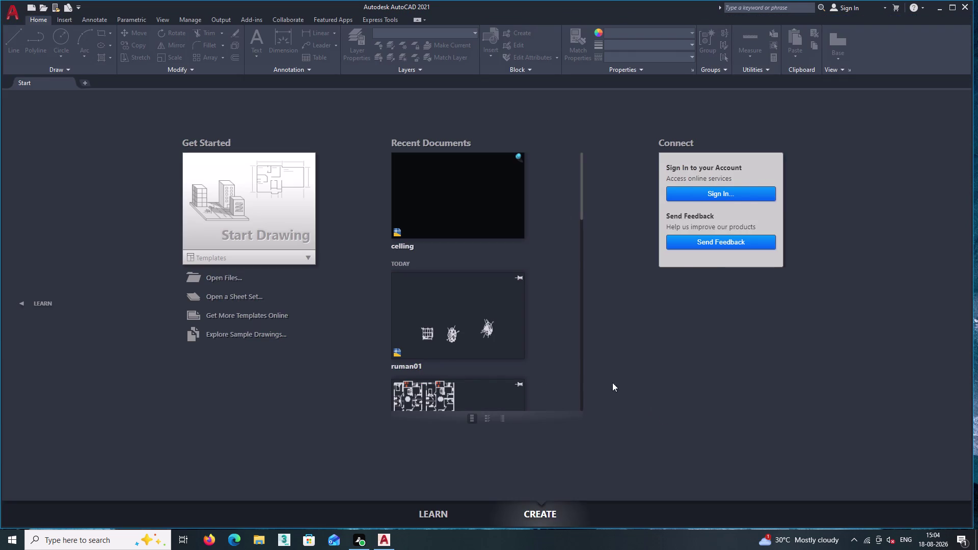
Scroll through the Recent Documents list on the Start tab to find the internship 5 thumbnail.
scroll(down, 3)
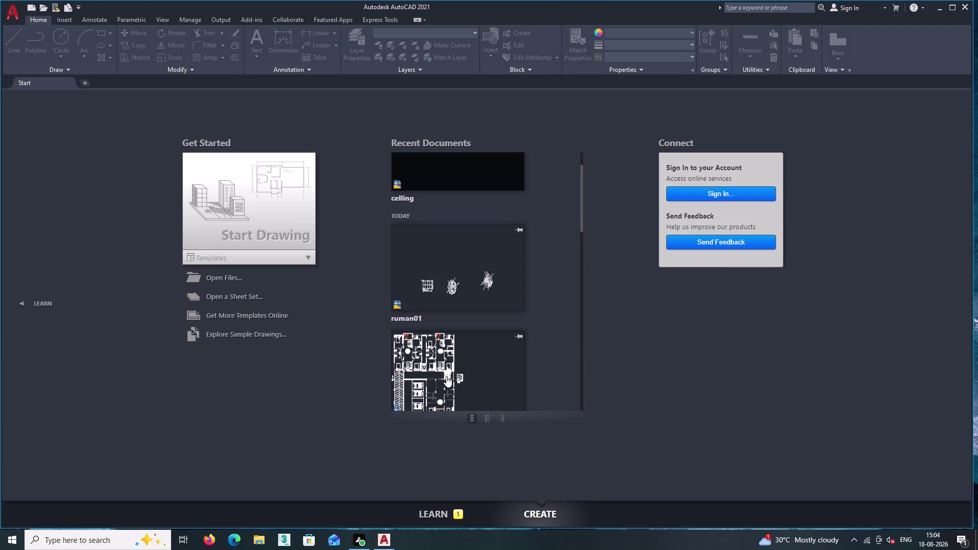
scroll(down, 3)
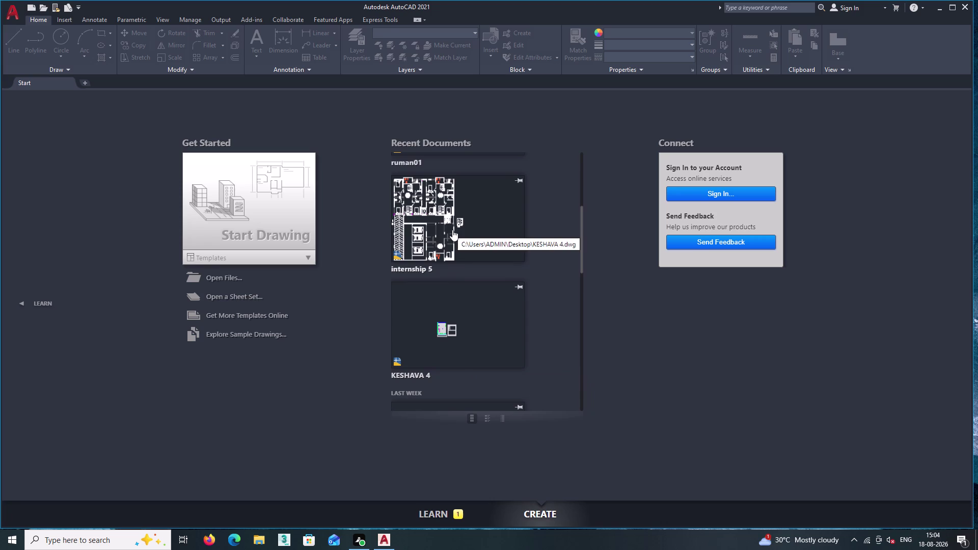
scroll(up, 3)
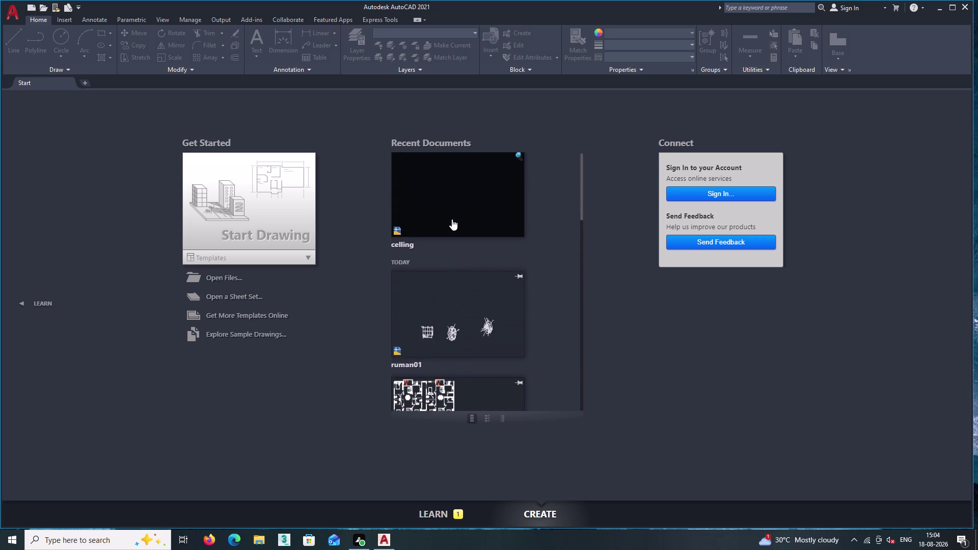
scroll(up, 3)
scroll(down, 3)
scroll(down, 3)
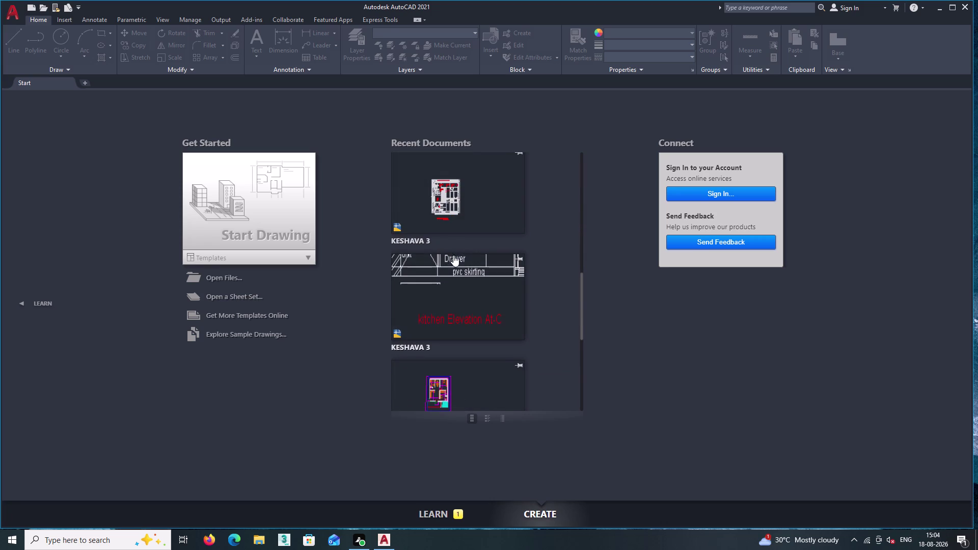
scroll(down, 3)
scroll(down, 3)
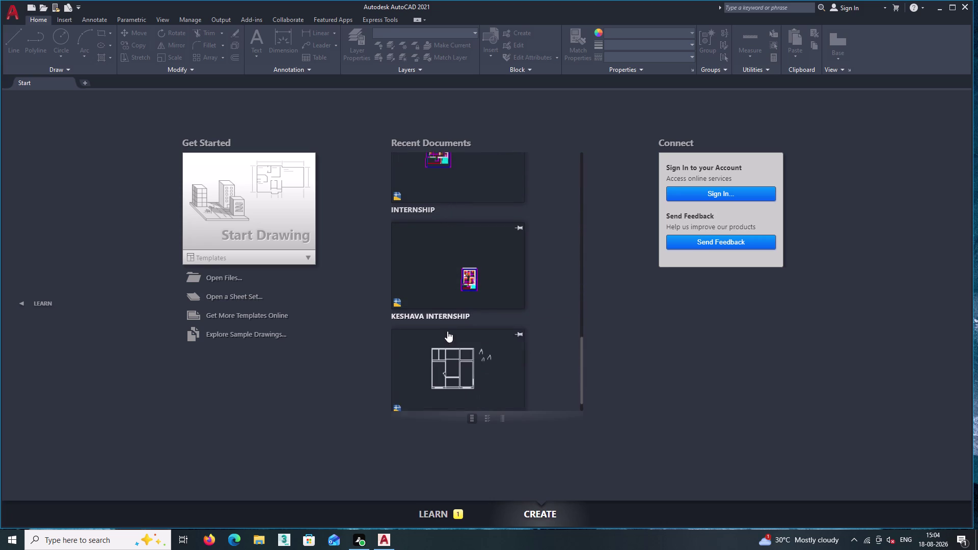
scroll(down, 3)
scroll(down, 3)
scroll(up, 3)
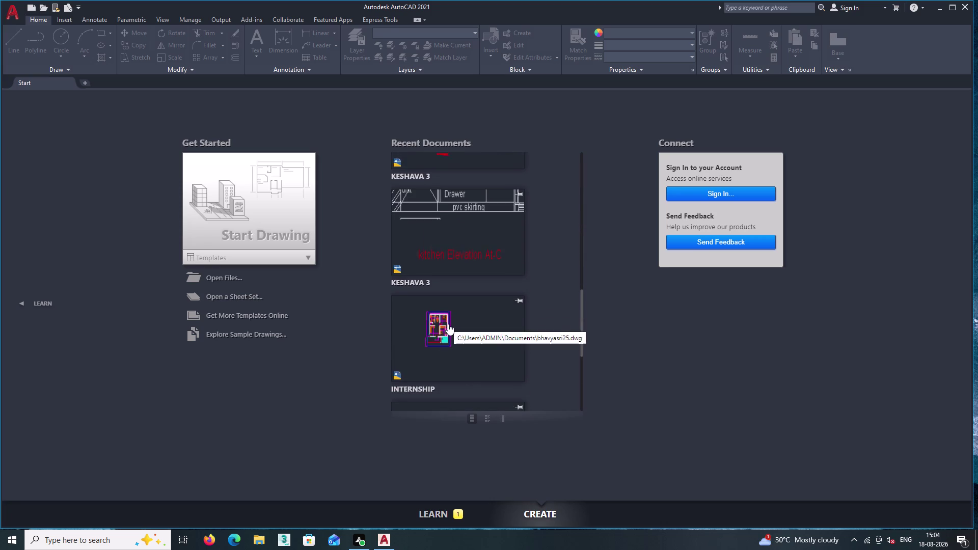
scroll(up, 3)
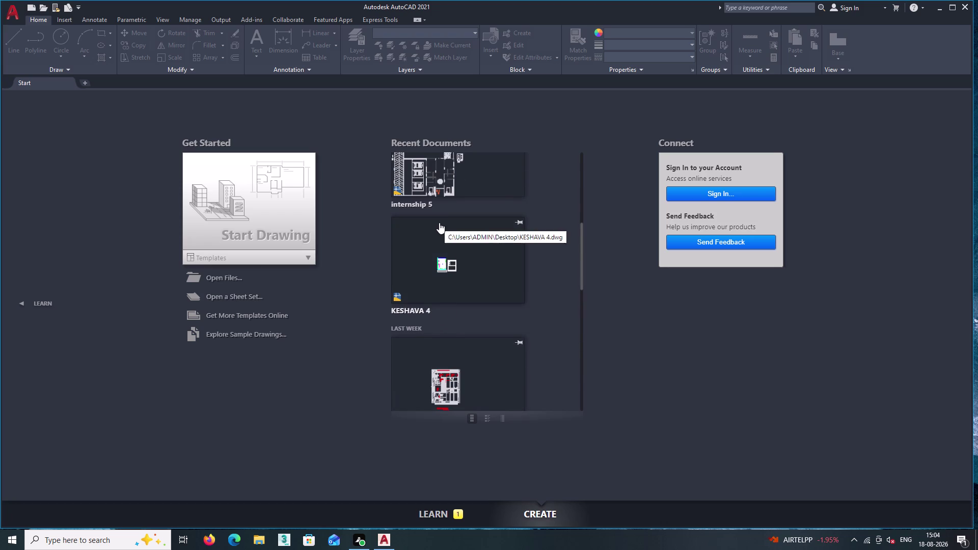
scroll(up, 3)
Open the internship 5 drawing and shift the plan toward the lower units and stair.
triple_click(438, 210)
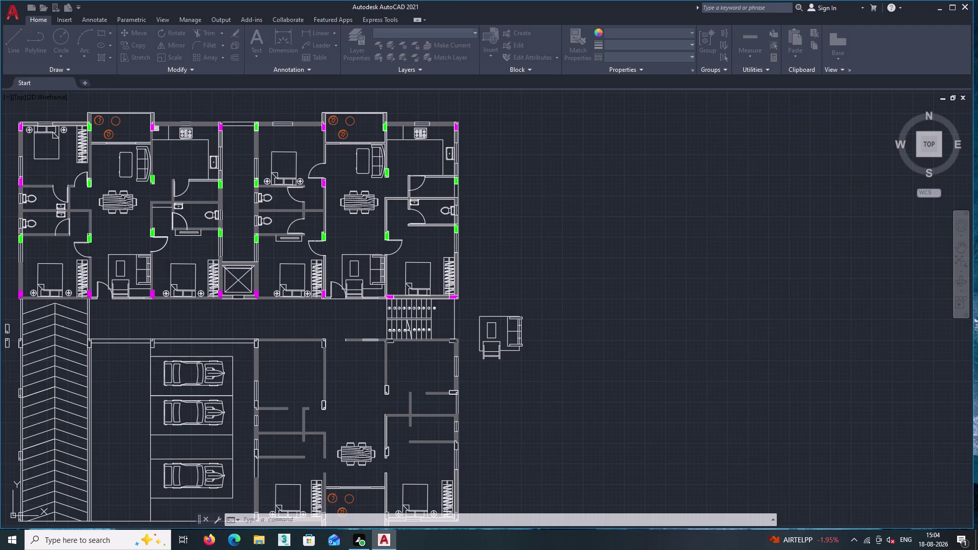
middle_drag(506, 337, 530, 237)
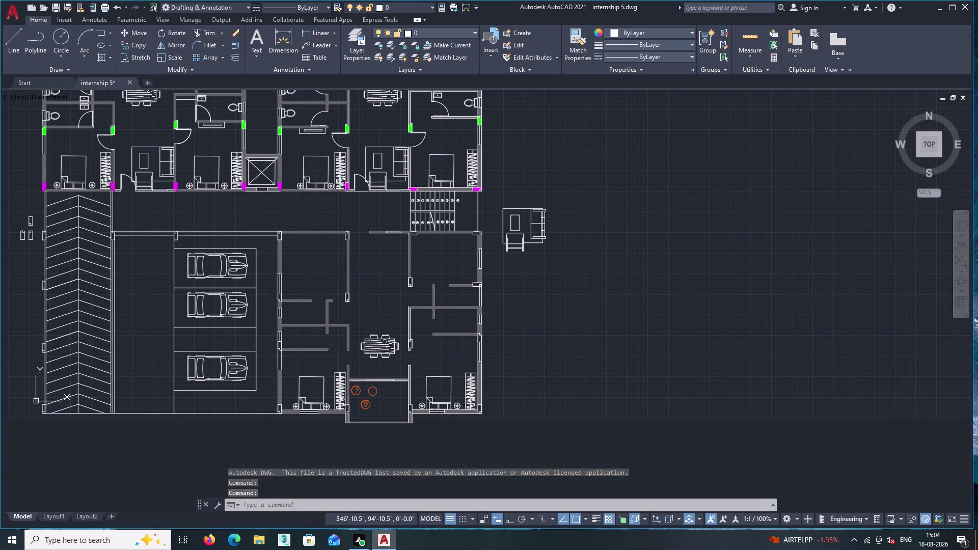
scroll(up, 3)
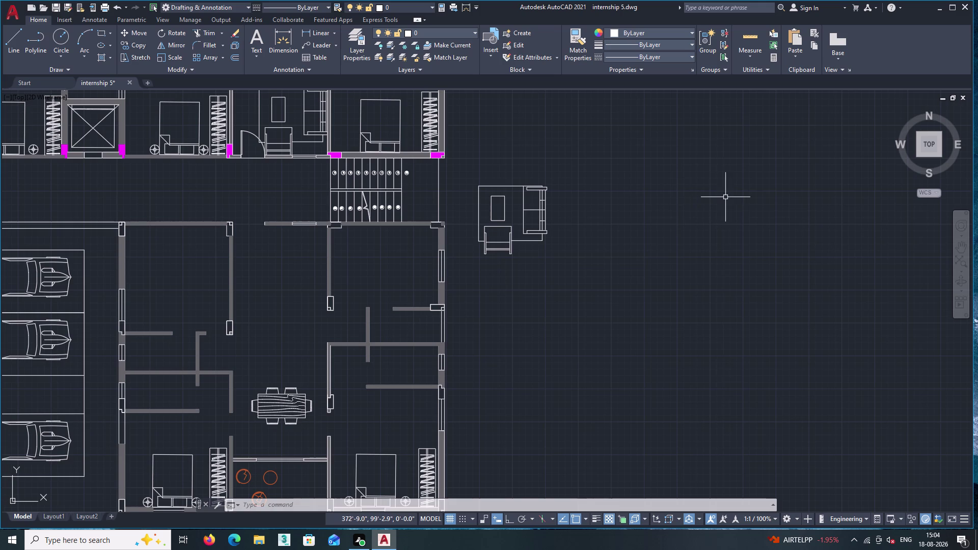
middle_drag(591, 252, 627, 291)
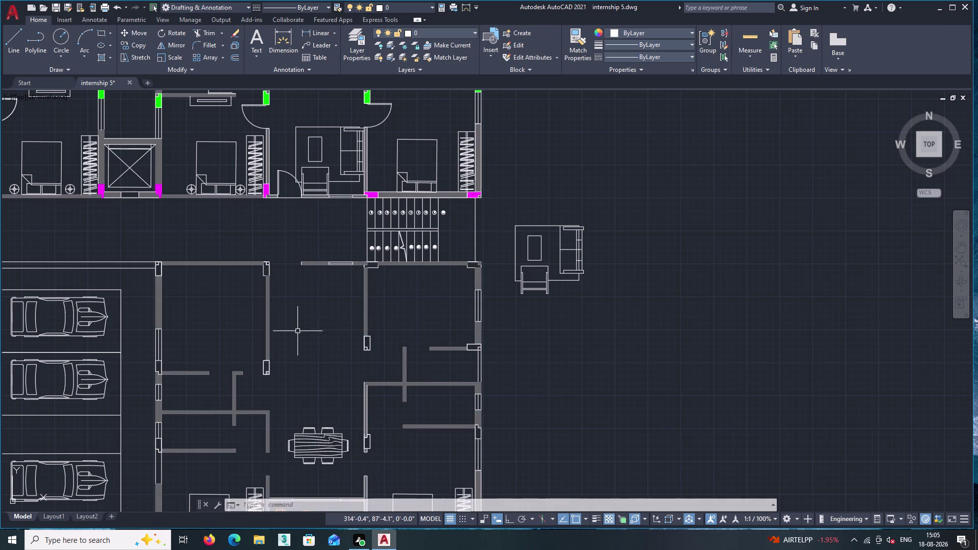
Zoom into the lower bedroom until the bed and wardrobe fill the view.
middle_drag(313, 353, 311, 255)
scroll(up, 3)
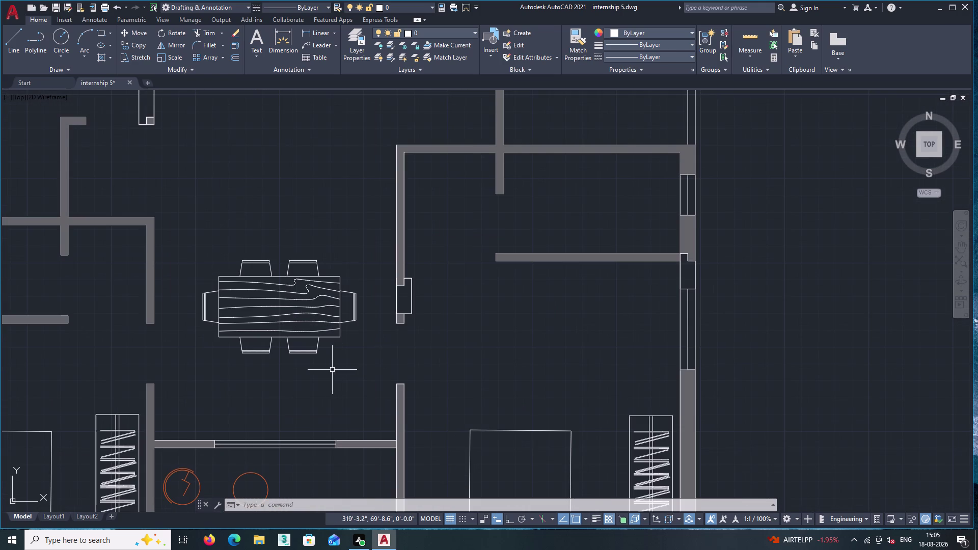
middle_drag(327, 369, 432, 367)
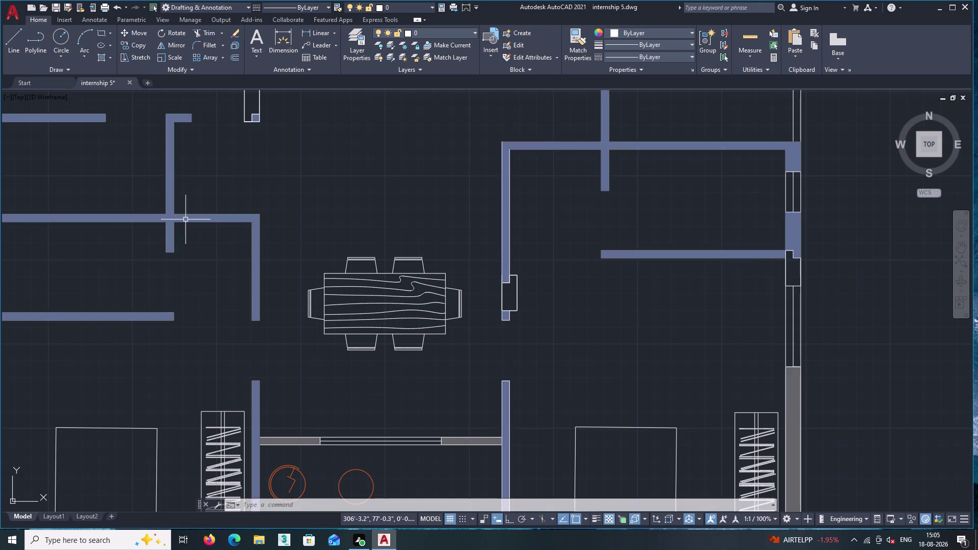
scroll(down, 3)
middle_drag(236, 306, 280, 306)
scroll(up, 3)
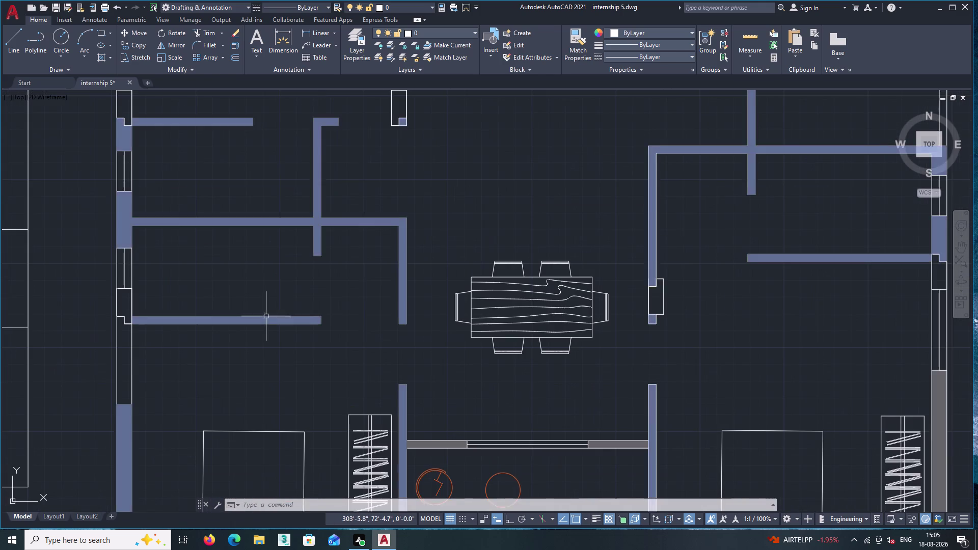
middle_drag(265, 316, 255, 217)
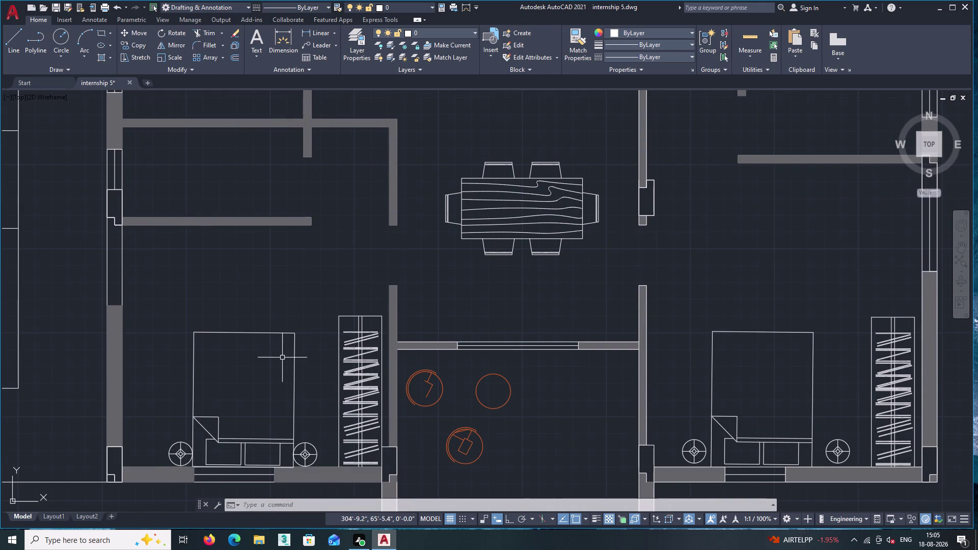
scroll(up, 3)
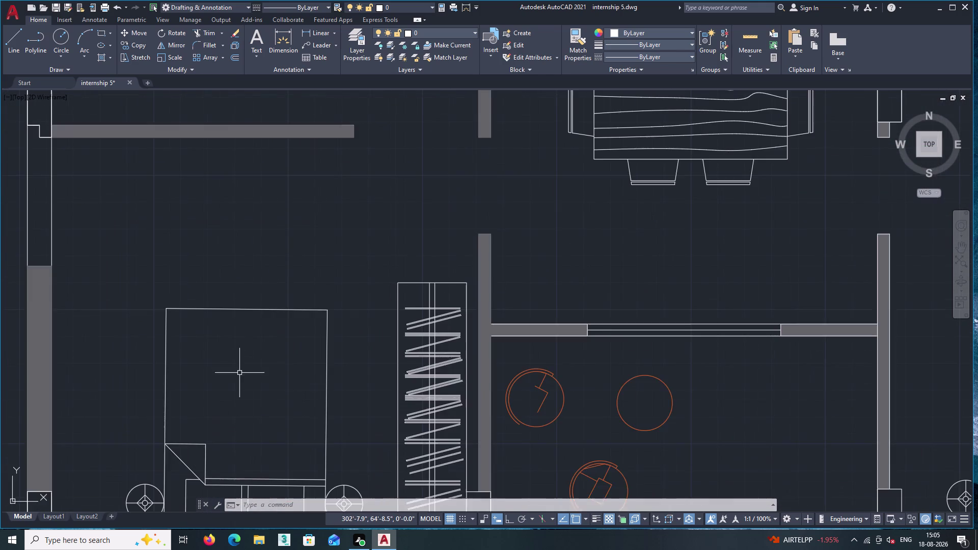
middle_drag(239, 372, 381, 352)
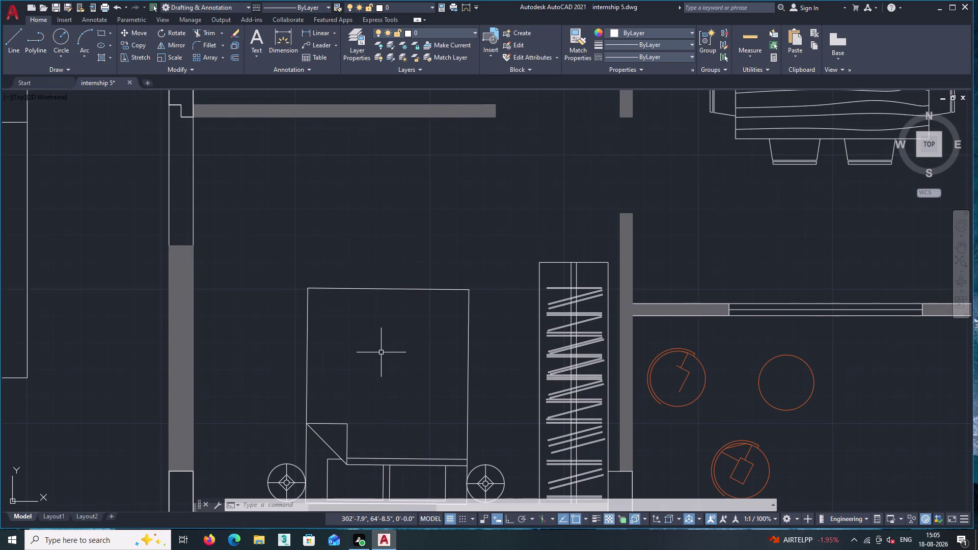
middle_drag(363, 396, 364, 372)
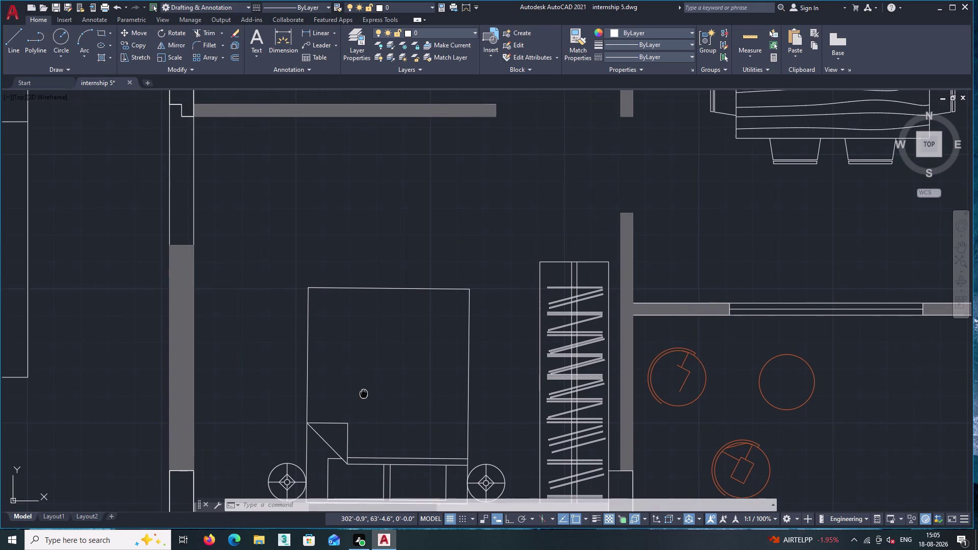
middle_drag(364, 372, 353, 314)
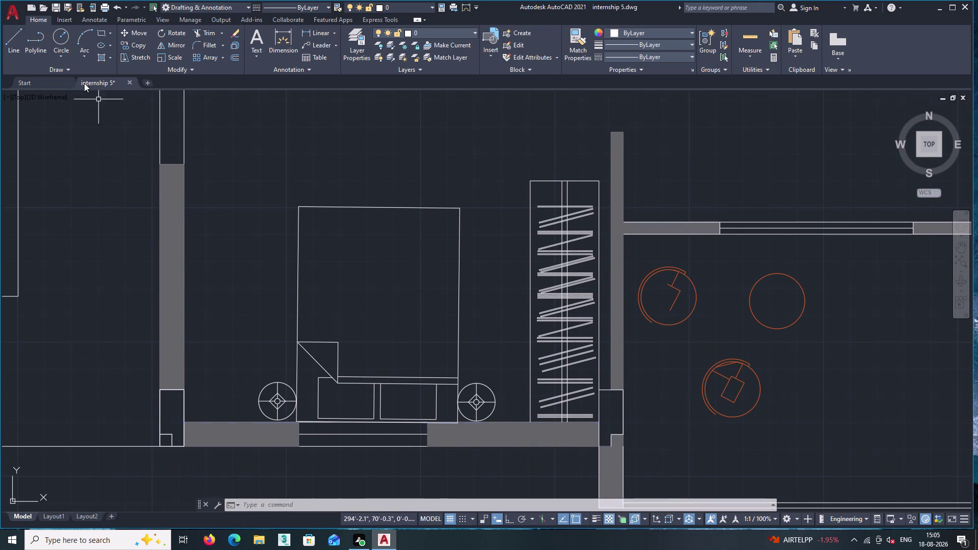
Start SPLINE and draw a wavy curve from the bed's left edge to an upturned tip.
text(s)
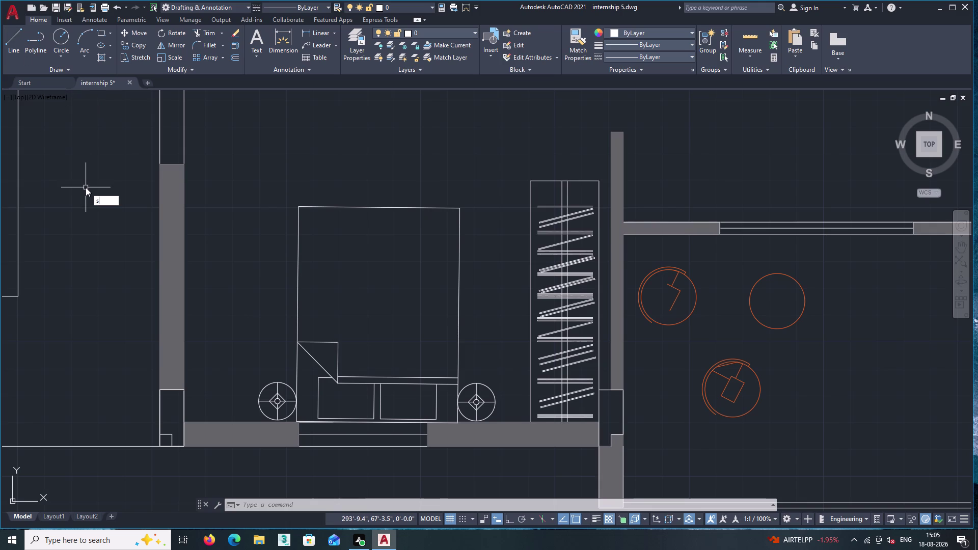
text(pl)
key(Return)
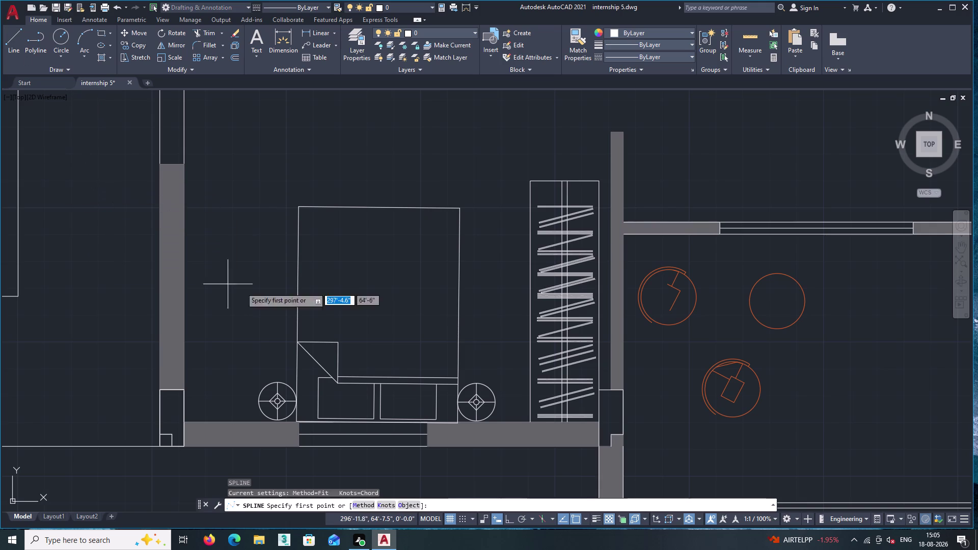
click(297, 321)
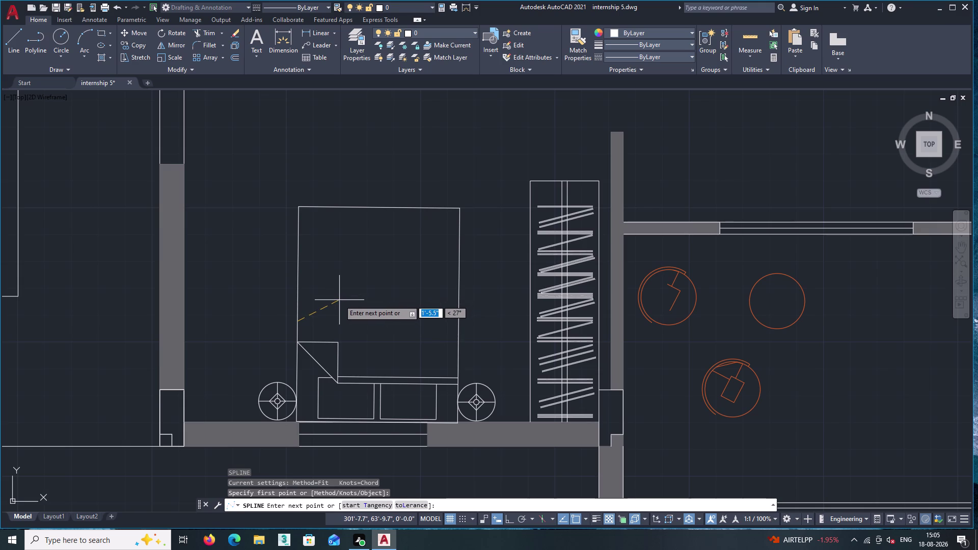
click(339, 300)
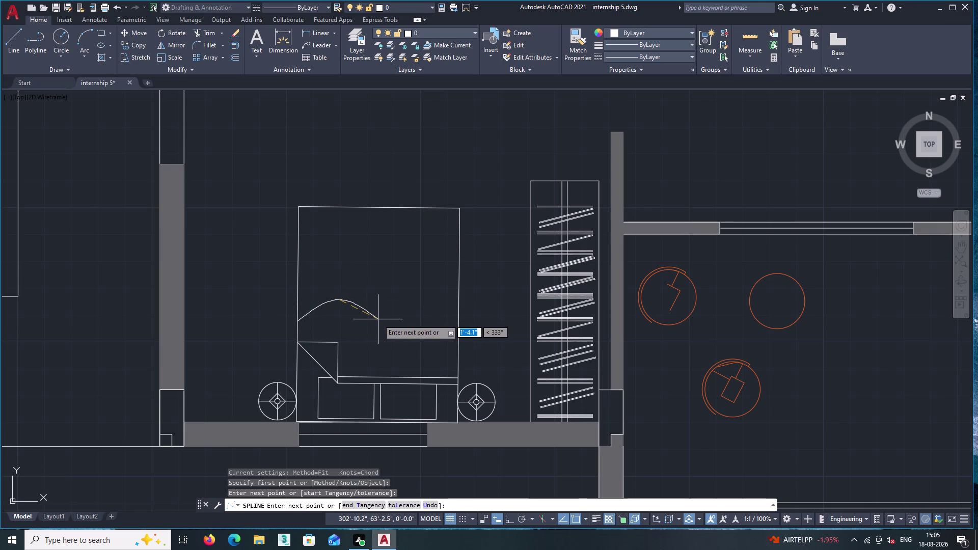
click(378, 319)
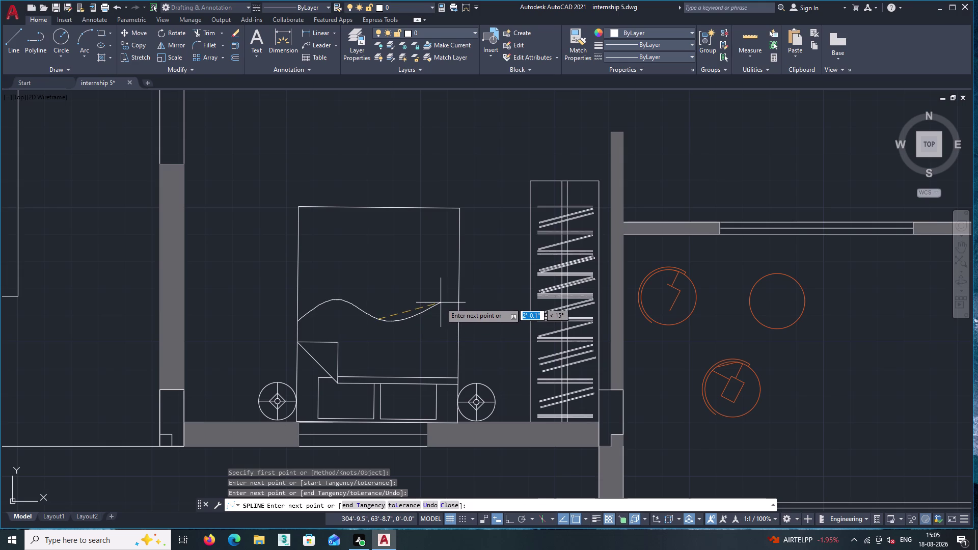
click(440, 302)
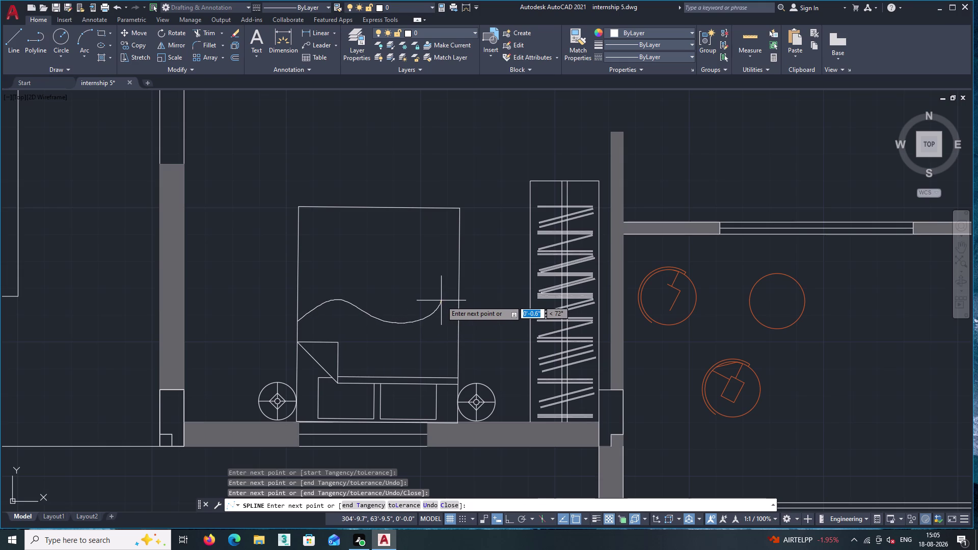
double_click(442, 300)
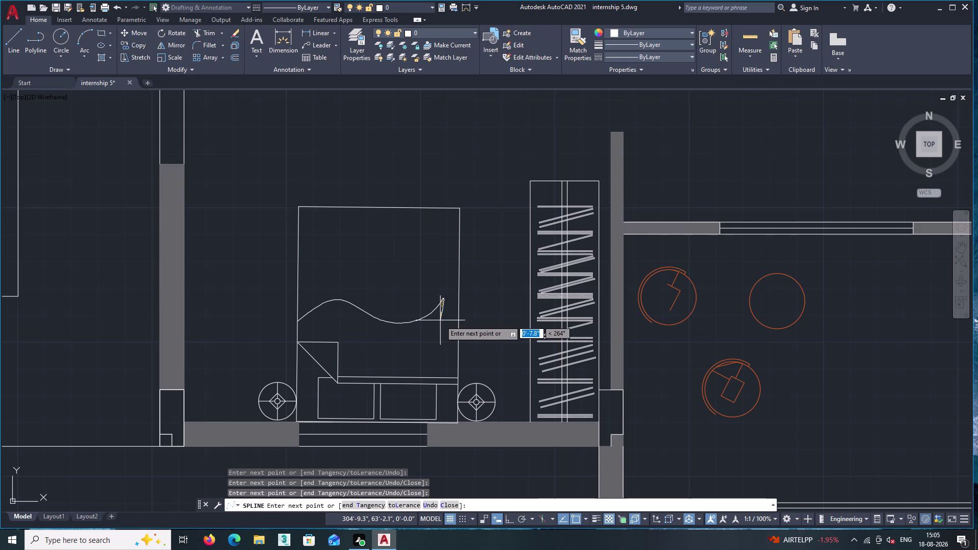
Bring the spline down from the tip, loop it back left, and finish it.
click(440, 320)
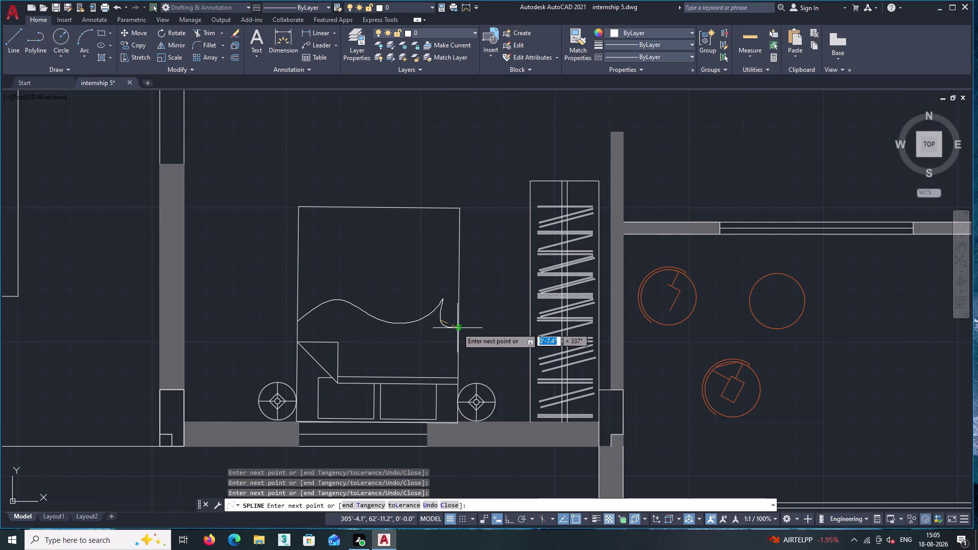
click(457, 328)
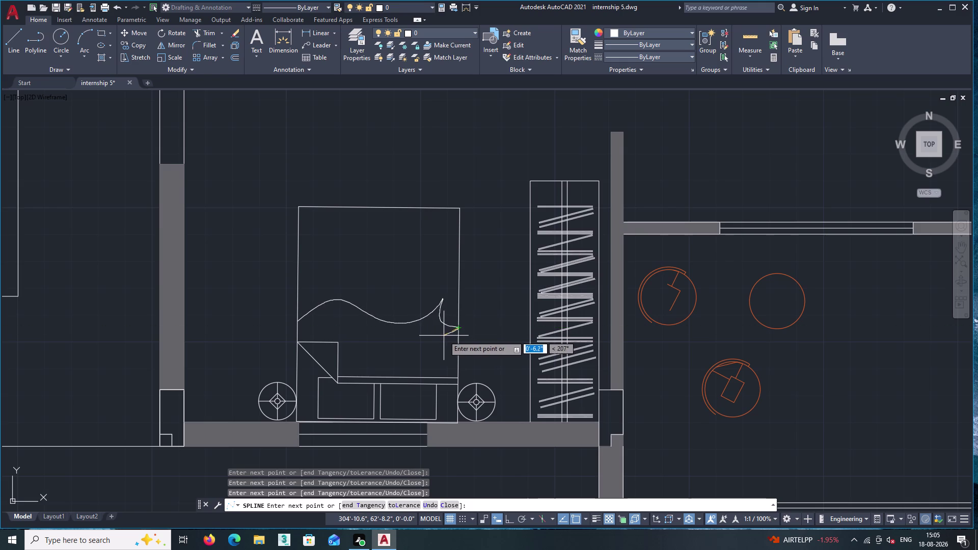
double_click(418, 328)
scroll(up, 3)
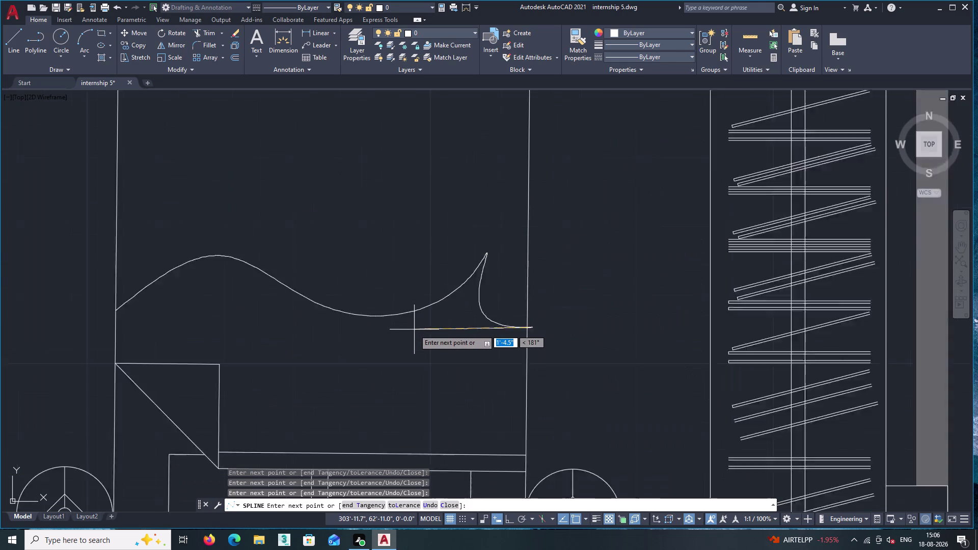
click(410, 323)
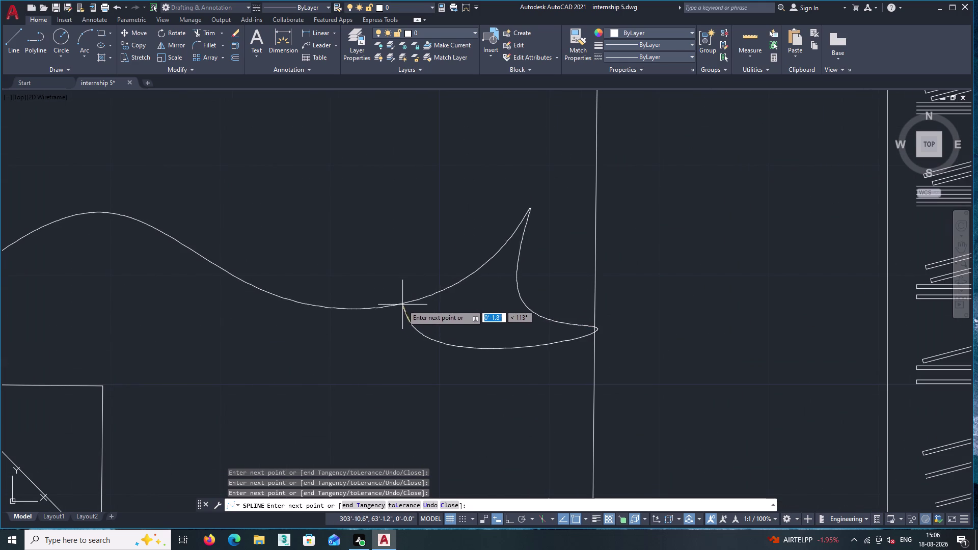
double_click(363, 308)
right_click(357, 287)
double_click(374, 292)
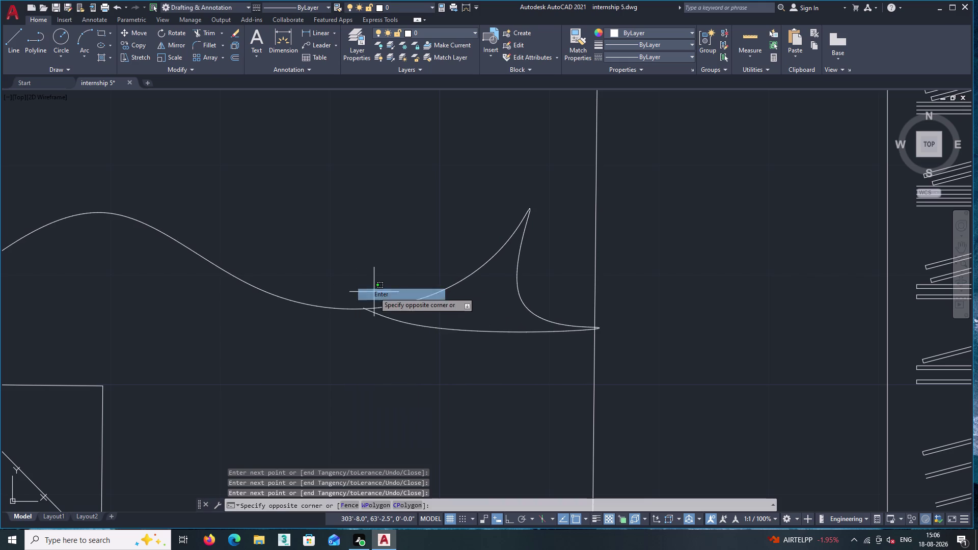
click(373, 258)
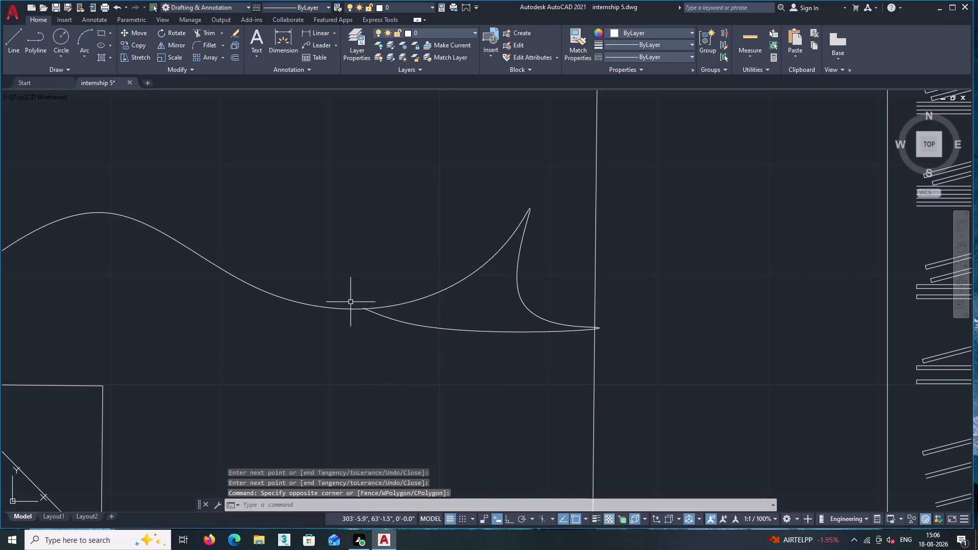
Start TRIM on the wavy spline, then cancel it.
scroll(up, 3)
text(tr)
key(Return)
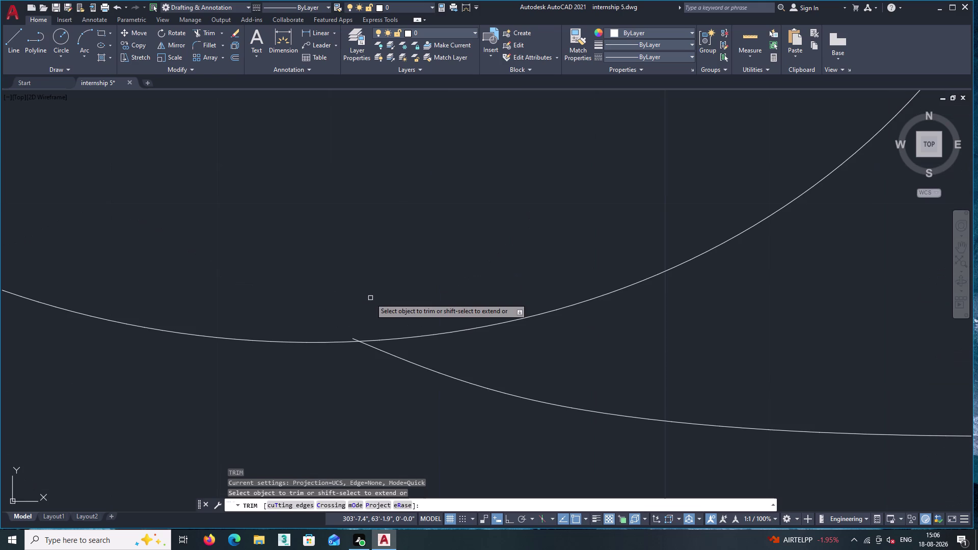
scroll(up, 3)
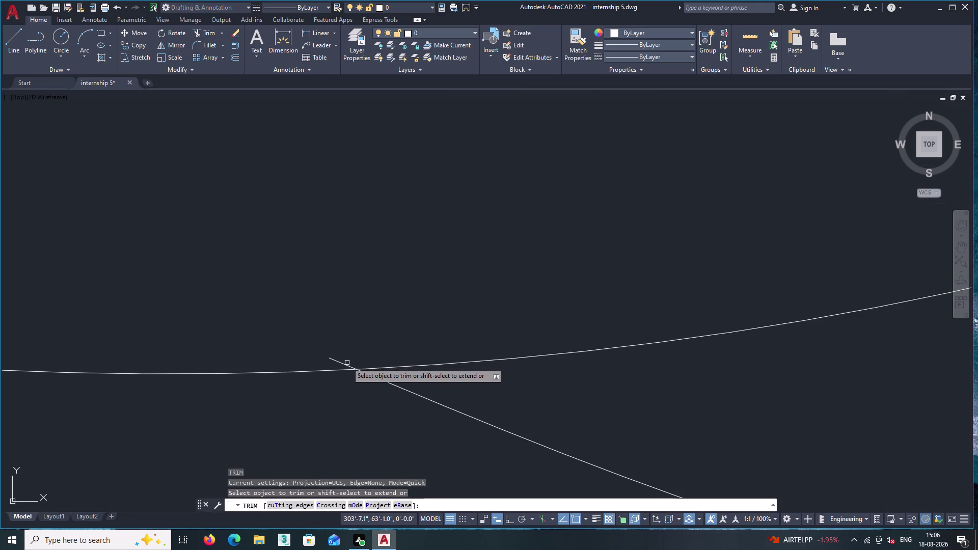
scroll(down, 3)
scroll(down, 3)
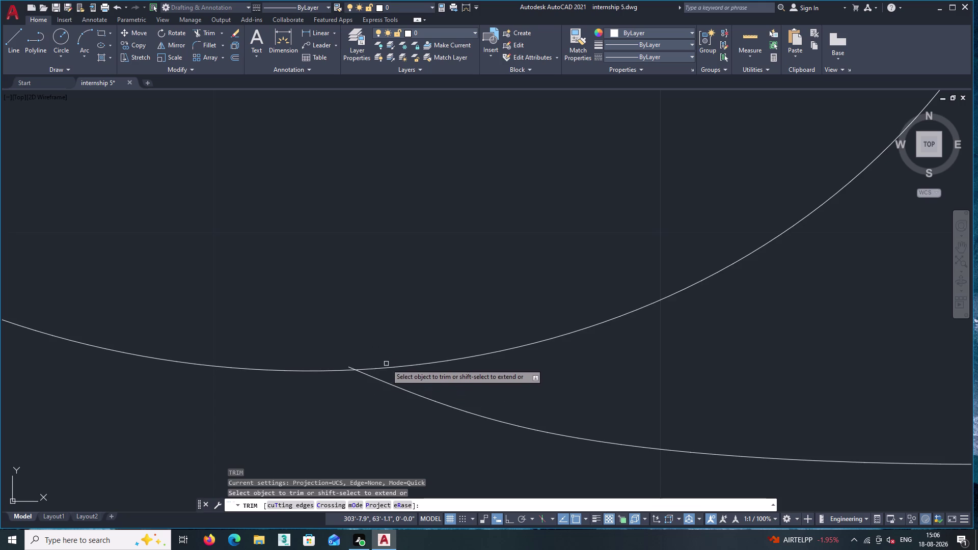
key(Escape)
scroll(down, 3)
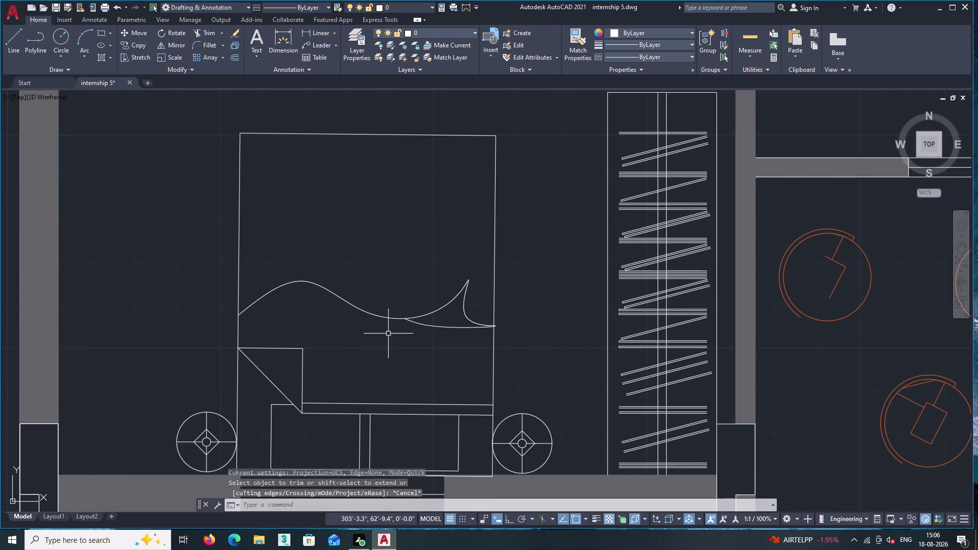
Explode the wavy spline with EXPLODE.
key(e)
key(BackSpace)
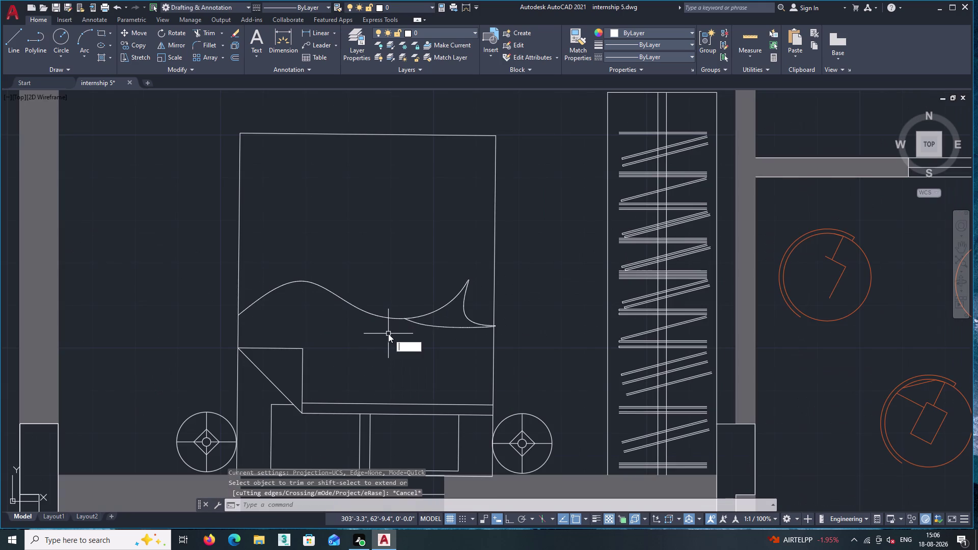
key(x)
key(Return)
double_click(388, 334)
click(367, 275)
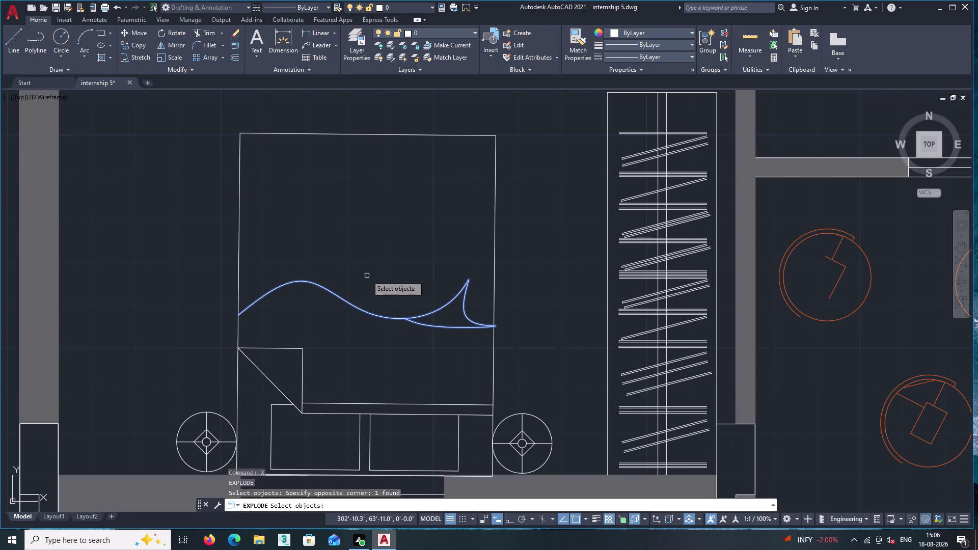
key(Return)
Try TRIM on the exploded curve again, then cancel it.
text(t)
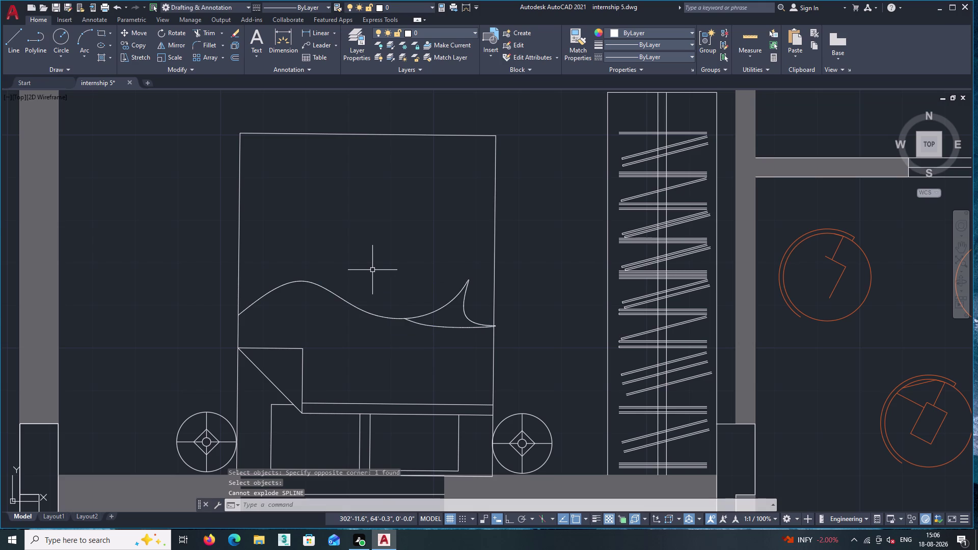
text(r)
key(Return)
scroll(up, 3)
scroll(up, 3)
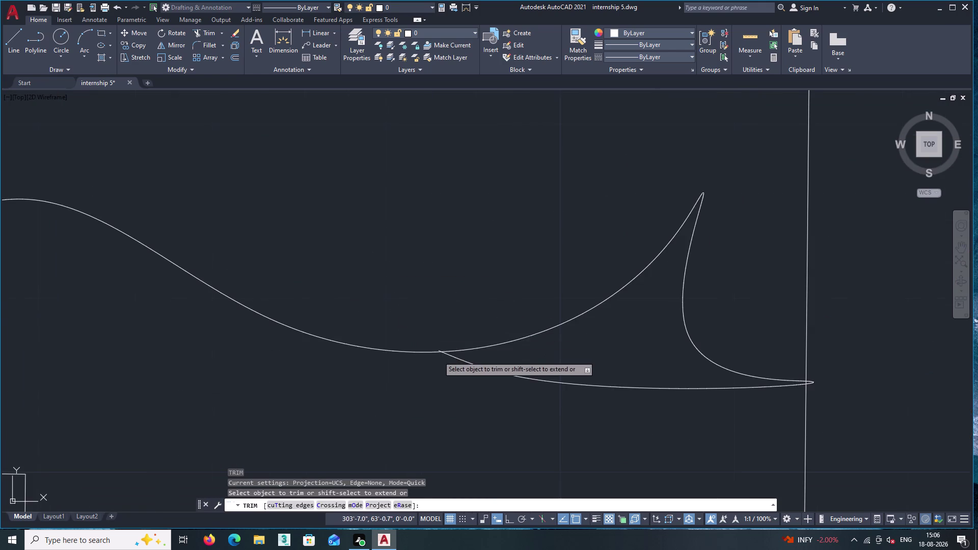
scroll(up, 3)
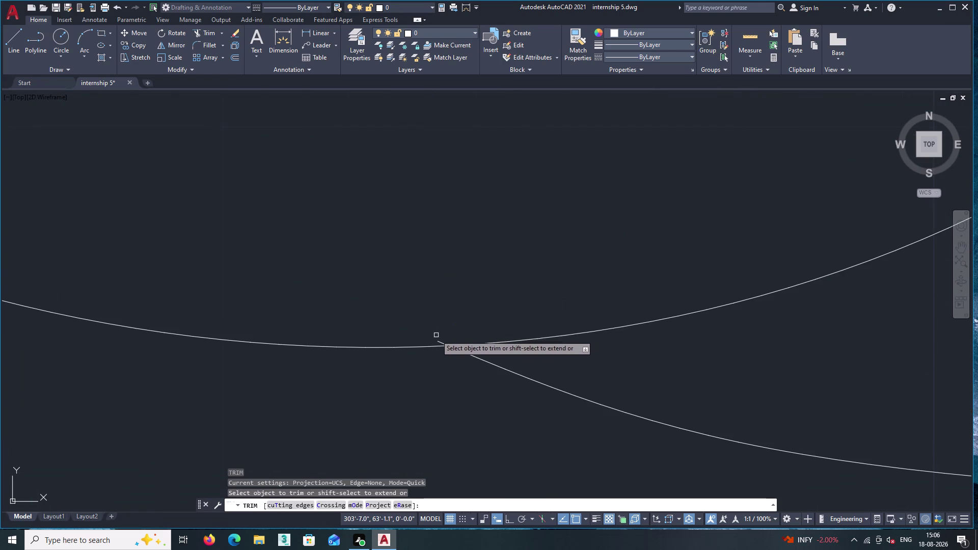
key(Escape)
Try EXTEND with a fence across the short curve's end, then cancel it.
text(ex)
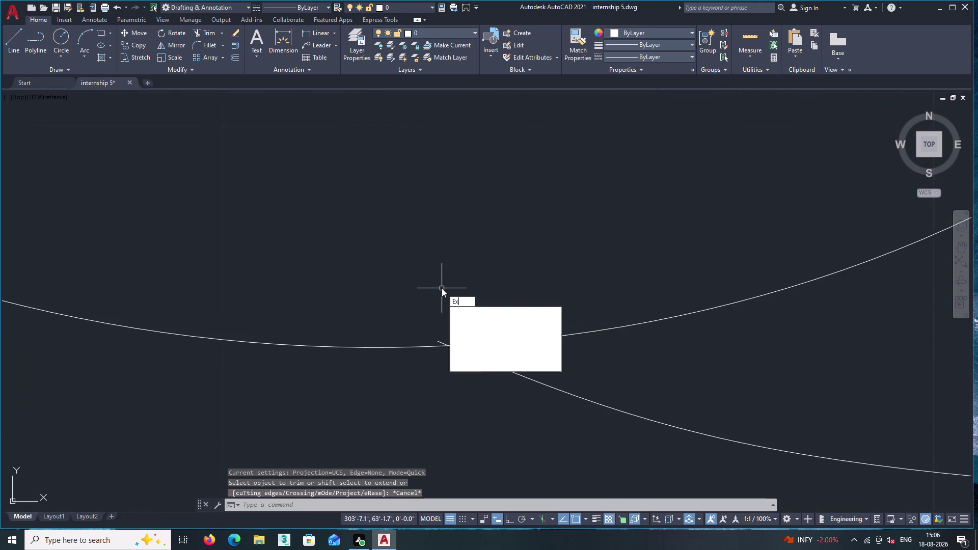
key(Return)
drag(523, 439, 525, 433)
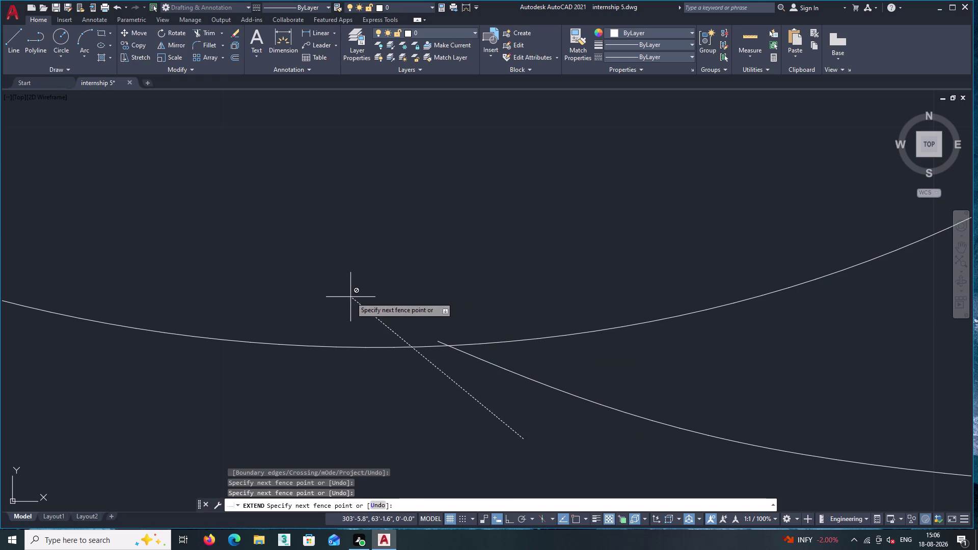
key(Escape)
Select the curve pieces and try exploding them from the ribbon.
drag(490, 406, 491, 400)
click(328, 283)
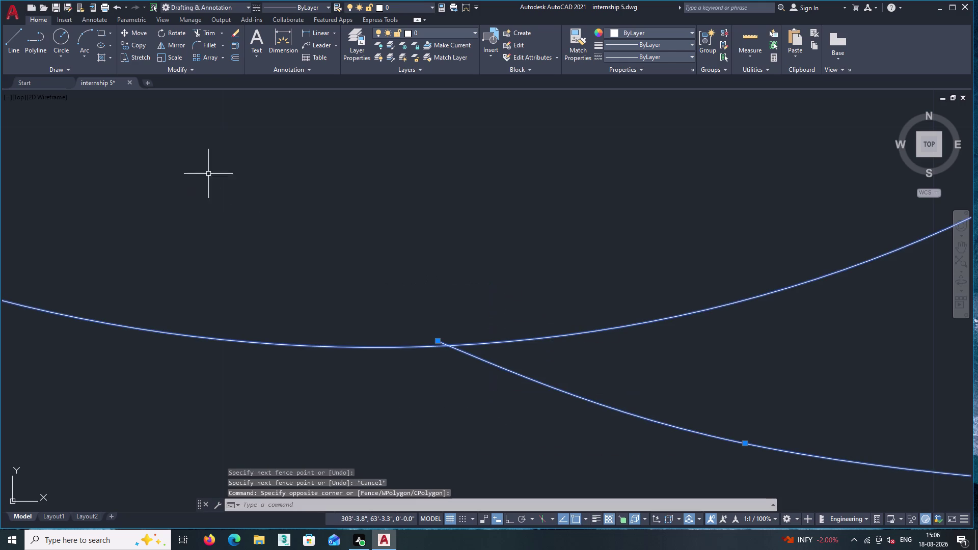
click(236, 46)
scroll(down, 3)
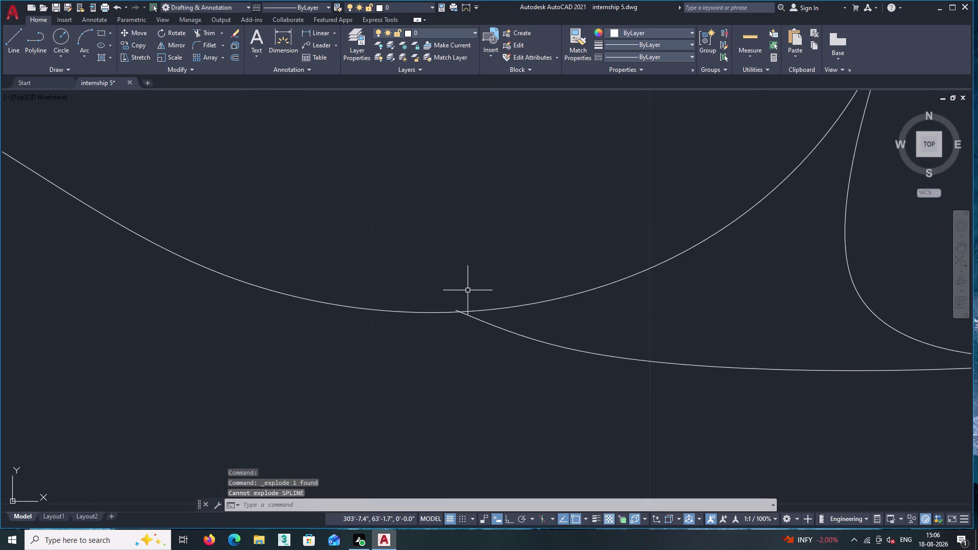
scroll(down, 3)
Start TRIM once more on the curve, then cancel it.
text(tr)
key(Return)
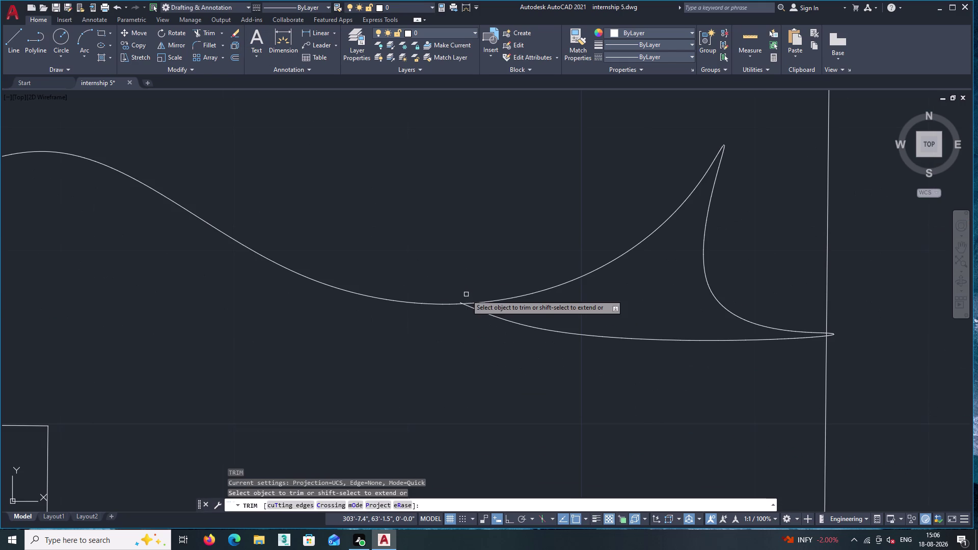
scroll(up, 3)
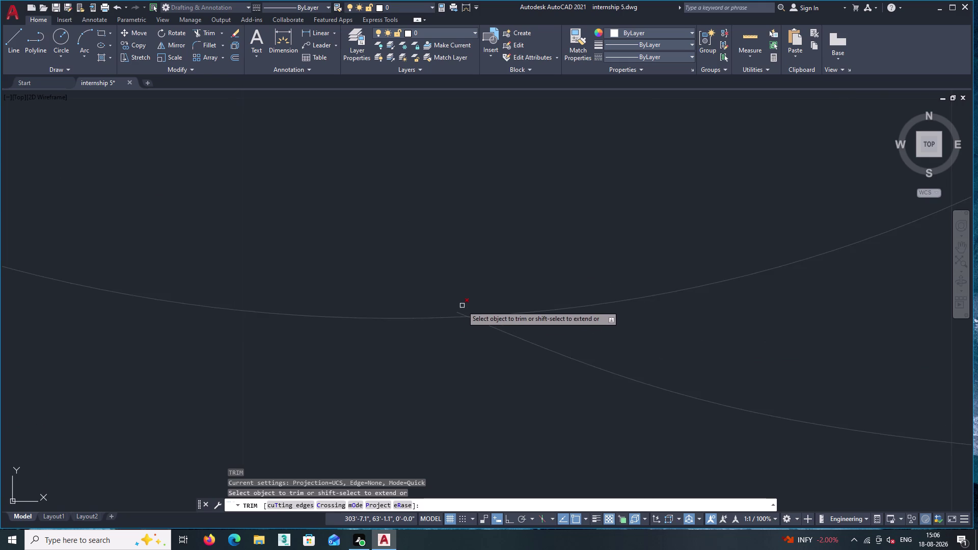
key(Escape)
scroll(down, 3)
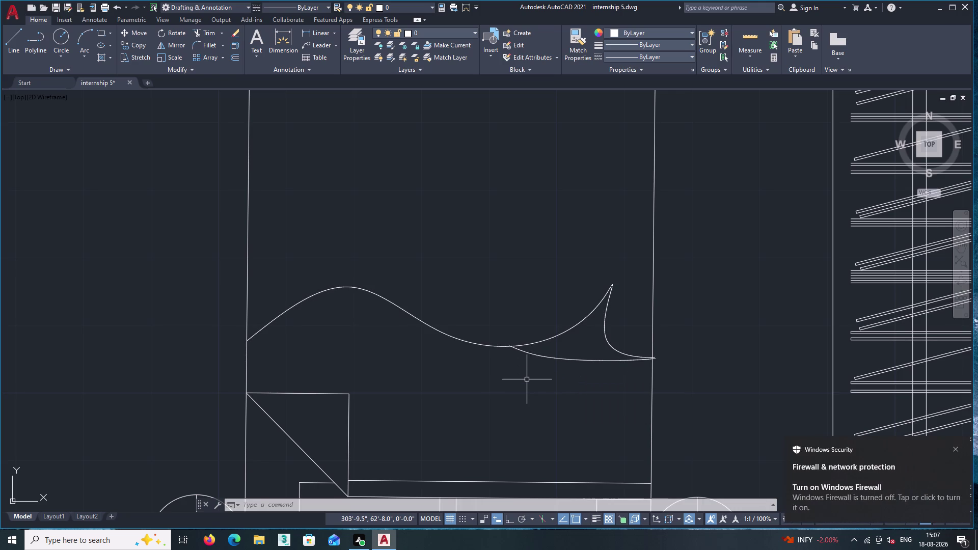
Undo eleven times with Ctrl+Z until the wavy spline is removed.
key(ctrl+z)
key(ctrl+z)
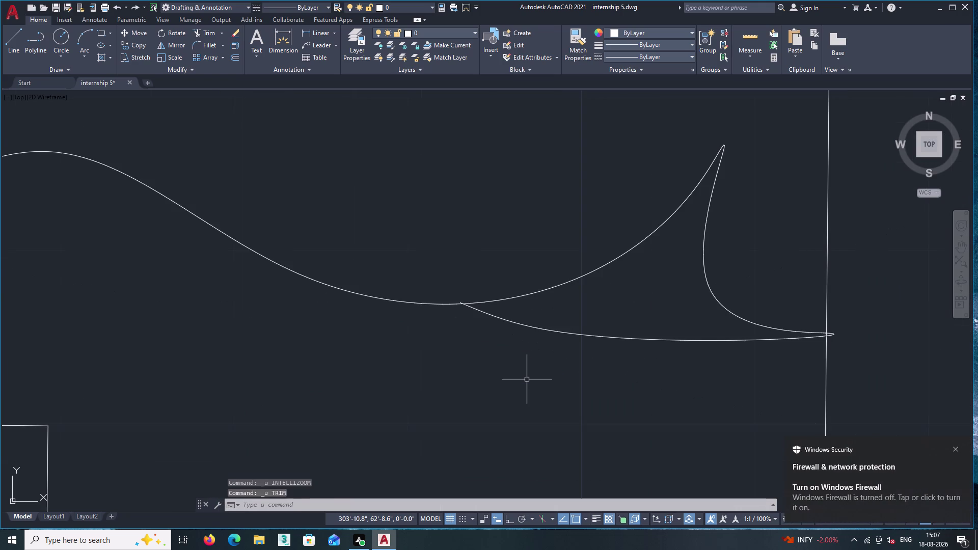
key(ctrl+z)
key(ctrl+z)
key(ctrl+z)
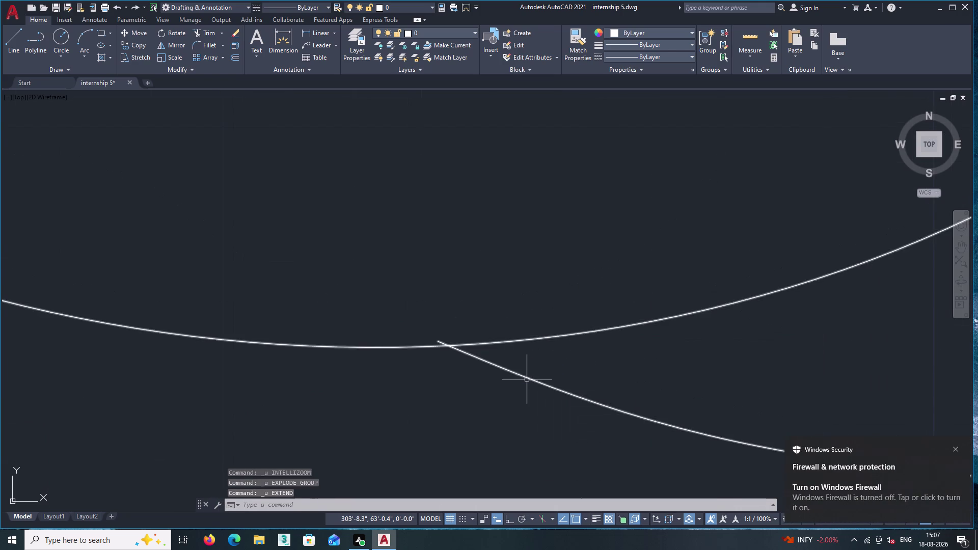
key(ctrl+z)
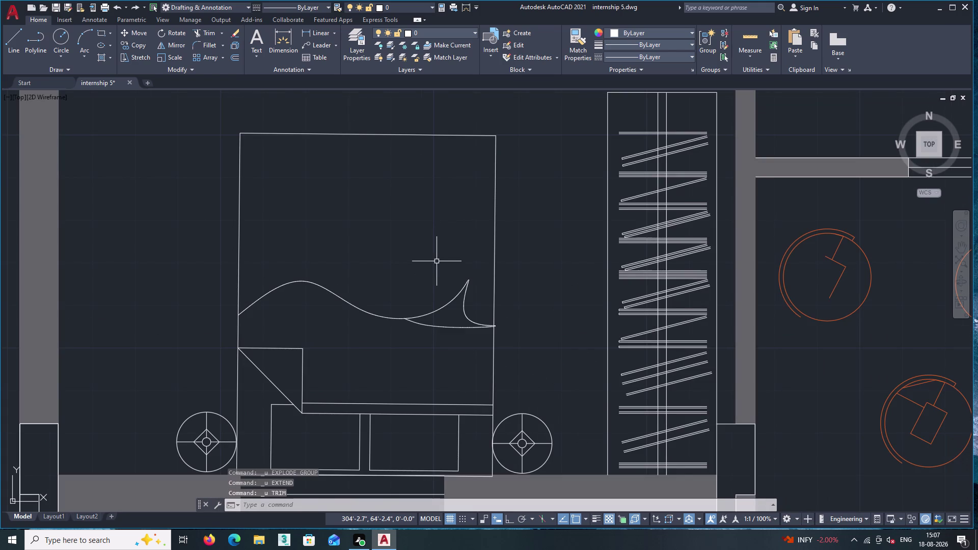
key(ctrl+z)
key(ctrl+z)
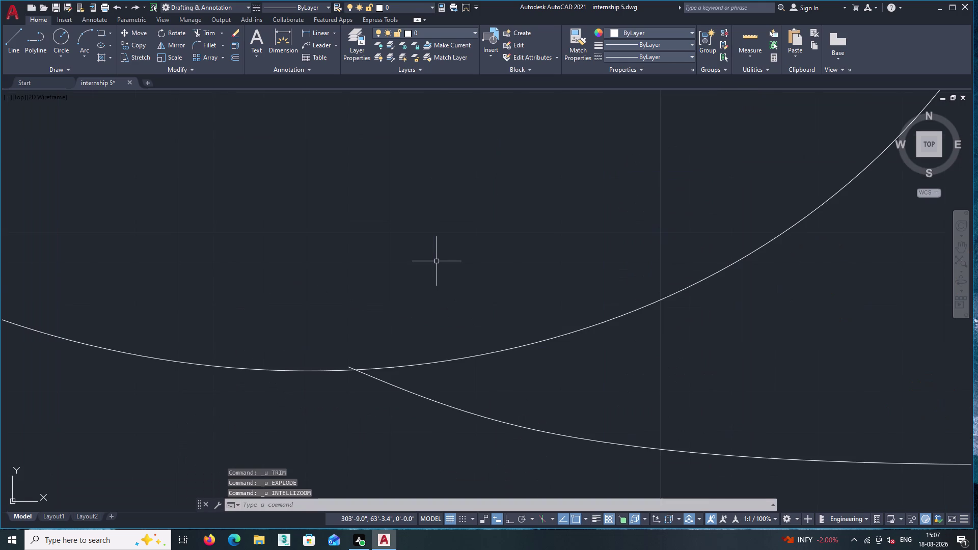
key(ctrl+z)
key(ctrl+z)
key(ctrl+z)
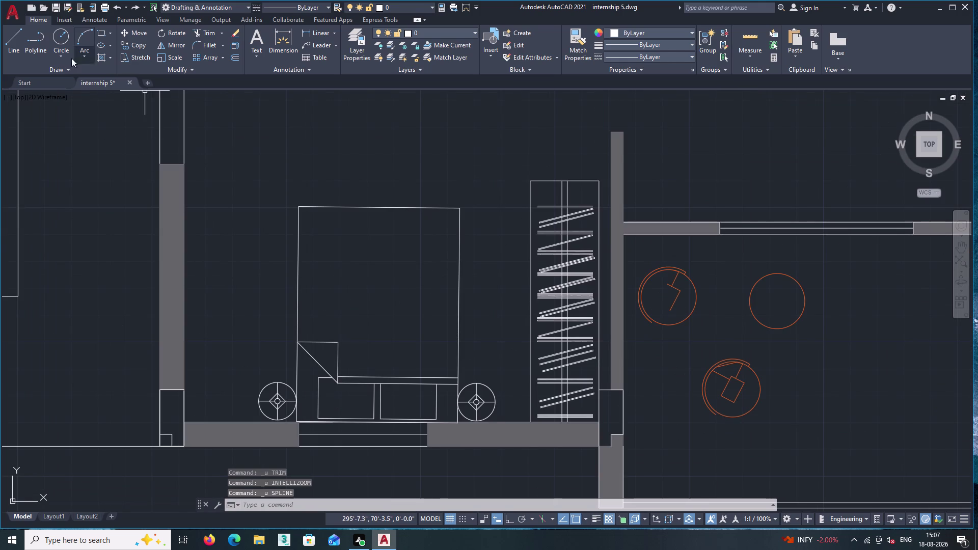
Start SPLINE, correcting a typo, and place its first wave points across the bed.
text(s)
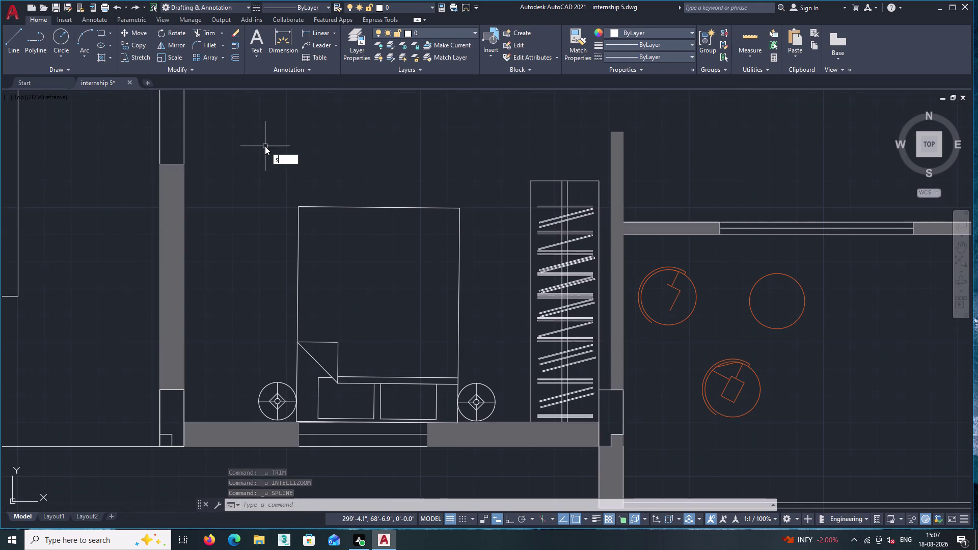
text(pk)
key(BackSpace)
key(l)
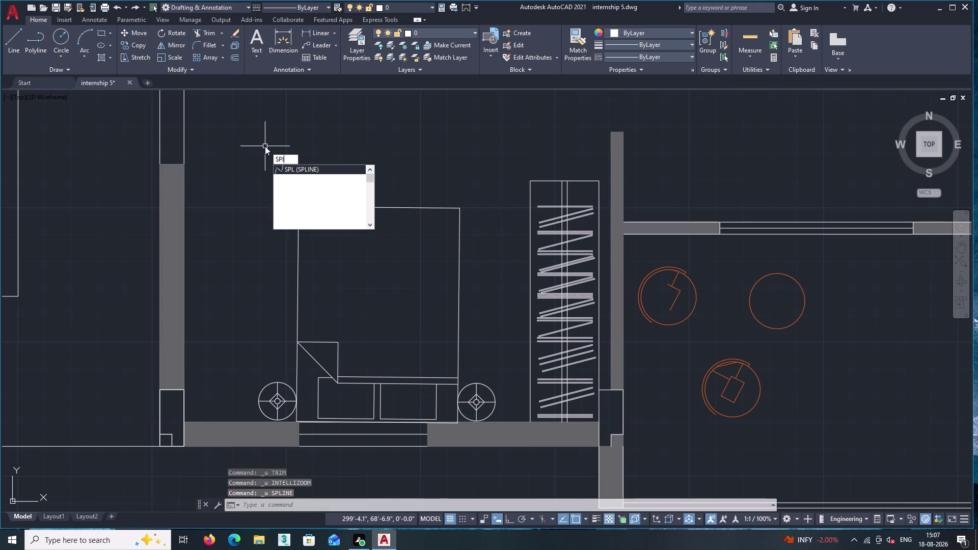
key(Return)
scroll(down, 3)
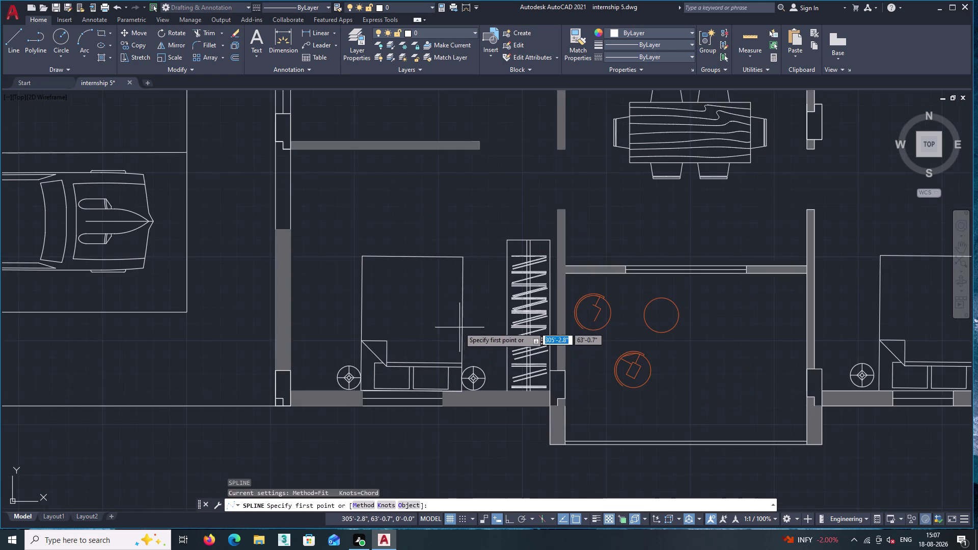
middle_drag(453, 317, 429, 256)
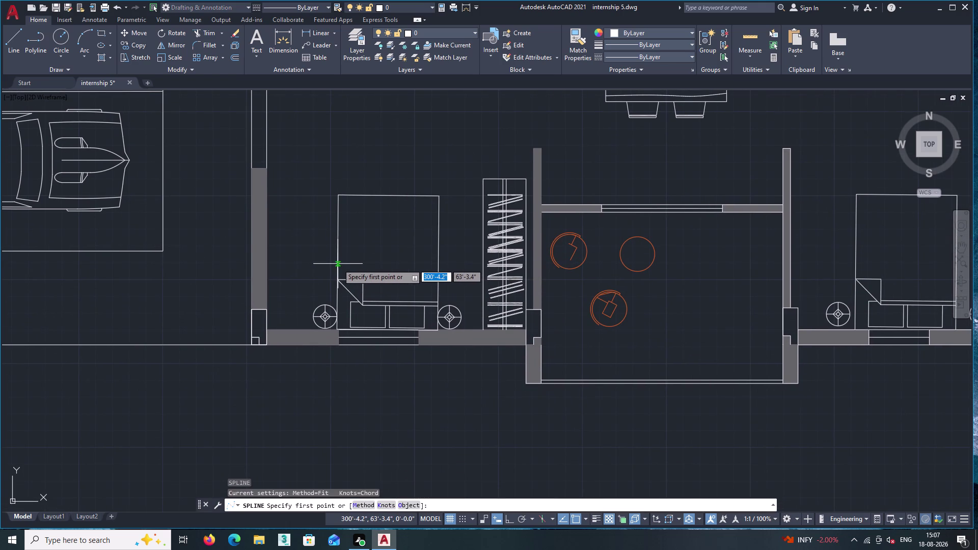
click(338, 263)
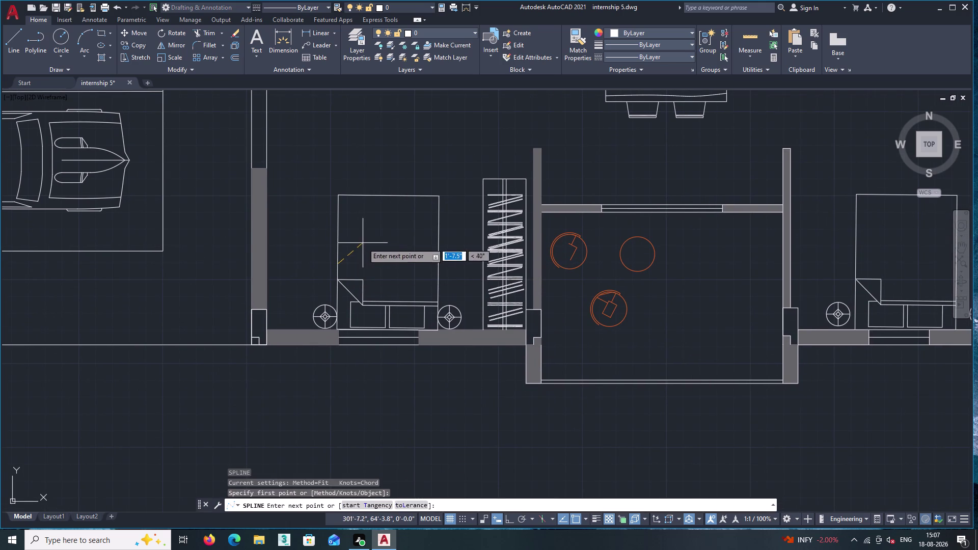
click(364, 249)
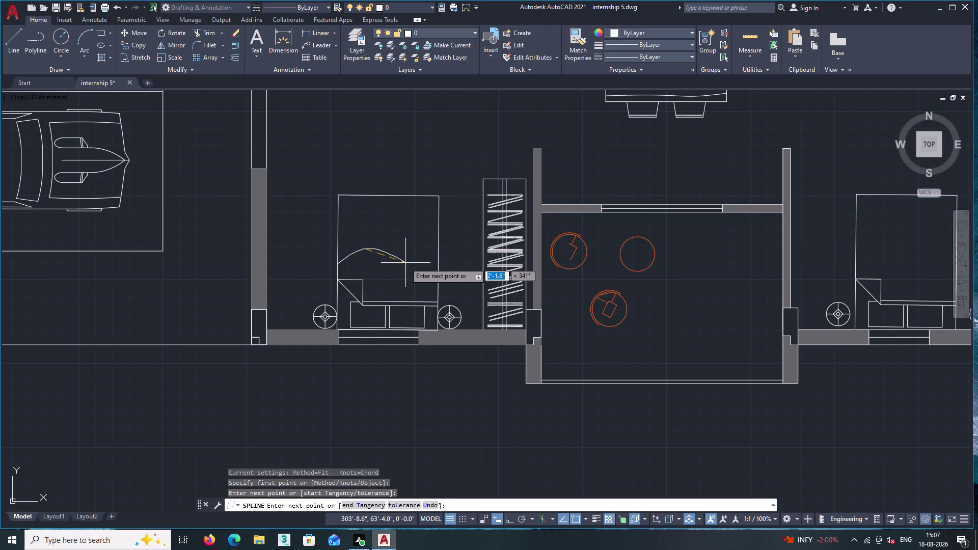
click(410, 264)
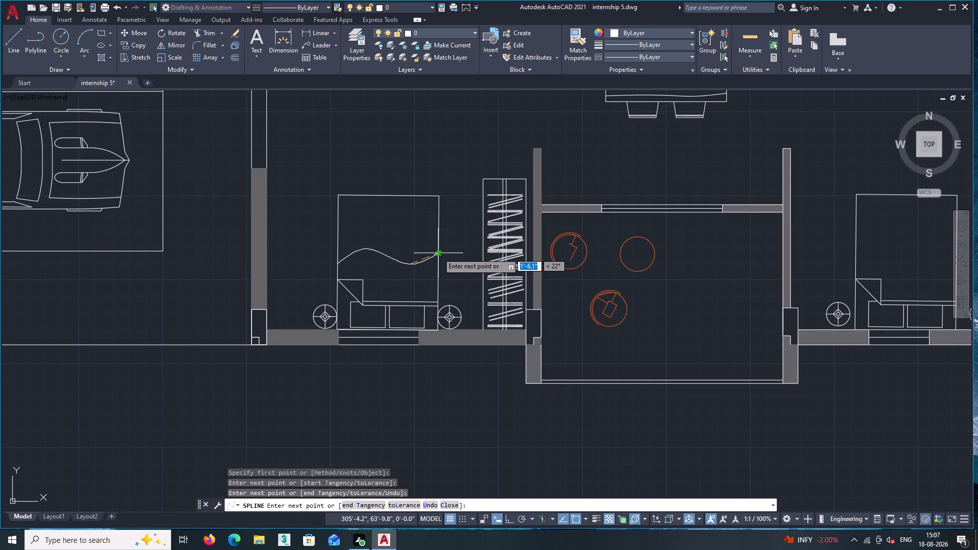
Undo the stray point near the right edge and add replacement wave points.
scroll(up, 3)
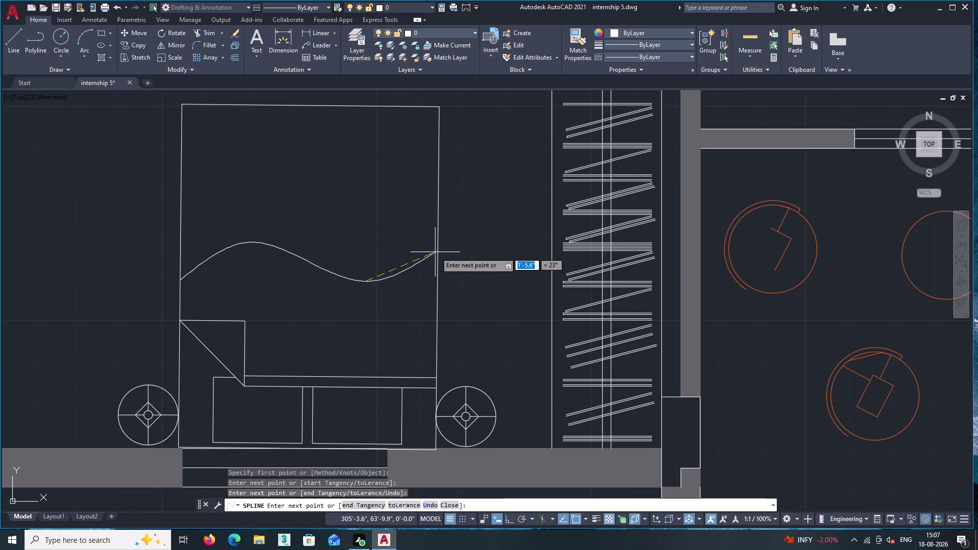
click(438, 252)
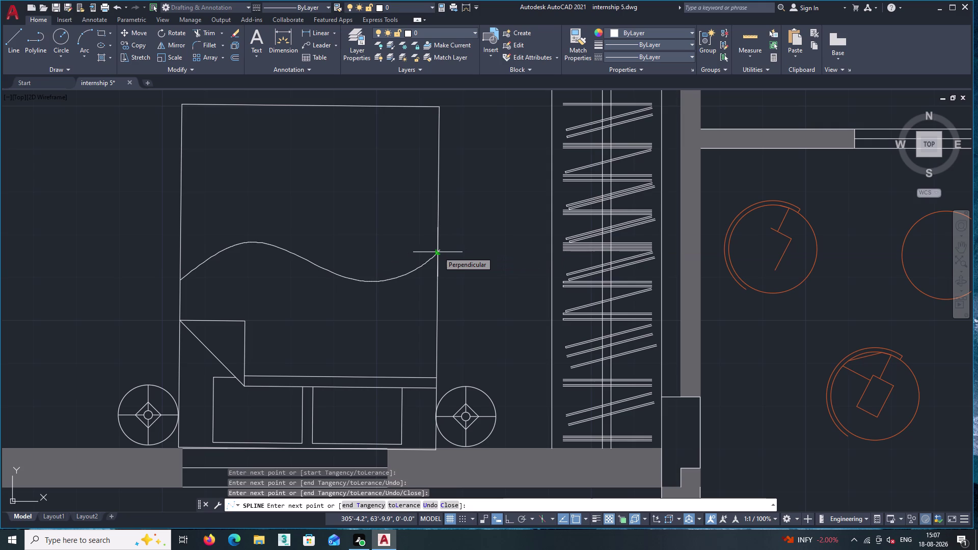
scroll(up, 3)
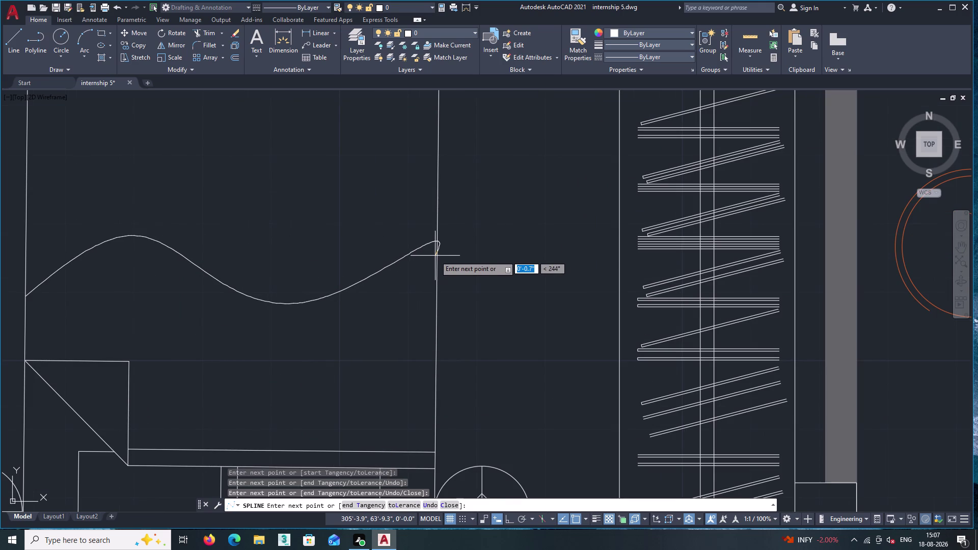
key(ctrl+z)
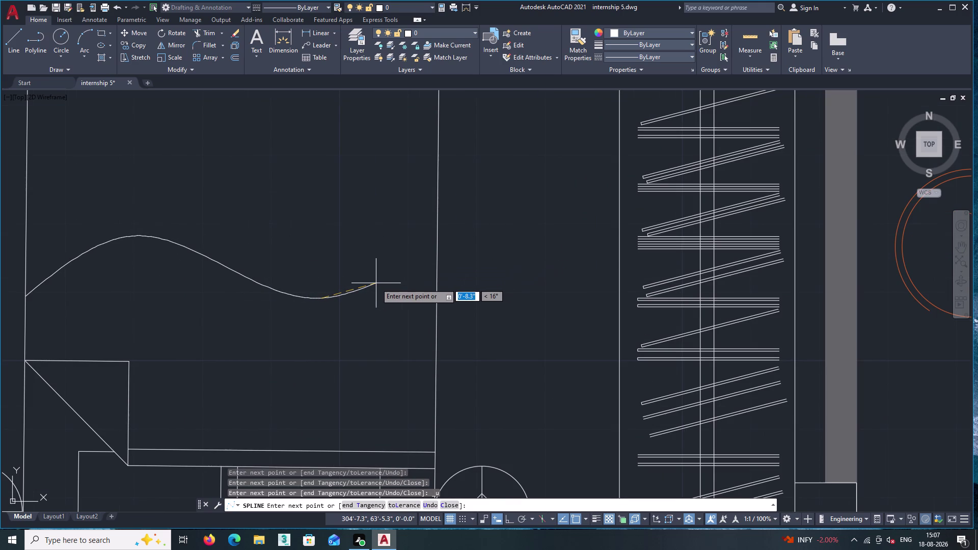
scroll(up, 3)
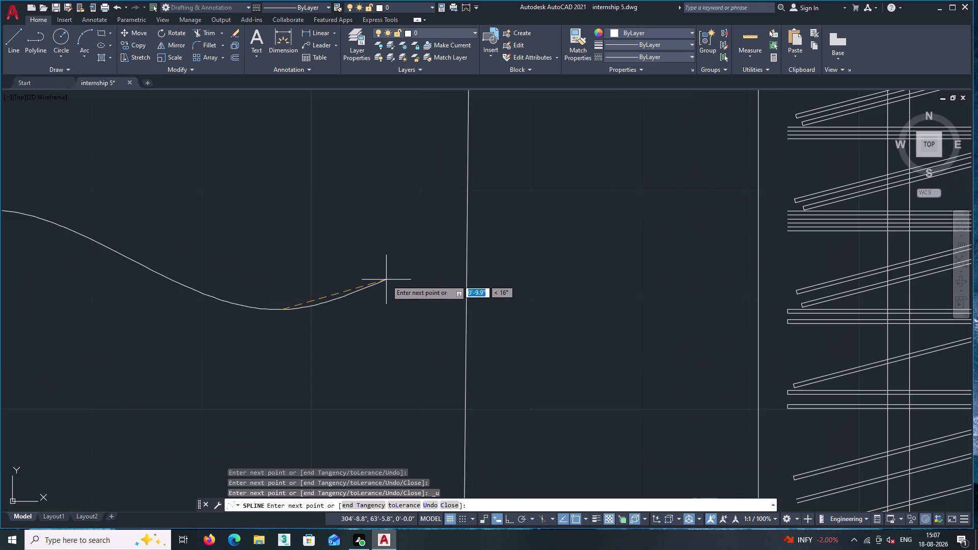
double_click(417, 261)
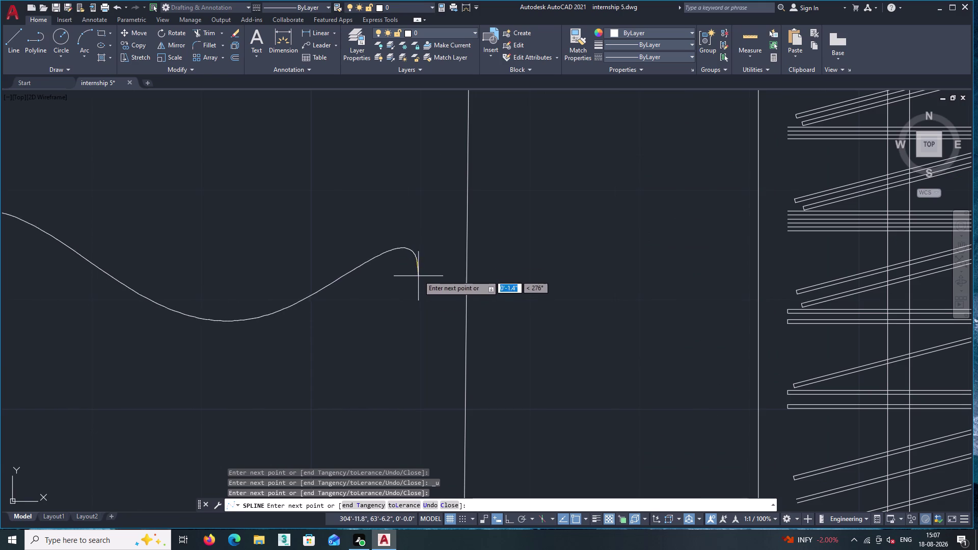
click(422, 255)
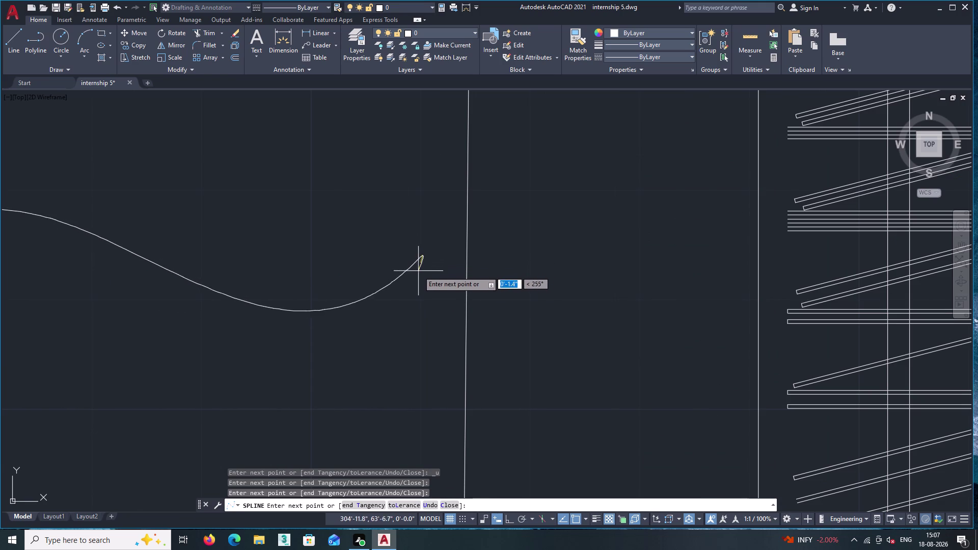
Add the peak, reach the bed's right edge, loop the spline back left, and finish.
click(436, 300)
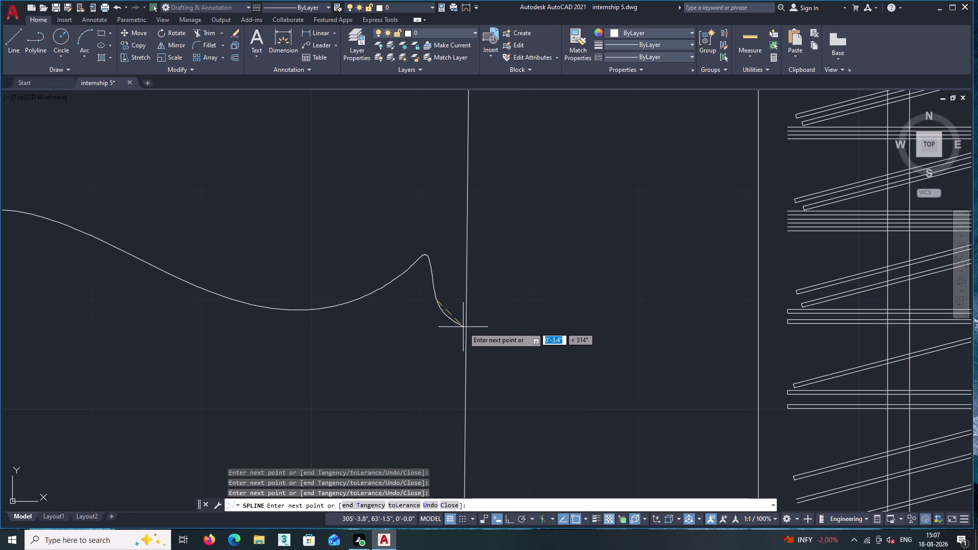
scroll(up, 3)
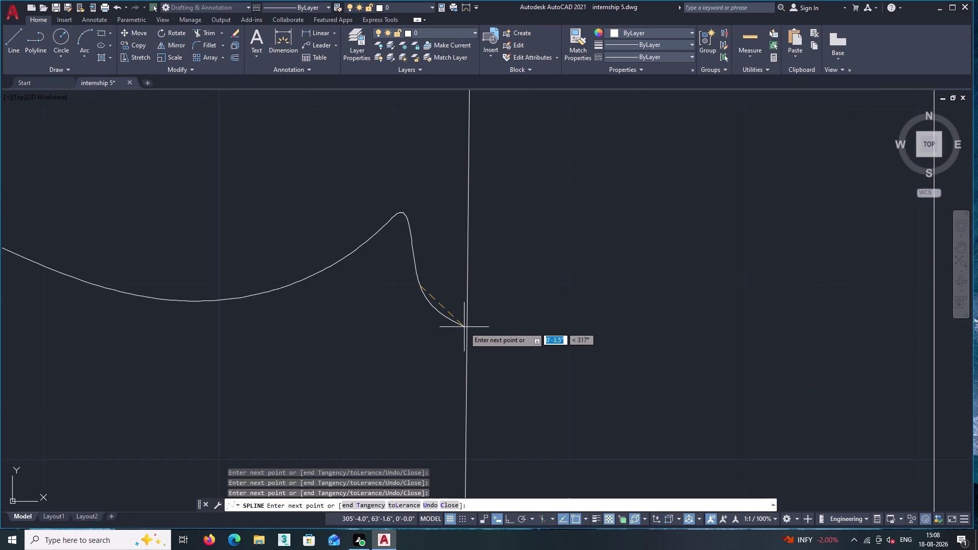
click(466, 325)
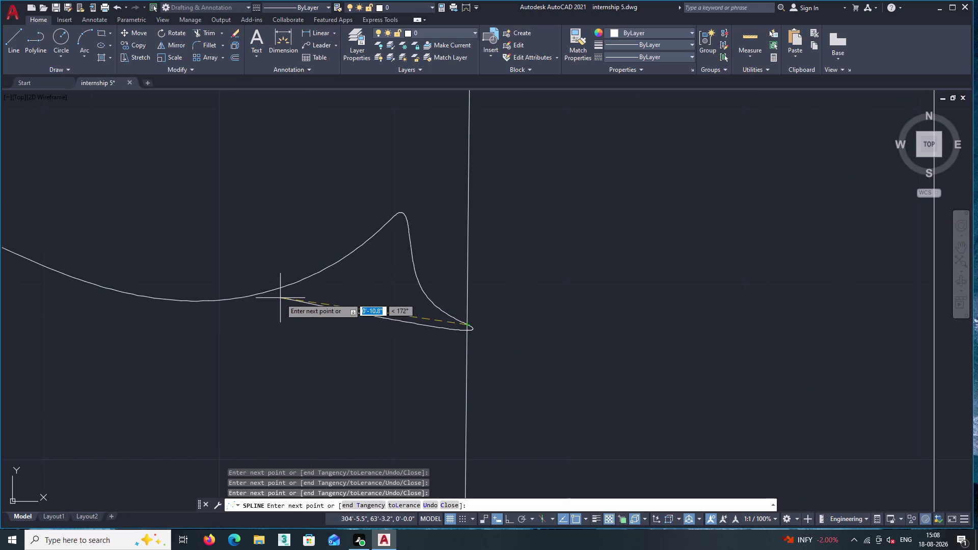
click(308, 319)
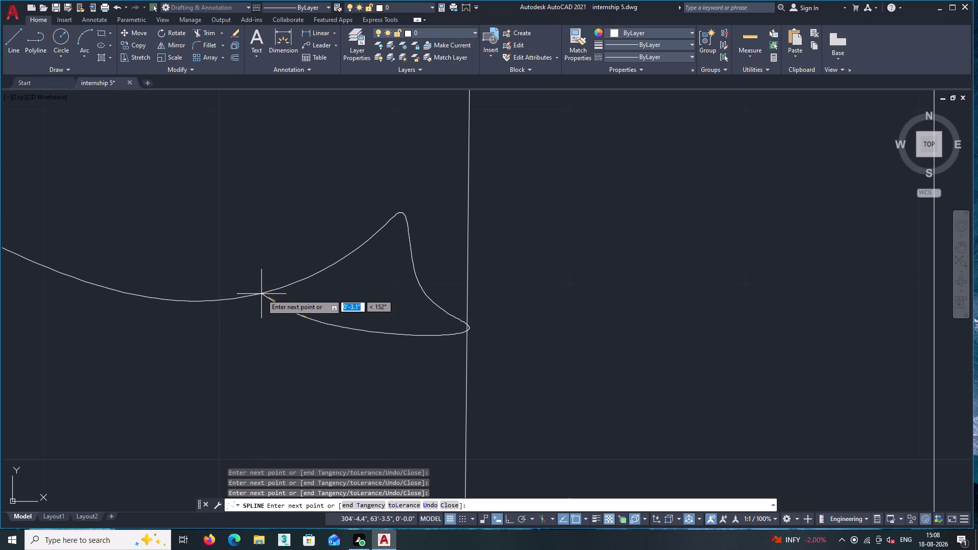
click(261, 294)
right_click(261, 293)
click(283, 295)
click(283, 298)
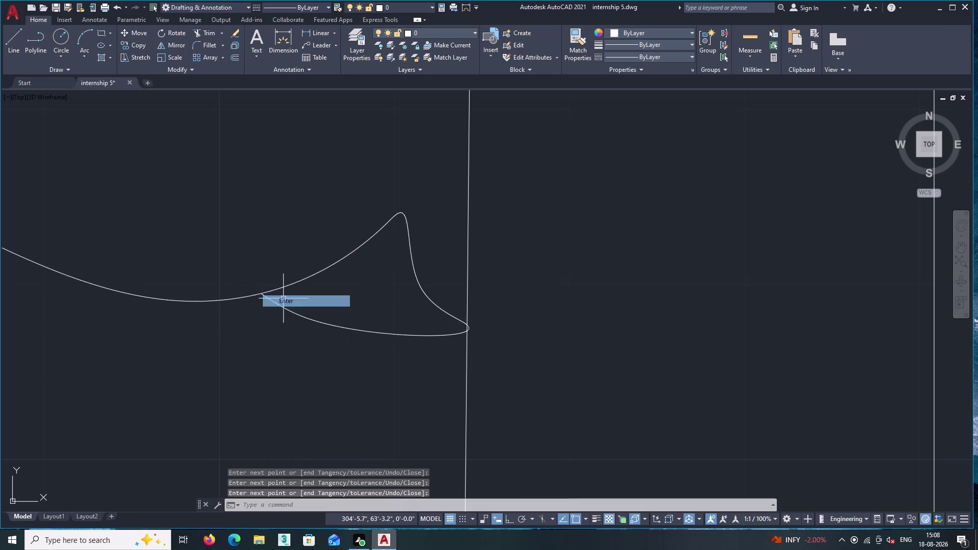
middle_drag(283, 258, 409, 276)
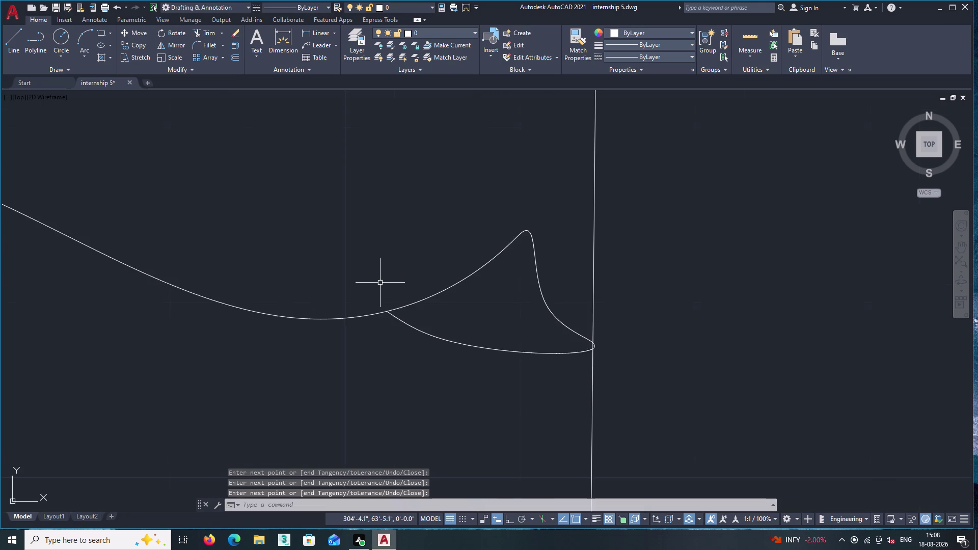
scroll(down, 3)
Centre the whole bed in the view.
middle_drag(359, 323, 450, 319)
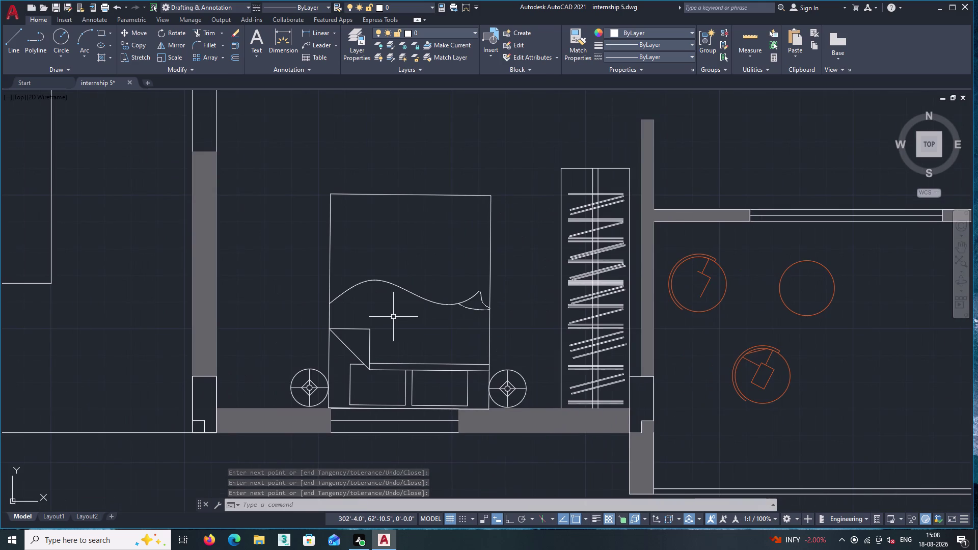
scroll(up, 3)
middle_drag(426, 283, 428, 332)
scroll(down, 3)
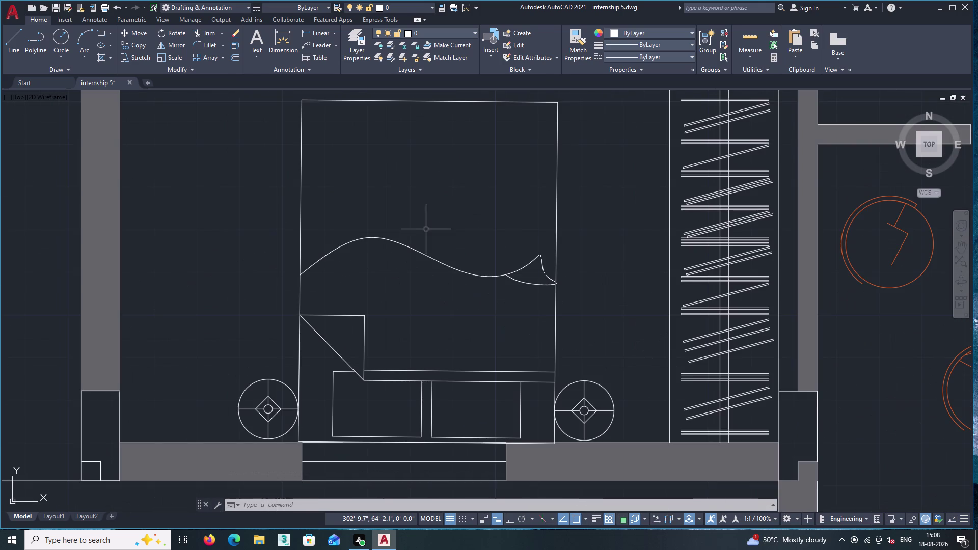
Draw a vertical Ortho line from the bed's top edge to just below the wavy curve.
click(4, 43)
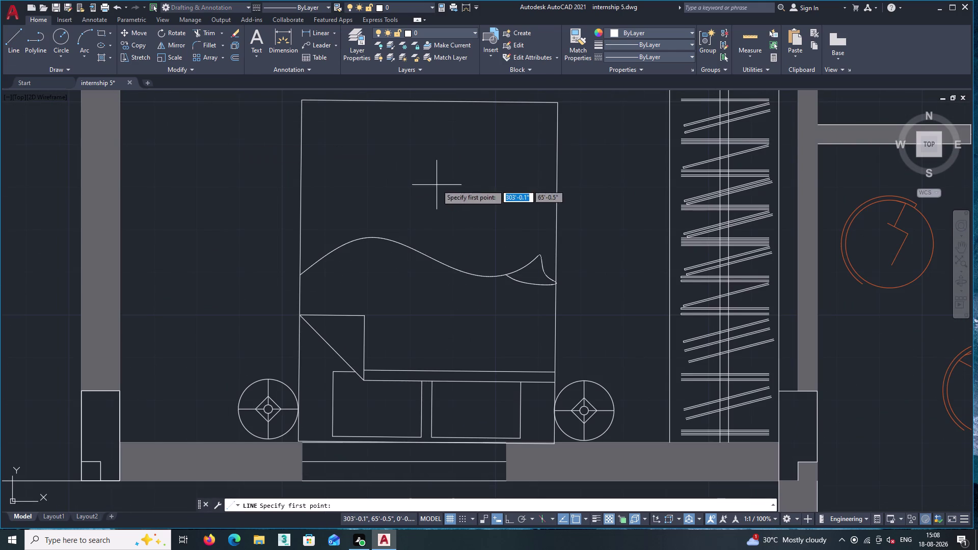
middle_drag(437, 185, 448, 255)
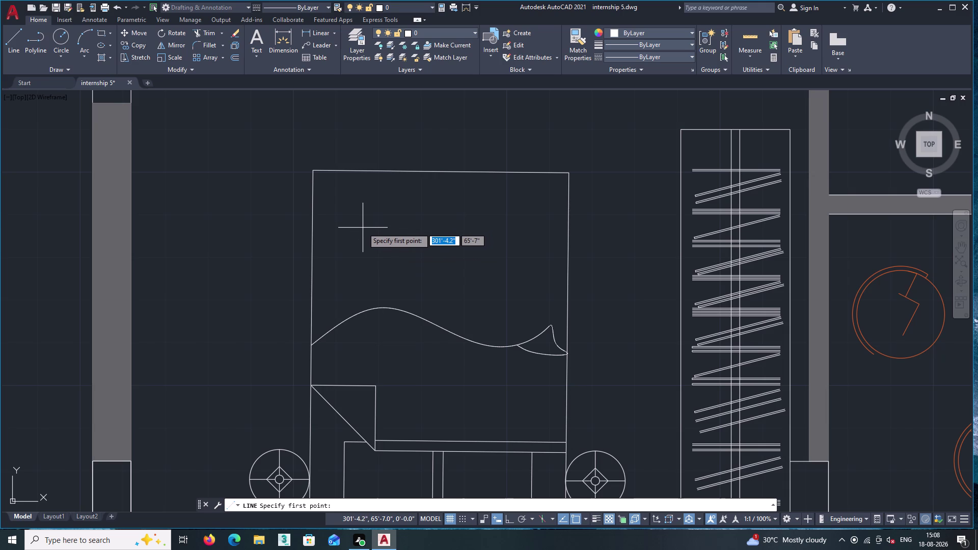
click(350, 171)
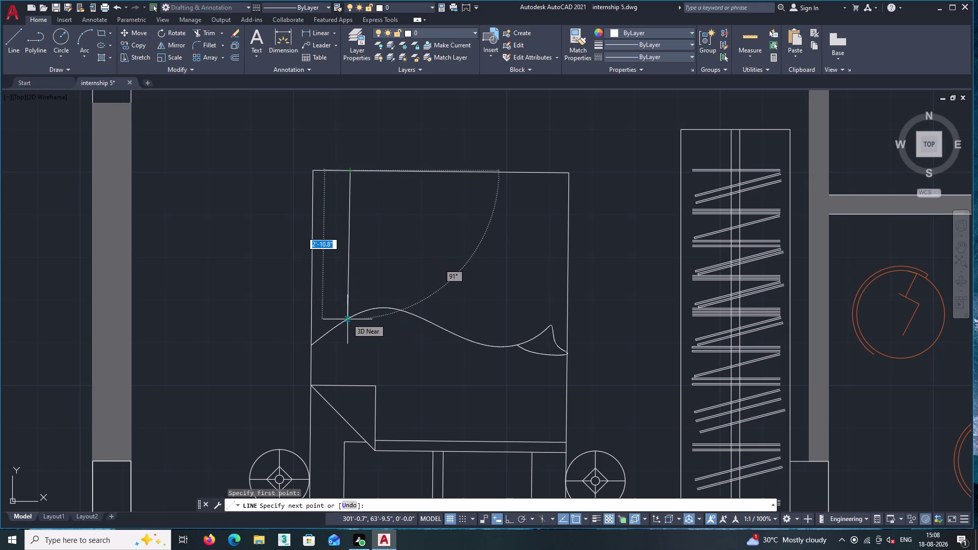
key(F8)
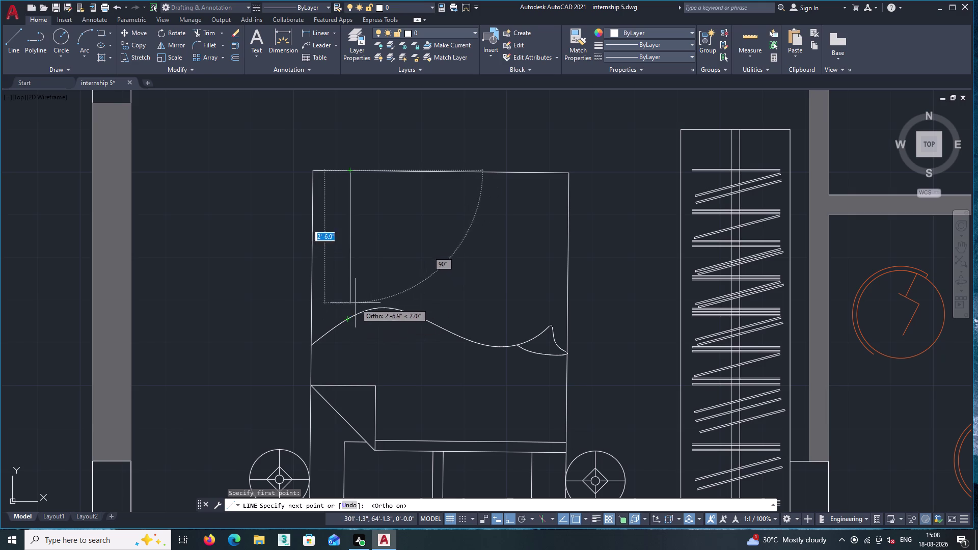
scroll(up, 3)
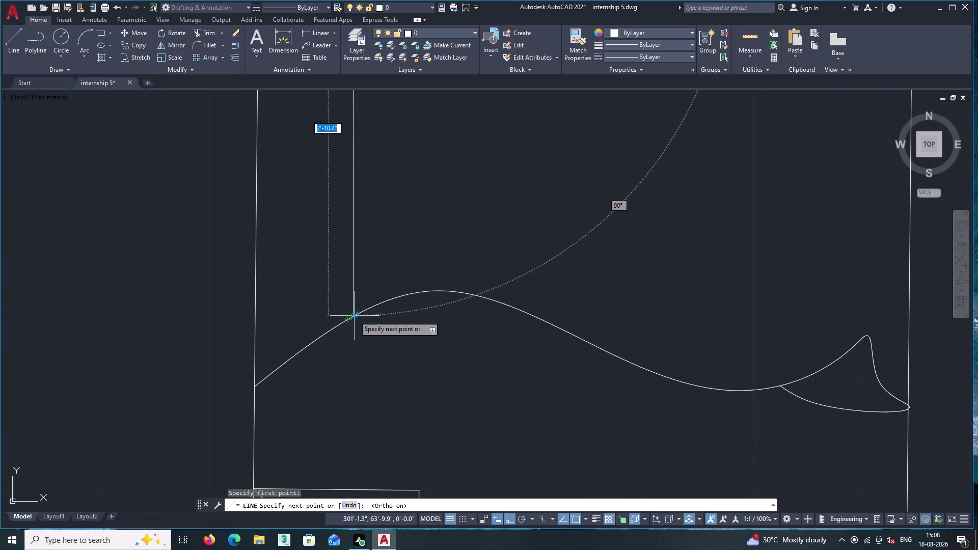
scroll(up, 3)
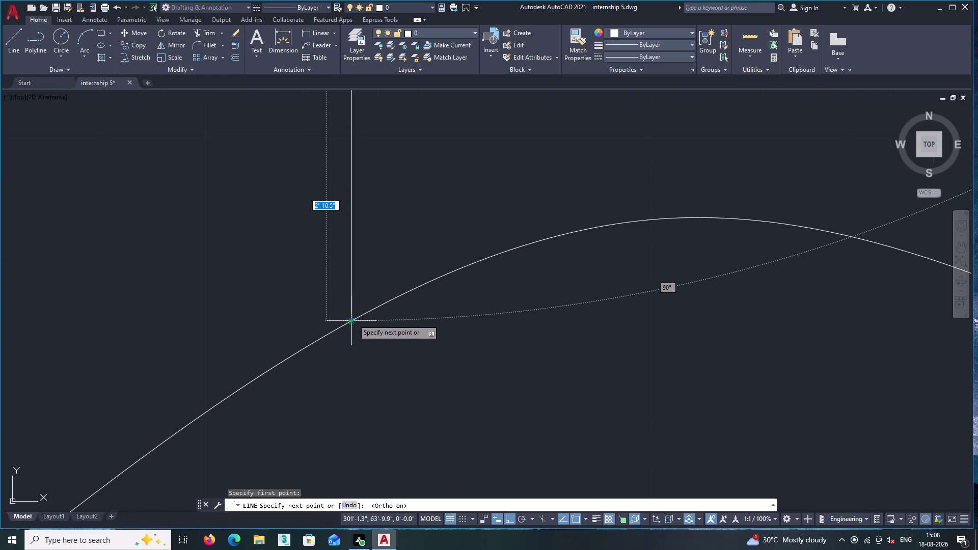
scroll(down, 3)
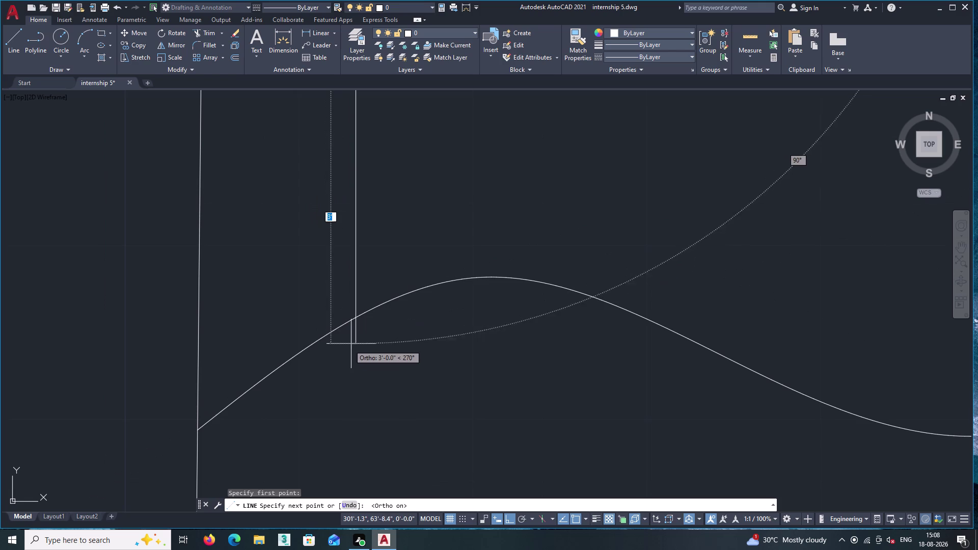
click(362, 371)
key(Escape)
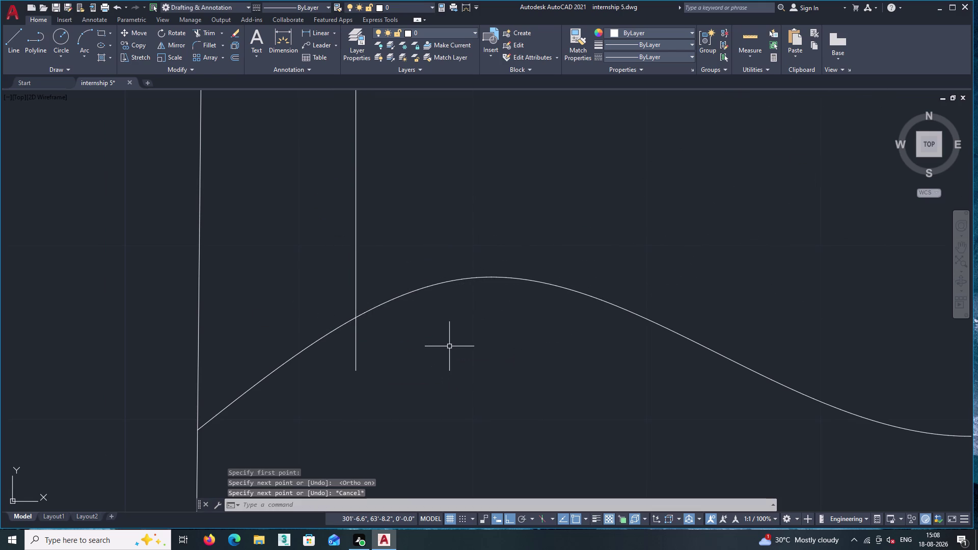
text(tr)
key(Return)
Trim the vertical line's end below the wavy curve.
click(395, 347)
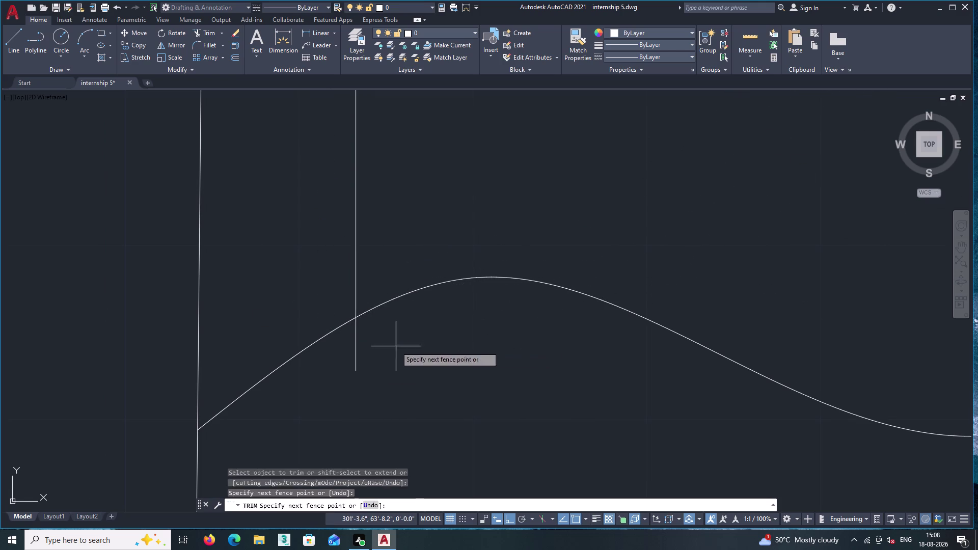
click(315, 354)
scroll(down, 3)
middle_drag(368, 360, 406, 418)
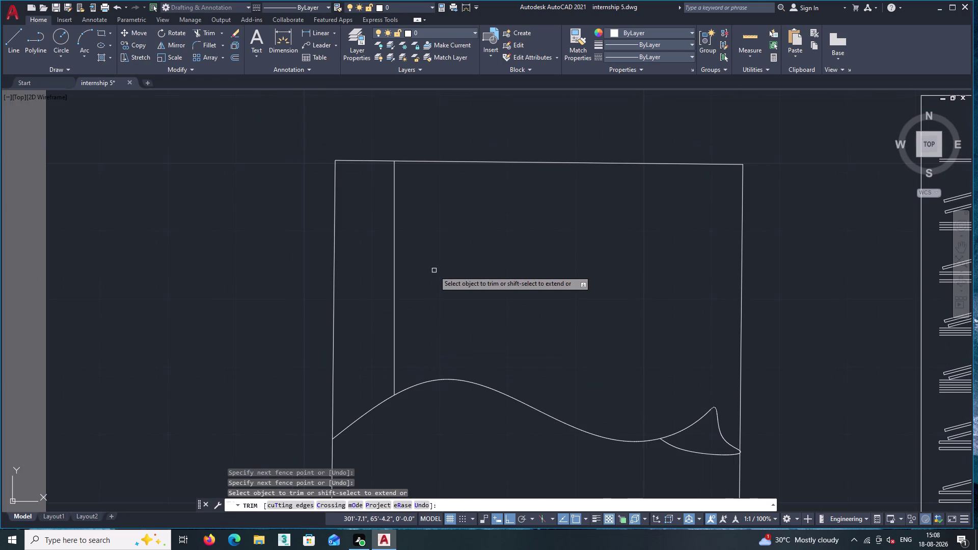
key(Return)
Offset the vertical line to the right twice at a spacing of 1.
click(233, 57)
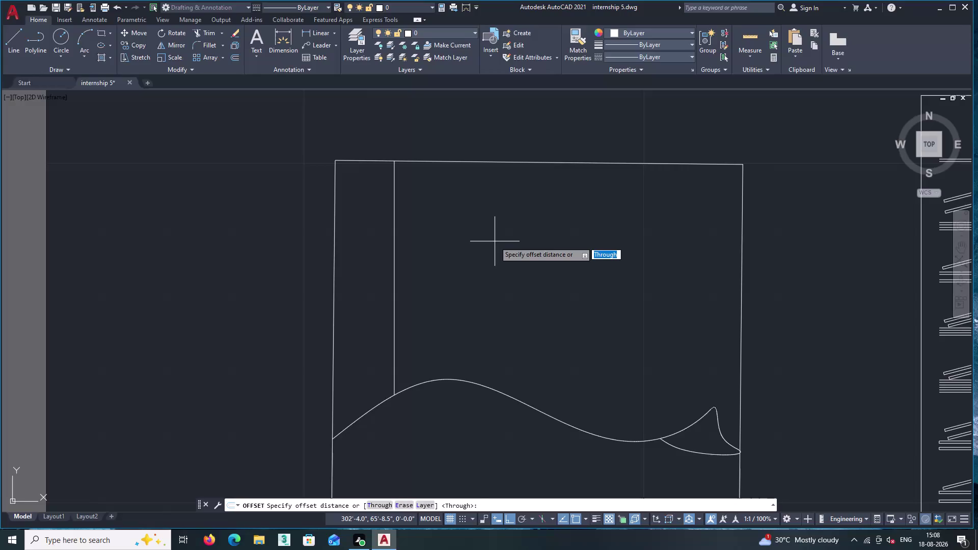
key(1)
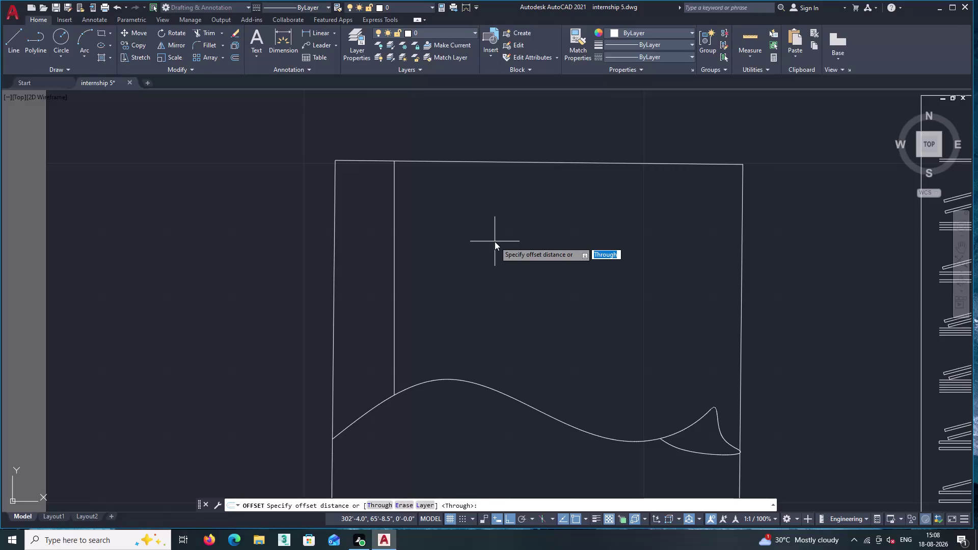
key(Return)
click(393, 301)
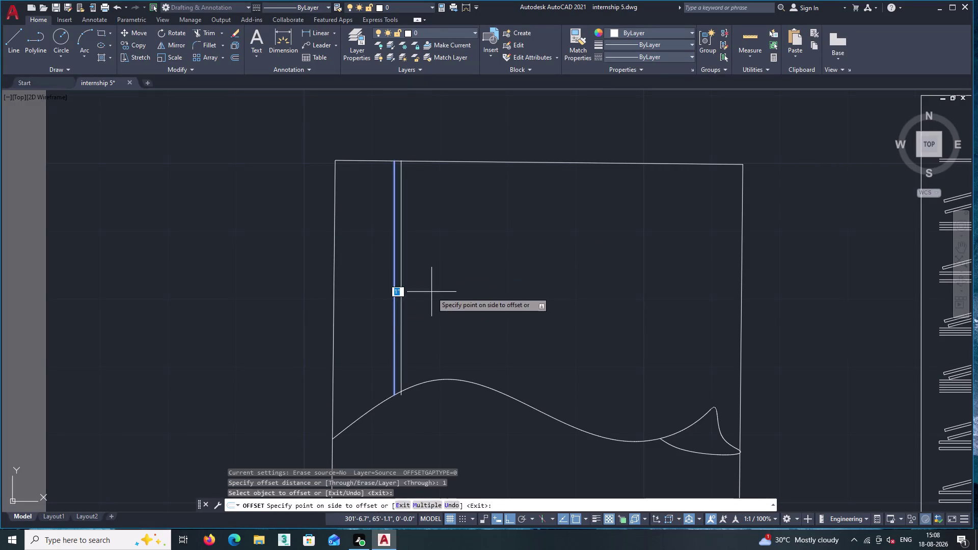
click(431, 292)
click(402, 318)
double_click(437, 307)
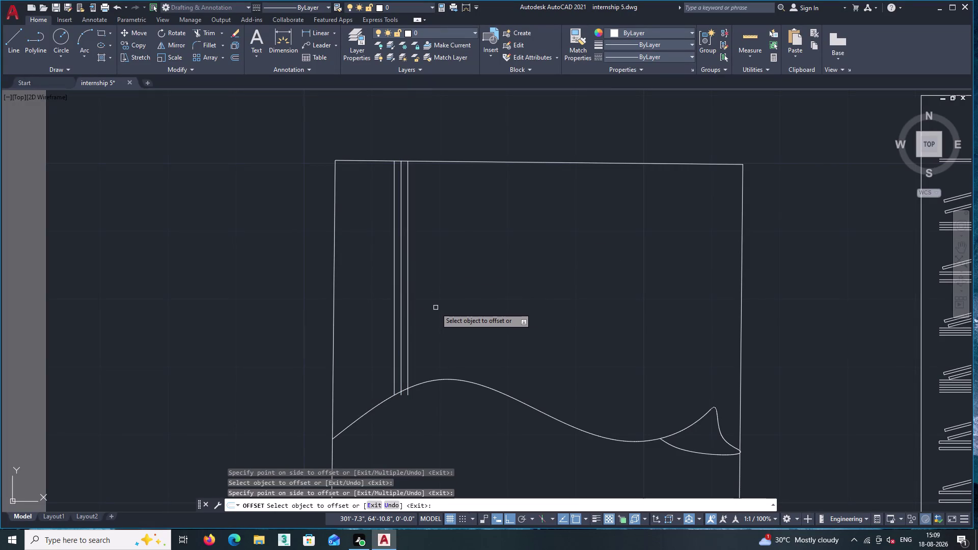
key(Return)
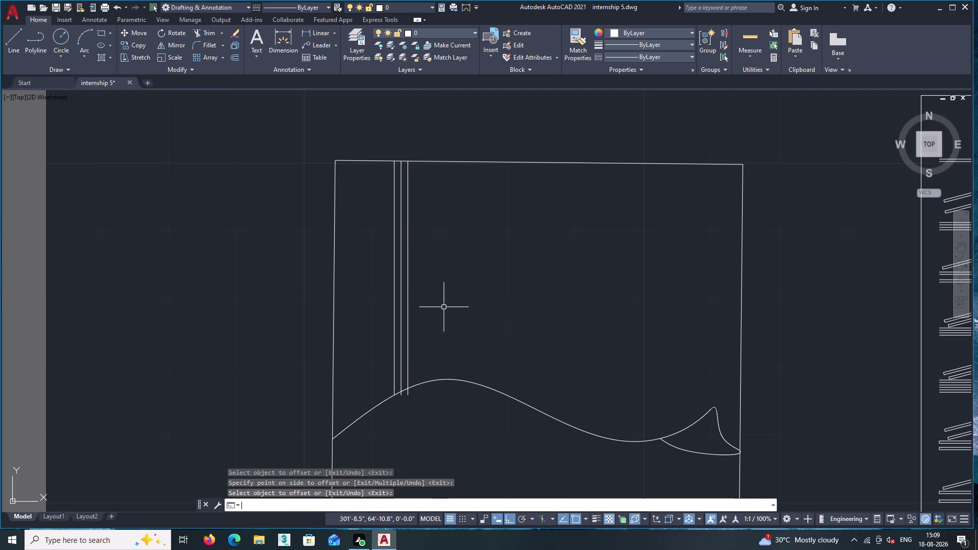
Draw a horizontal line from the bed's left edge to just past its right side.
key(l)
key(shift+Return)
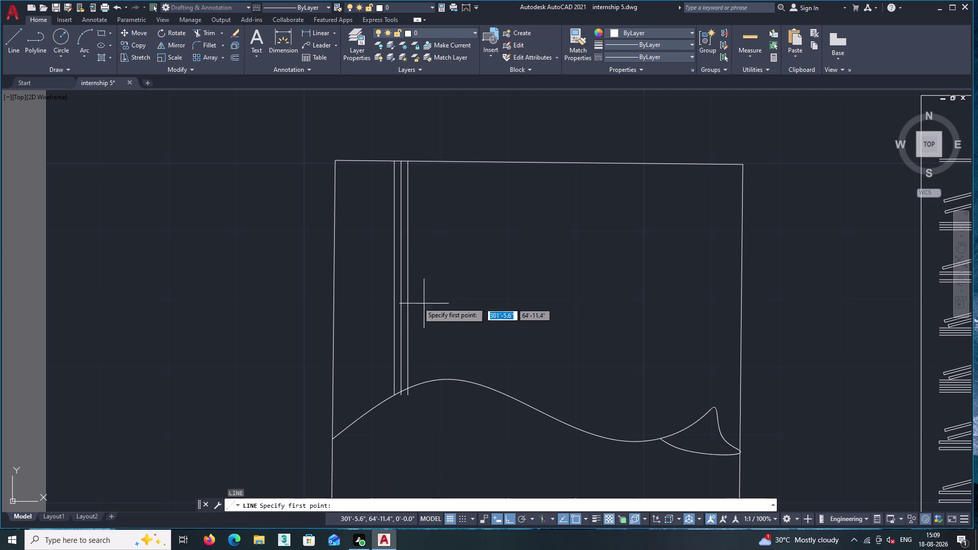
click(335, 248)
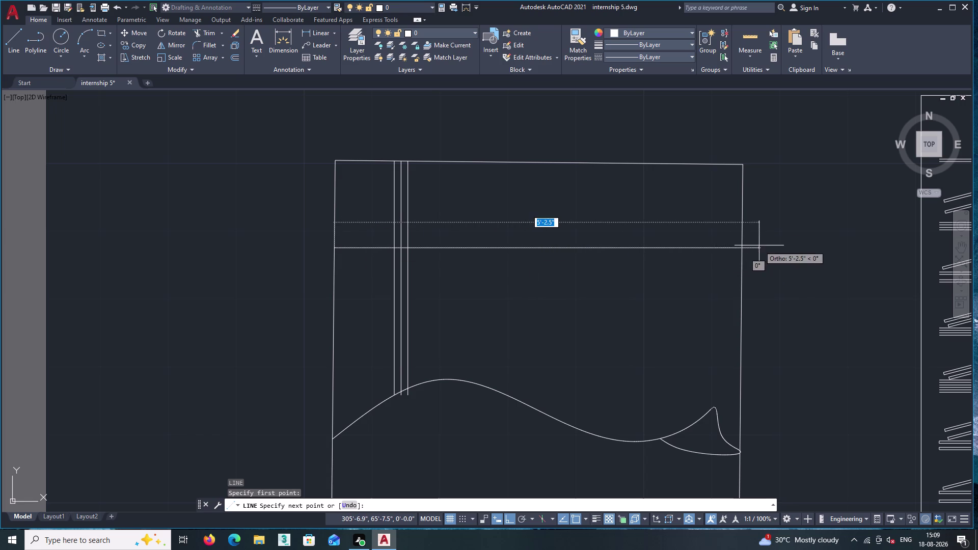
click(759, 245)
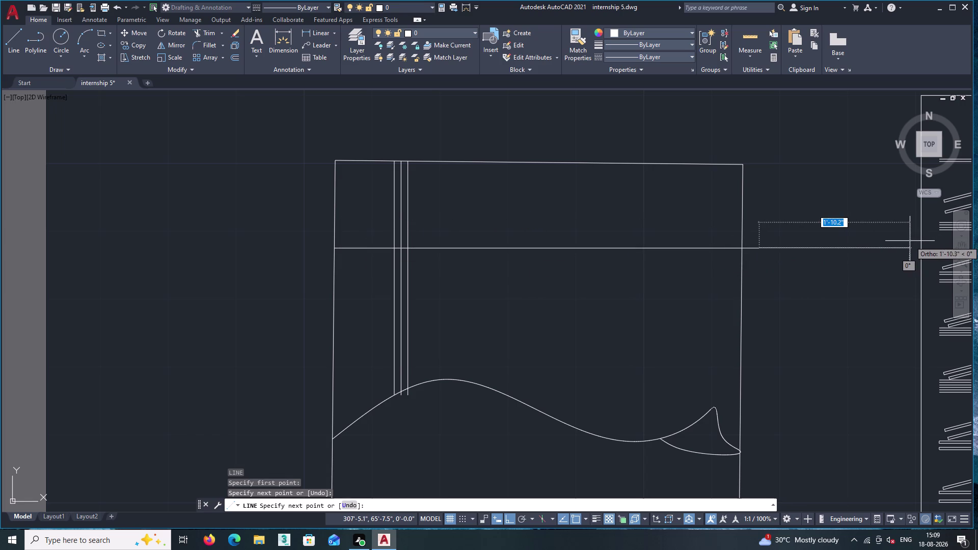
key(Escape)
Start TR and draw a fence across the horizontal line's overhanging end.
text(tr)
key(Return)
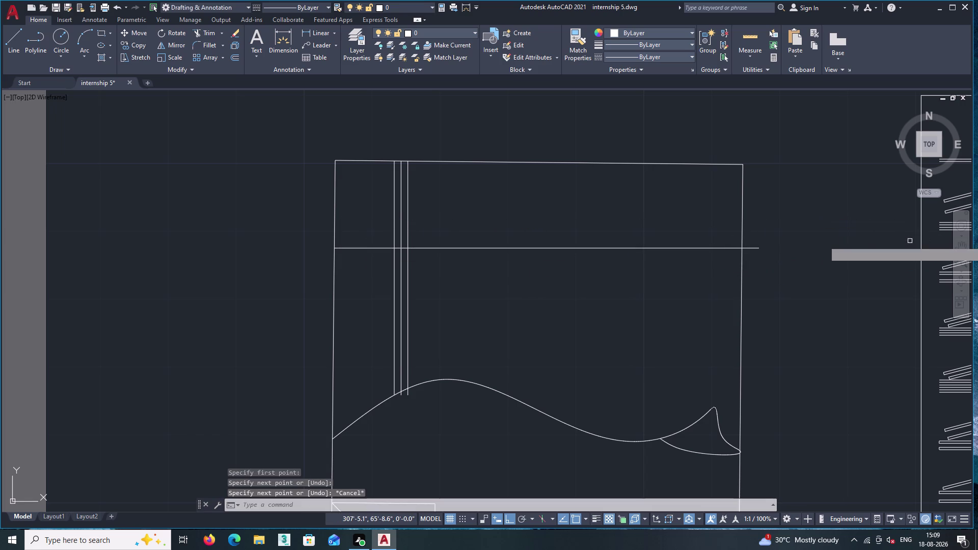
scroll(up, 3)
click(779, 167)
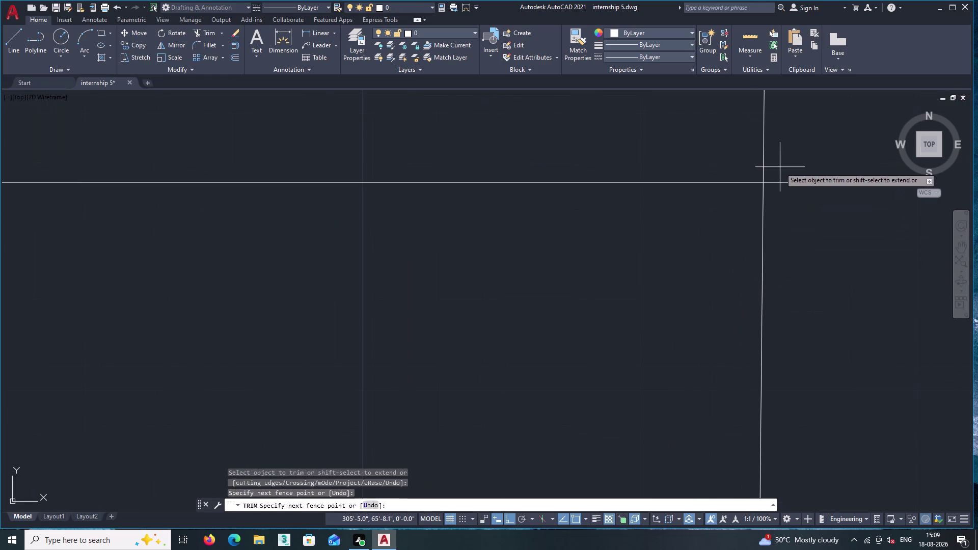
double_click(785, 225)
scroll(down, 3)
scroll(down, 3)
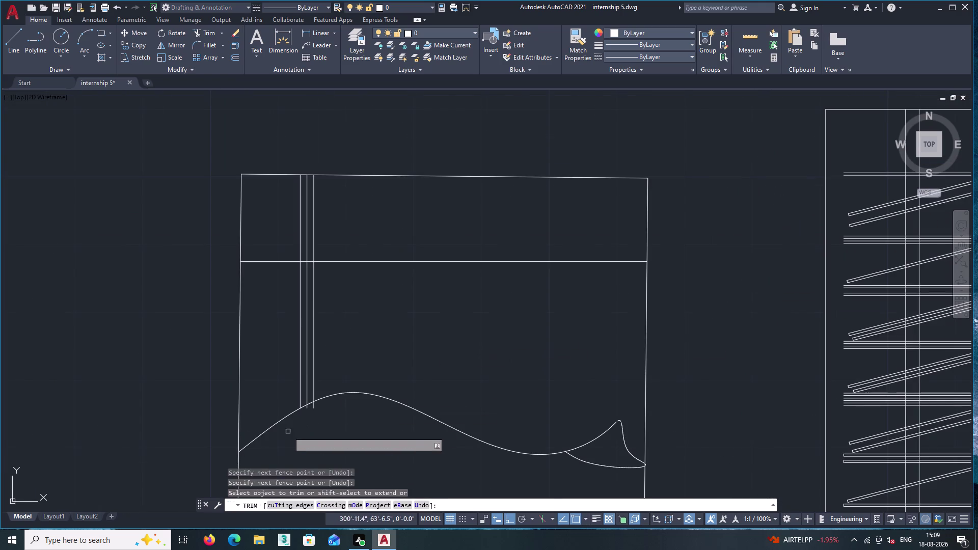
scroll(up, 3)
scroll(up, 3)
Cut off the overhanging end at the frame's right edge and finish trimming.
click(507, 293)
double_click(371, 345)
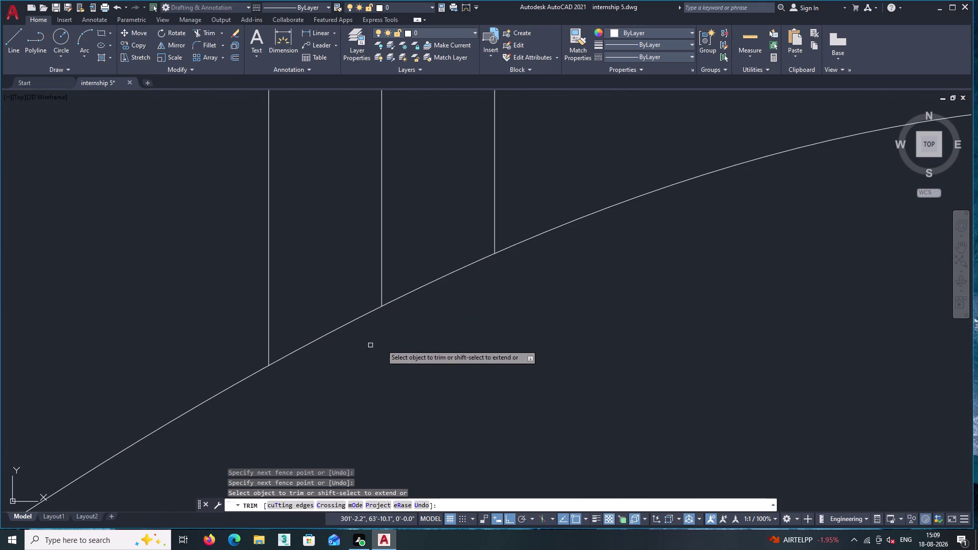
scroll(down, 3)
middle_drag(469, 395, 355, 464)
scroll(down, 3)
middle_drag(523, 251, 454, 313)
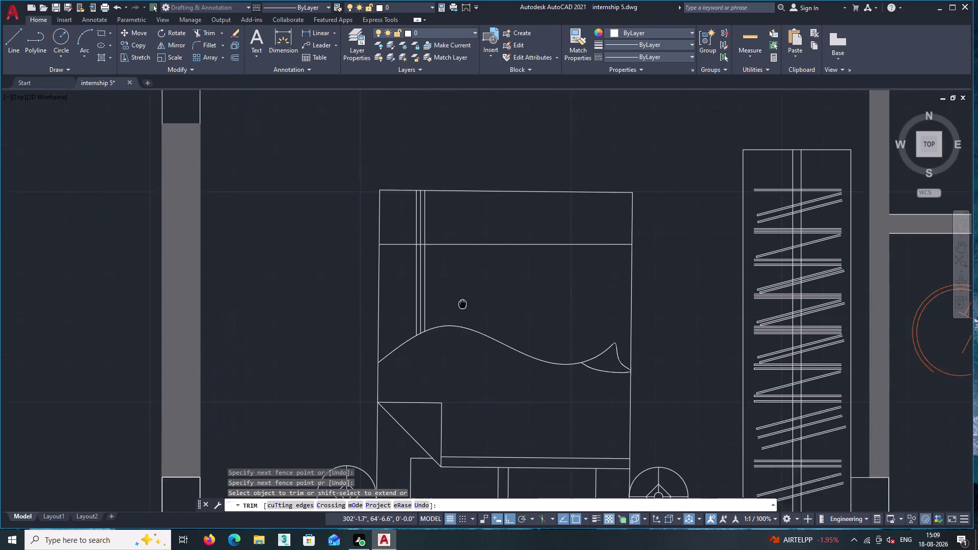
middle_drag(454, 313, 436, 330)
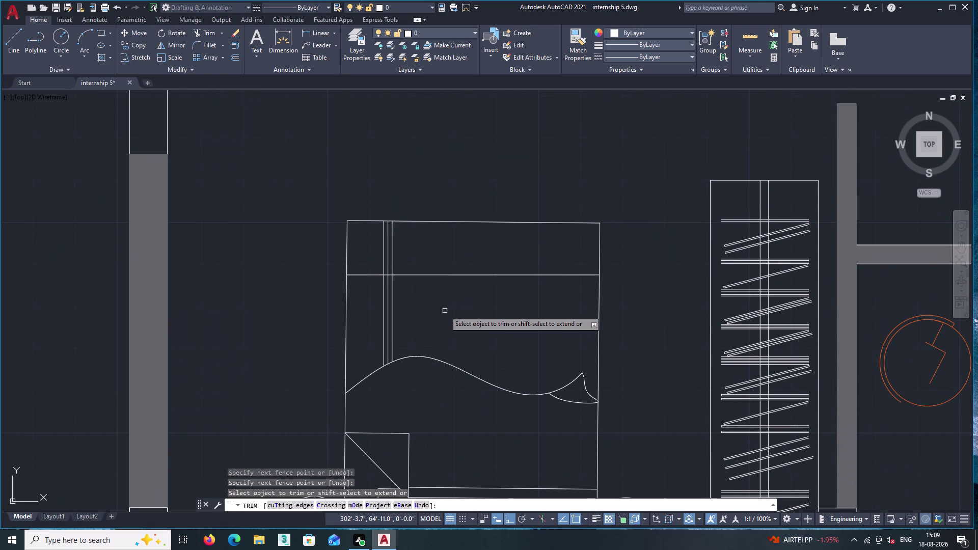
key(Return)
Clear leftover input from the command line.
key(0)
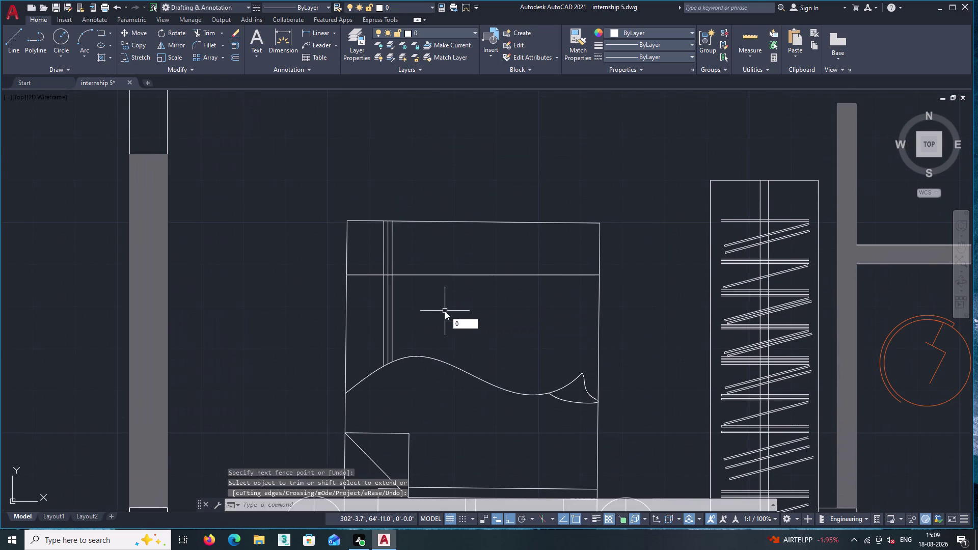
key(F12)
key(BackSpace)
key(BackSpace)
key(BackSpace)
Offset the horizontal line downward twice at 1" spacing to form the slat stripes.
text(of)
text(f)
key(Return)
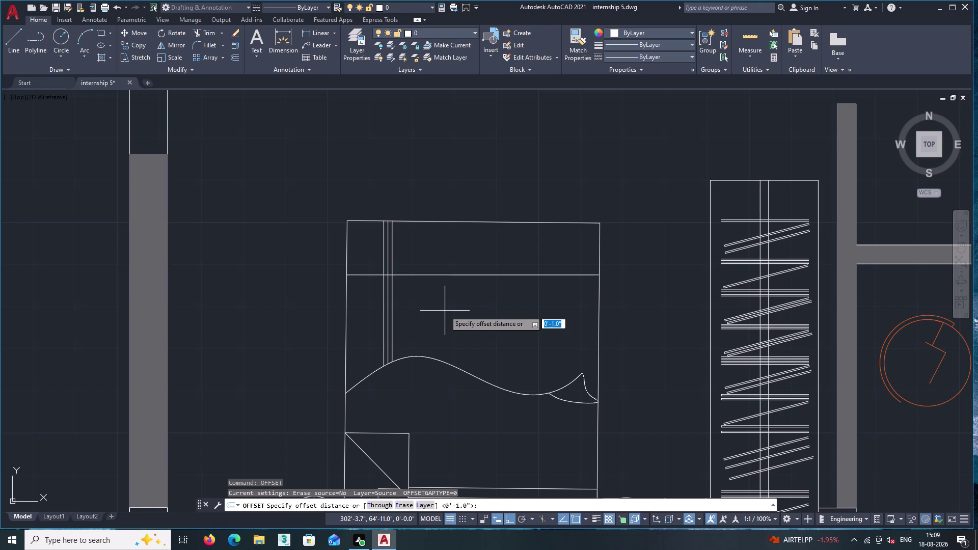
key(Return)
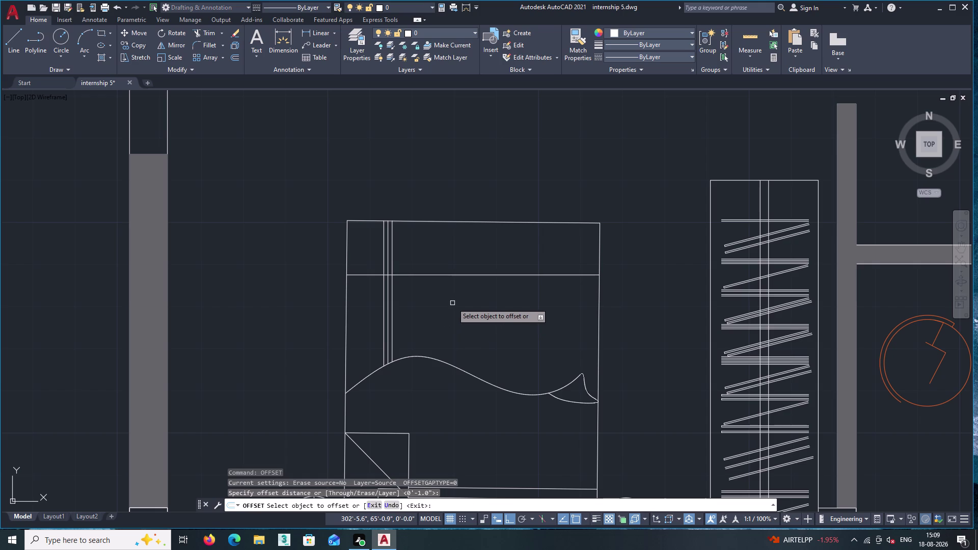
click(459, 276)
double_click(458, 262)
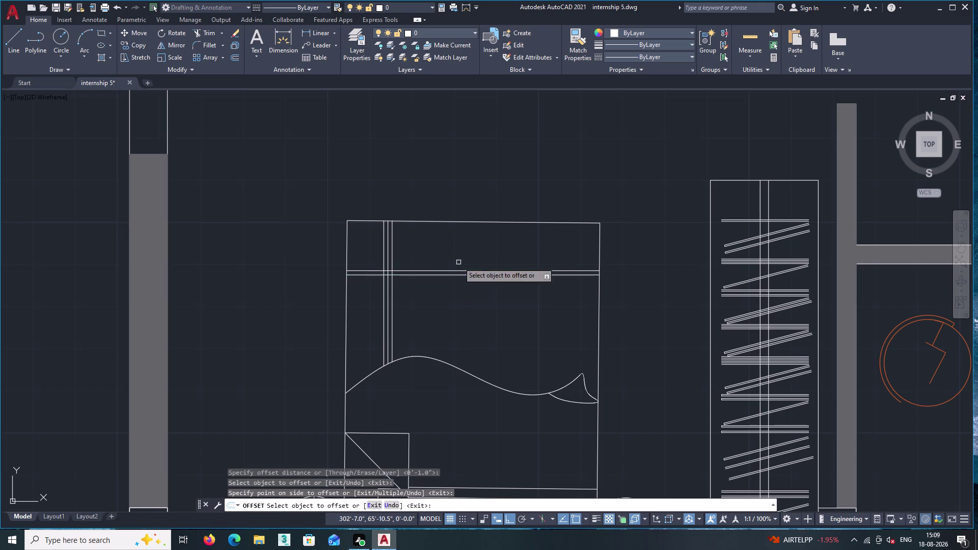
click(454, 276)
click(450, 288)
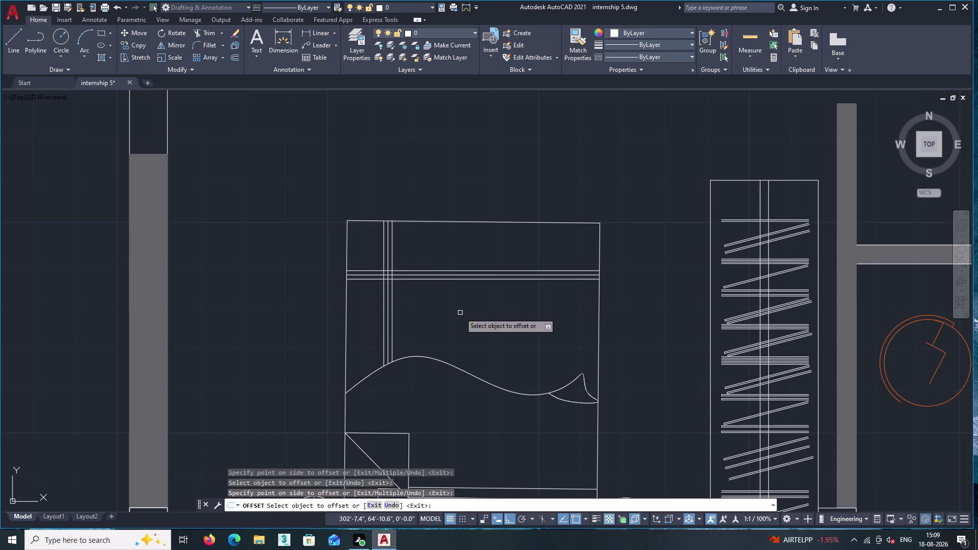
middle_drag(460, 313, 413, 308)
key(Return)
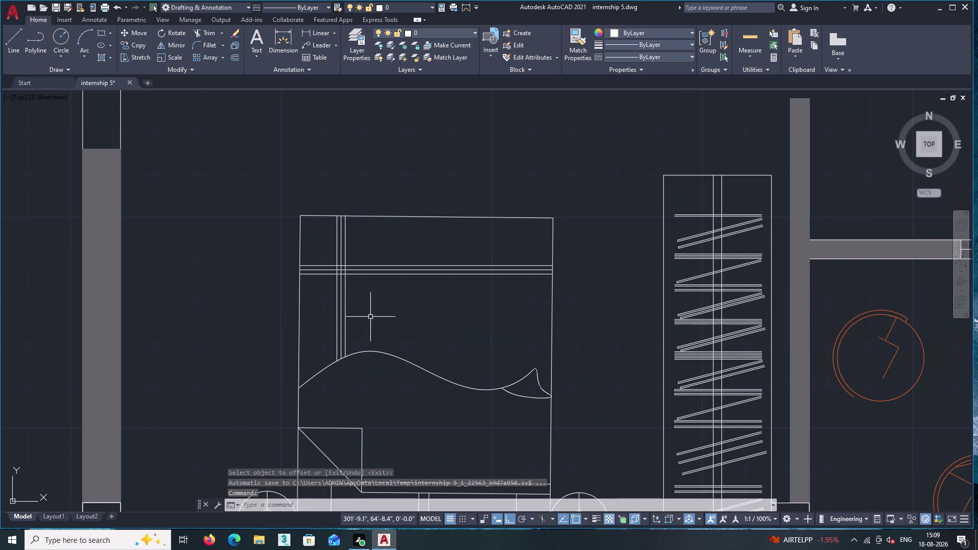
middle_drag(369, 317, 288, 320)
Draw a four-point open line outline around the top and right of the bed's upper end.
click(7, 39)
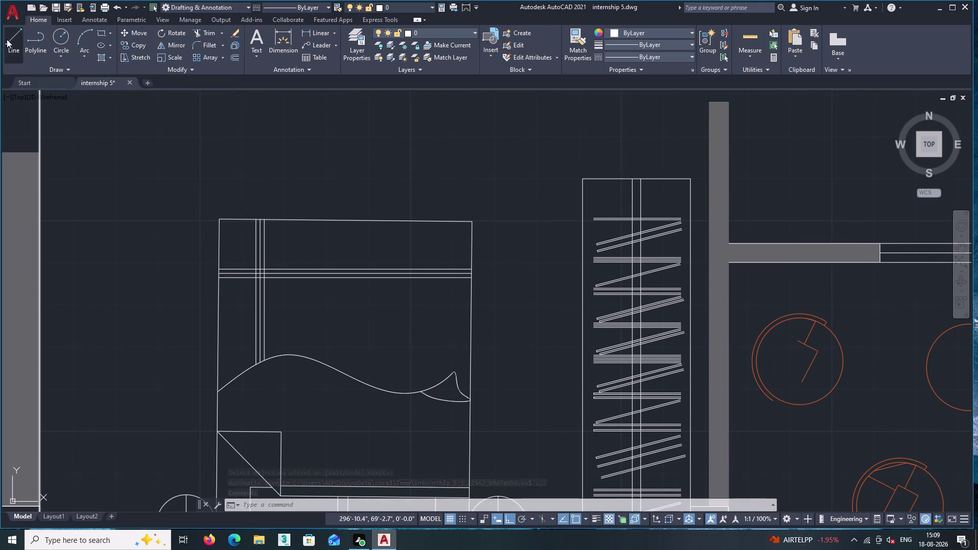
middle_drag(432, 318, 364, 333)
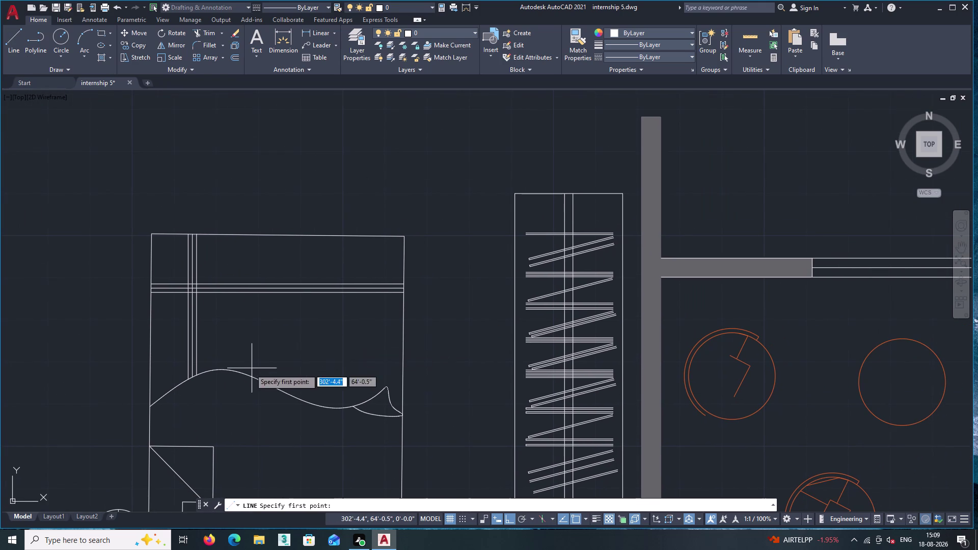
click(403, 356)
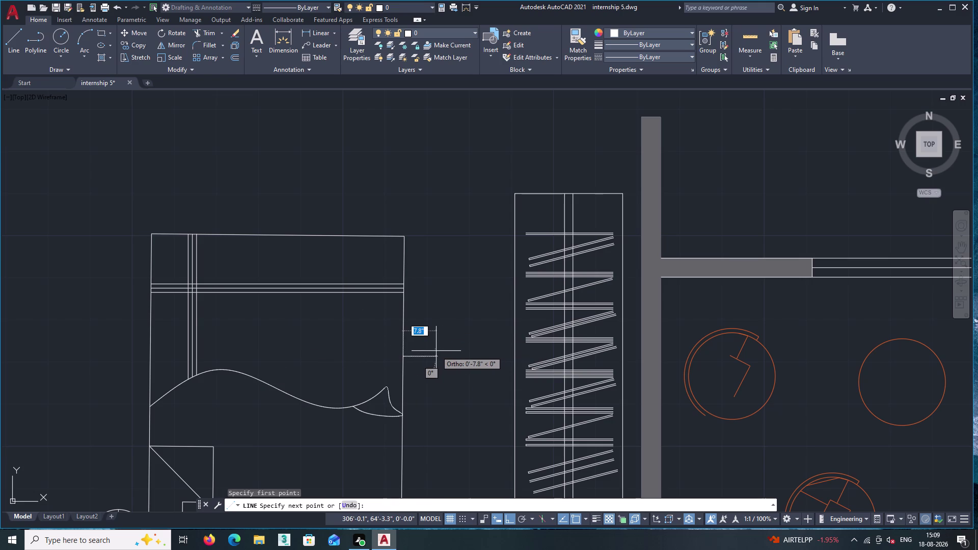
double_click(441, 350)
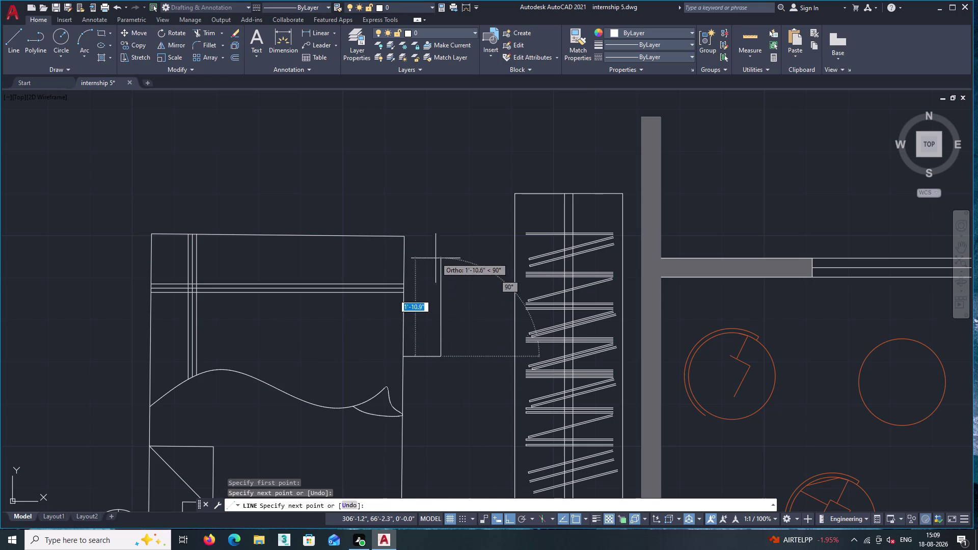
scroll(down, 3)
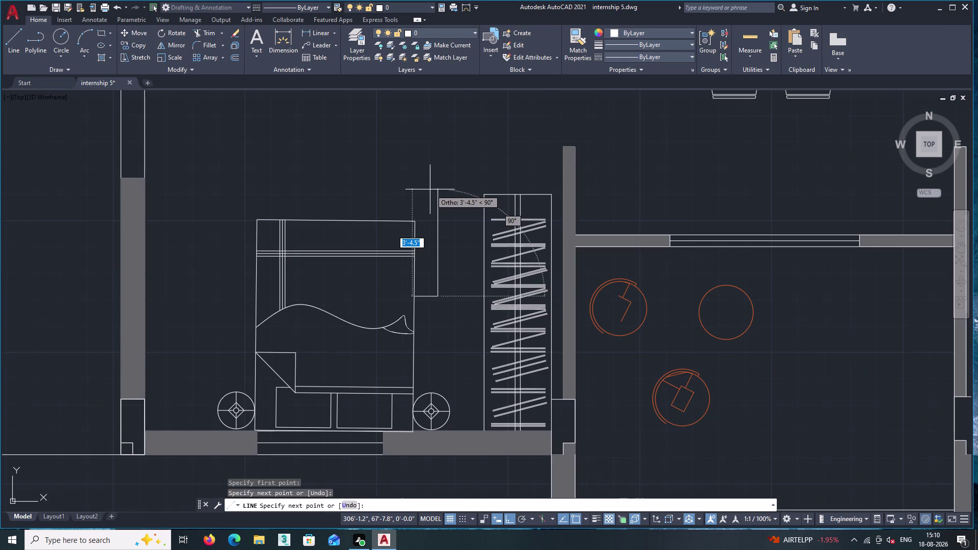
click(430, 188)
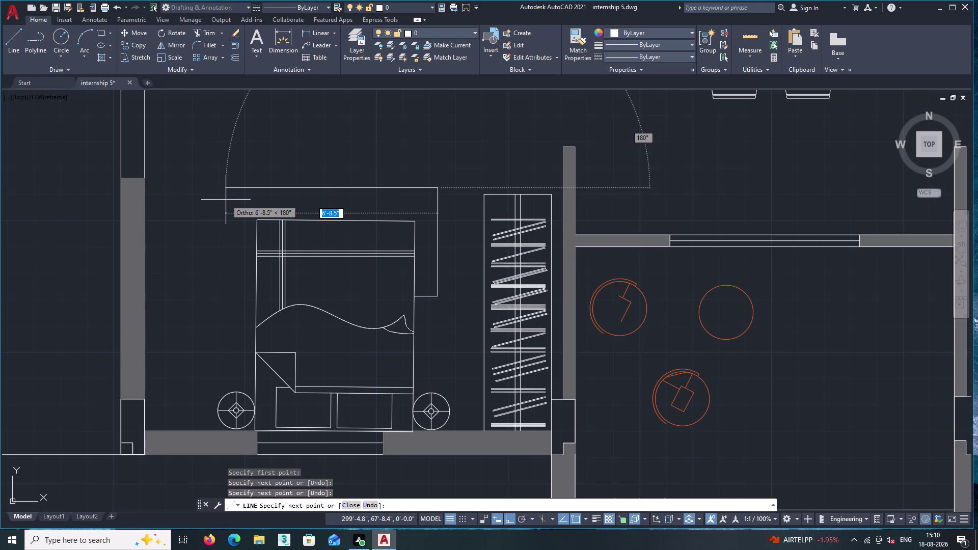
click(226, 200)
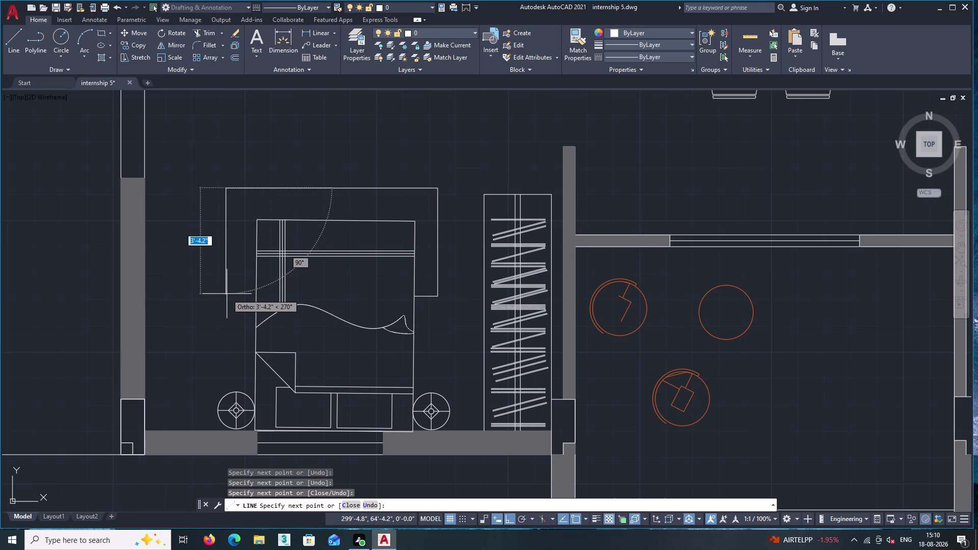
key(Escape)
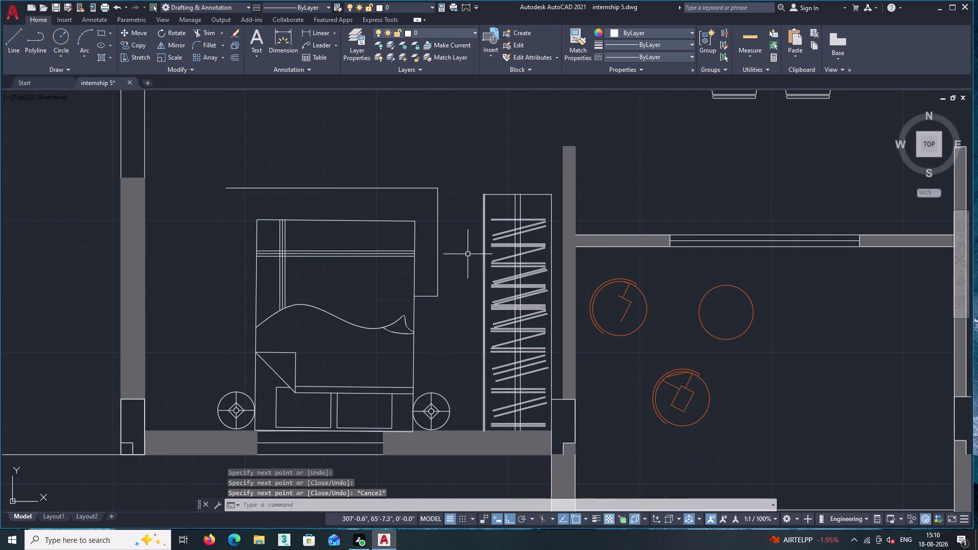
scroll(up, 3)
Measure an 8.7" distance with a temporary linear dimension, then undo it.
click(314, 32)
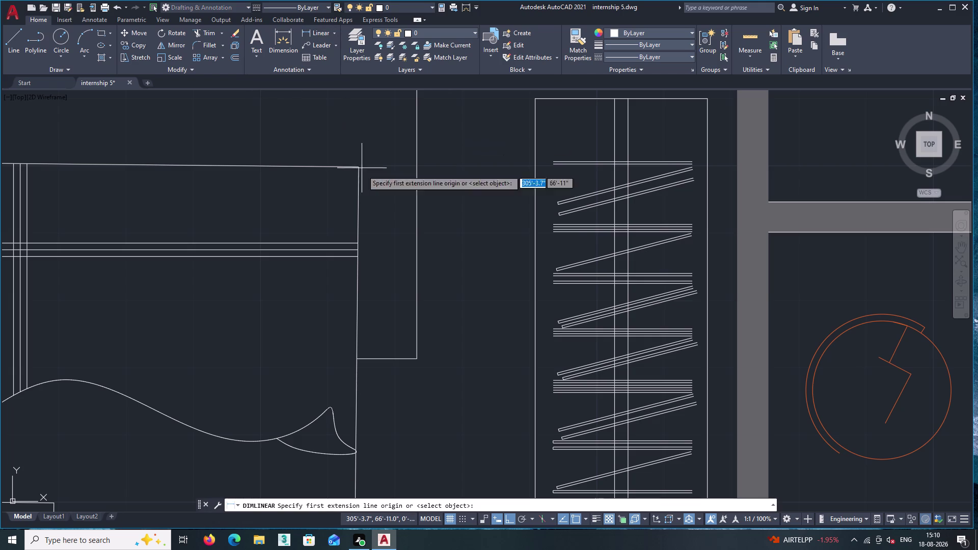
click(358, 222)
click(418, 223)
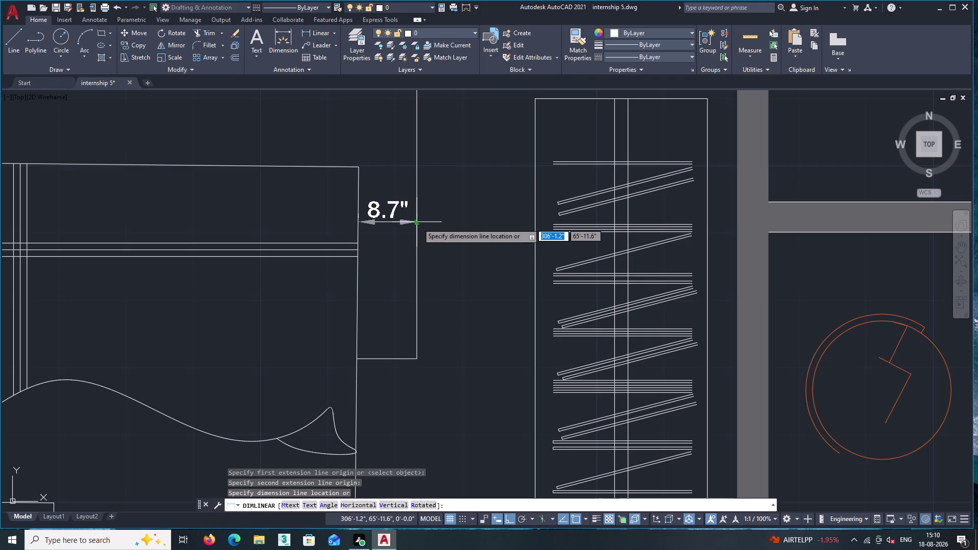
click(417, 223)
key(Escape)
key(ctrl+z)
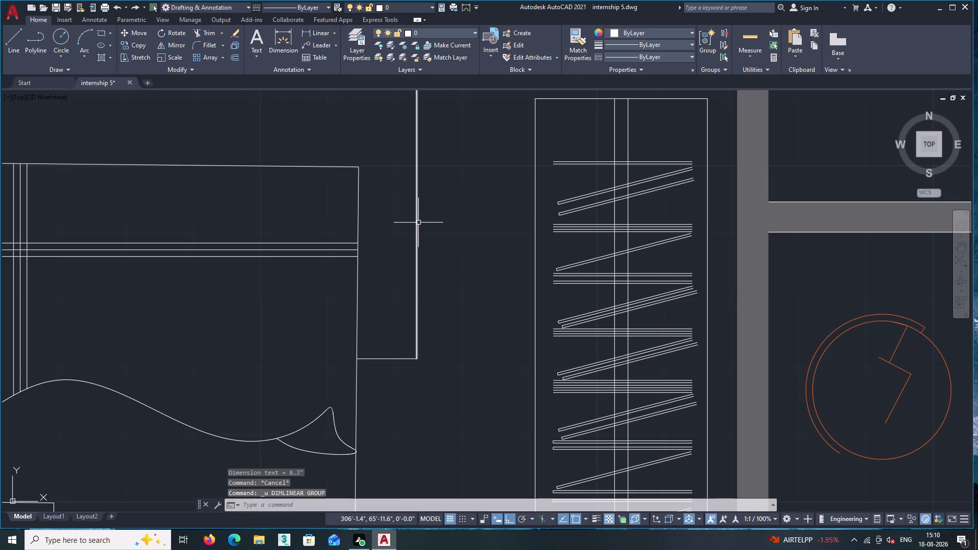
scroll(down, 3)
middle_drag(305, 335, 536, 278)
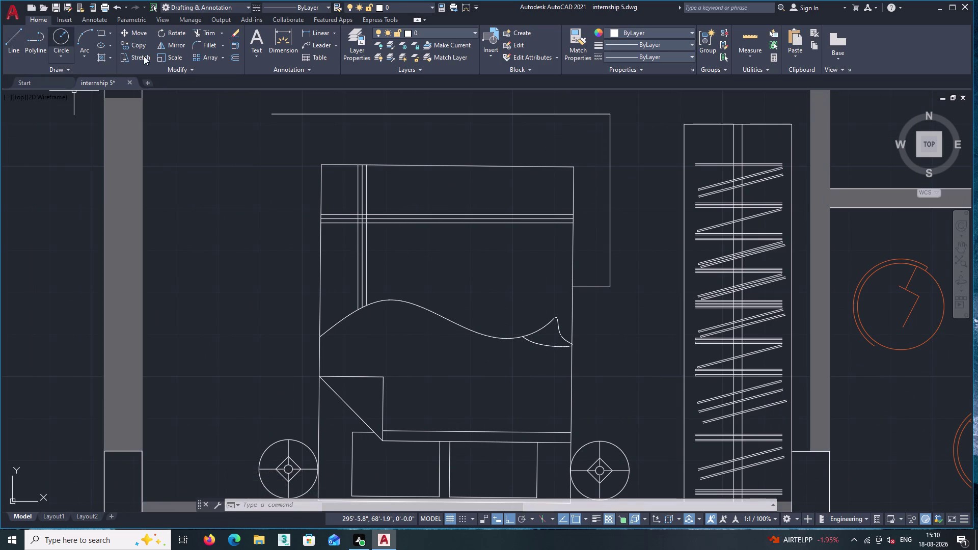
Start a new line level with the outline, try an 8'7" length, then undo it.
click(16, 34)
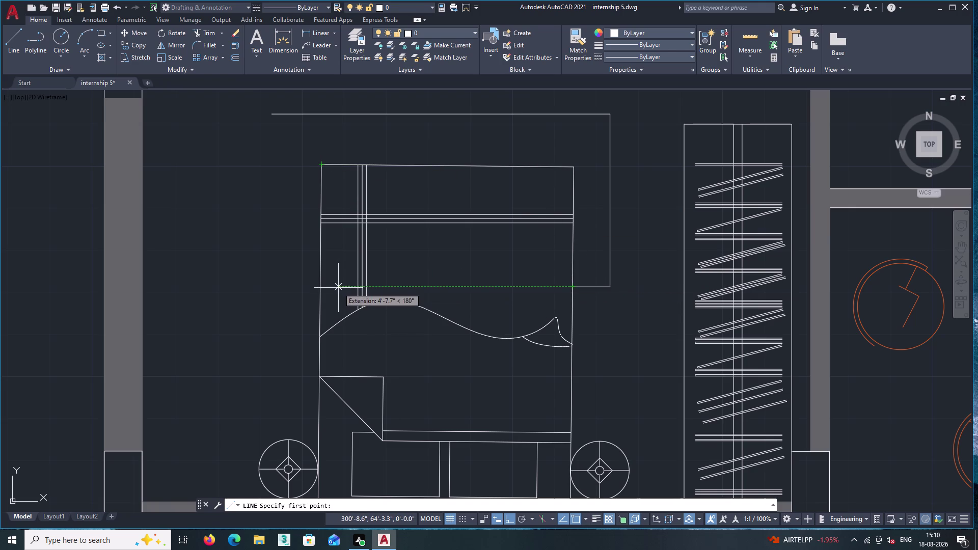
click(320, 288)
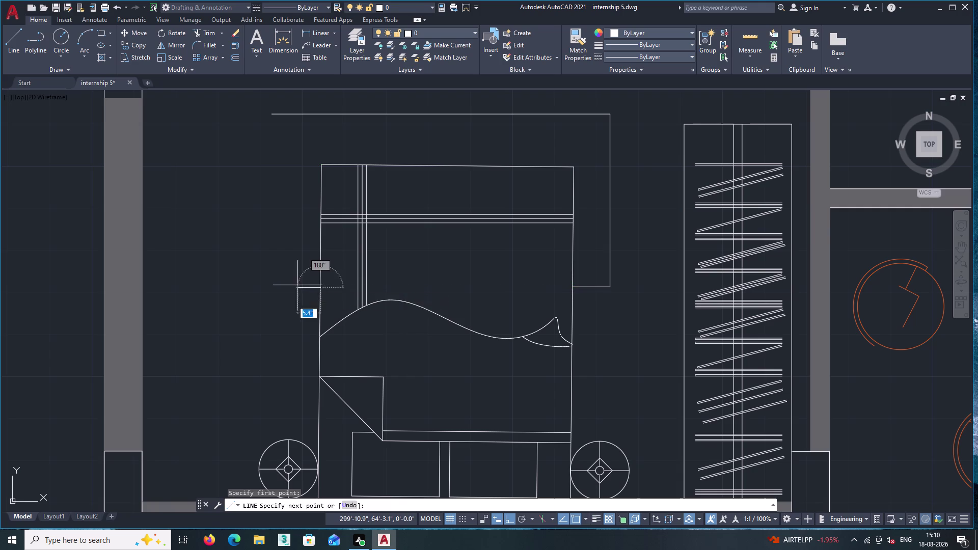
key(8)
key(apostrophe)
key(7)
key(shift+quotedbl)
key(Return)
scroll(down, 3)
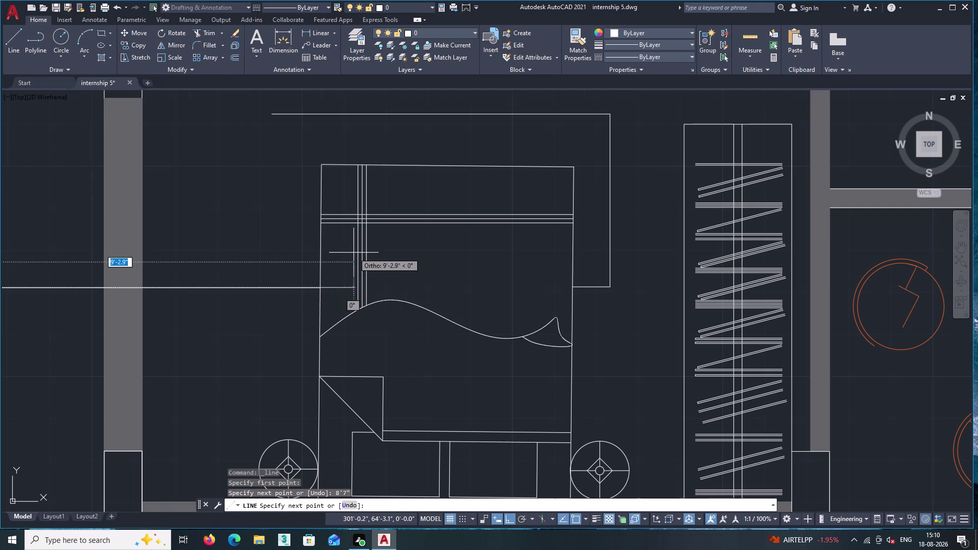
scroll(down, 3)
key(ctrl+z)
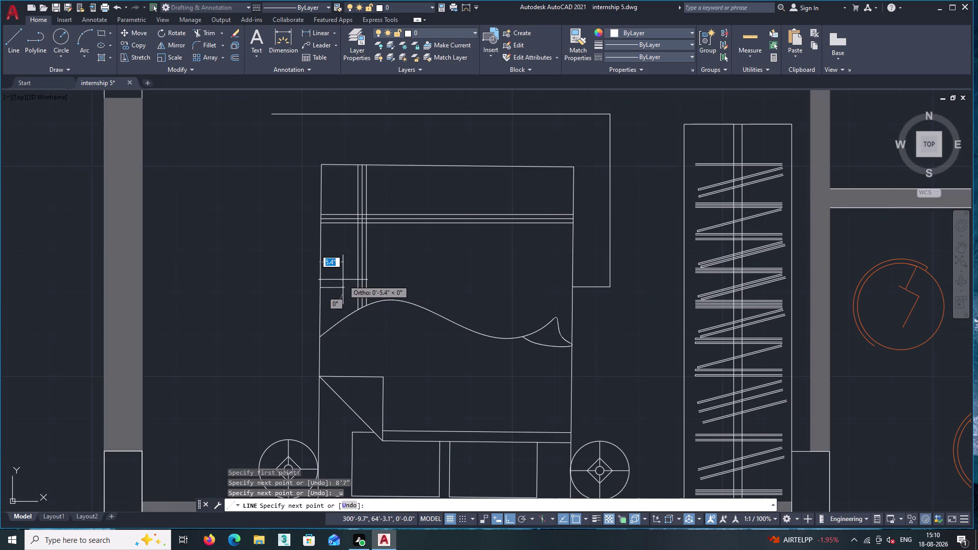
Draw the line at 8.7" and end it at the outline corner to close the rectangle.
scroll(up, 3)
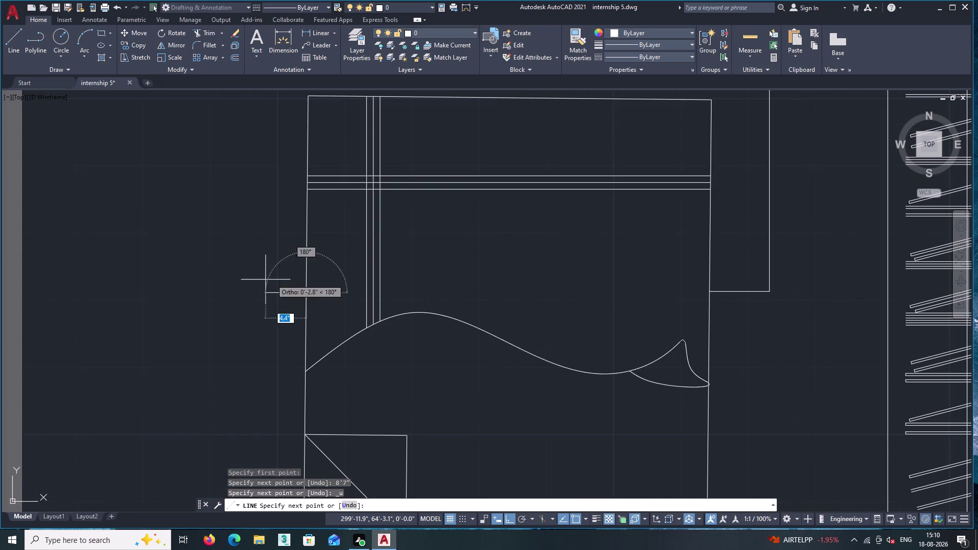
key(8)
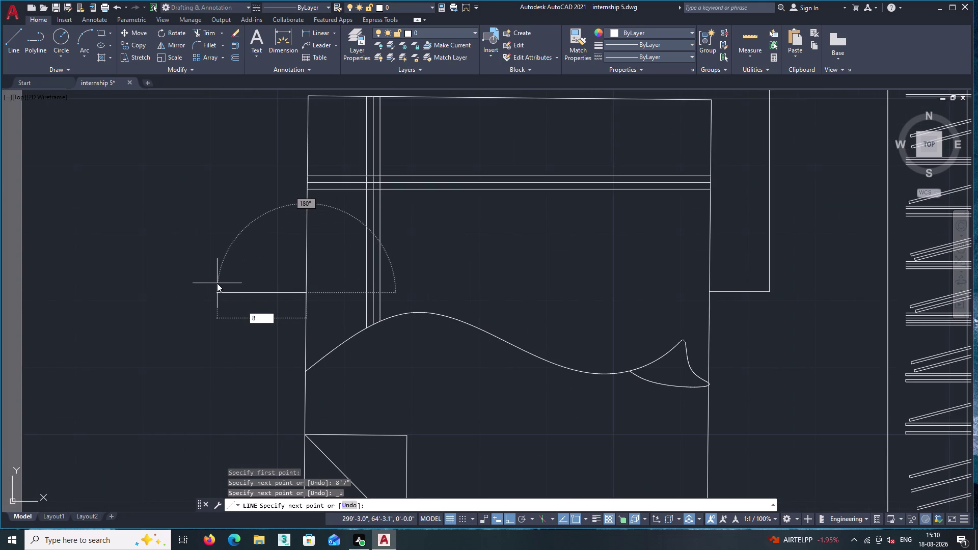
text(.7)
key(shift+quotedbl)
key(Return)
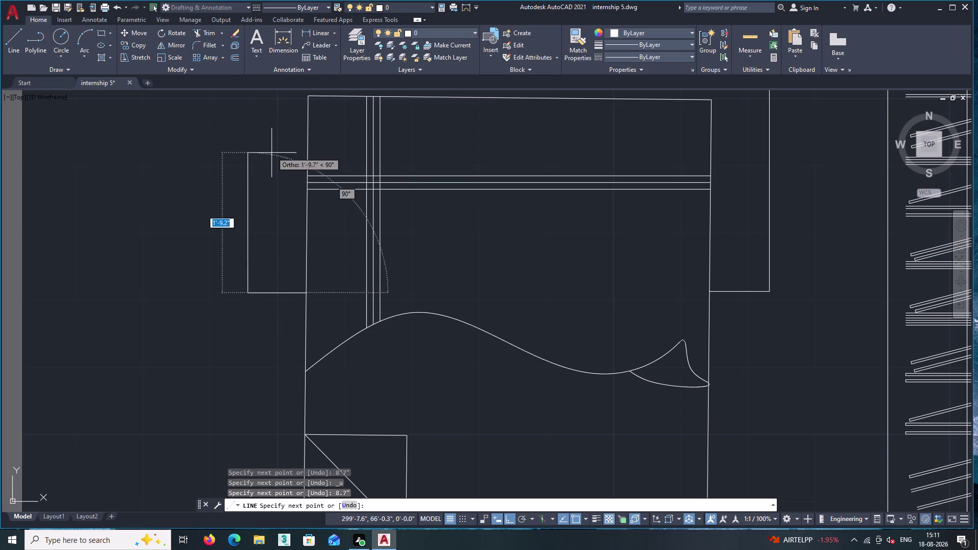
middle_drag(271, 157, 273, 202)
middle_drag(275, 232, 273, 260)
scroll(down, 3)
middle_drag(274, 139, 272, 214)
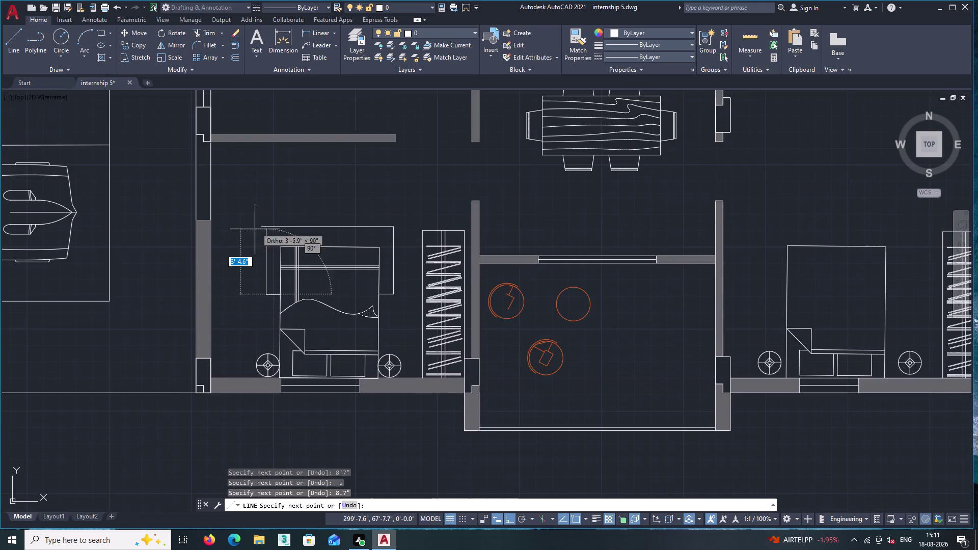
scroll(up, 3)
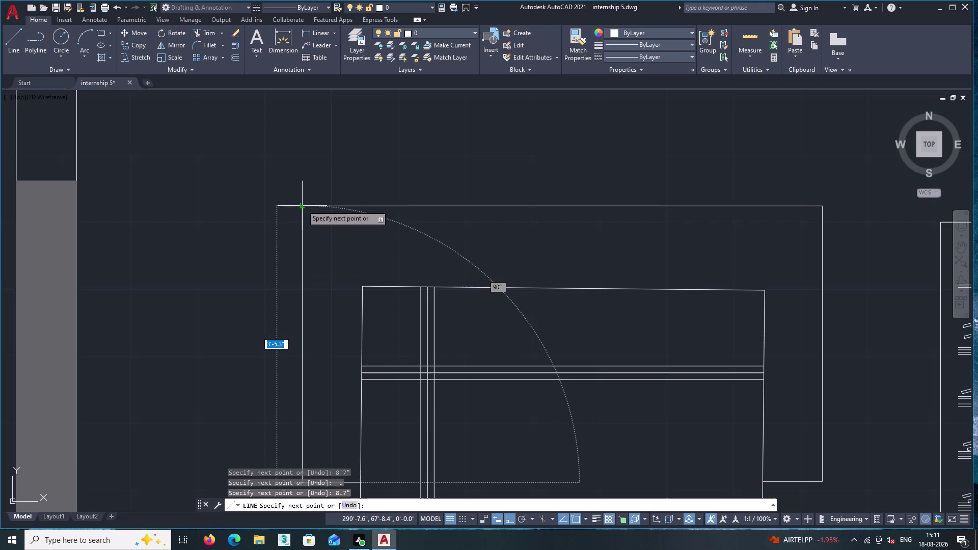
click(302, 205)
key(Return)
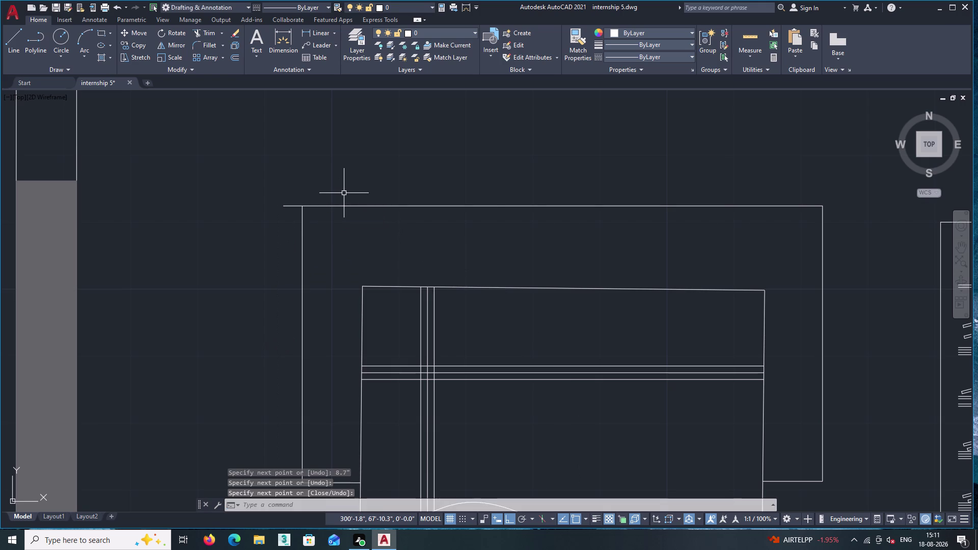
text(tr)
key(Return)
Trim off the two overshooting line ends at the outline's corners.
scroll(up, 3)
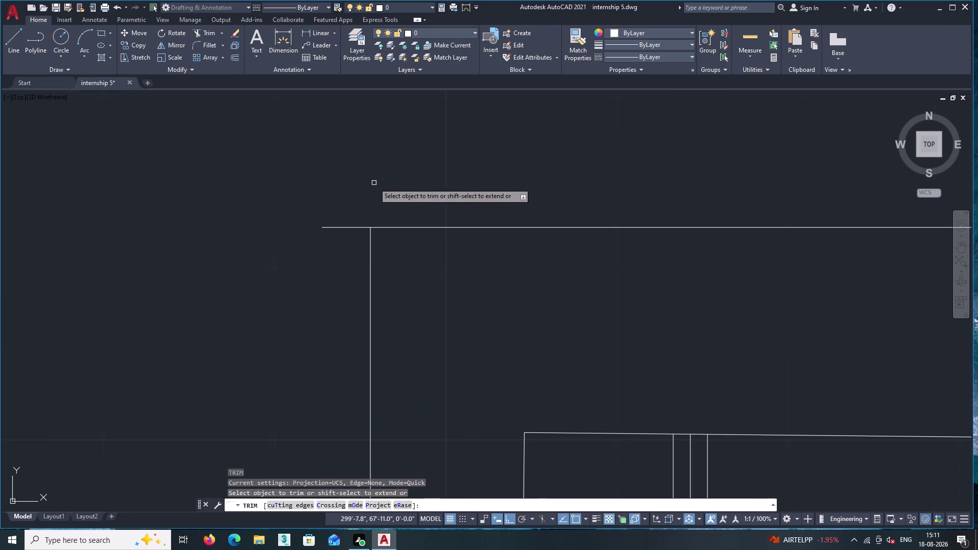
click(358, 186)
click(345, 297)
scroll(down, 3)
middle_drag(371, 231, 347, 213)
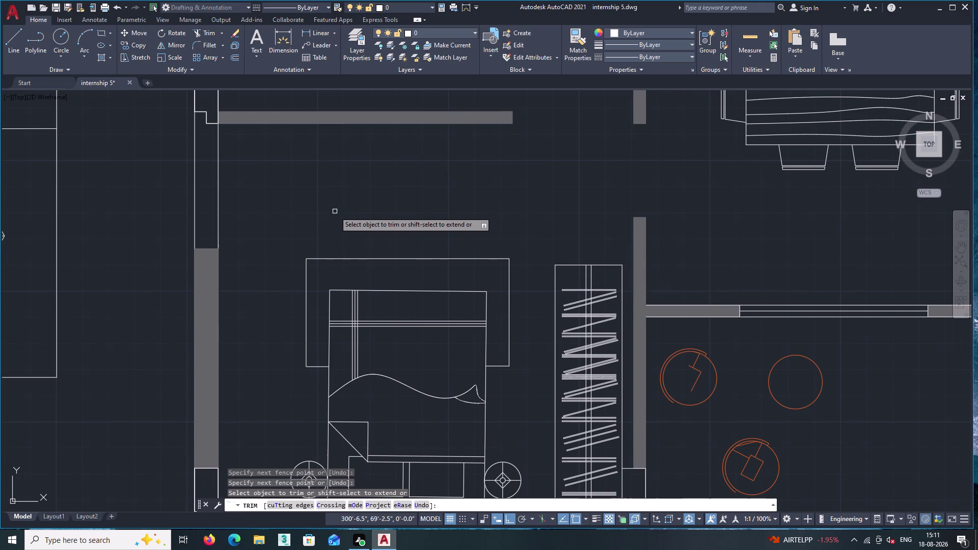
key(Return)
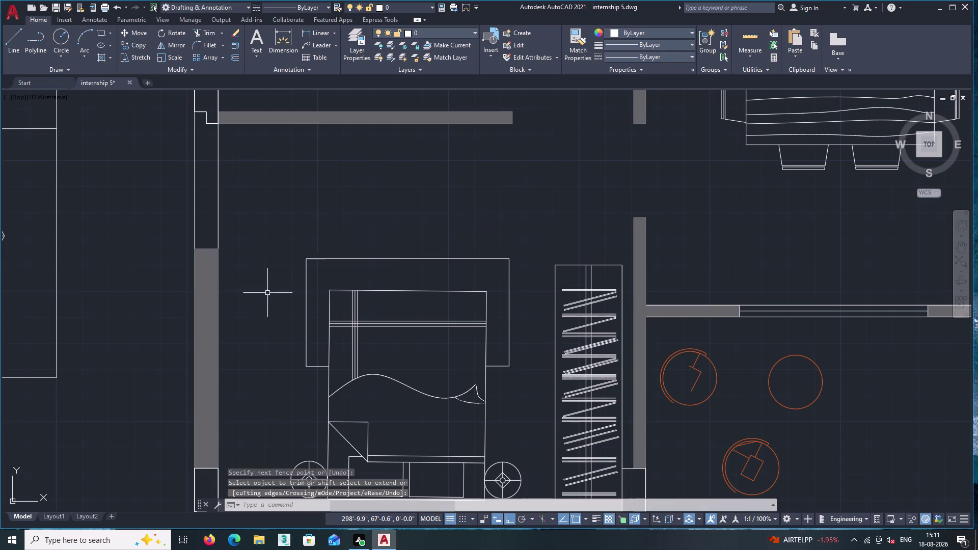
middle_drag(310, 249, 144, 280)
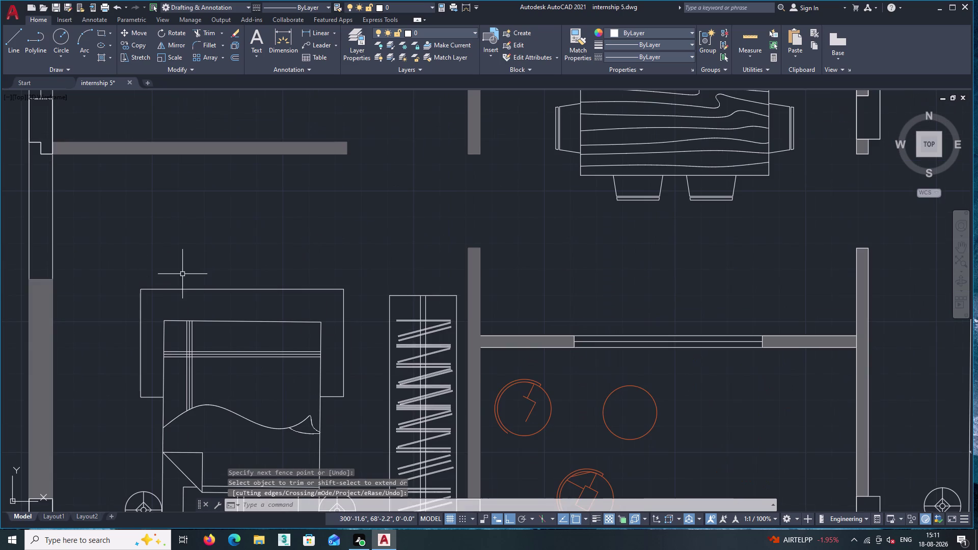
click(236, 60)
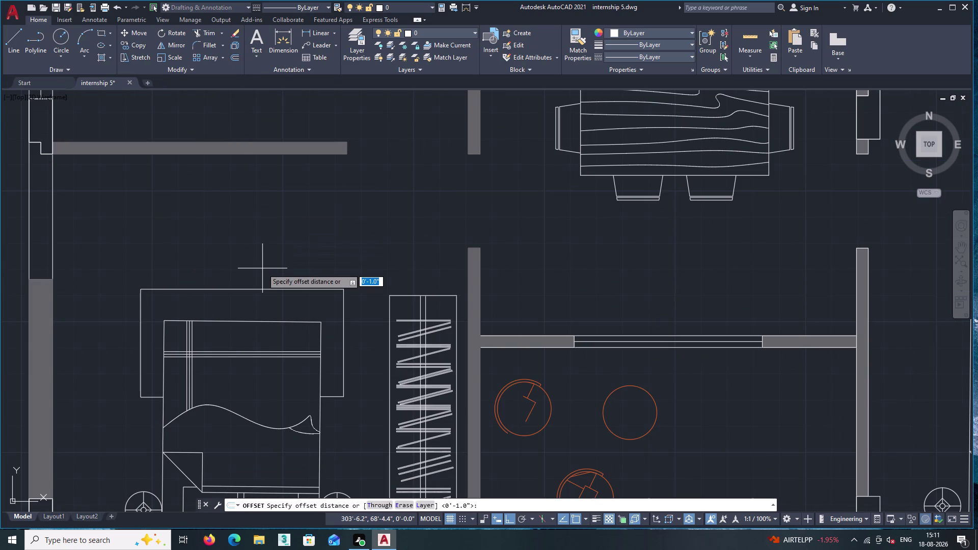
Offset the outline's top edge upward by 1" and delete the extra second copy.
key(Return)
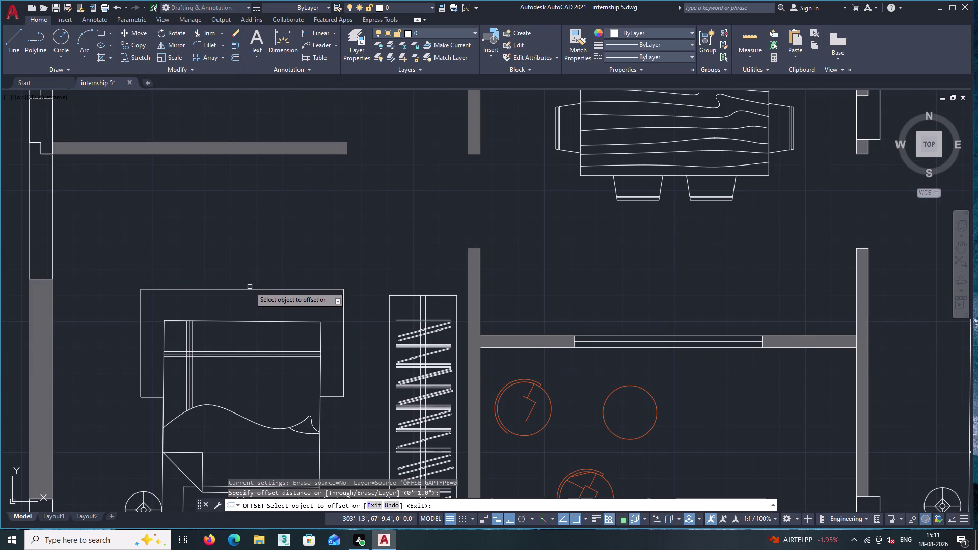
click(250, 289)
click(265, 226)
middle_drag(272, 247, 360, 273)
scroll(up, 3)
click(332, 321)
click(342, 247)
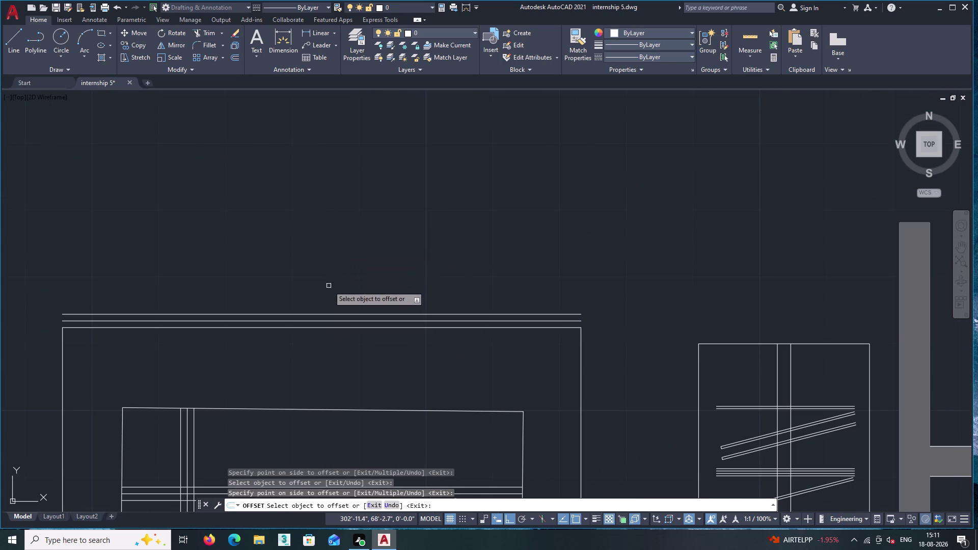
scroll(down, 3)
key(Return)
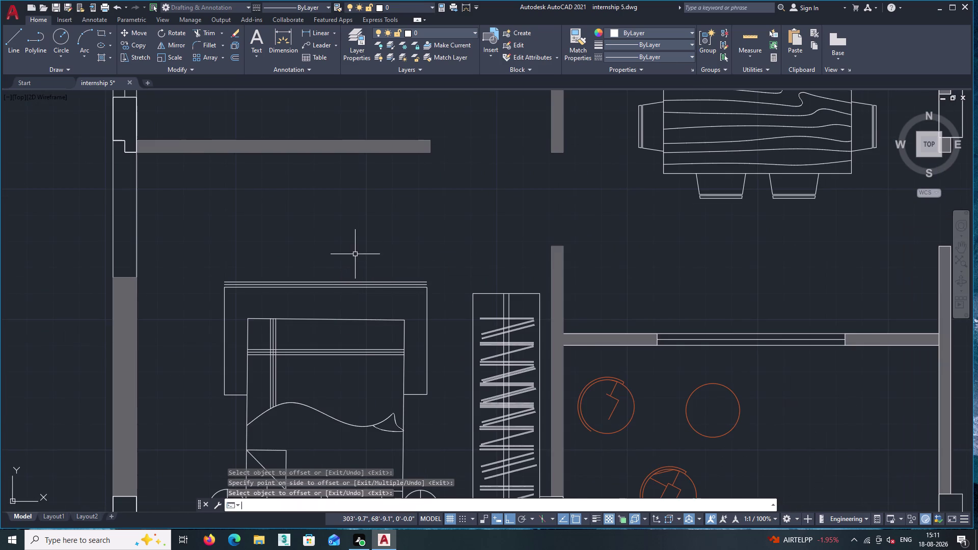
scroll(up, 3)
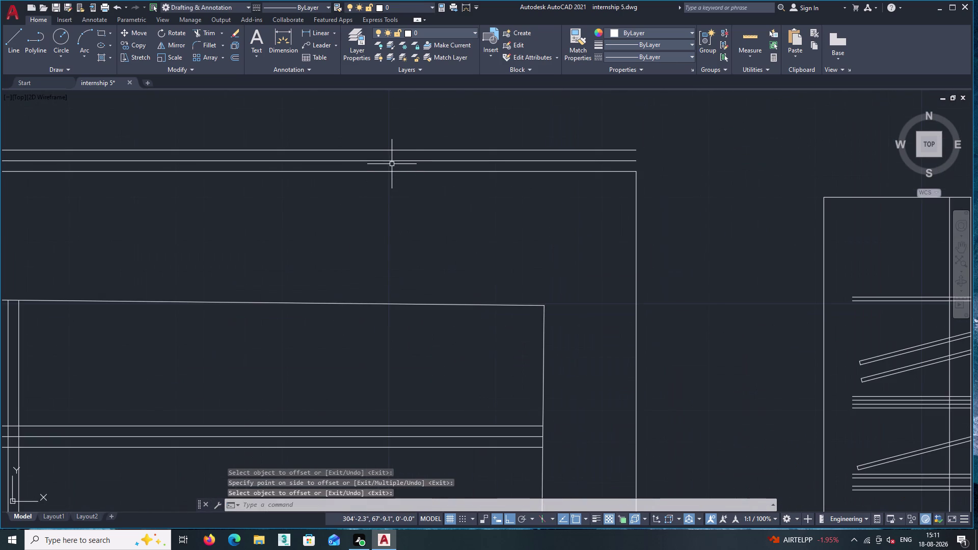
click(392, 162)
key(Delete)
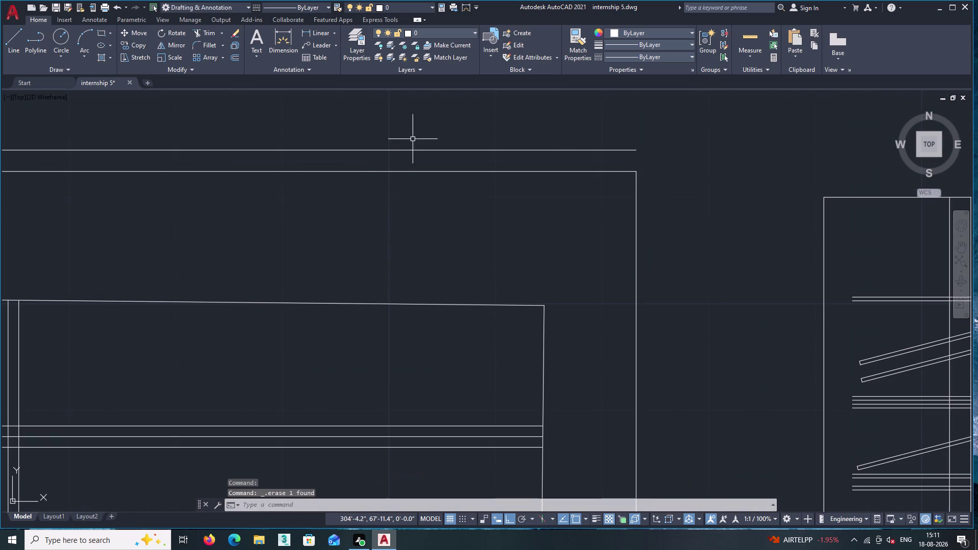
Offset the outline's right edge by 2' and undo the copy.
click(237, 60)
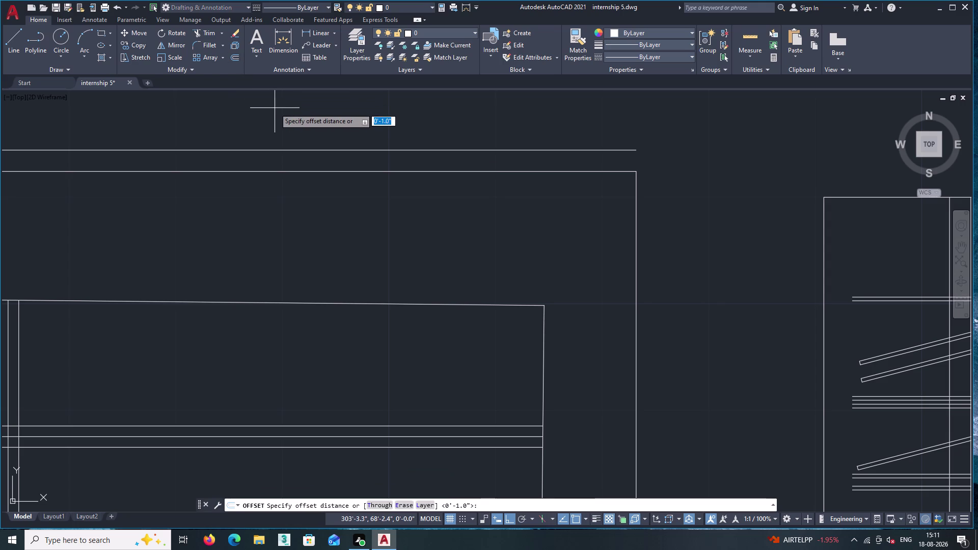
text(2')
key(Return)
middle_drag(535, 292, 321, 291)
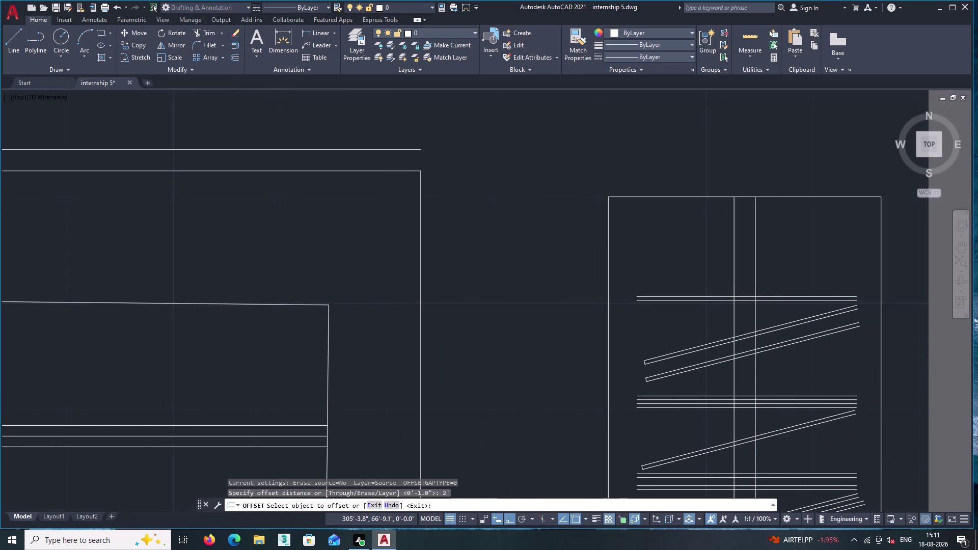
scroll(down, 3)
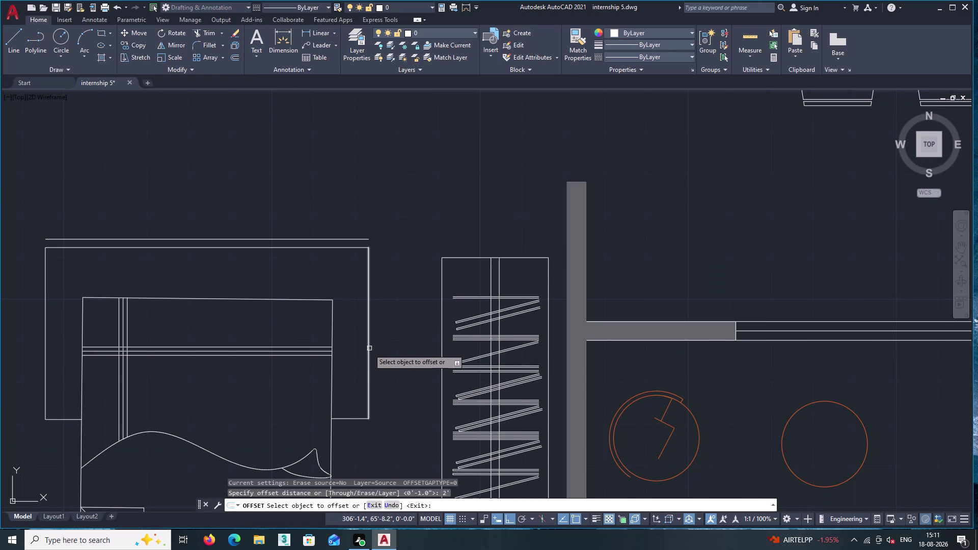
click(368, 350)
click(386, 345)
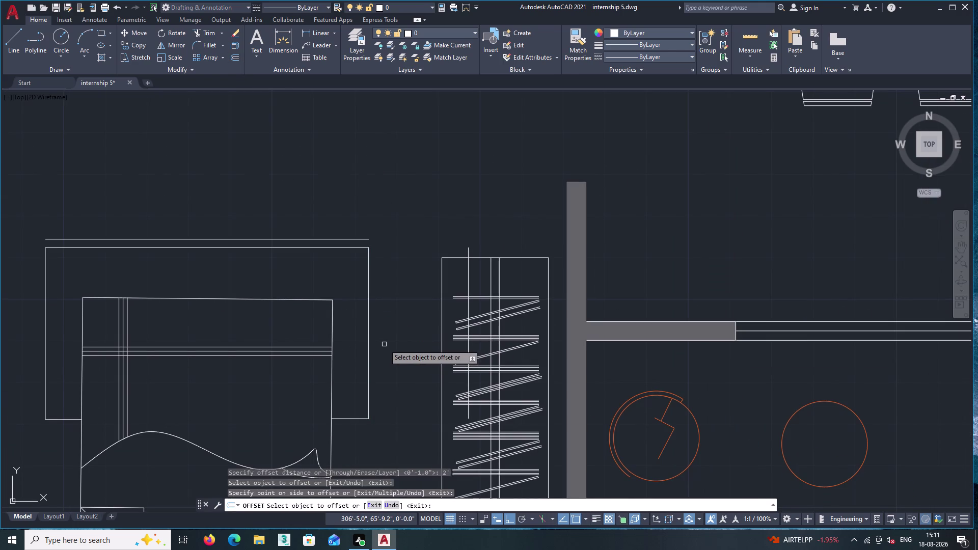
key(ctrl+z)
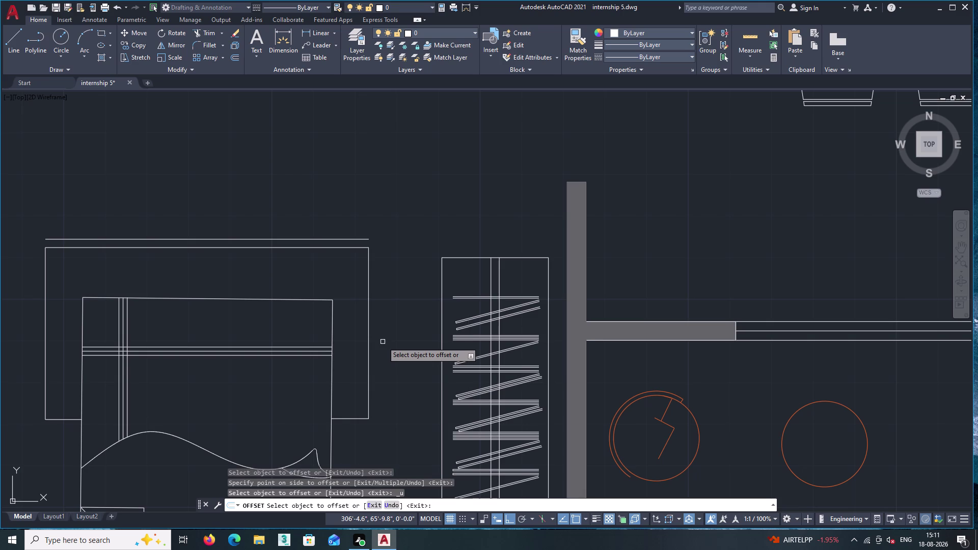
Repeat the 2' offset of the right edge and undo it again.
key(Return)
key(Return)
key(Return)
key(Return)
key(Return)
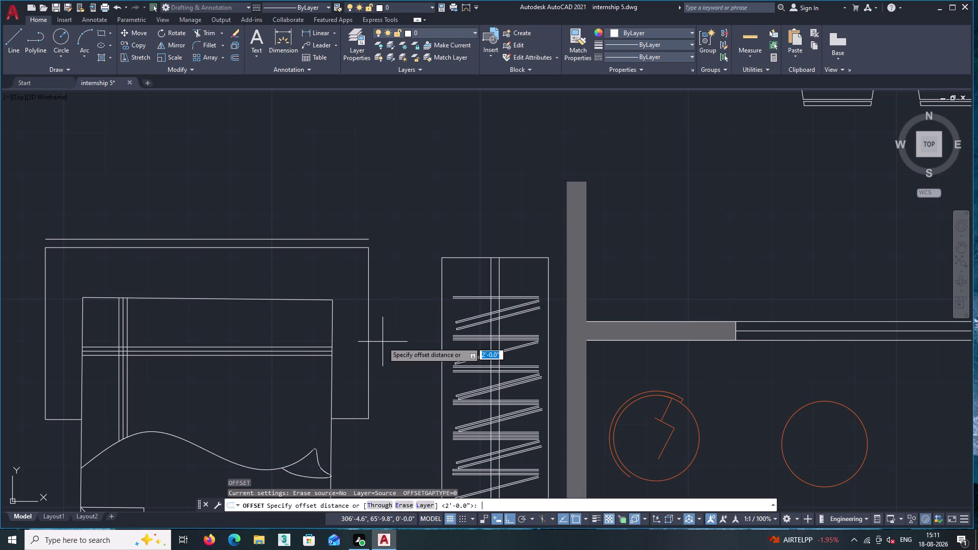
key(Return)
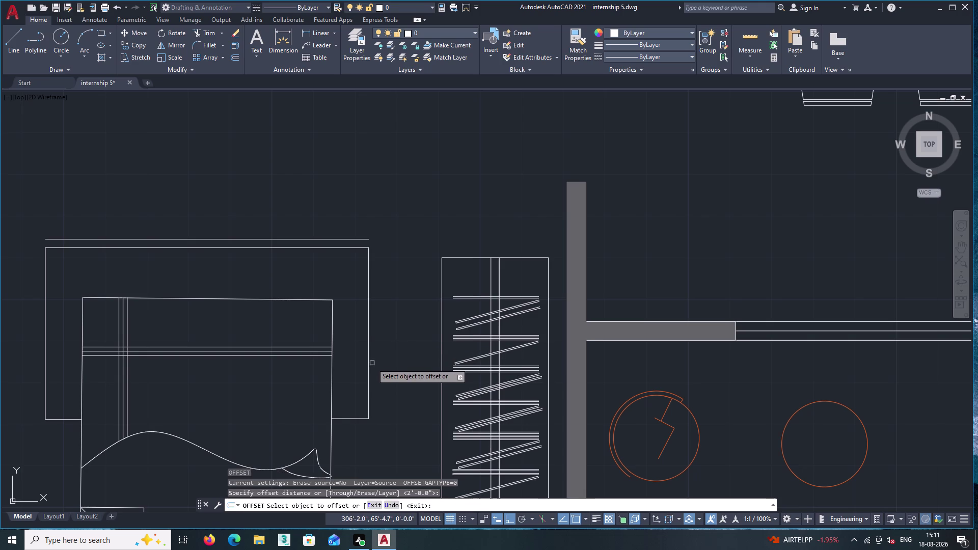
click(369, 370)
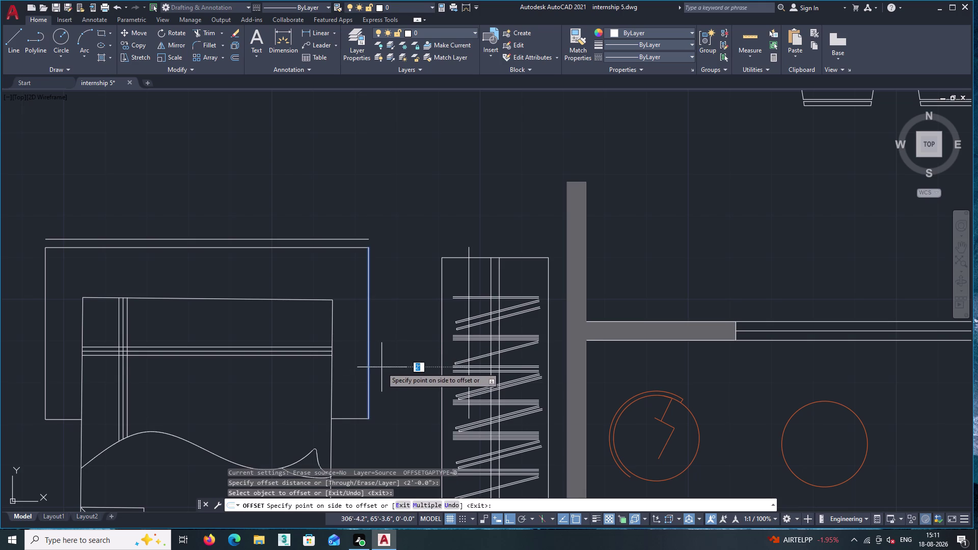
click(383, 367)
key(ctrl+z)
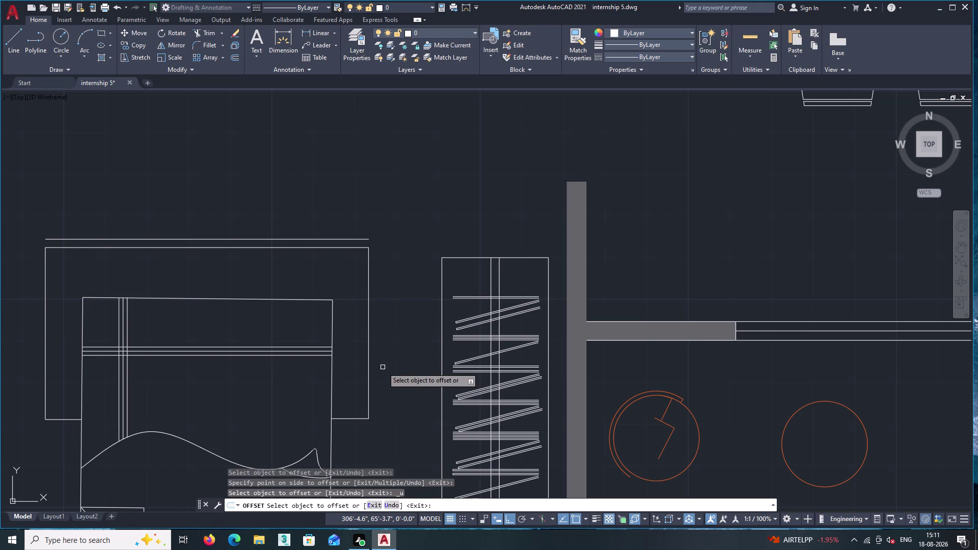
middle_drag(312, 206, 349, 208)
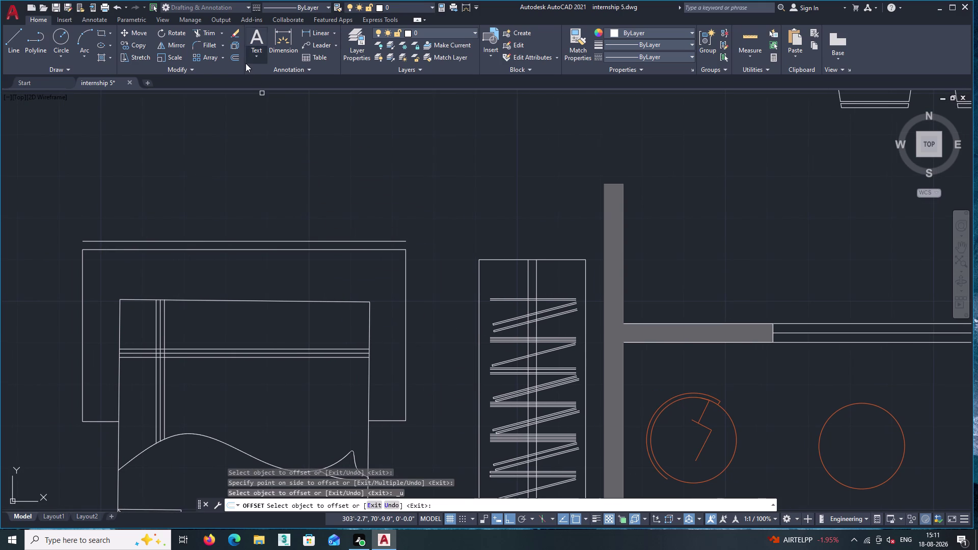
click(236, 56)
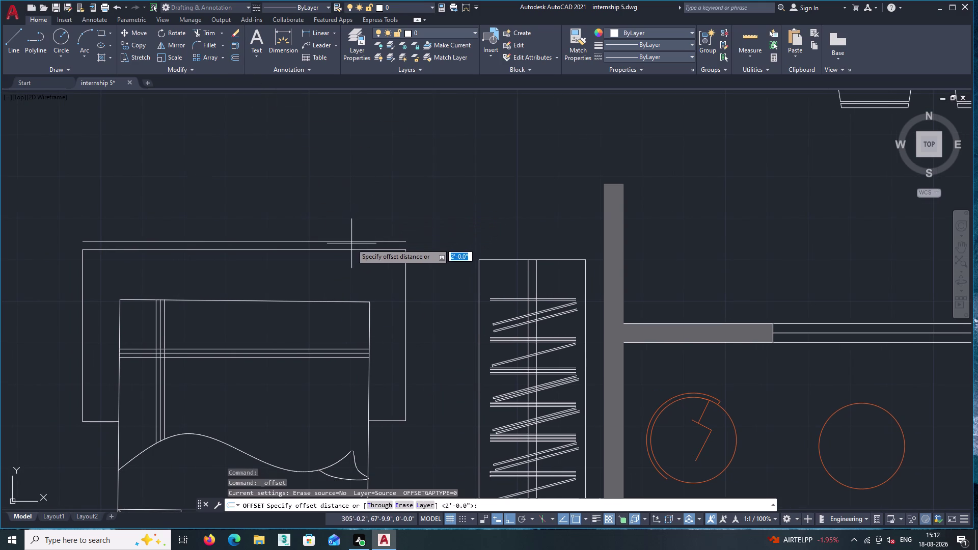
click(315, 33)
scroll(up, 3)
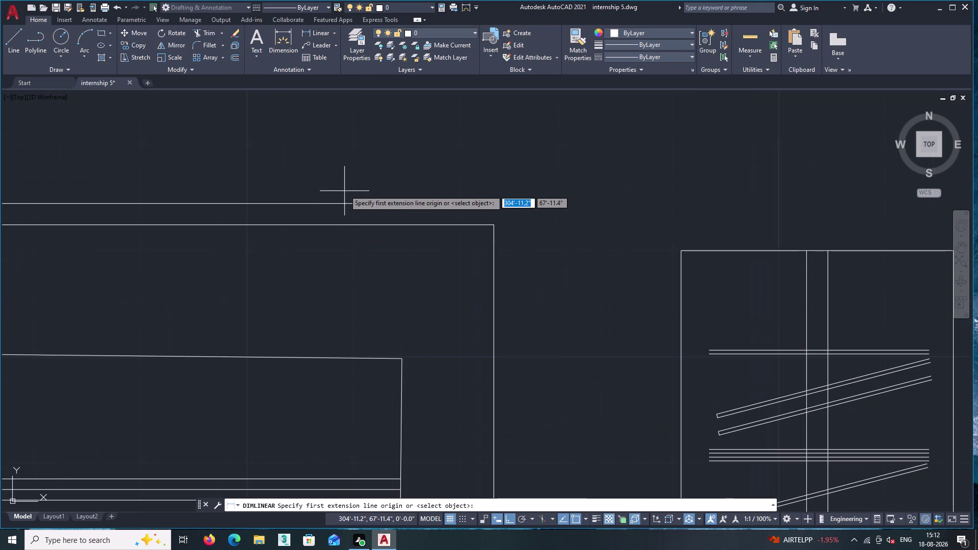
click(344, 203)
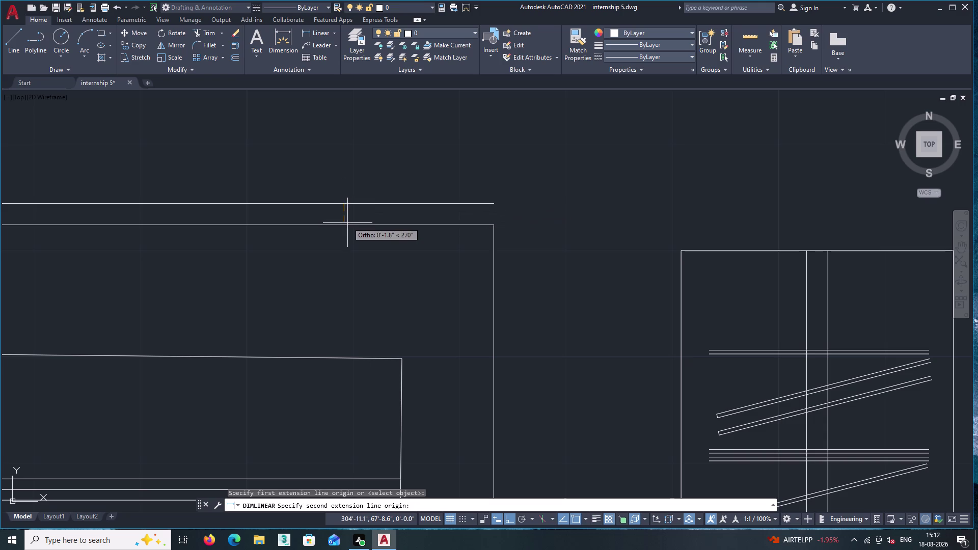
click(344, 223)
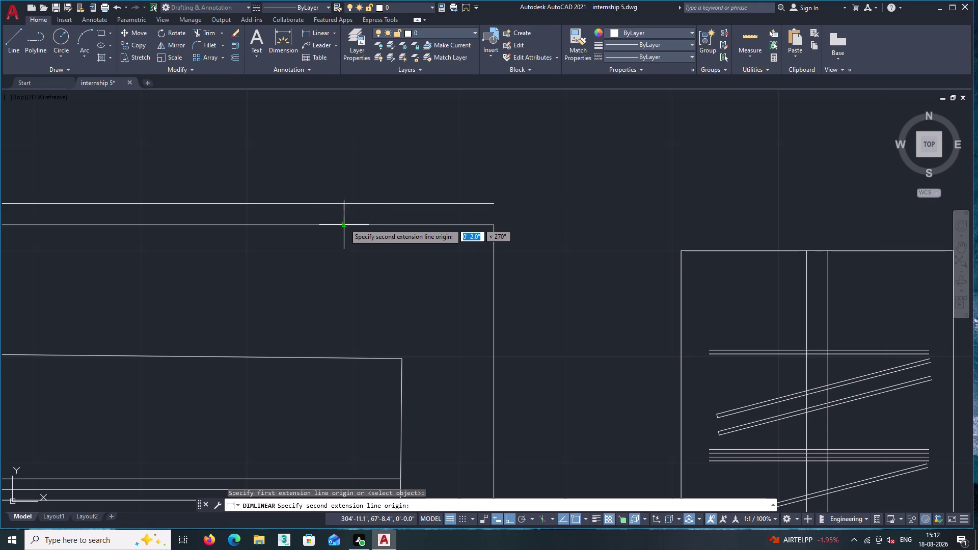
key(Escape)
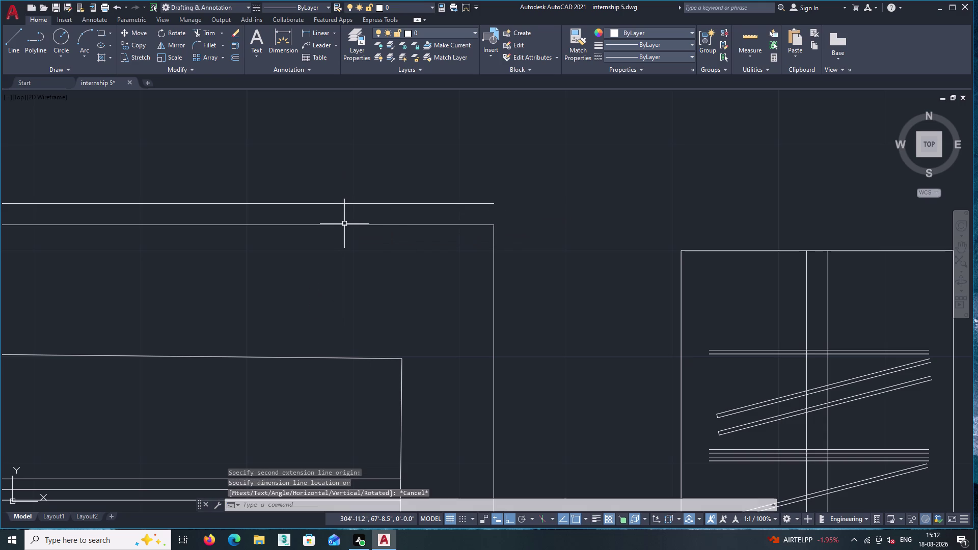
click(239, 56)
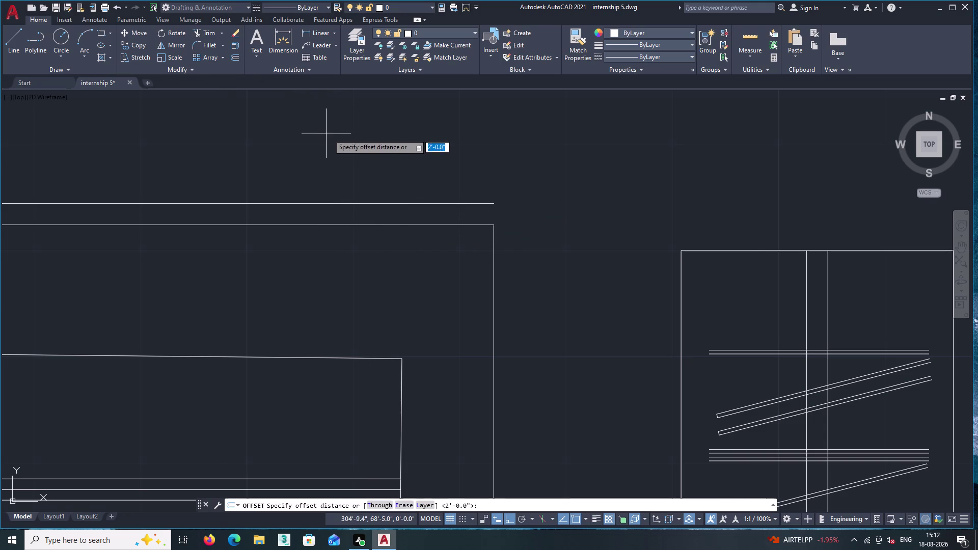
Offset the headboard frame's right and left sides outward by 2.
scroll(down, 3)
key(2)
key(Return)
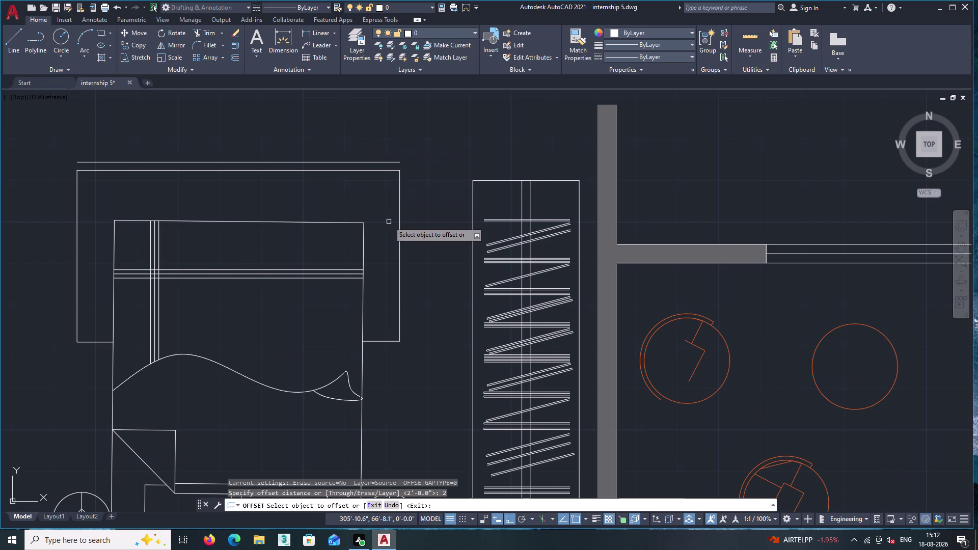
click(398, 238)
click(425, 232)
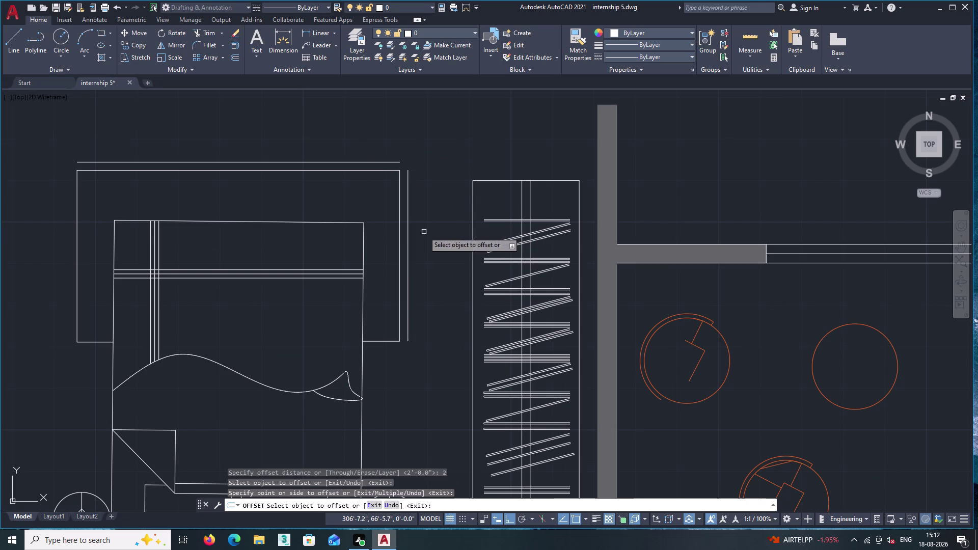
click(77, 259)
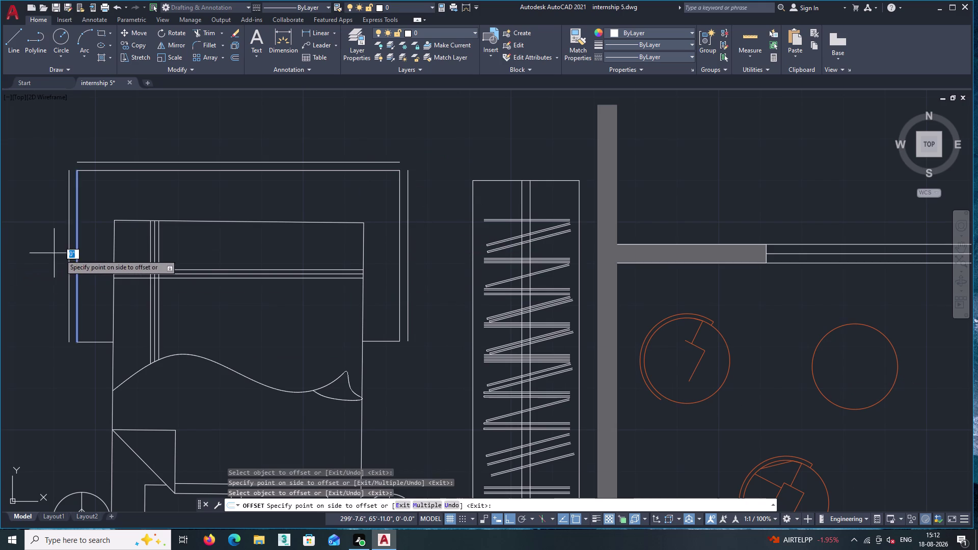
click(47, 250)
Offset the frame's bottom-left and bottom-right edges 2 units below the frame.
middle_drag(71, 264, 123, 256)
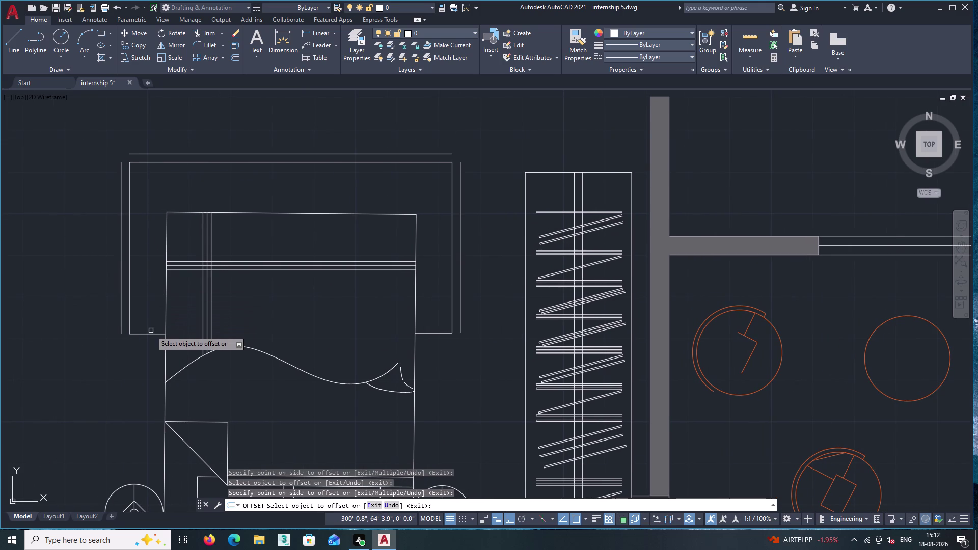
click(149, 335)
click(149, 340)
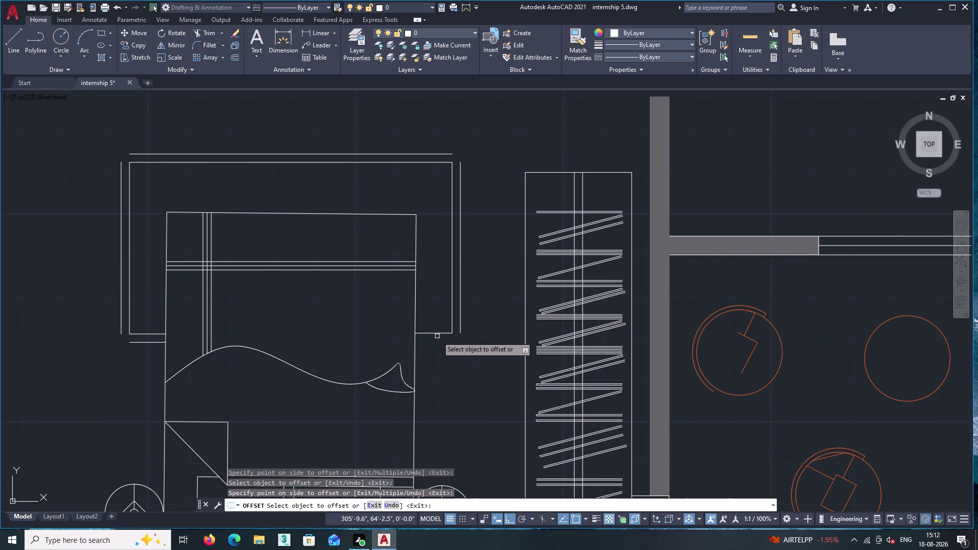
double_click(437, 333)
click(436, 364)
key(Return)
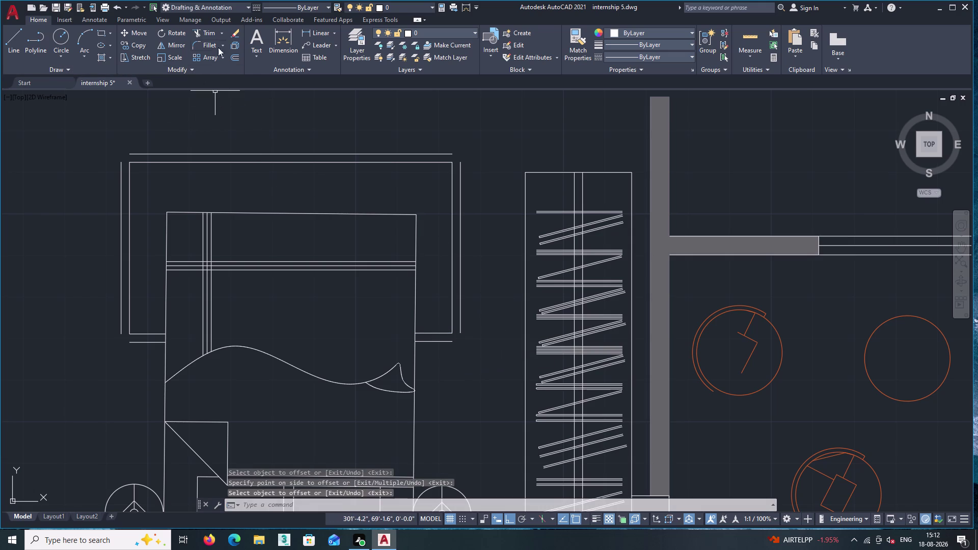
click(223, 43)
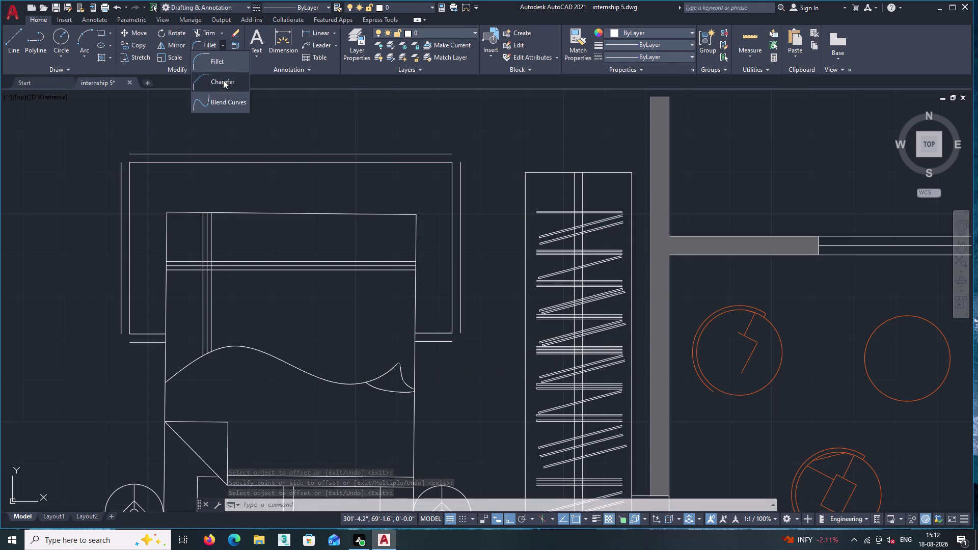
Chamfer the outer top line to the outer left and right lines, closing both top corners.
double_click(223, 80)
click(141, 152)
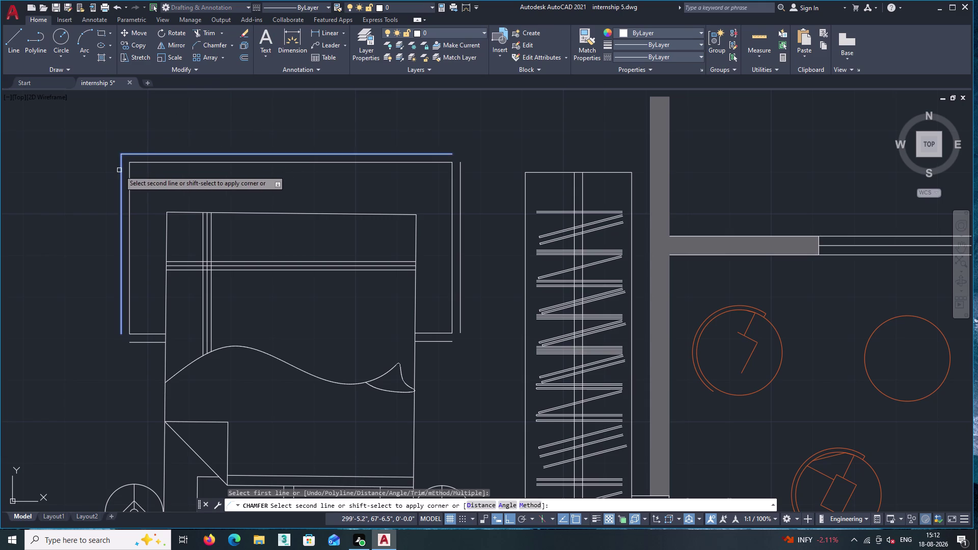
click(119, 170)
key(Return)
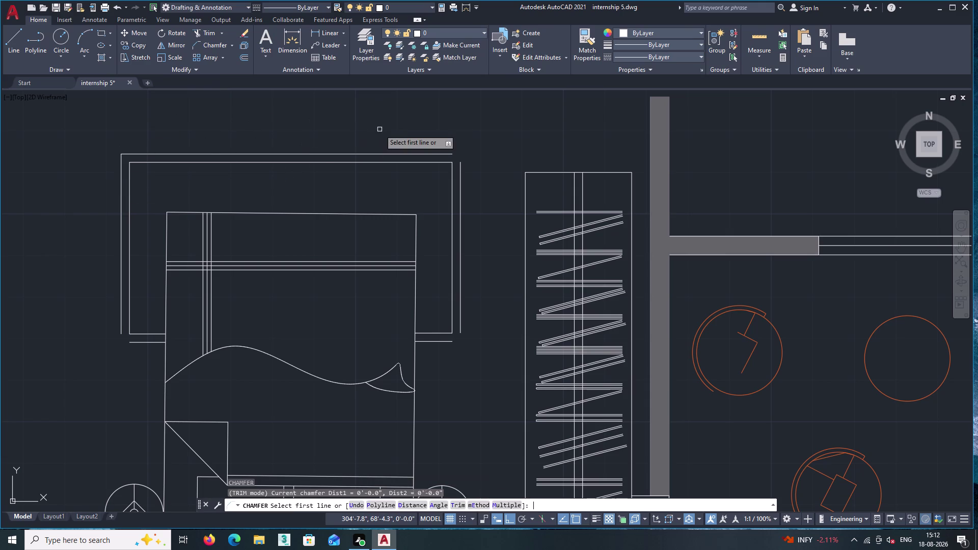
click(446, 153)
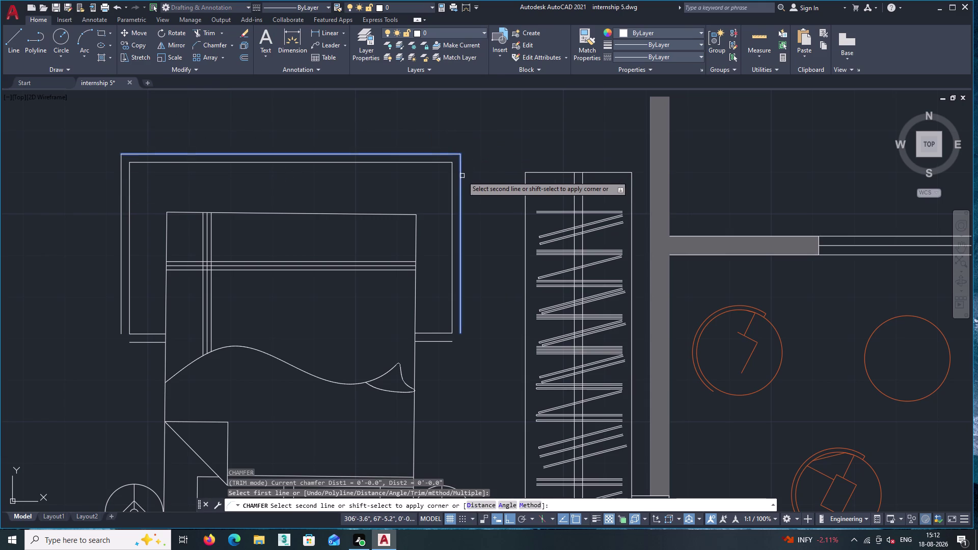
click(461, 177)
key(Return)
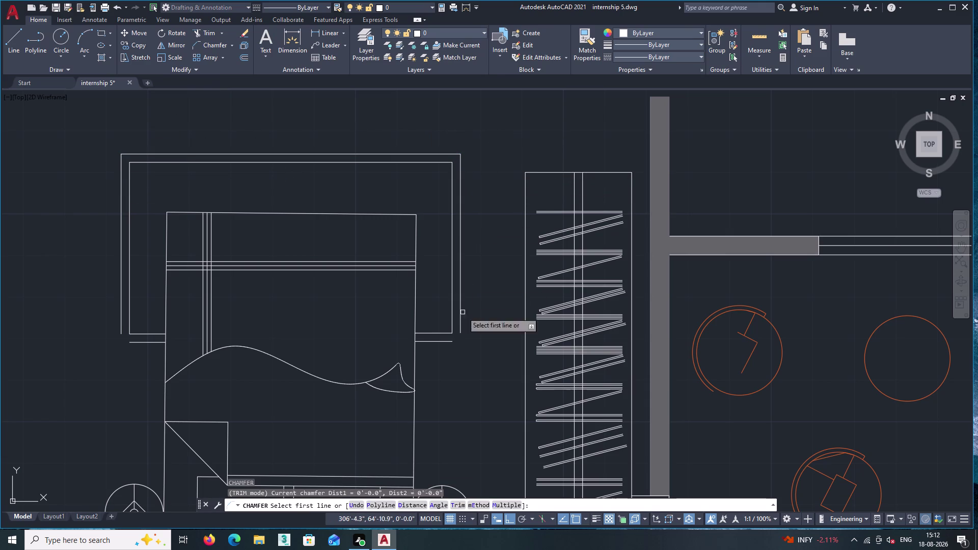
Abandon a failed bottom-corner join and clear the accidental line selection.
double_click(448, 339)
double_click(461, 331)
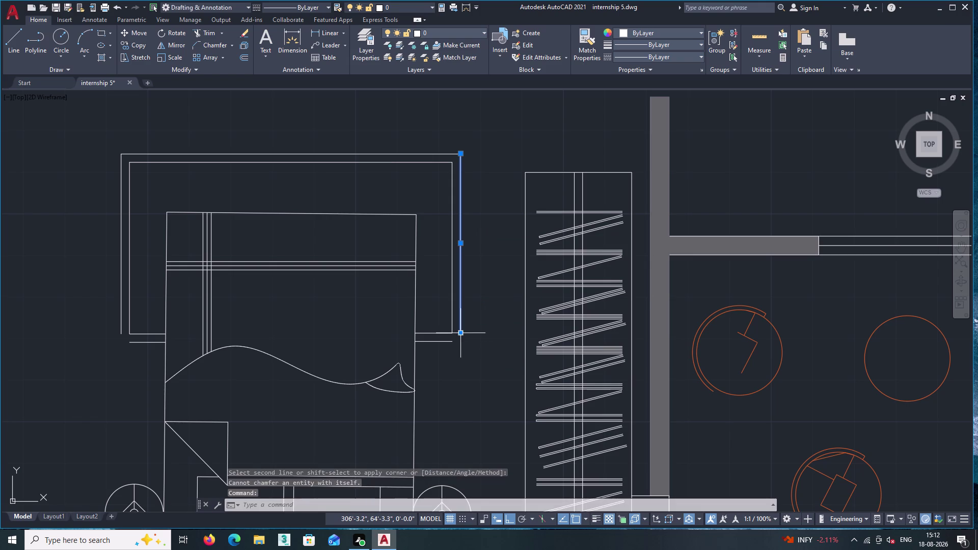
key(Escape)
key(Return)
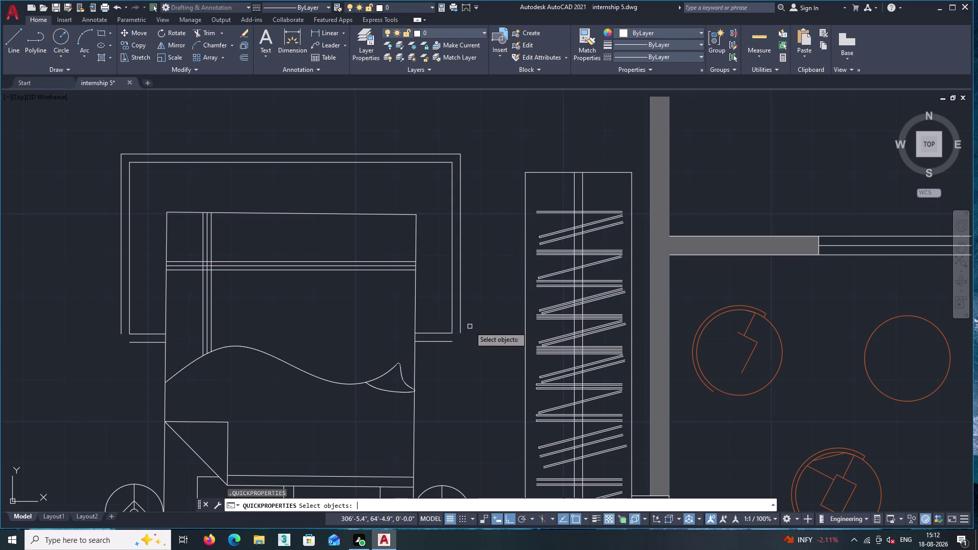
click(442, 340)
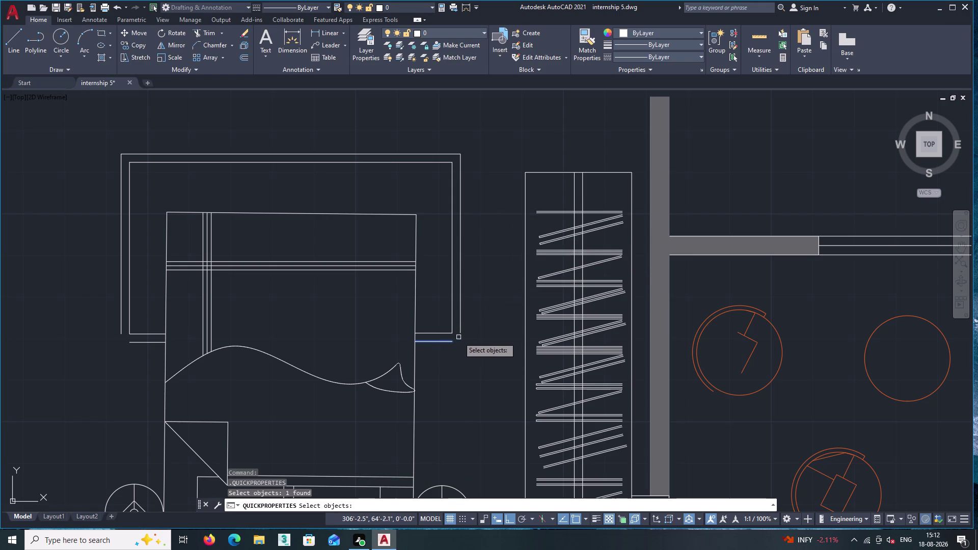
click(460, 329)
double_click(460, 333)
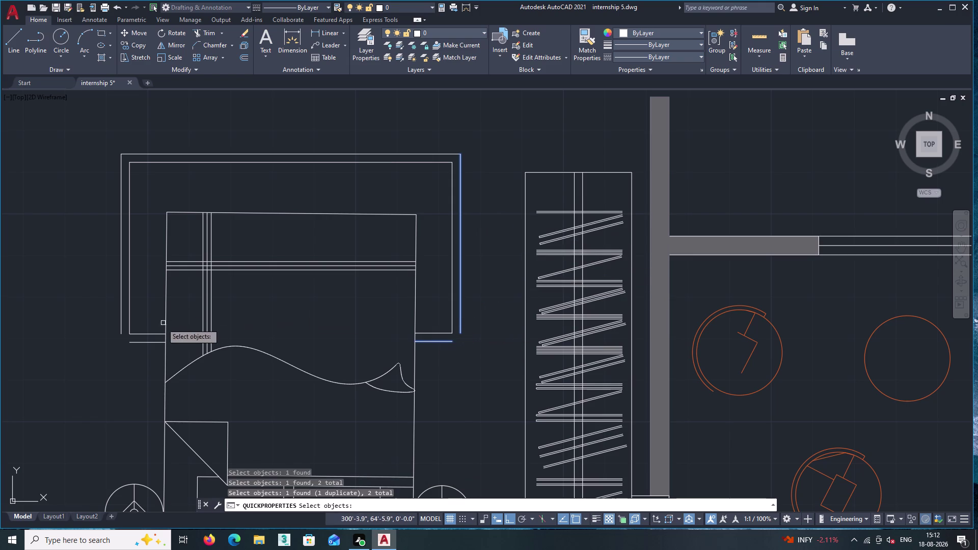
click(142, 341)
click(121, 333)
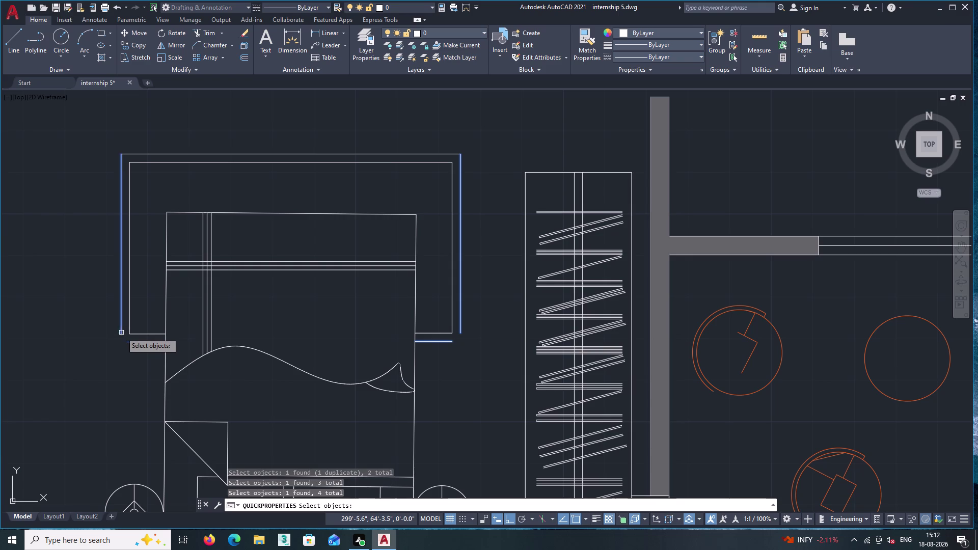
key(Escape)
key(Escape)
key(Escape)
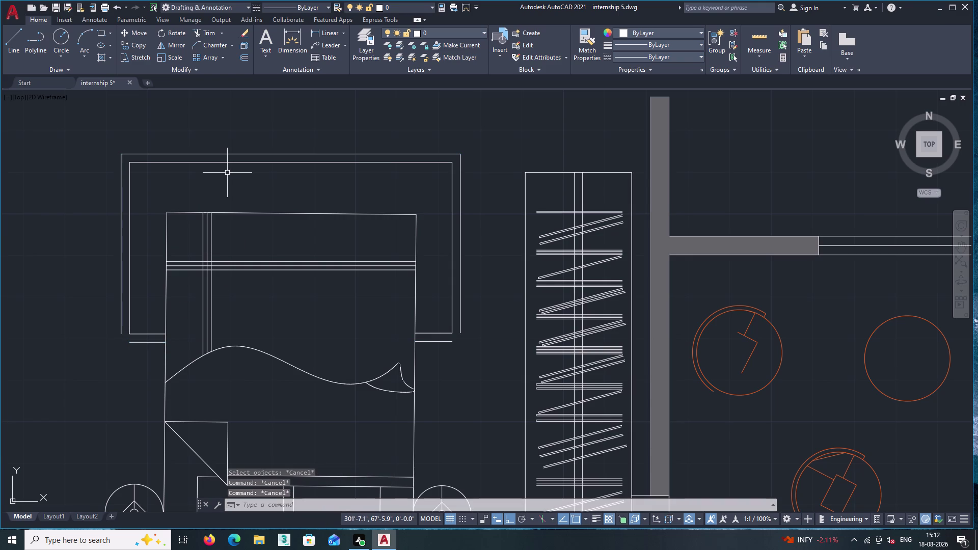
Chamfer the outer side lines to the short bottom lines, closing both bottom corners.
click(212, 44)
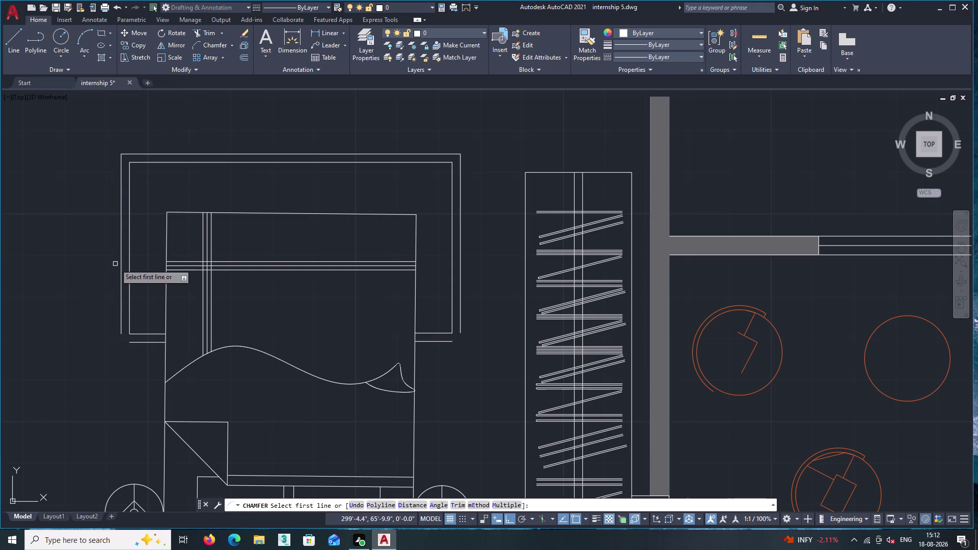
click(128, 343)
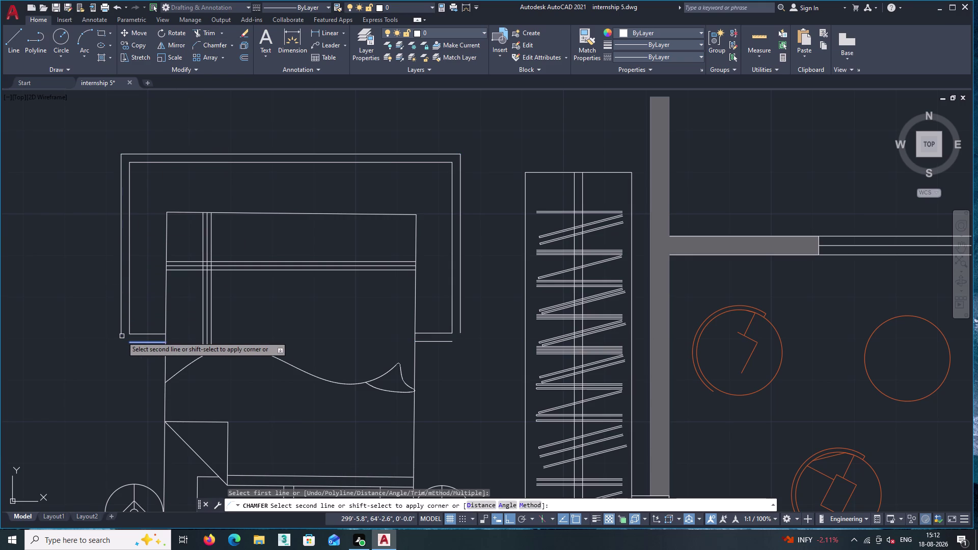
click(122, 334)
key(Return)
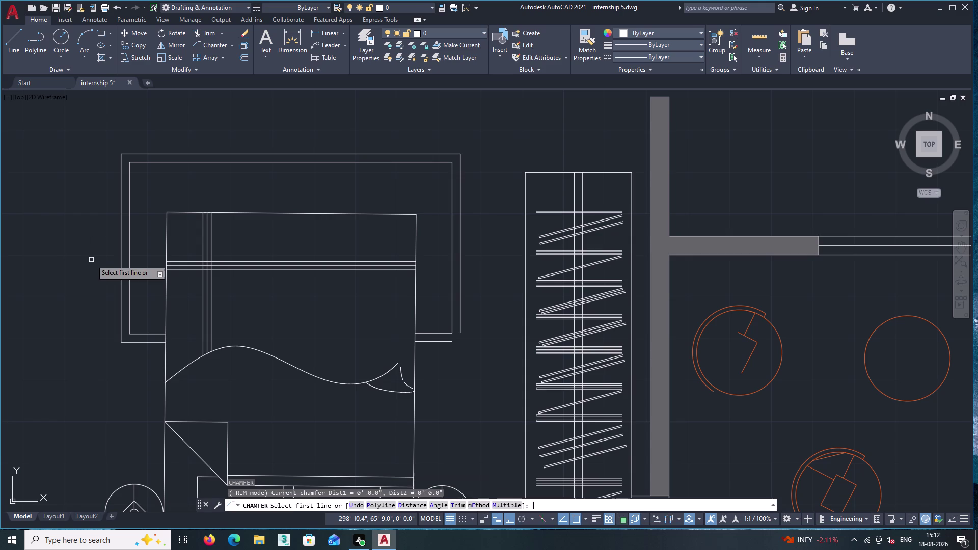
click(460, 334)
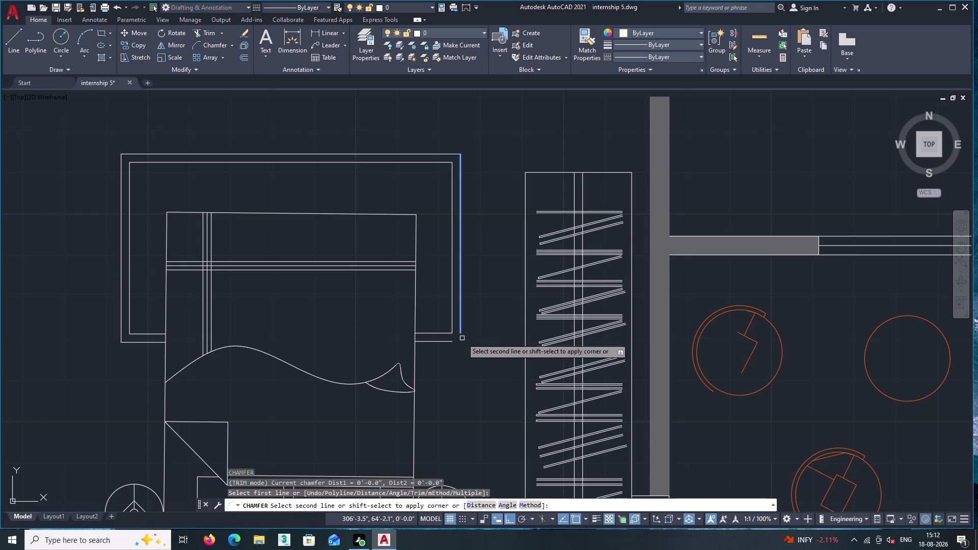
click(451, 343)
key(Return)
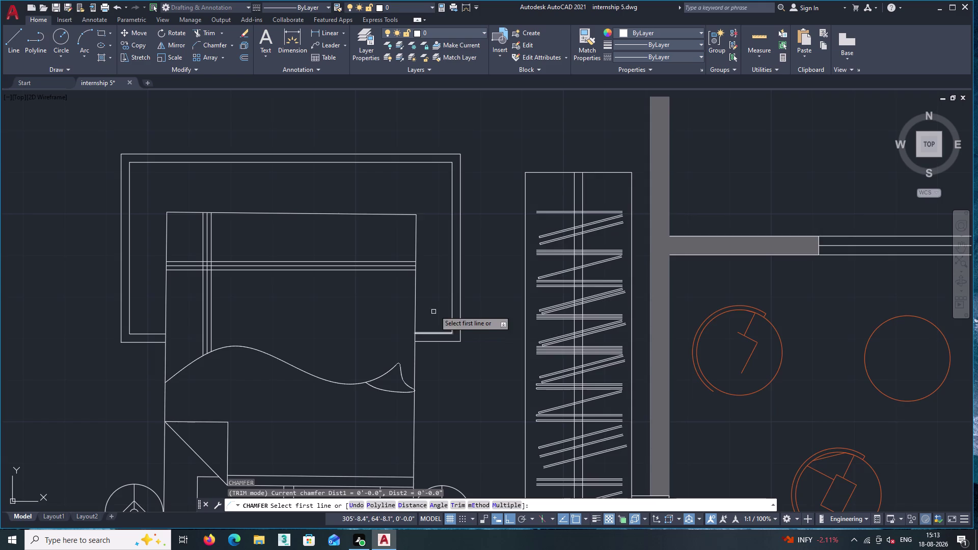
End the chamfer command and re-centre the view on the bed.
scroll(up, 3)
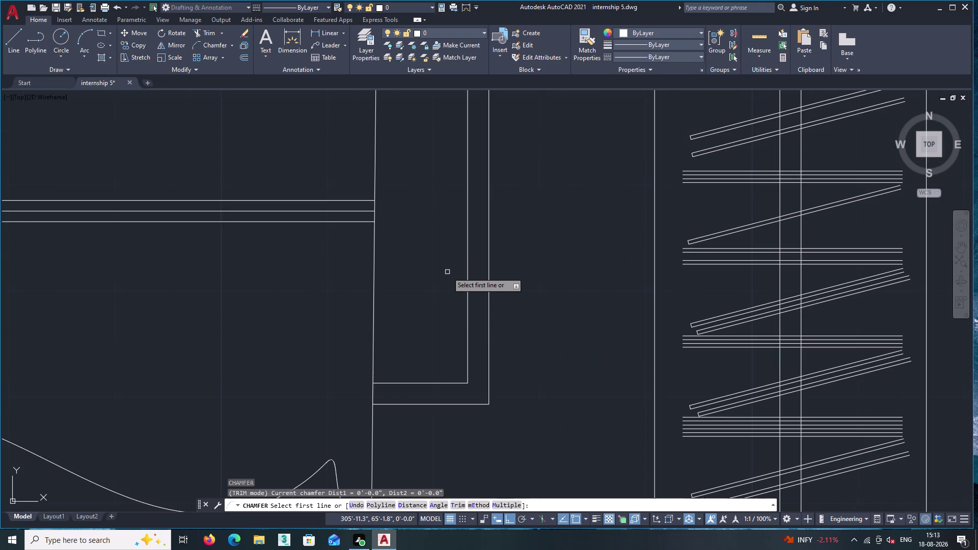
scroll(down, 3)
key(Escape)
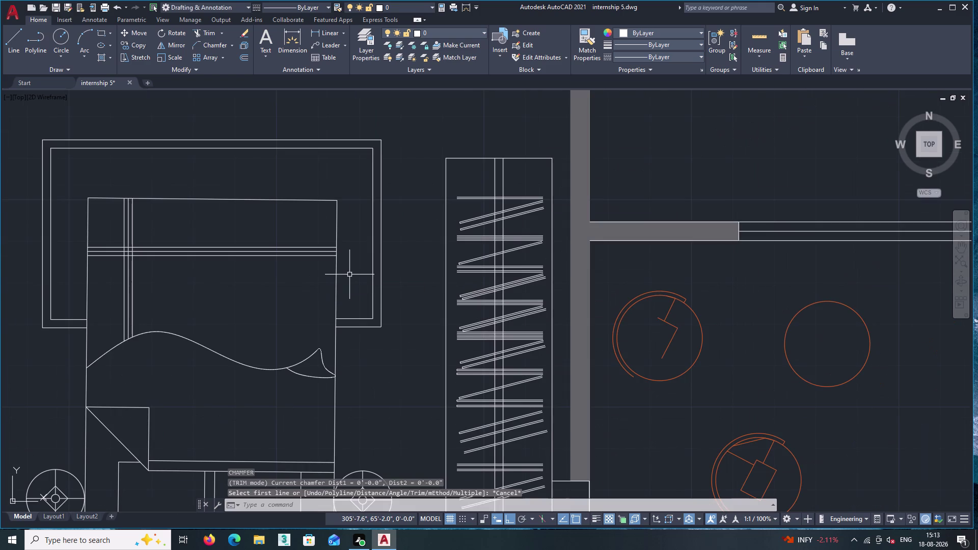
middle_drag(98, 148, 260, 197)
scroll(up, 3)
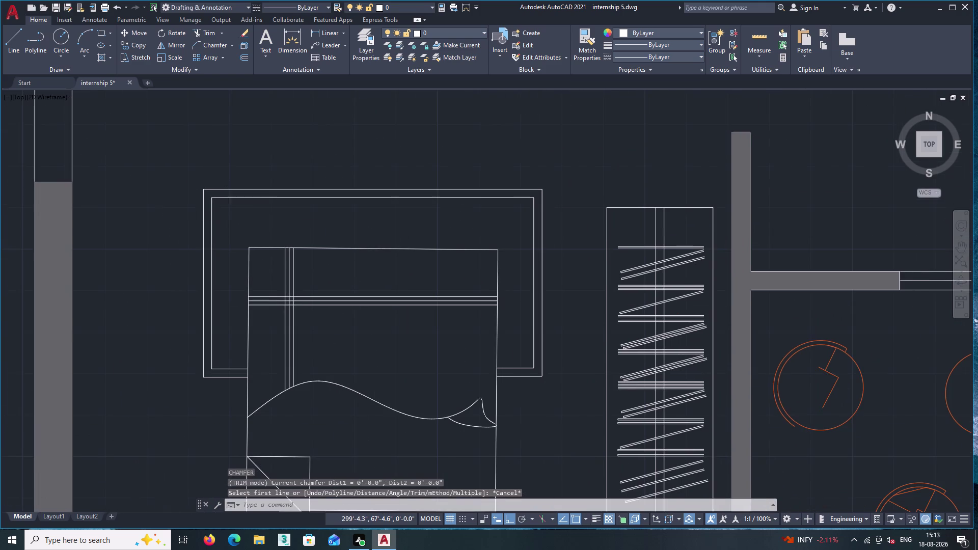
click(16, 33)
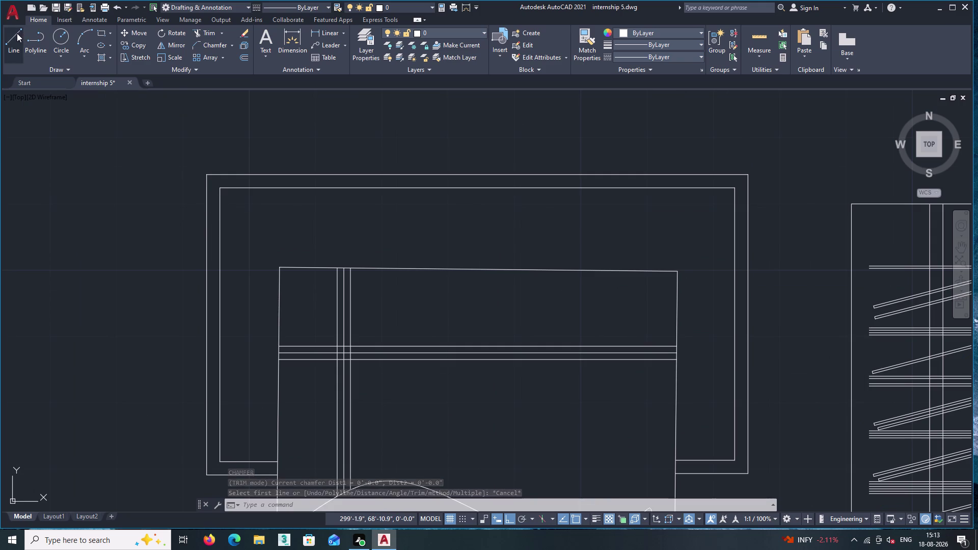
Draw a short vertical line from the outer top edge to the inner frame's top-left corner.
scroll(up, 3)
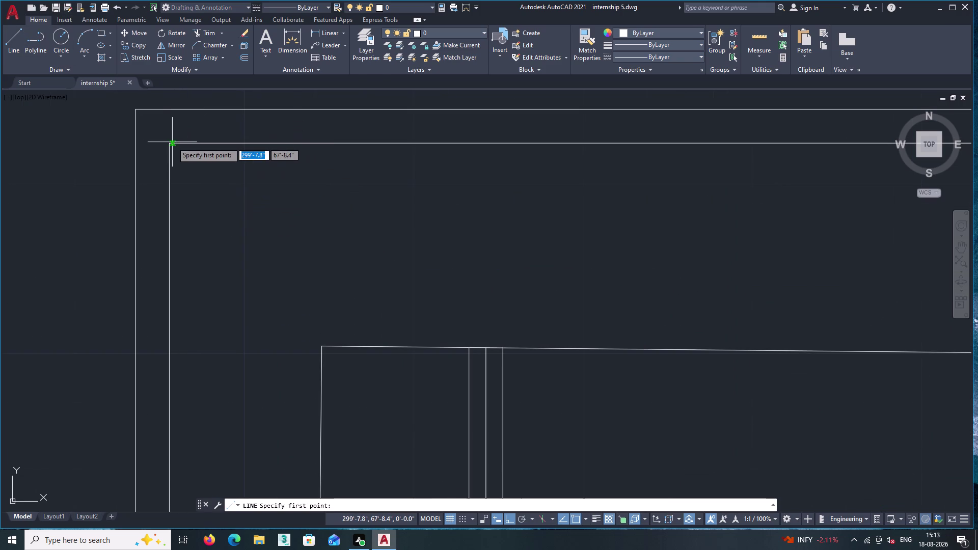
click(168, 142)
middle_drag(169, 106, 197, 159)
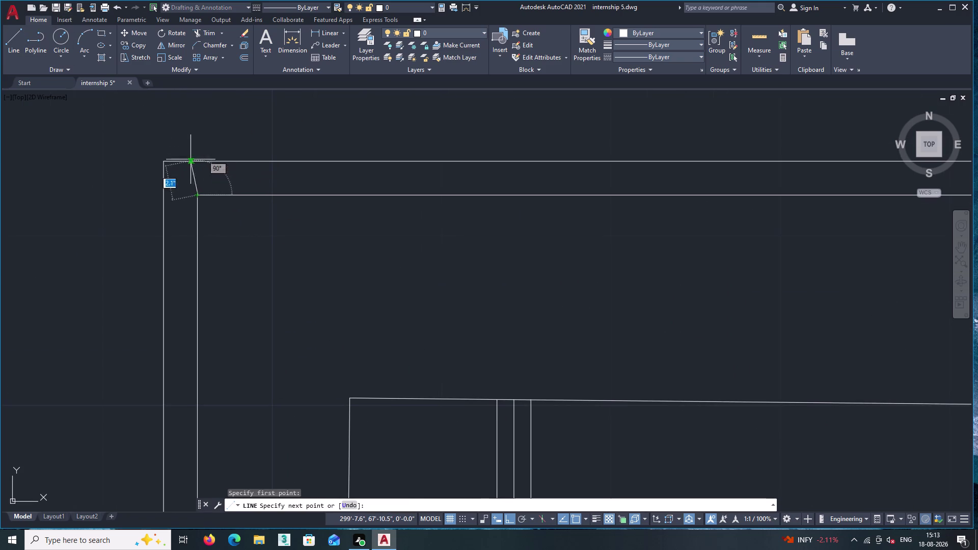
click(197, 162)
key(Return)
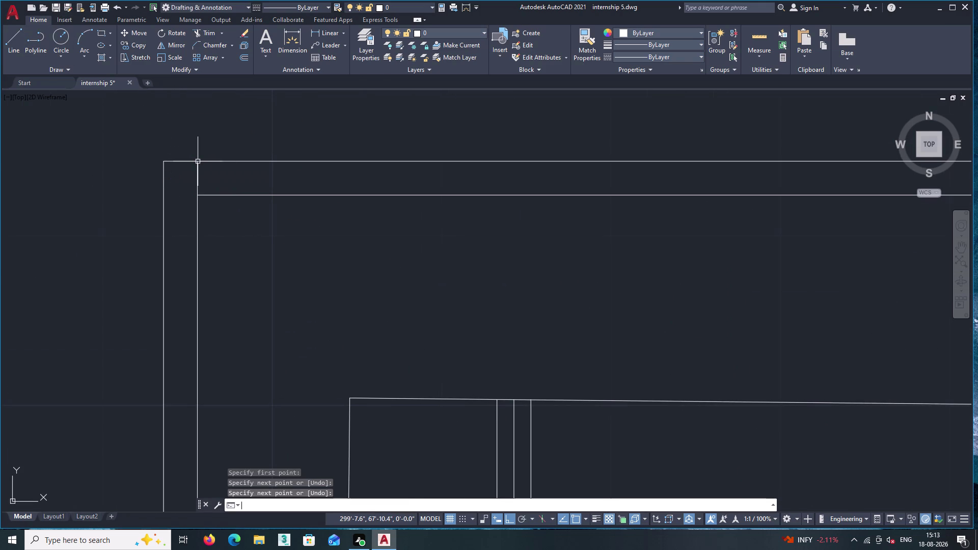
middle_drag(239, 148, 284, 143)
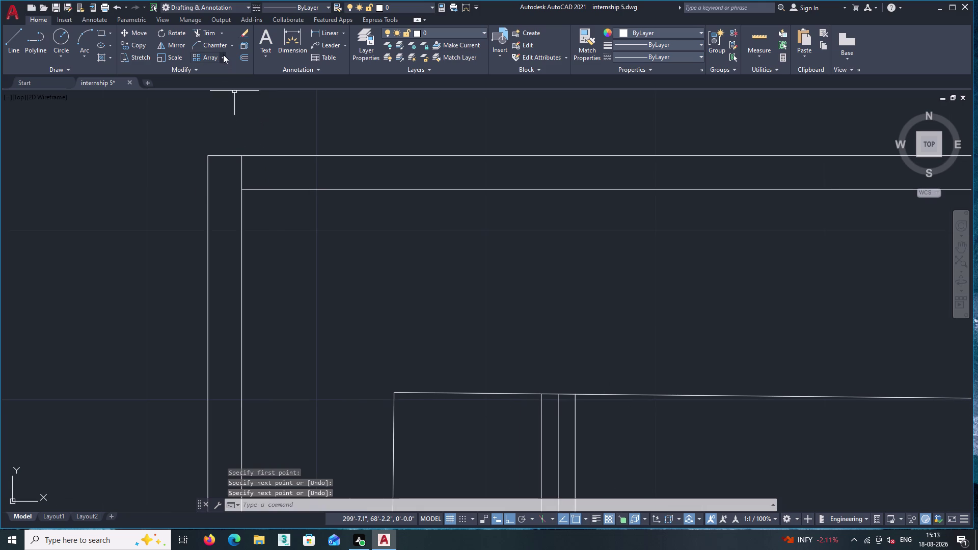
Start a rectangular array of the short vertical line, set to a single row.
click(223, 55)
click(230, 78)
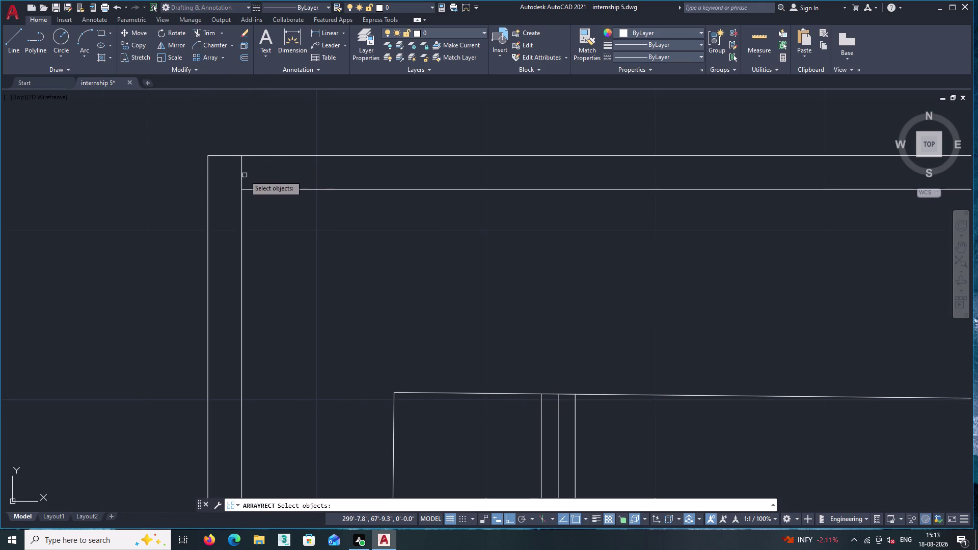
click(243, 178)
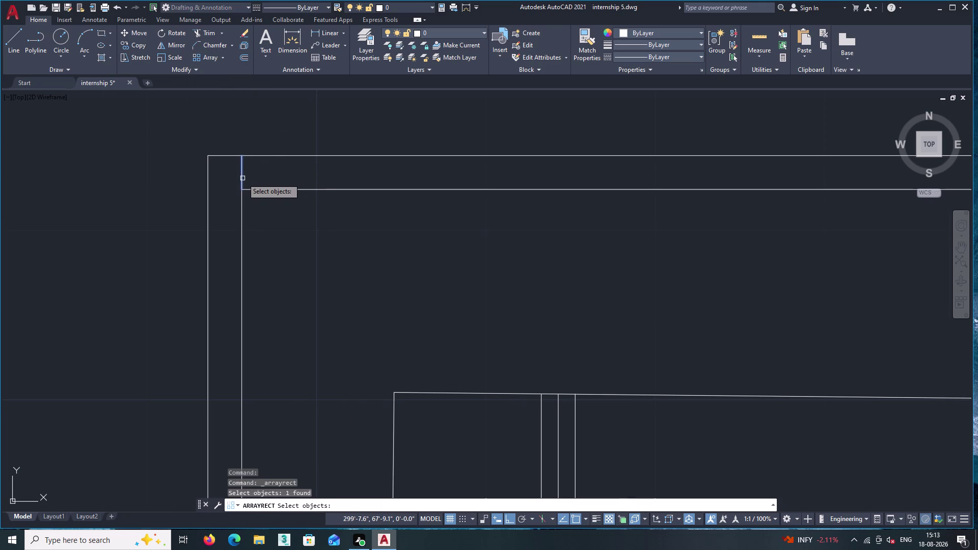
right_click(259, 170)
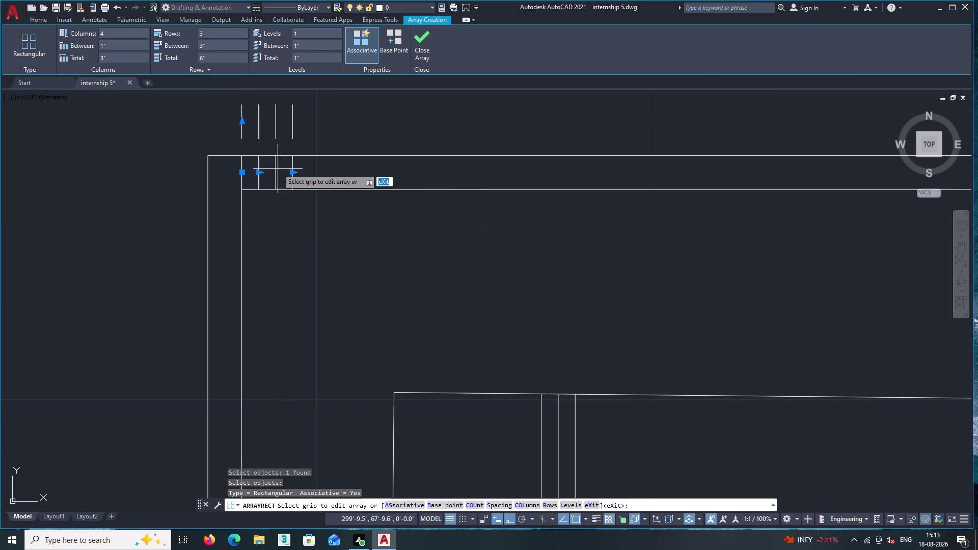
middle_drag(286, 168, 278, 214)
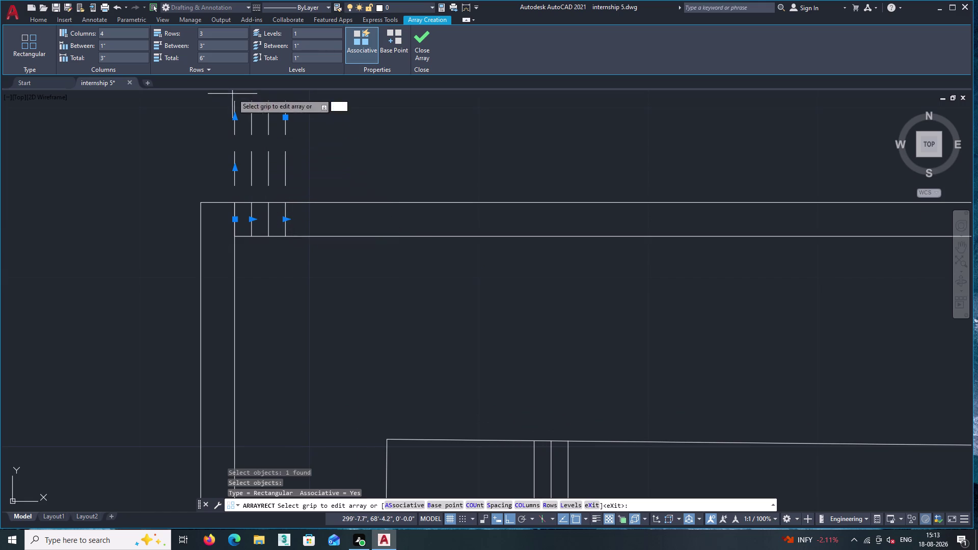
scroll(down, 3)
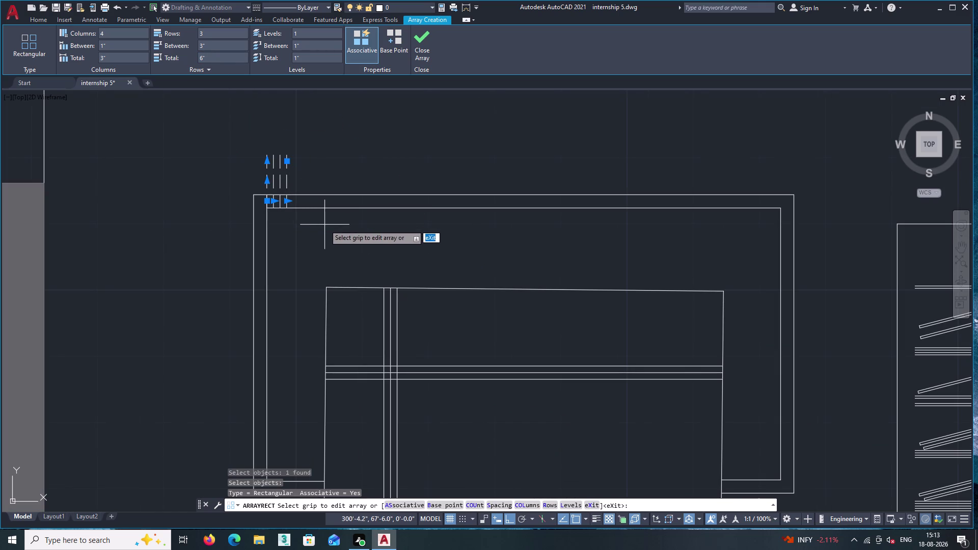
scroll(up, 3)
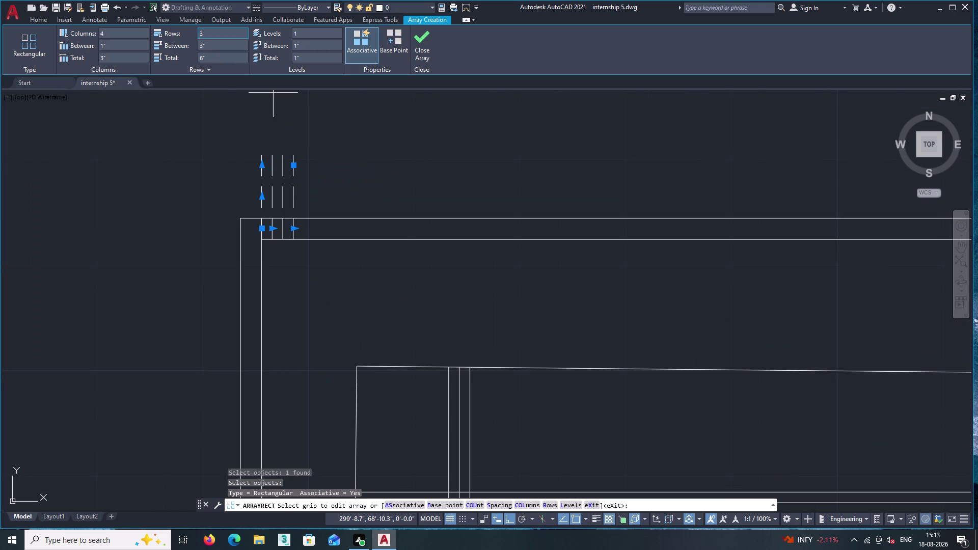
click(224, 36)
key(BackSpace)
key(1)
key(Return)
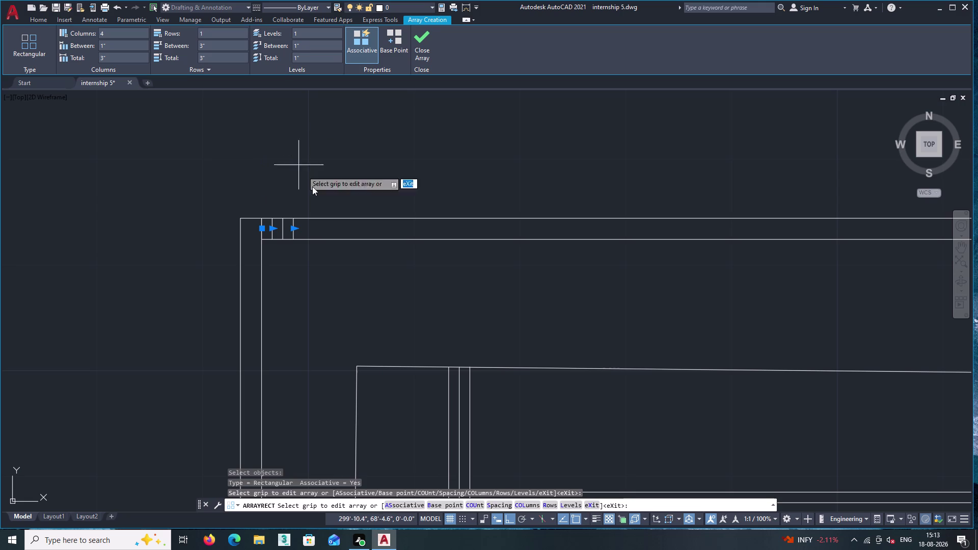
Stretch the array's column grip toward the right end of the top rail.
click(293, 229)
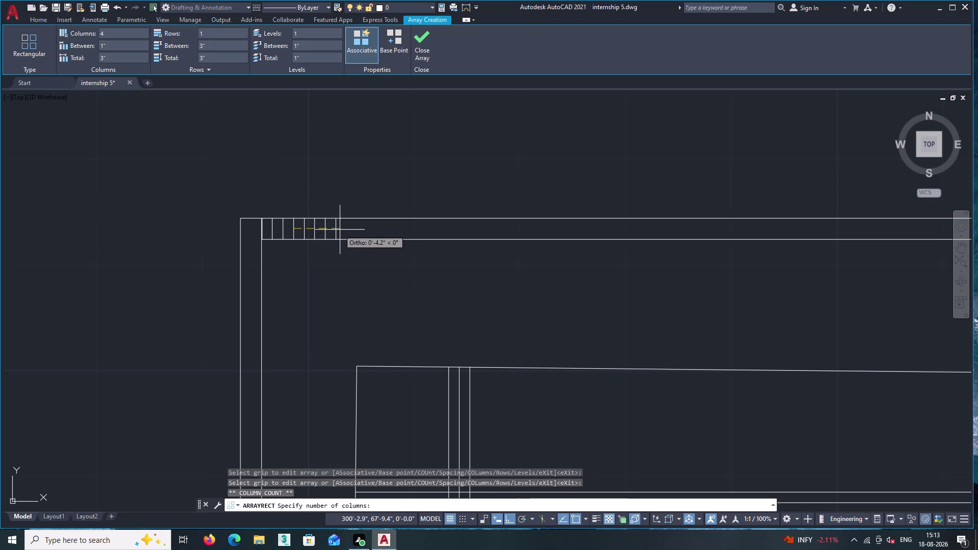
middle_drag(475, 238, 289, 194)
scroll(down, 3)
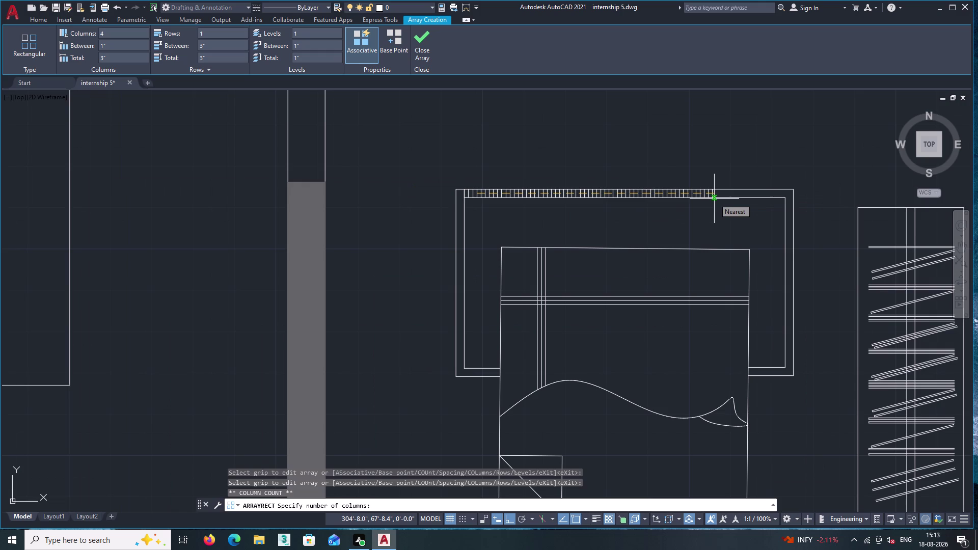
middle_drag(764, 210, 606, 229)
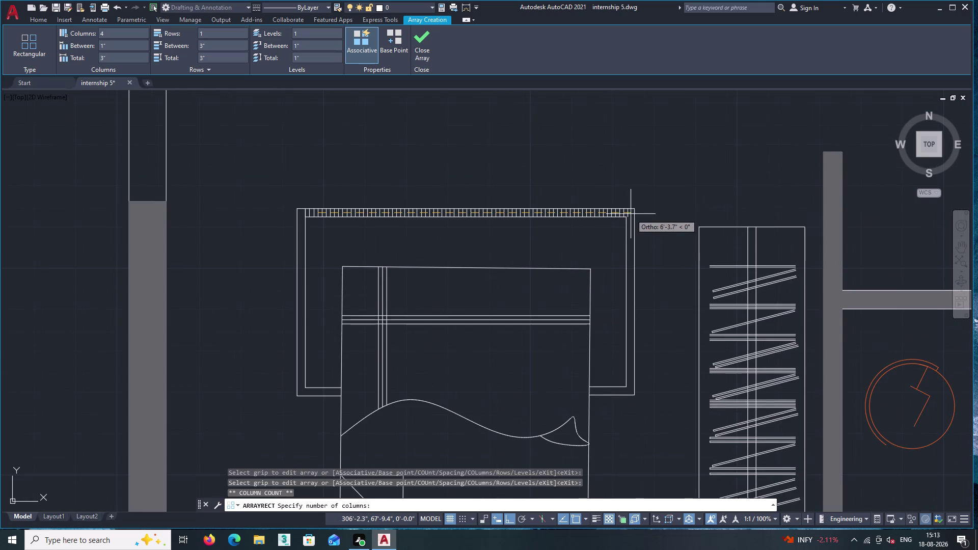
scroll(up, 3)
click(626, 222)
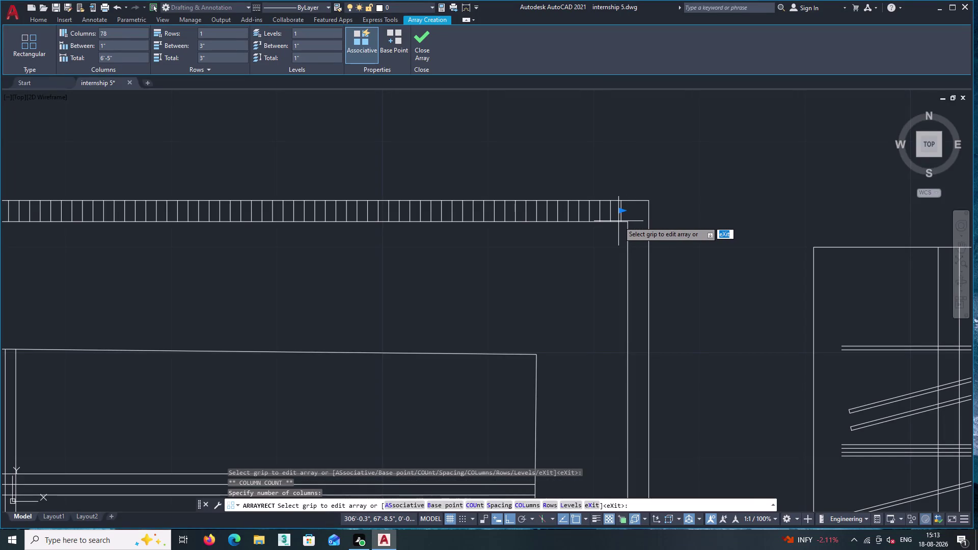
scroll(up, 3)
Set the column count to 78 at the rail's end and finish the array.
click(626, 210)
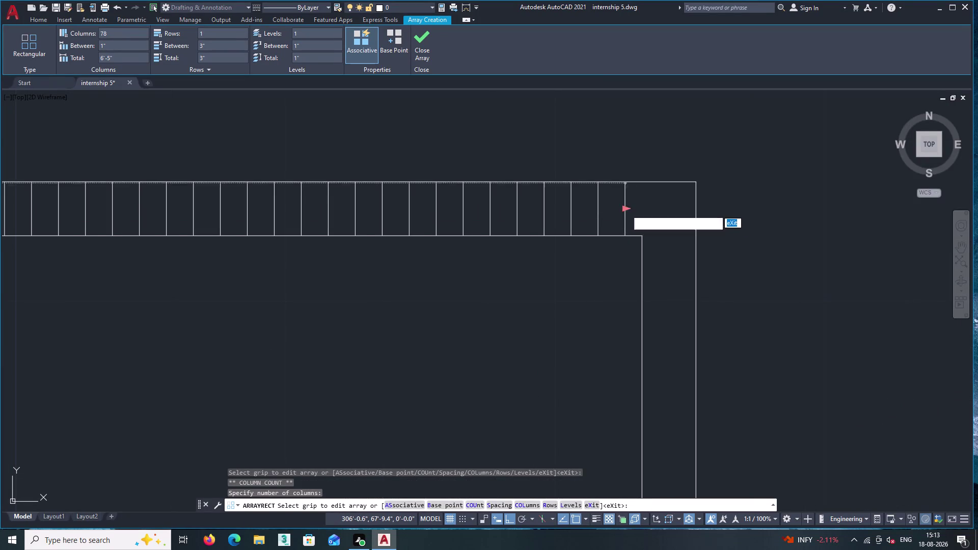
scroll(down, 3)
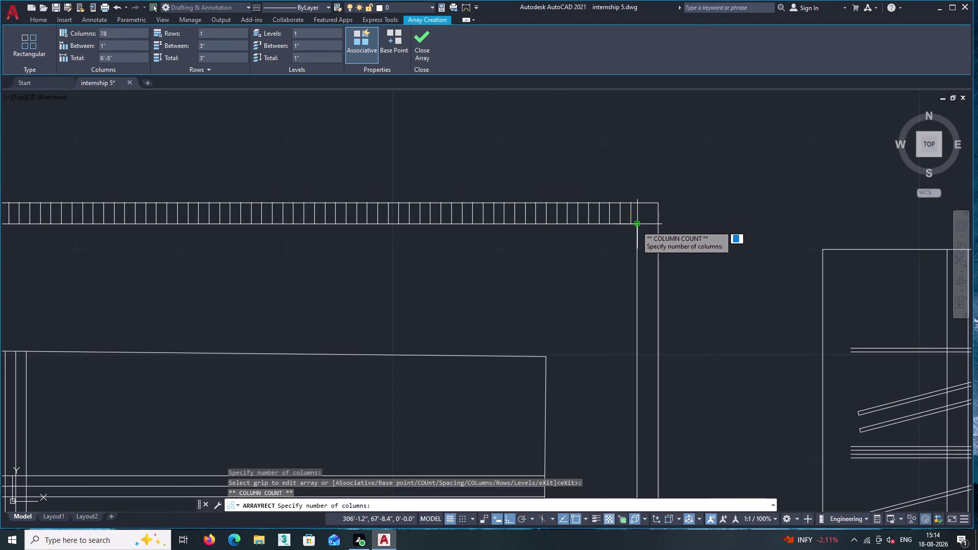
click(636, 226)
scroll(down, 3)
middle_drag(590, 253, 595, 254)
scroll(up, 3)
middle_drag(658, 192, 363, 230)
scroll(down, 3)
scroll(up, 3)
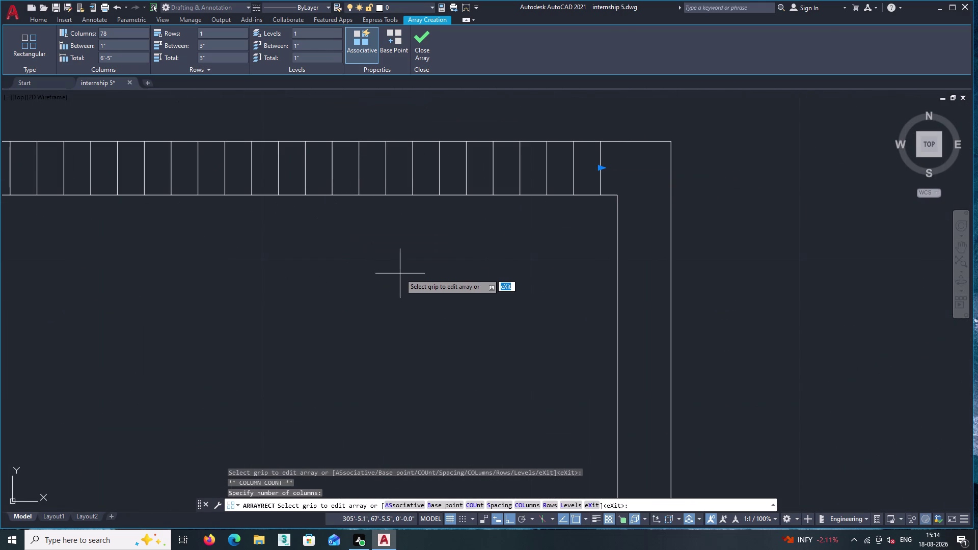
key(Return)
Explode the window-selected slat array into separate lines.
middle_drag(405, 273, 540, 276)
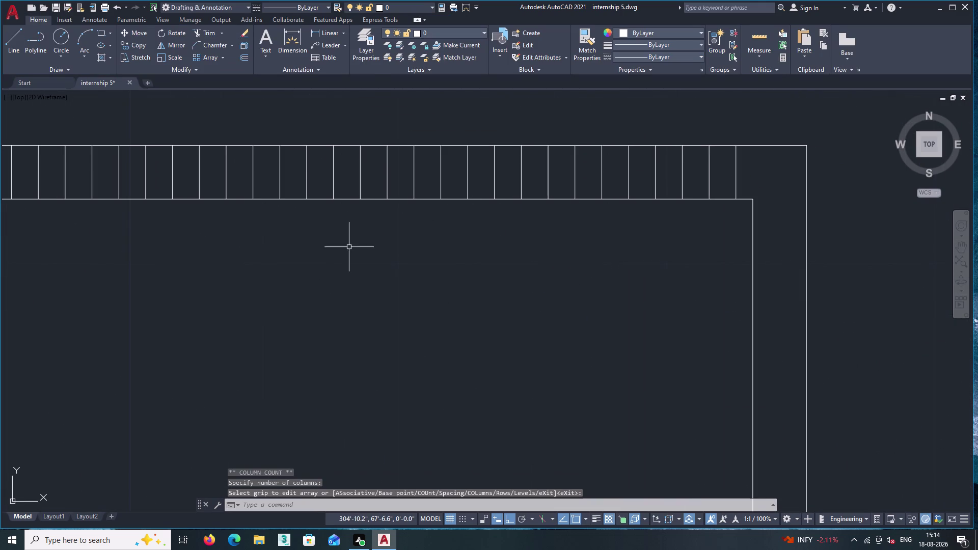
double_click(243, 43)
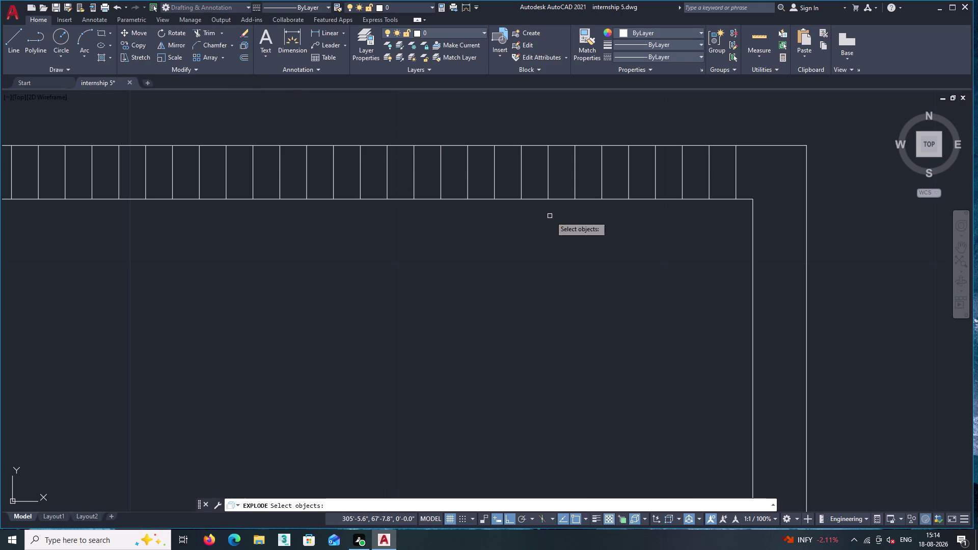
scroll(down, 3)
click(685, 187)
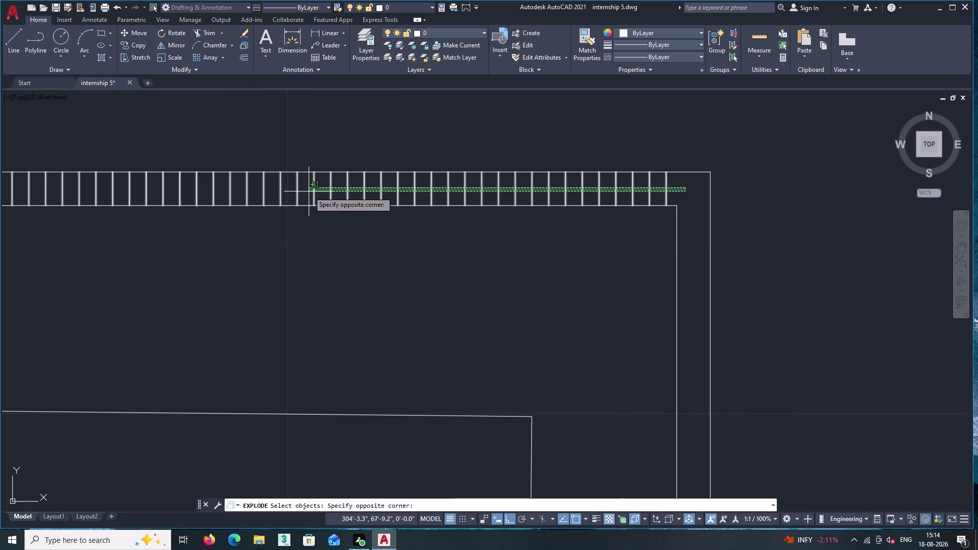
middle_drag(307, 191, 822, 249)
click(636, 251)
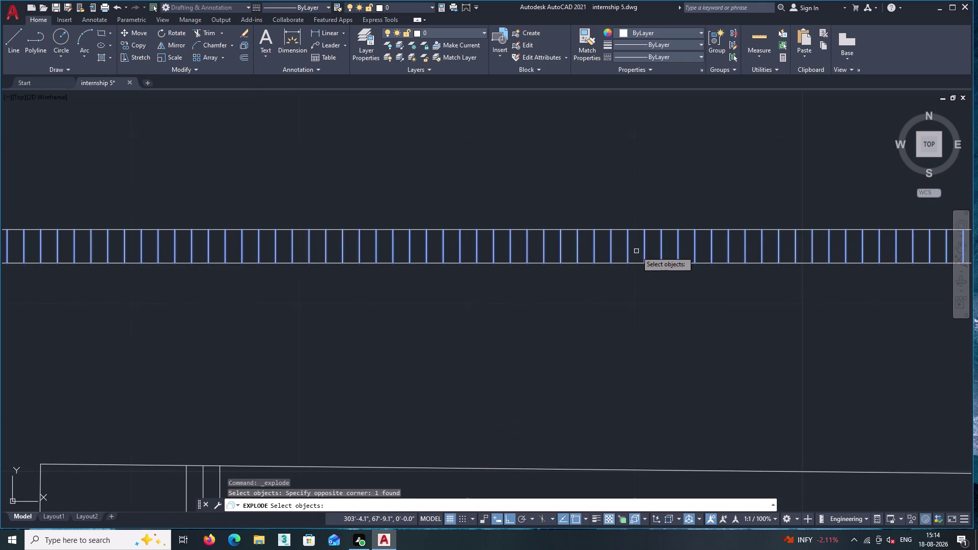
scroll(down, 3)
key(Return)
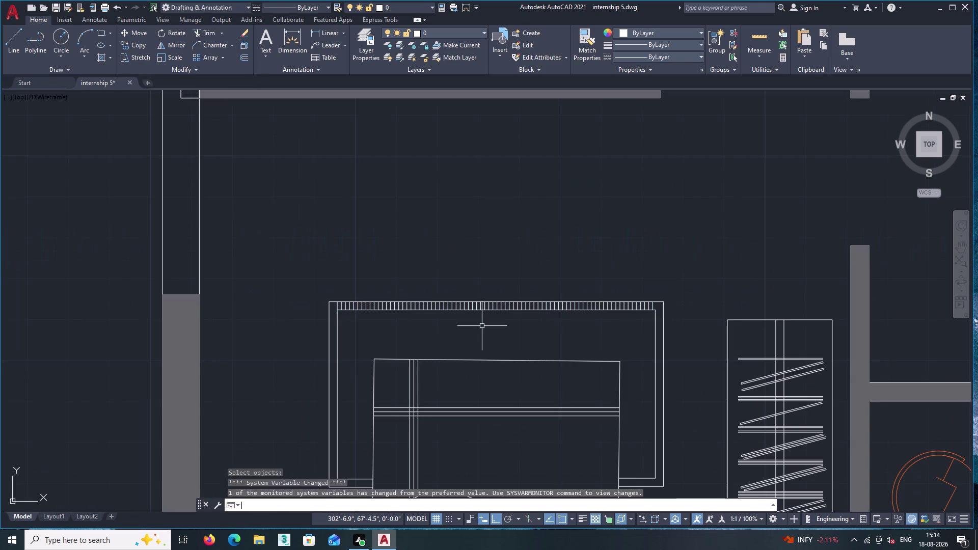
Draw a short vertical line from the rail's inner corner up to the top rail edge.
scroll(up, 3)
middle_drag(637, 274, 526, 218)
scroll(up, 3)
middle_click(544, 304)
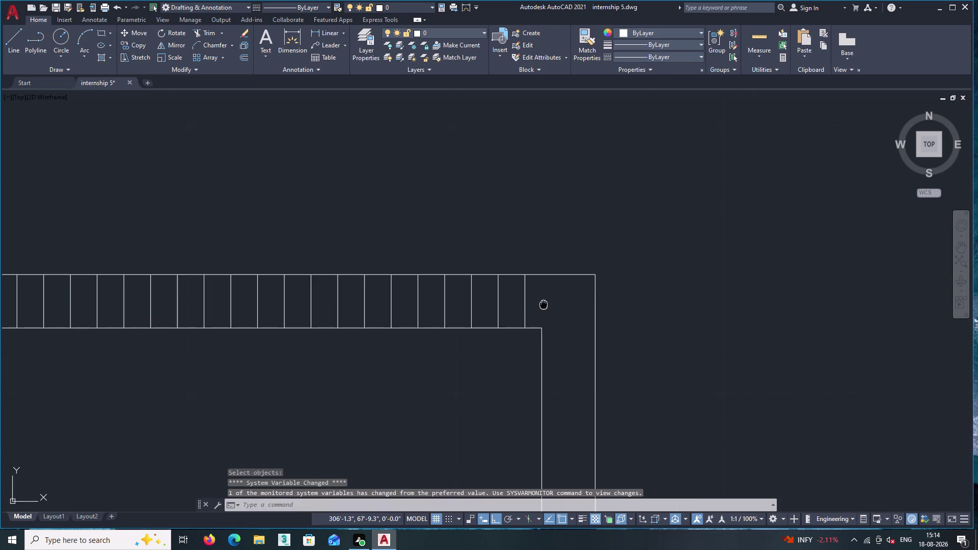
scroll(up, 3)
click(12, 35)
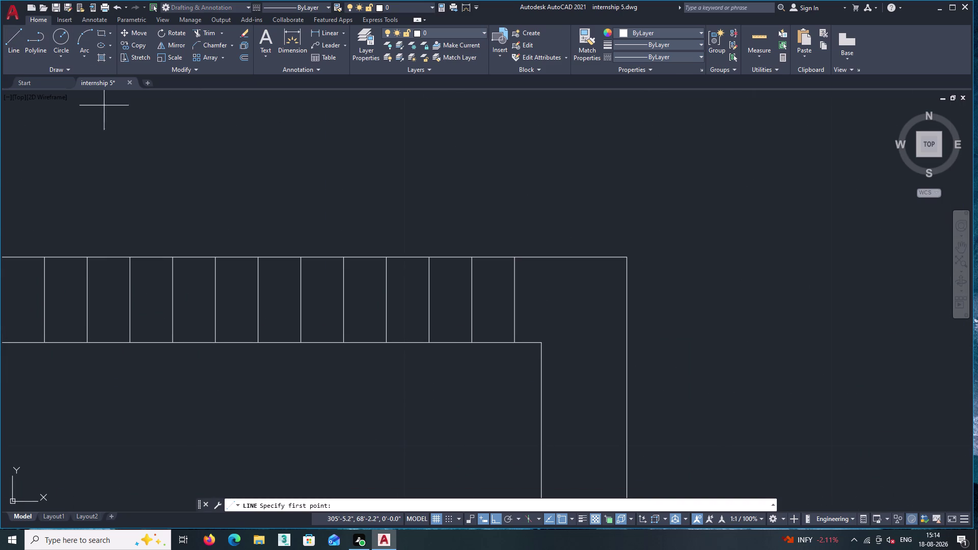
click(540, 342)
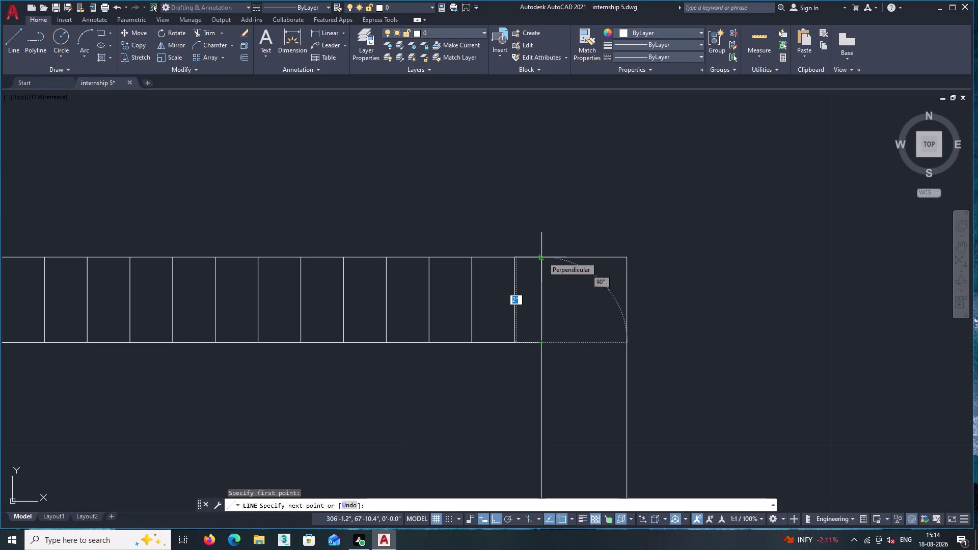
double_click(542, 257)
key(Return)
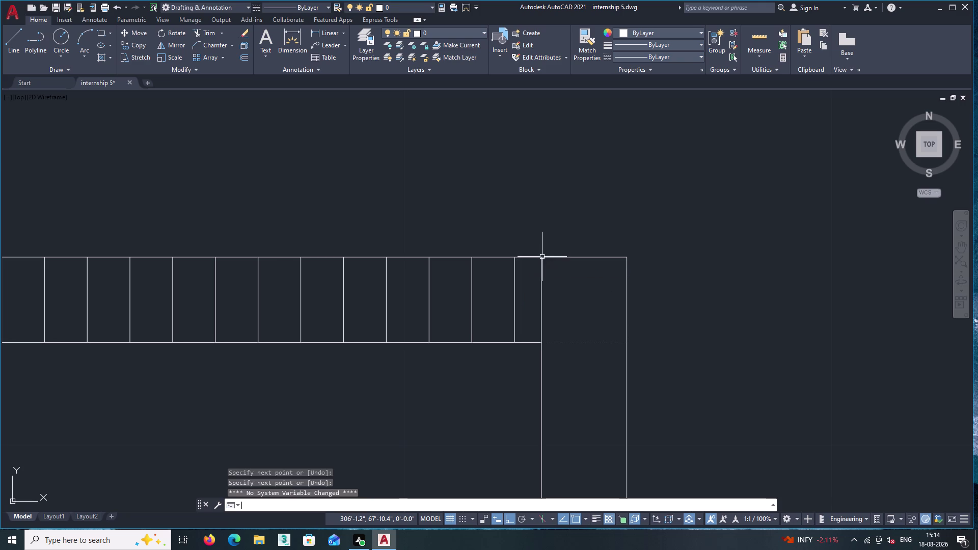
Pan and zoom along the top rail to inspect the slat strip.
scroll(down, 3)
middle_drag(193, 405, 884, 314)
middle_drag(366, 313, 624, 307)
middle_click(253, 338)
scroll(down, 3)
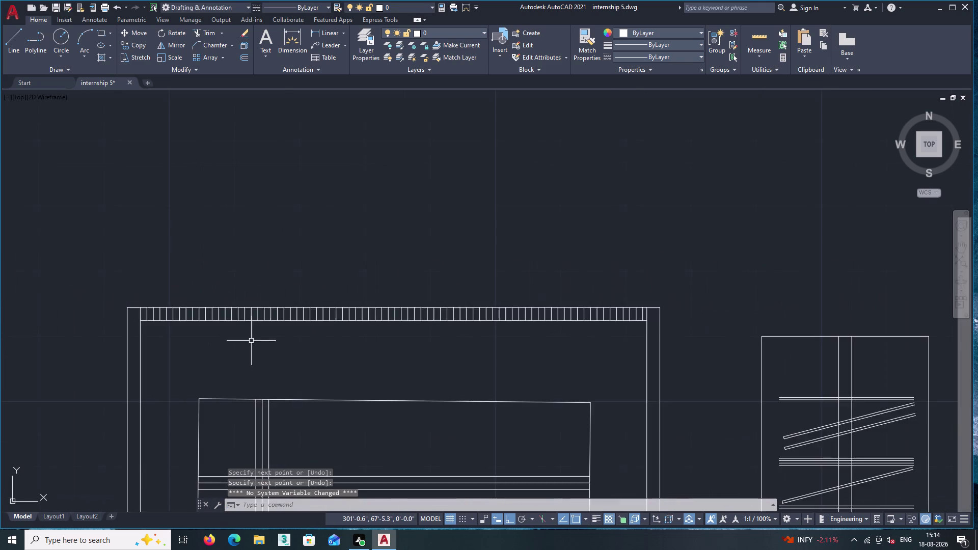
middle_drag(251, 341, 386, 327)
scroll(up, 3)
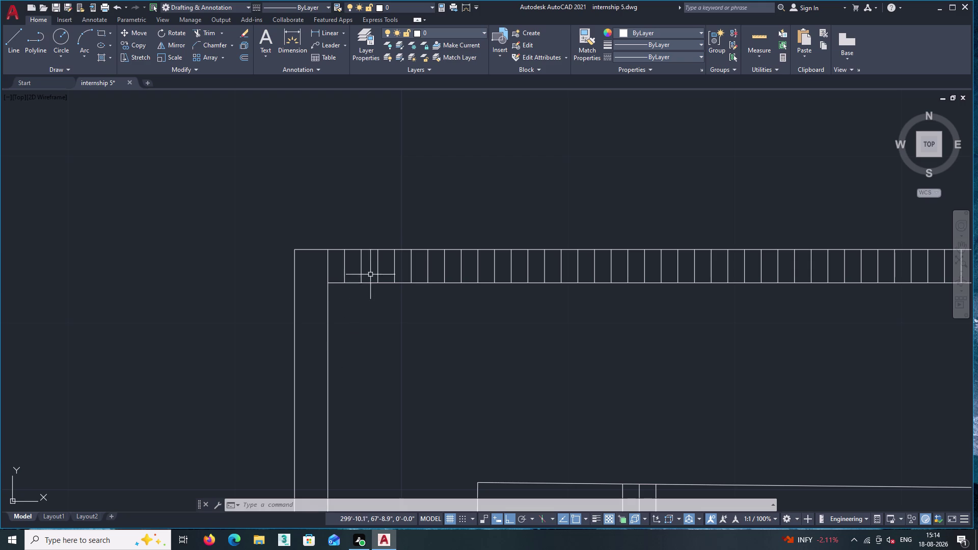
scroll(up, 3)
scroll(down, 3)
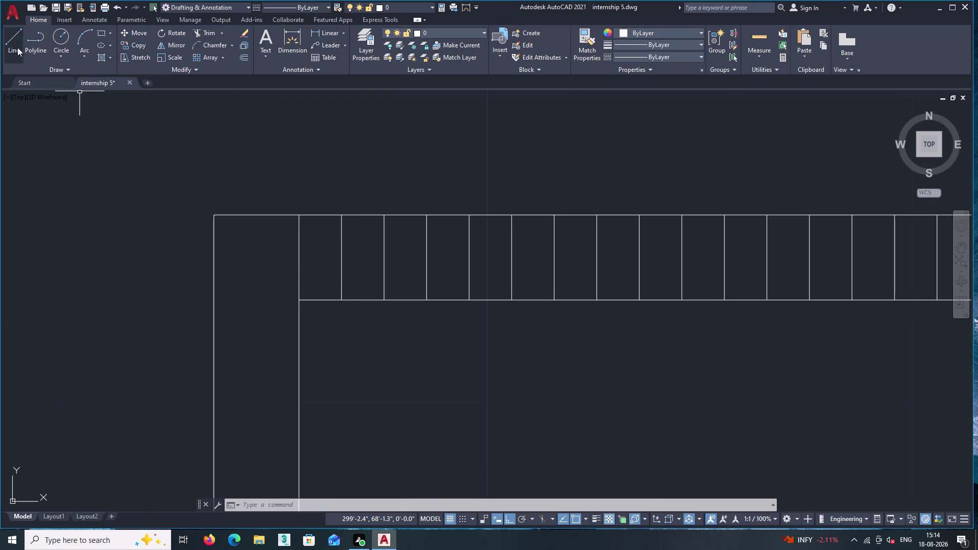
scroll(up, 3)
Start copying a slat line using the m2p midpoint-between-two-points snap.
click(341, 251)
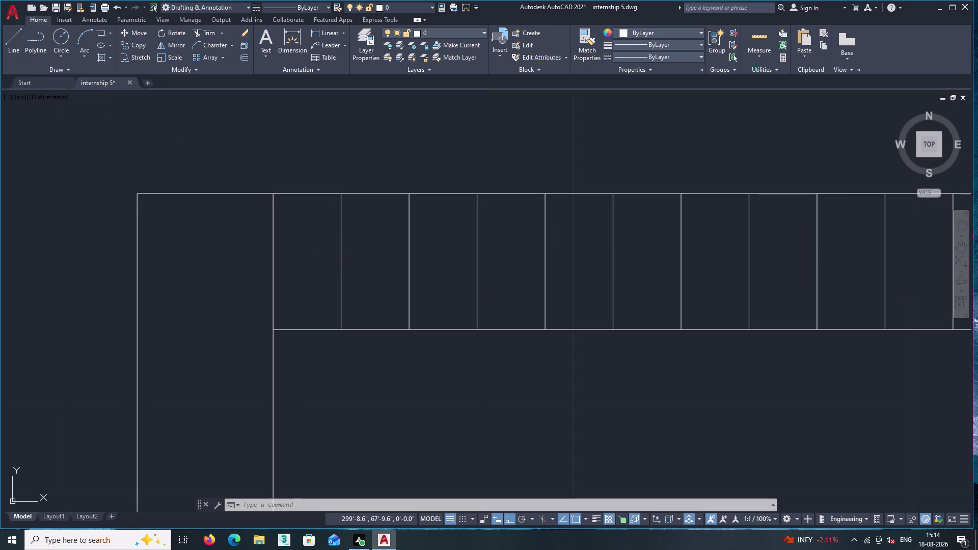
right_click(318, 238)
click(358, 321)
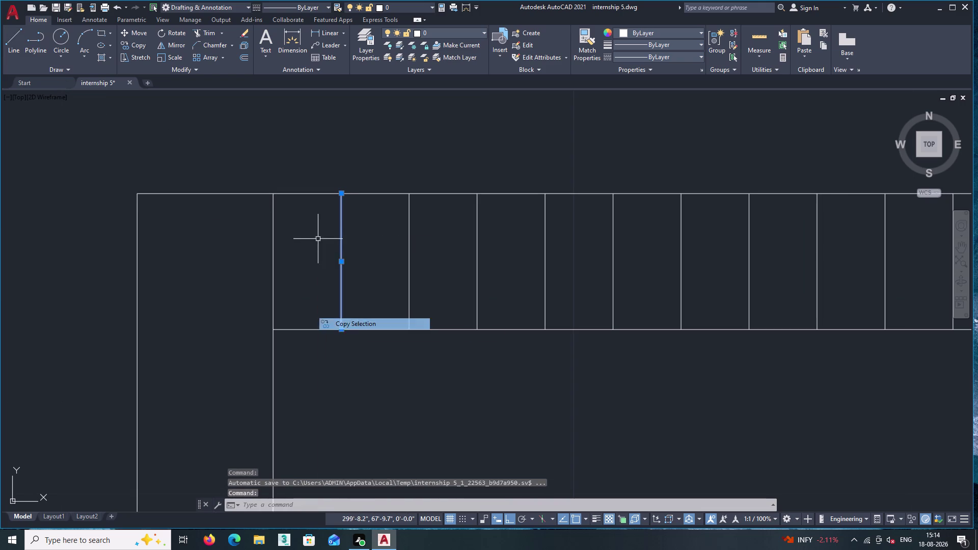
click(342, 192)
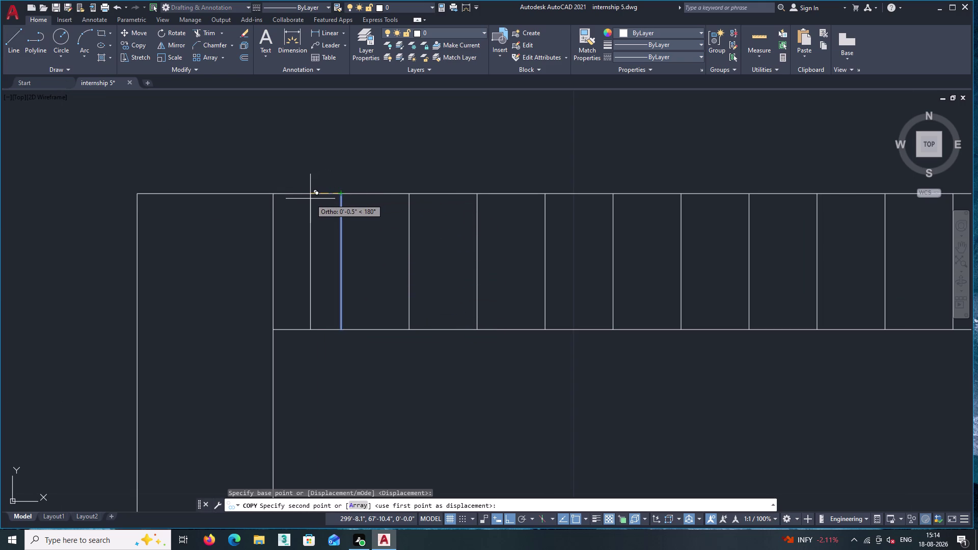
text(m2p)
key(Return)
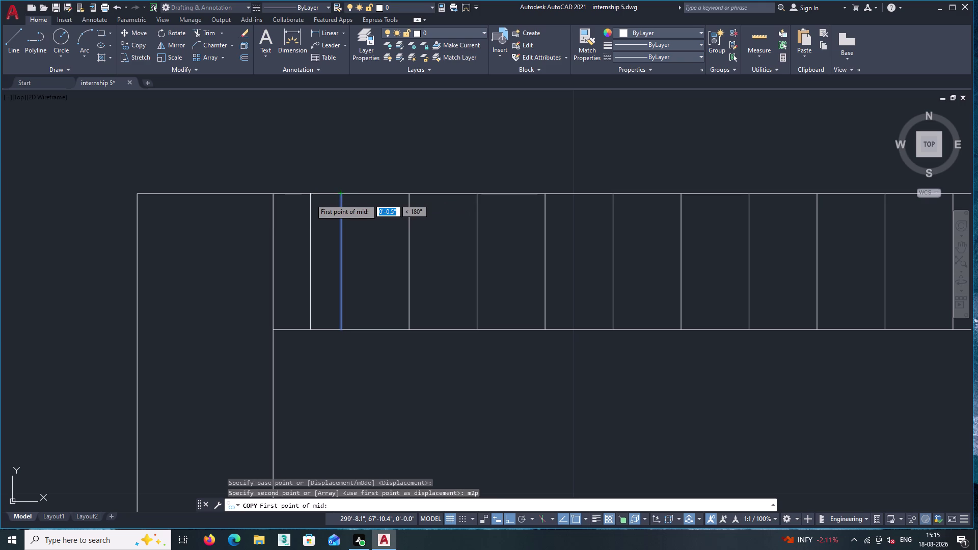
Place the copy midway between the strip's left end and first slat, then select it.
click(341, 196)
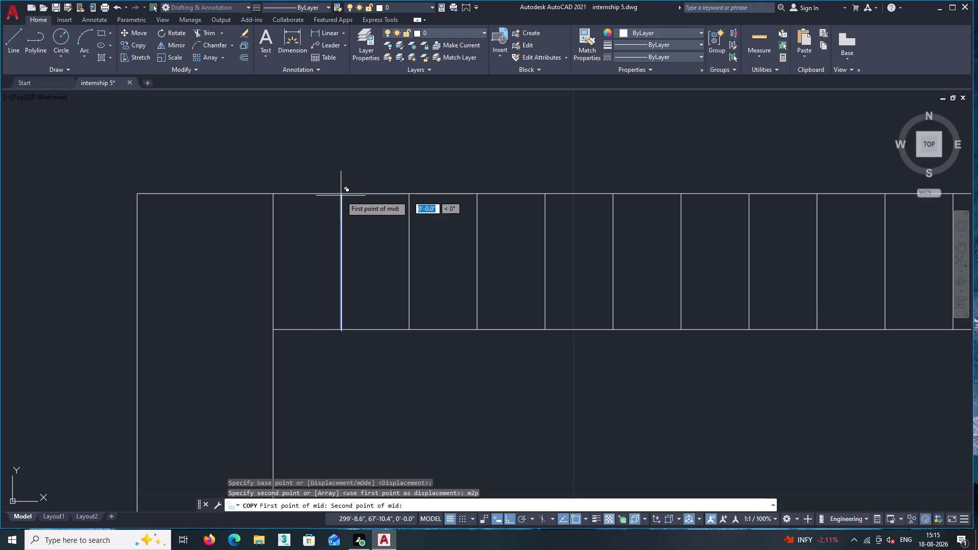
click(273, 193)
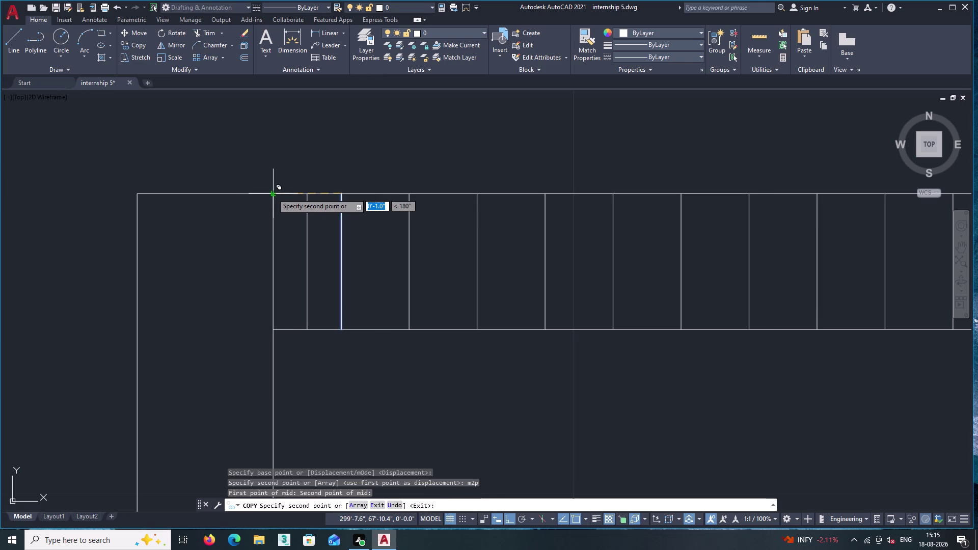
key(Return)
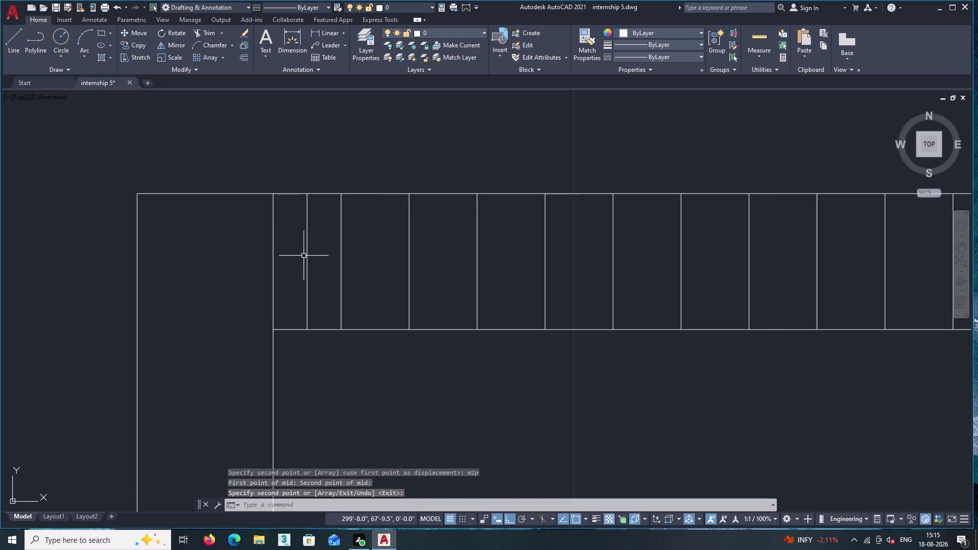
click(307, 259)
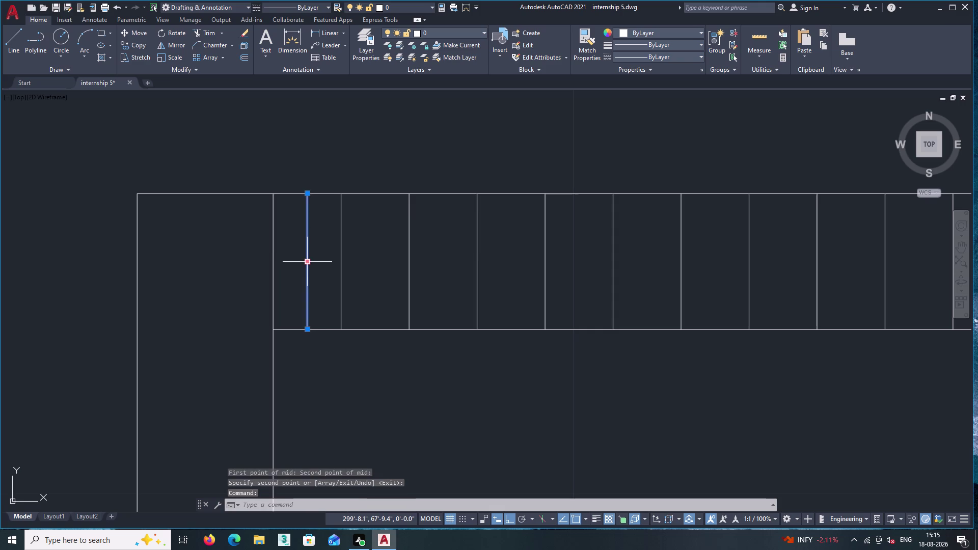
scroll(up, 3)
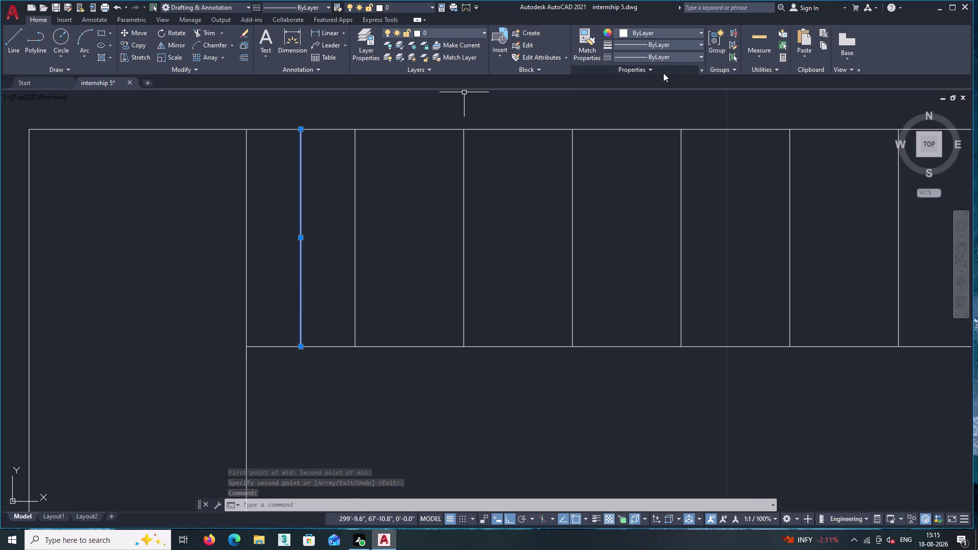
Load the ACAD_ISO02W100 dashed linetype through the Linetype Manager.
click(700, 53)
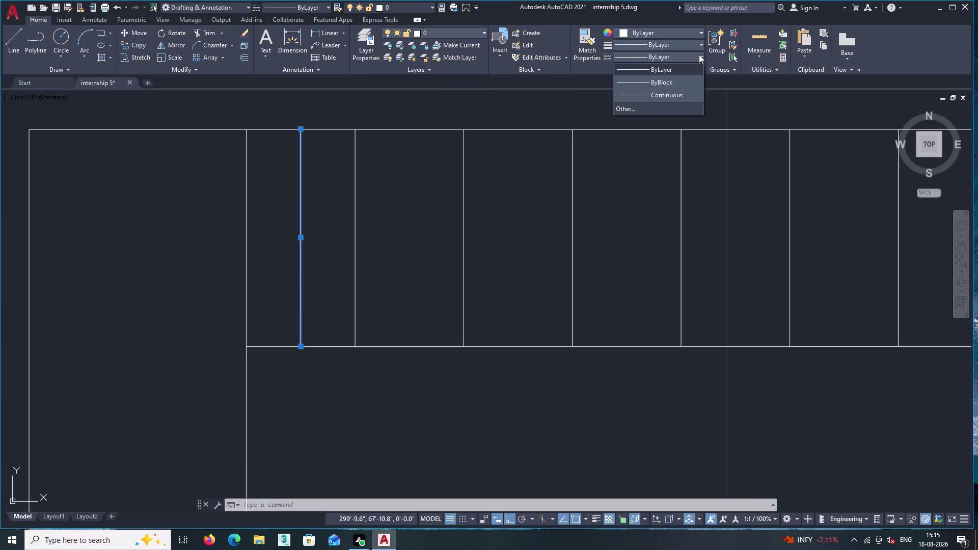
click(639, 105)
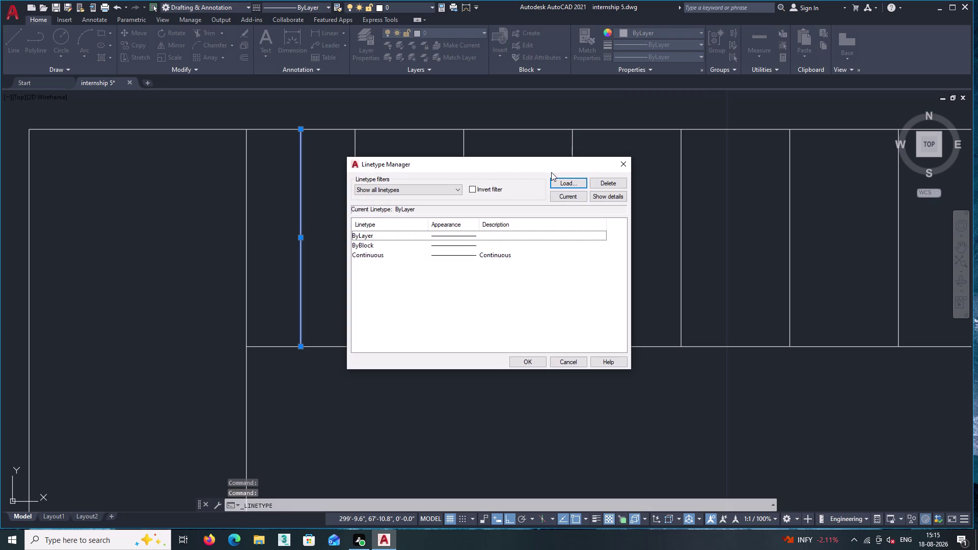
click(560, 185)
click(523, 254)
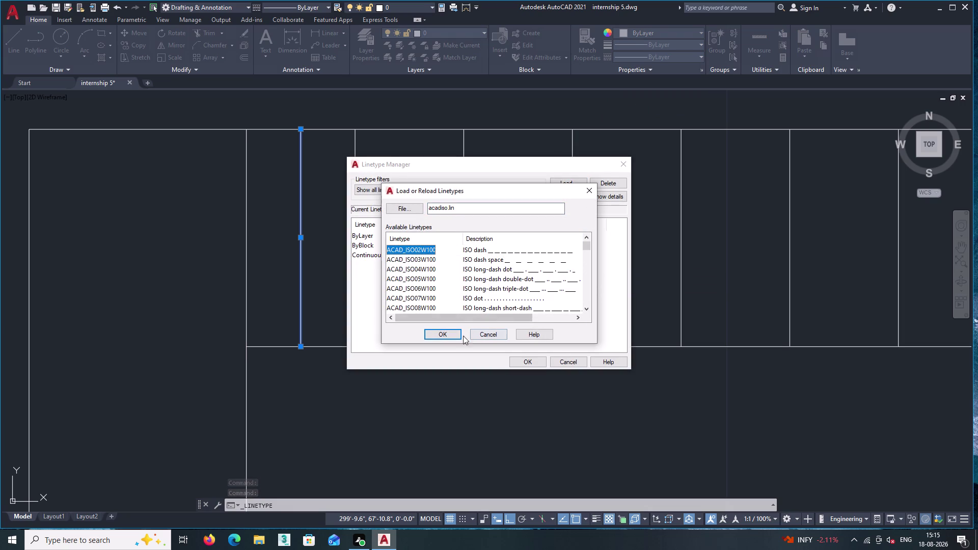
click(450, 336)
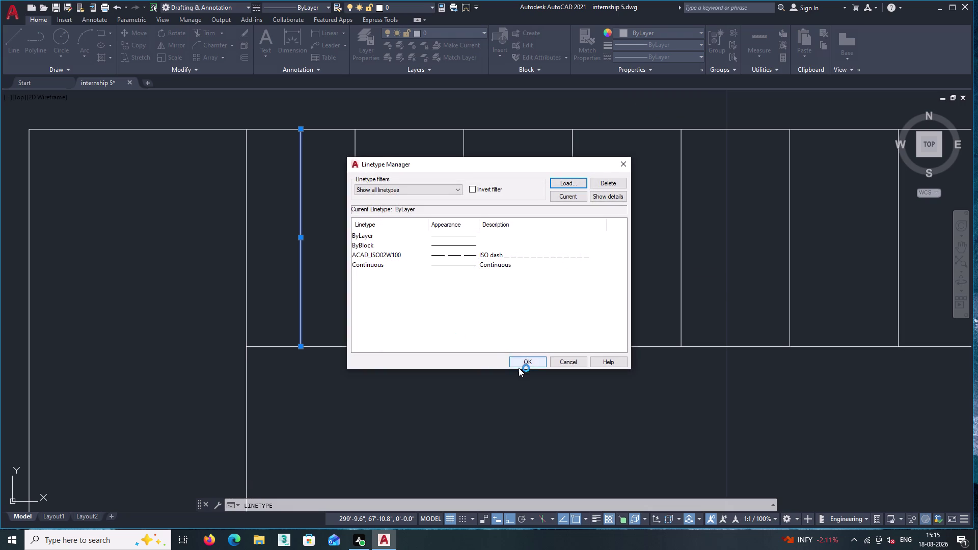
click(520, 362)
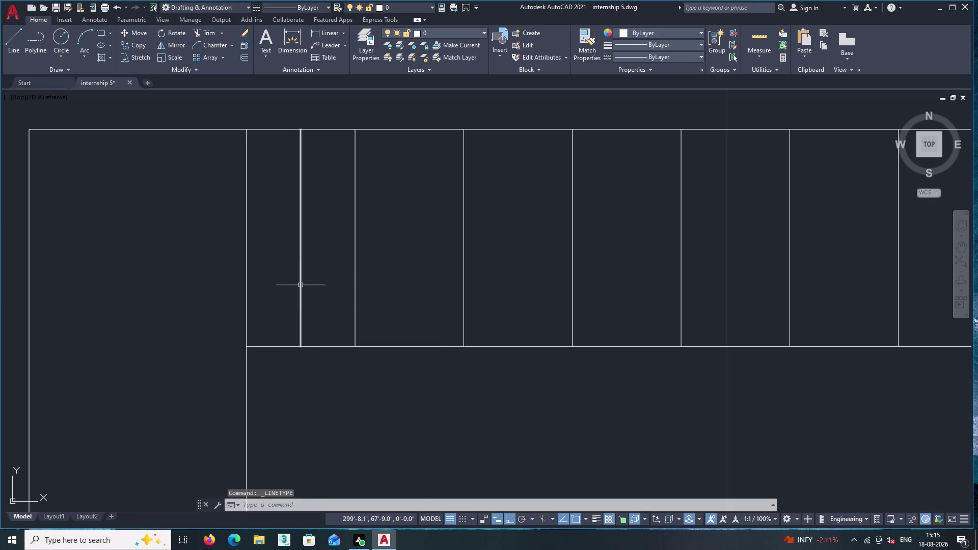
Assign ACAD_ISO02W100 to the middle vertical line in the first slat.
click(299, 288)
click(319, 279)
click(315, 292)
double_click(268, 255)
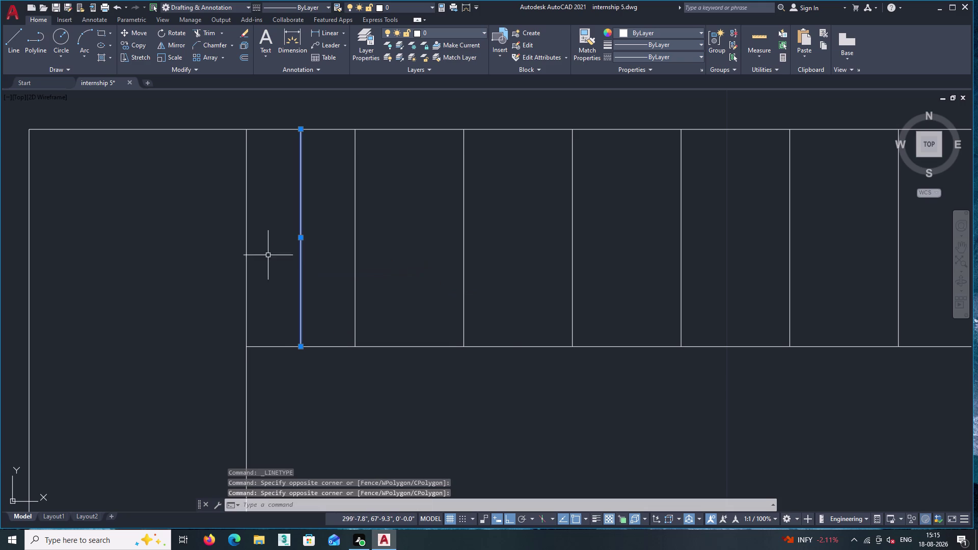
click(701, 56)
double_click(685, 96)
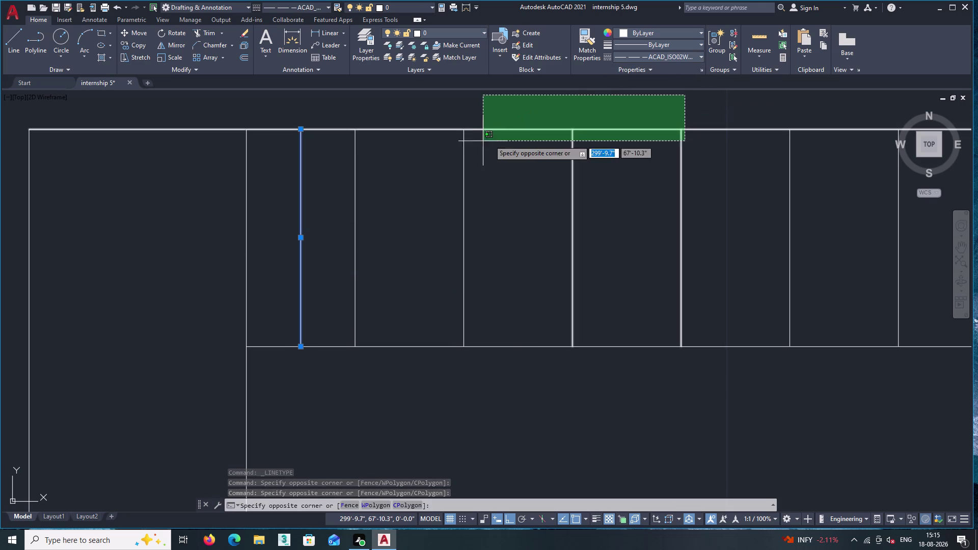
double_click(502, 121)
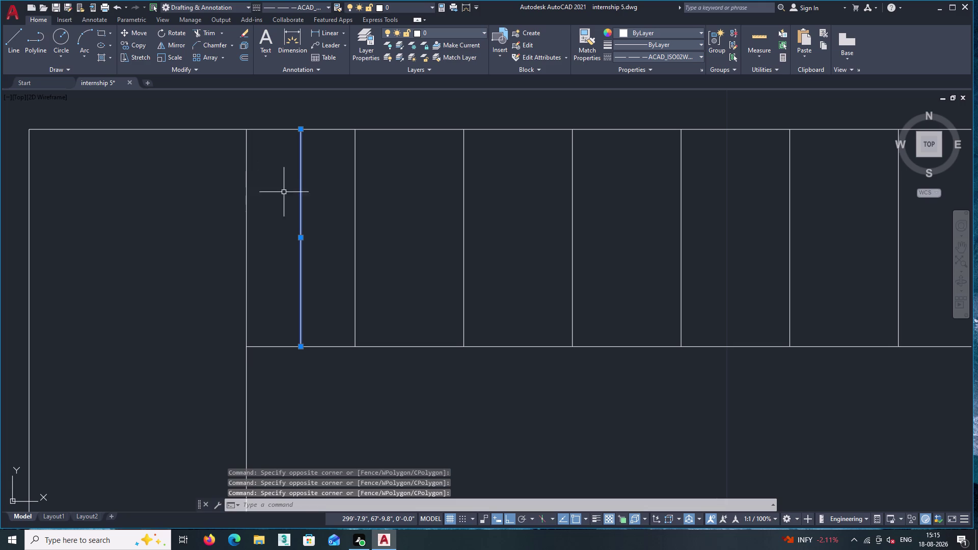
scroll(up, 3)
scroll(up, 3)
scroll(down, 3)
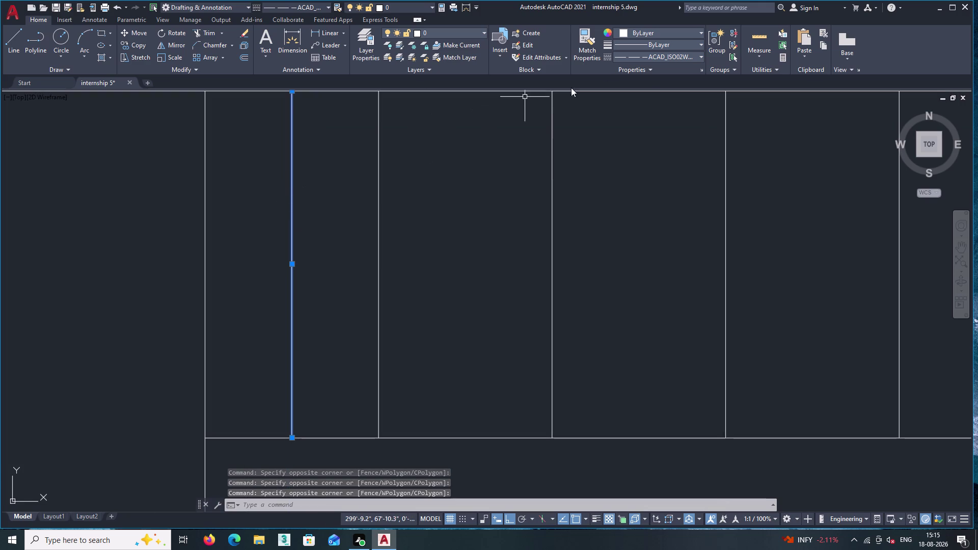
click(695, 56)
click(516, 142)
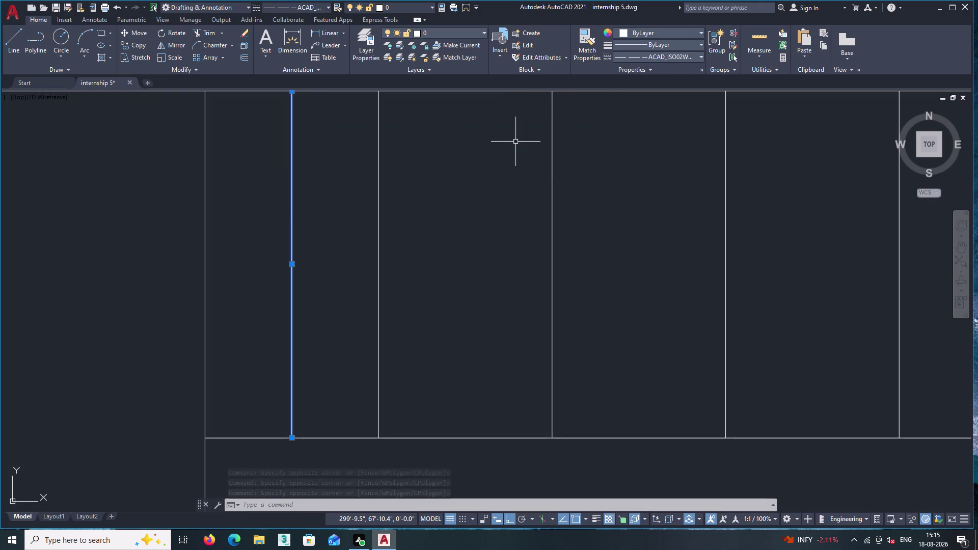
Set the selected line's linetype scale to 0.5 in Properties, then close the palette.
text(pr)
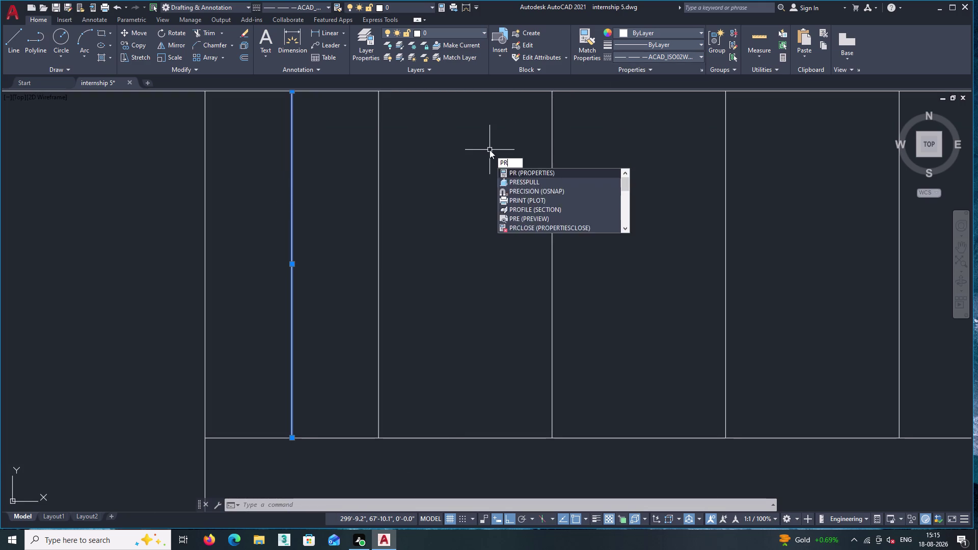
key(Return)
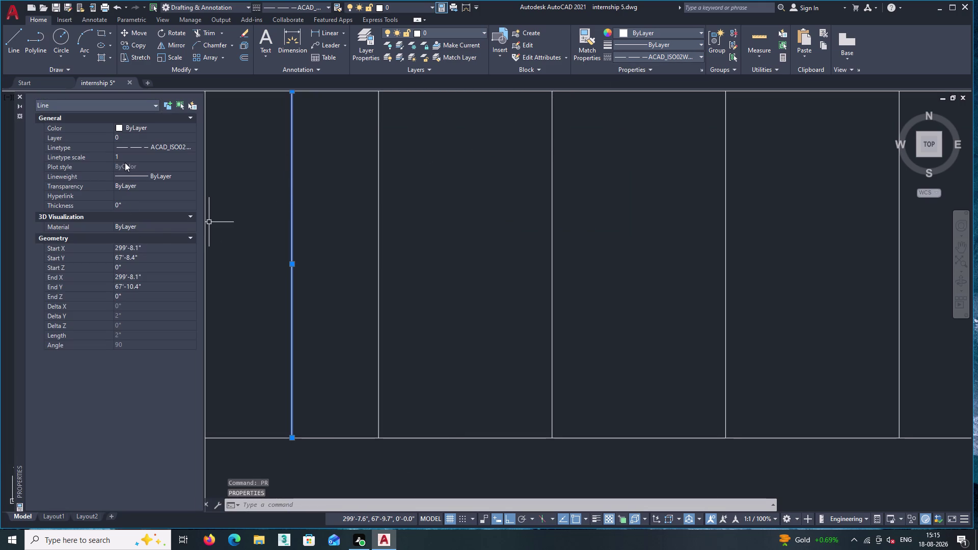
click(124, 159)
text(0.)
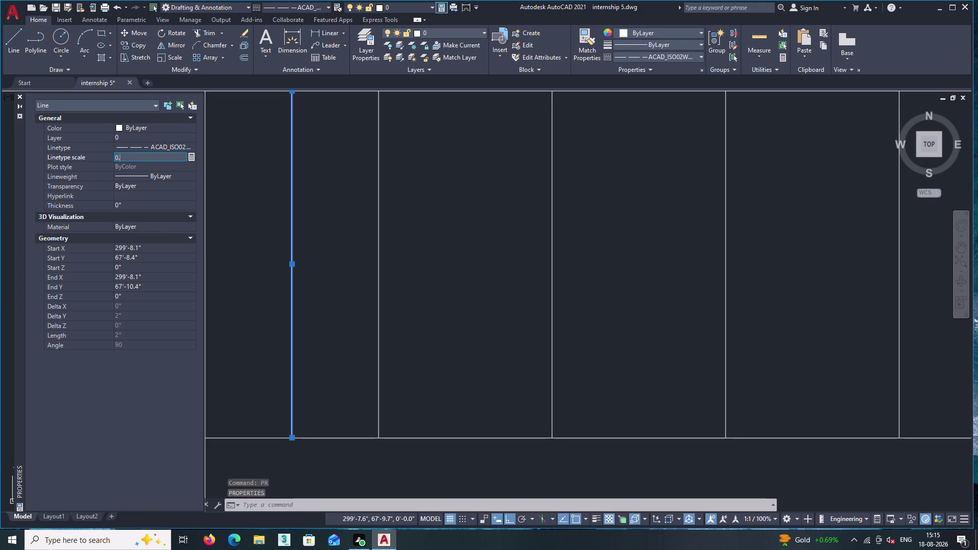
key(5)
key(Return)
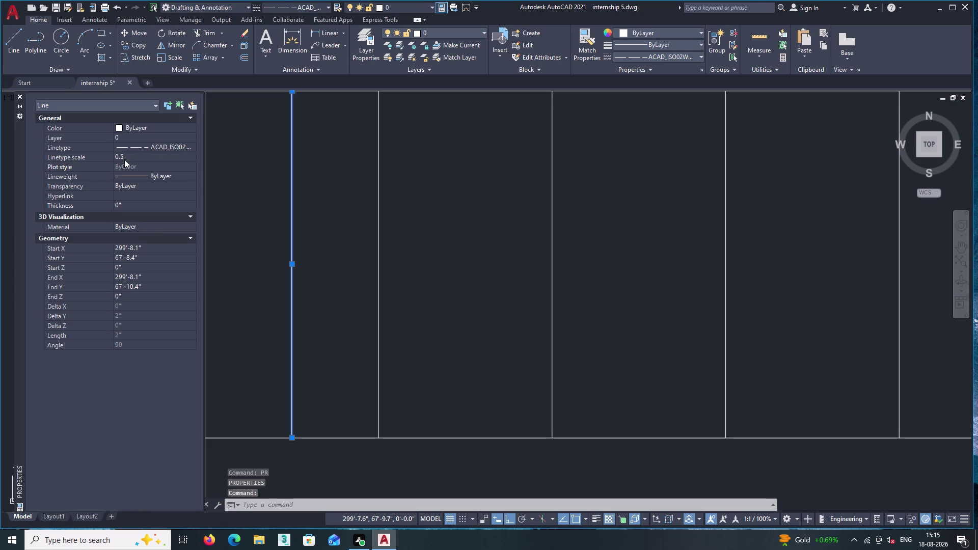
click(24, 95)
key(Escape)
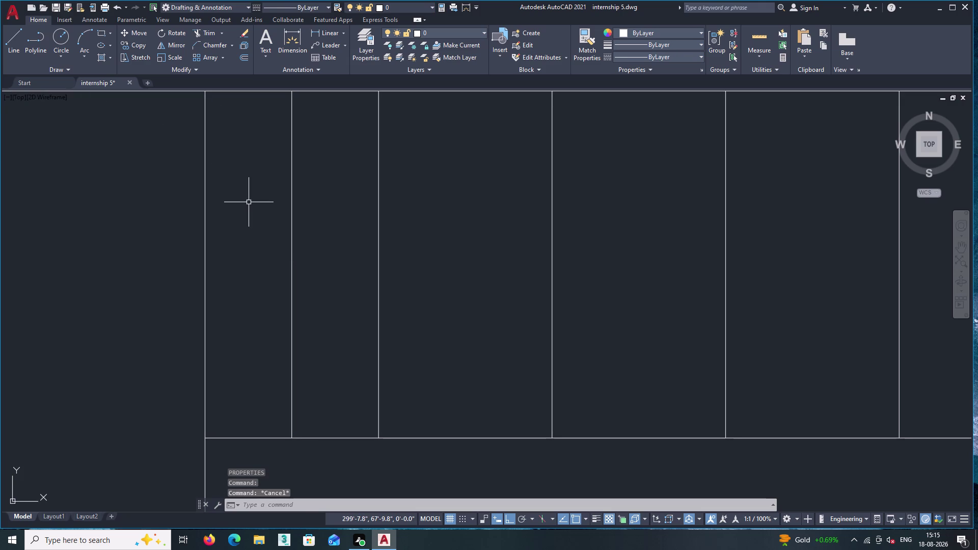
Select the dashed middle line in the first slat again.
scroll(up, 3)
scroll(up, 3)
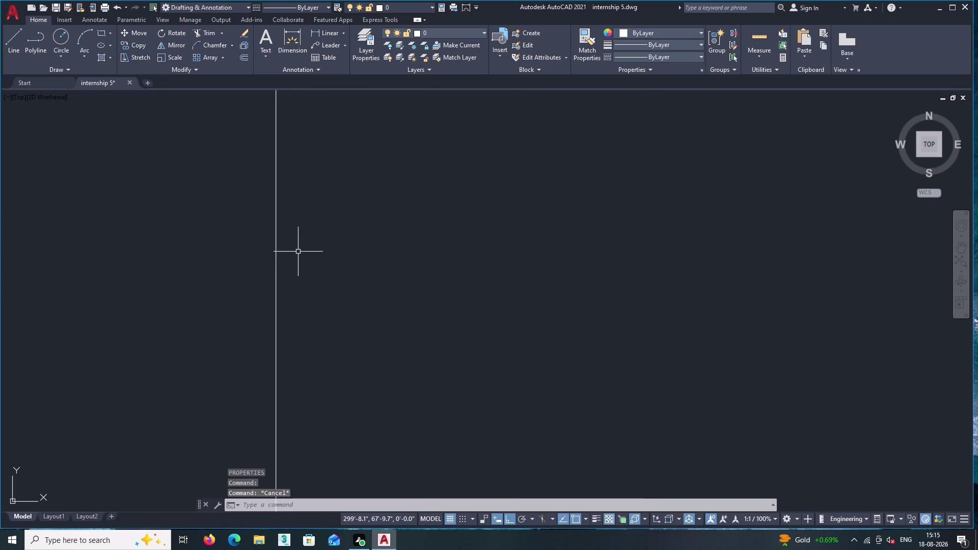
scroll(down, 3)
click(307, 319)
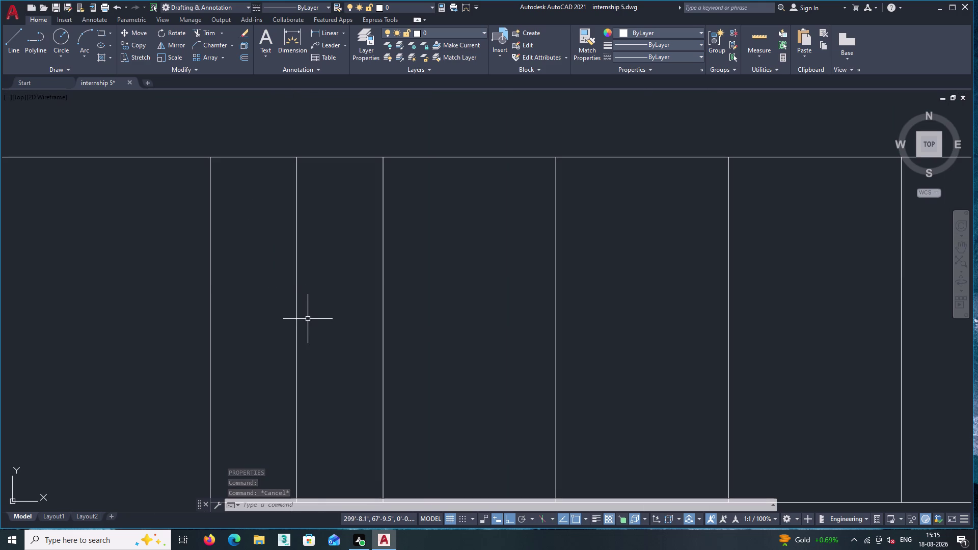
double_click(287, 284)
Browse the Linetype dropdown, then clear the accidental multi-line selection.
double_click(696, 55)
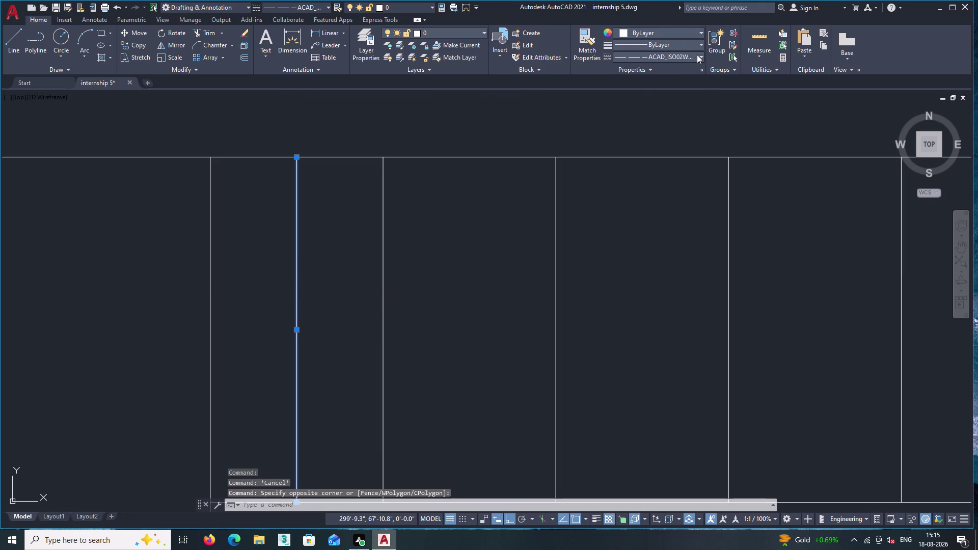
double_click(696, 55)
double_click(696, 55)
triple_click(701, 55)
double_click(679, 93)
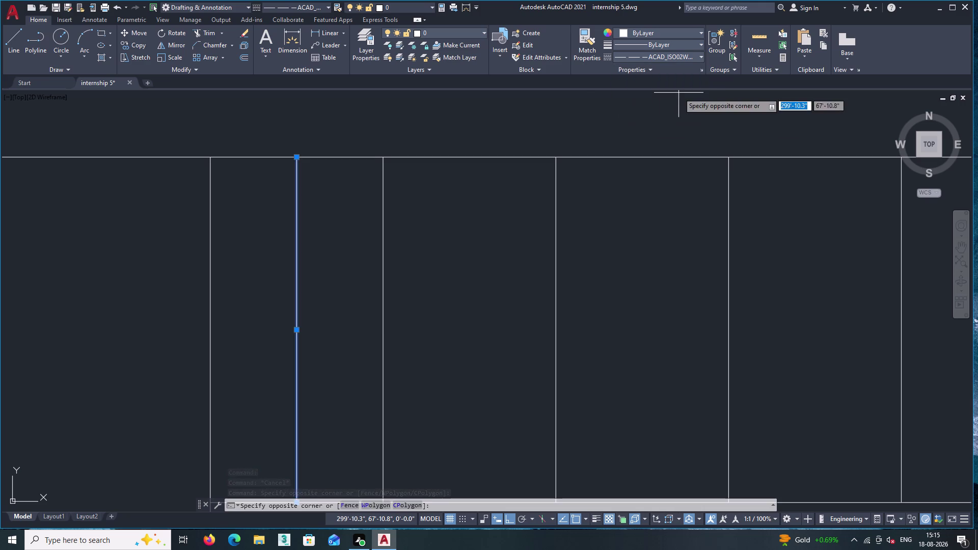
click(480, 196)
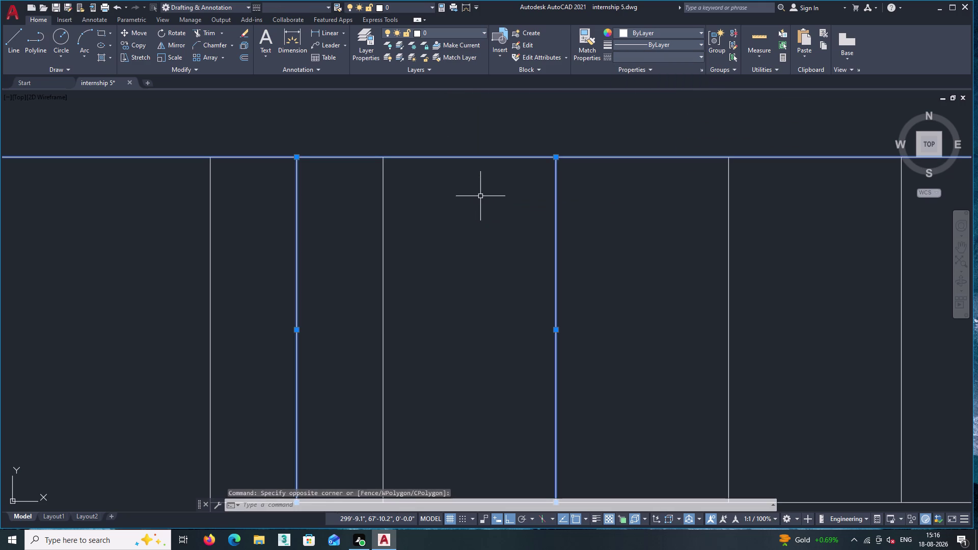
scroll(down, 3)
key(Escape)
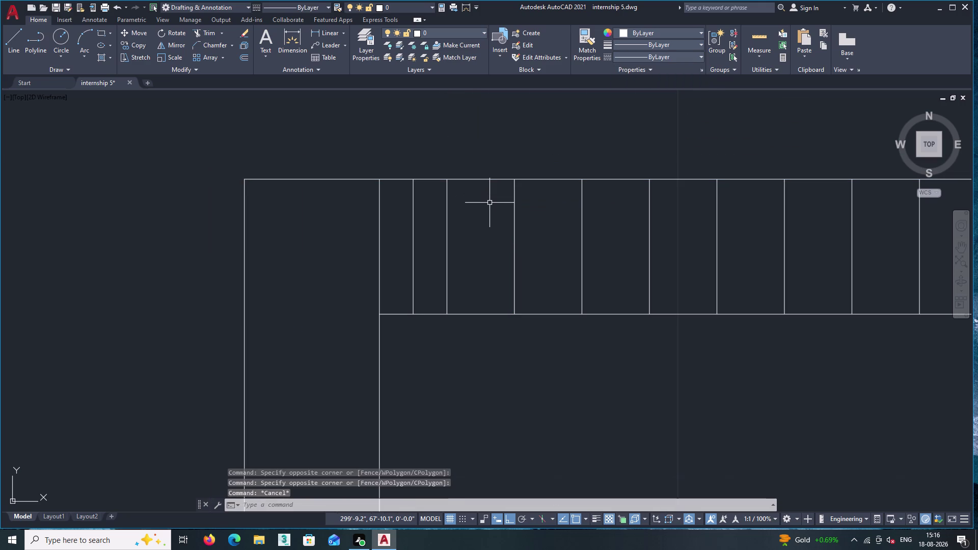
scroll(up, 3)
Set only the middle slat line's linetype scale to 0.2 through right-click Properties.
click(453, 254)
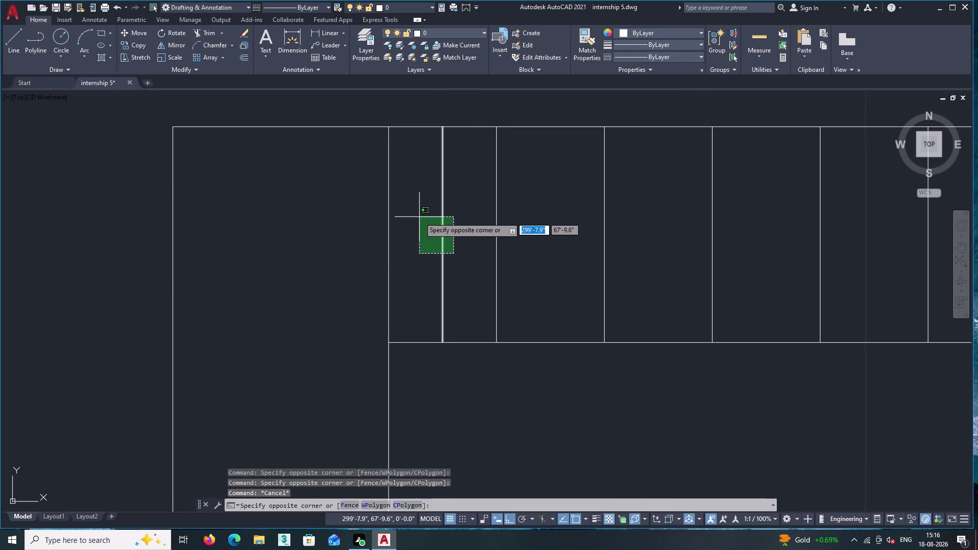
click(419, 217)
right_click(425, 206)
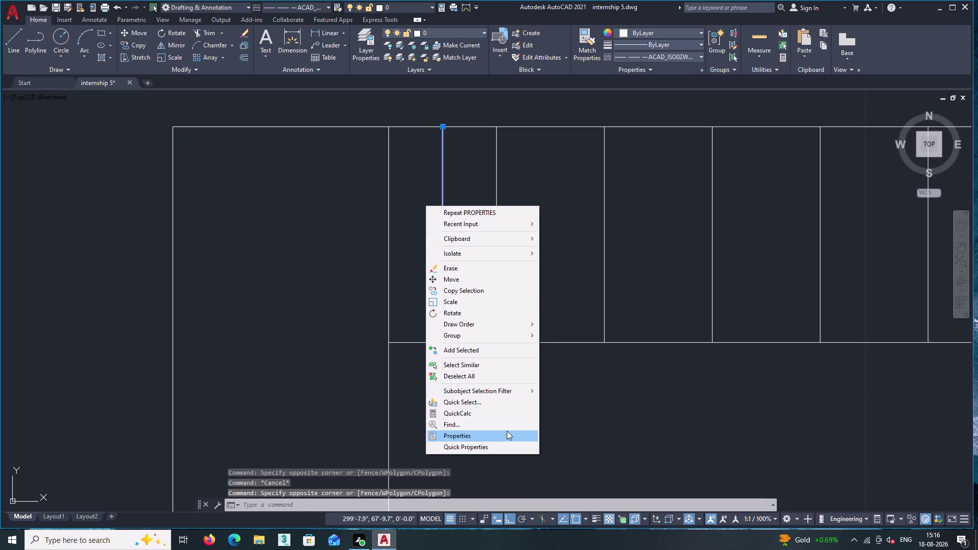
click(486, 214)
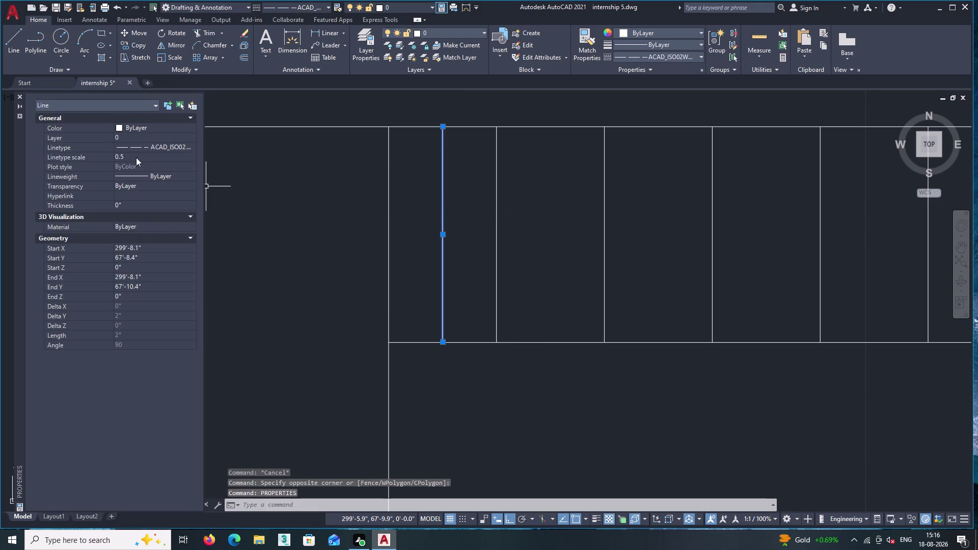
click(136, 157)
text(0.2)
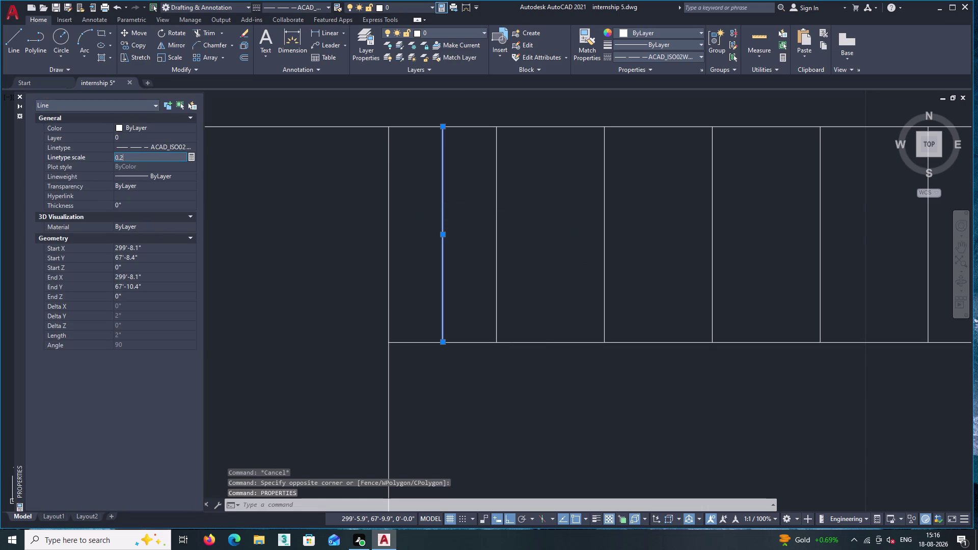
key(Return)
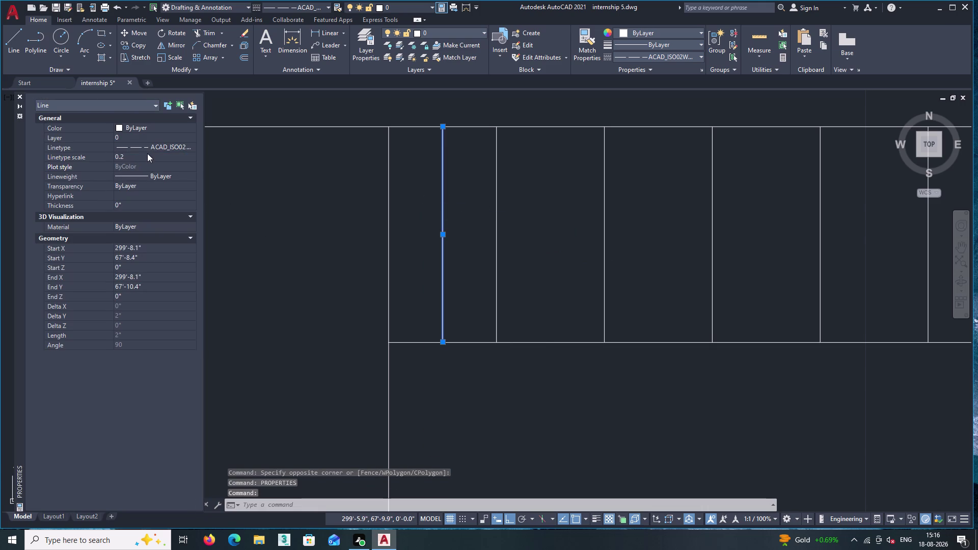
Review the line's linetype choices without changing them, then clear the selection.
double_click(147, 146)
click(151, 170)
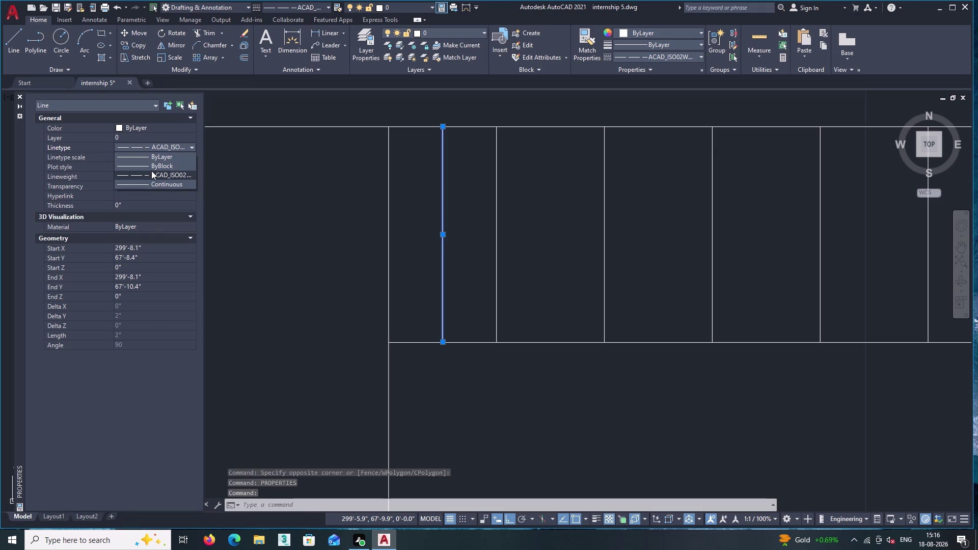
key(Escape)
key(Escape)
scroll(up, 3)
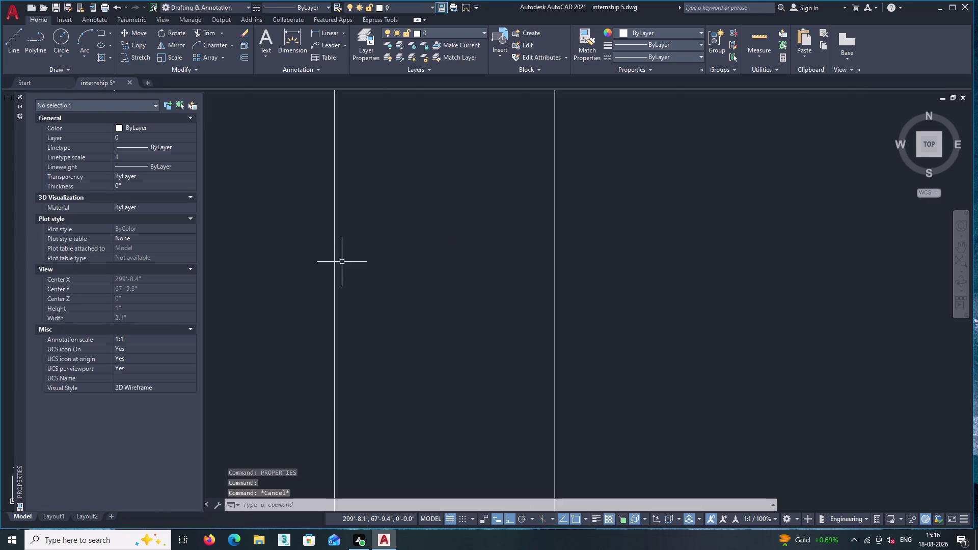
scroll(up, 3)
scroll(up, 3)
scroll(up, 3)
scroll(up, 3)
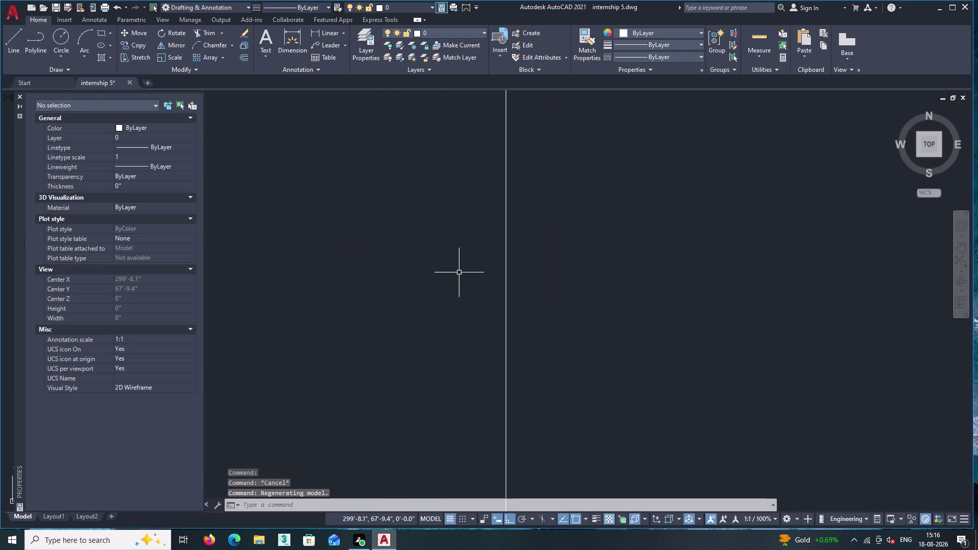
scroll(up, 3)
middle_drag(666, 273, 106, 293)
scroll(down, 3)
scroll(down, 3)
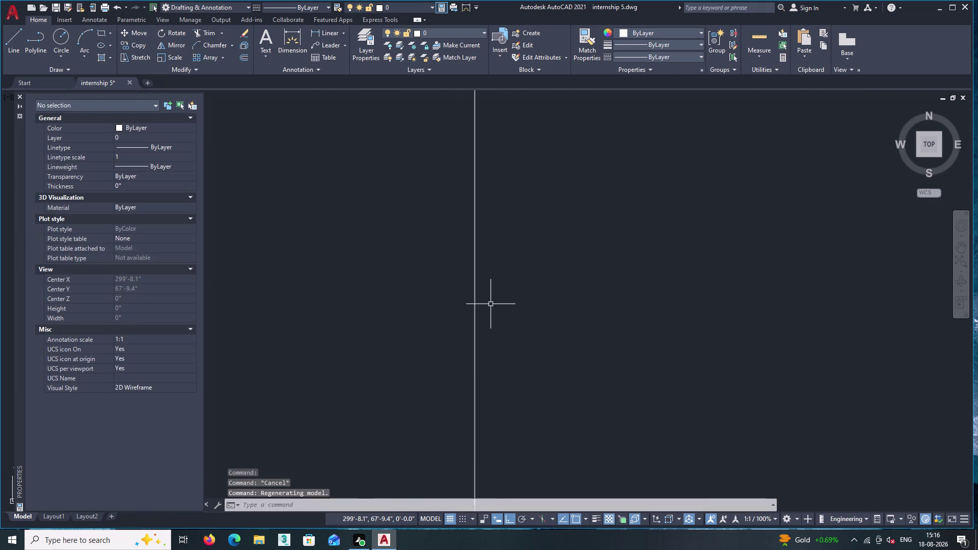
scroll(down, 3)
middle_click(493, 307)
middle_click(493, 307)
scroll(up, 3)
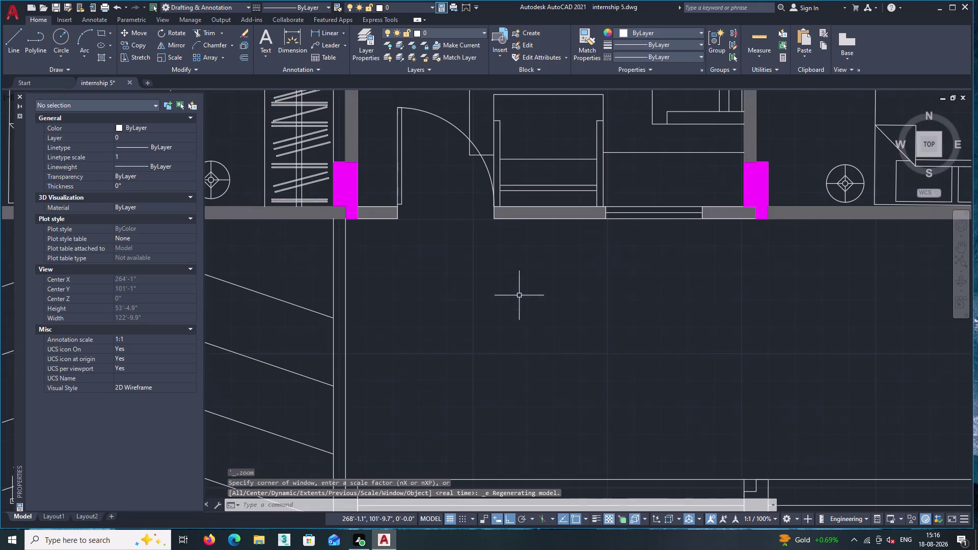
middle_drag(518, 295, 319, 265)
scroll(down, 3)
middle_drag(678, 301, 494, 294)
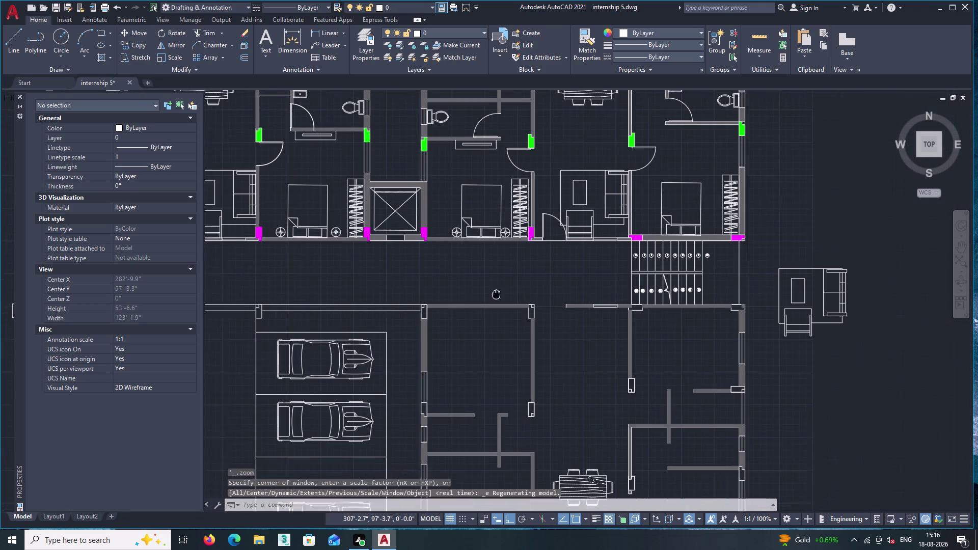
middle_drag(494, 294, 494, 293)
middle_drag(367, 400, 428, 252)
scroll(up, 3)
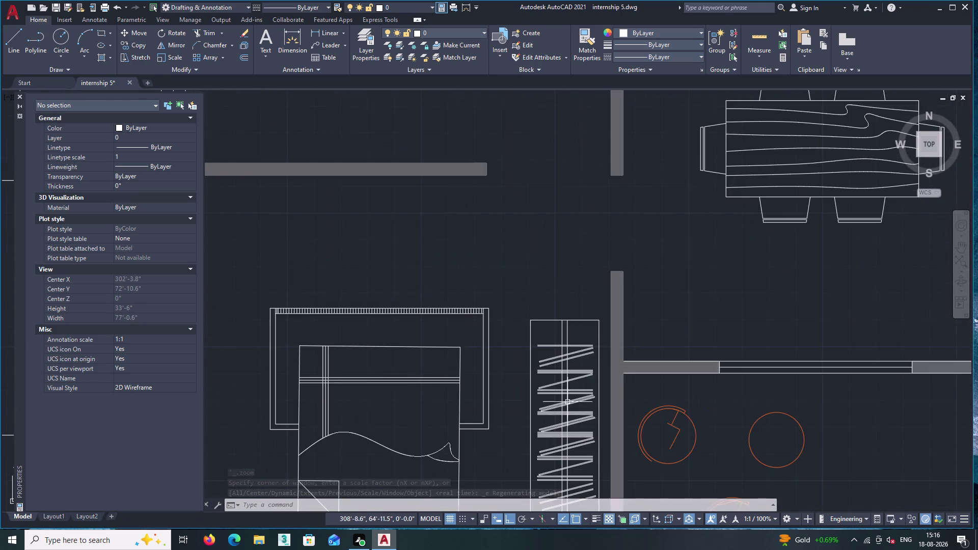
scroll(up, 3)
middle_drag(308, 275, 496, 340)
scroll(up, 3)
scroll(up, 3)
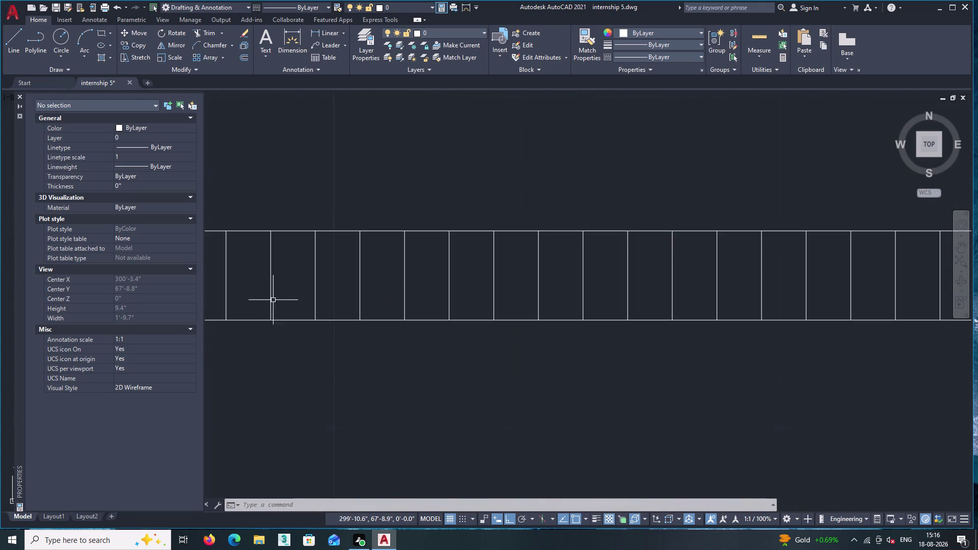
middle_drag(268, 315, 473, 371)
scroll(up, 3)
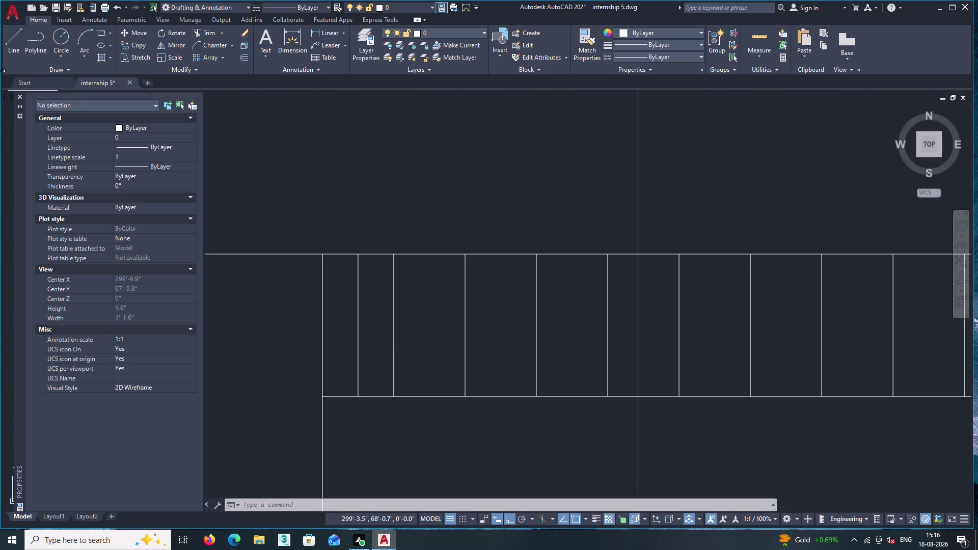
click(437, 125)
key(Escape)
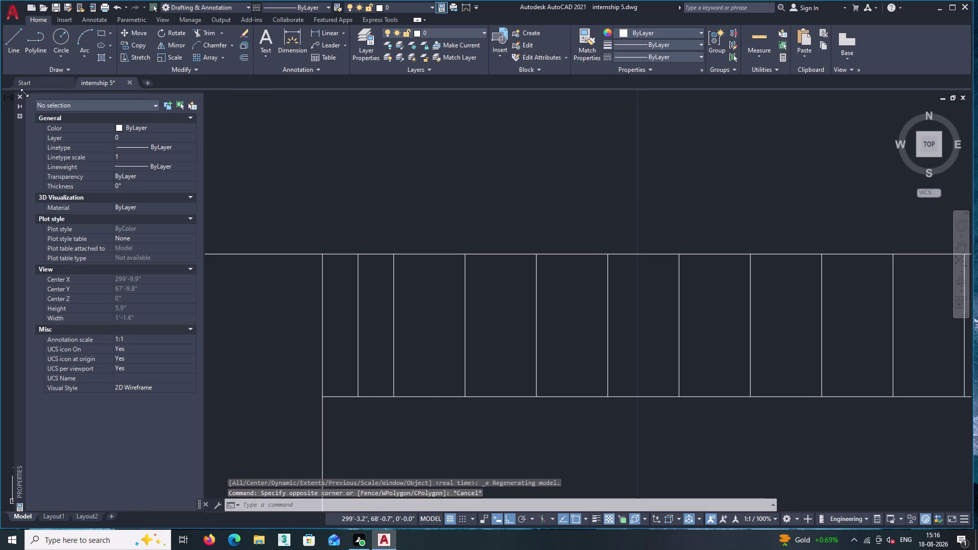
Draw a 1-unit vertical line above the slats.
double_click(20, 94)
triple_click(3, 42)
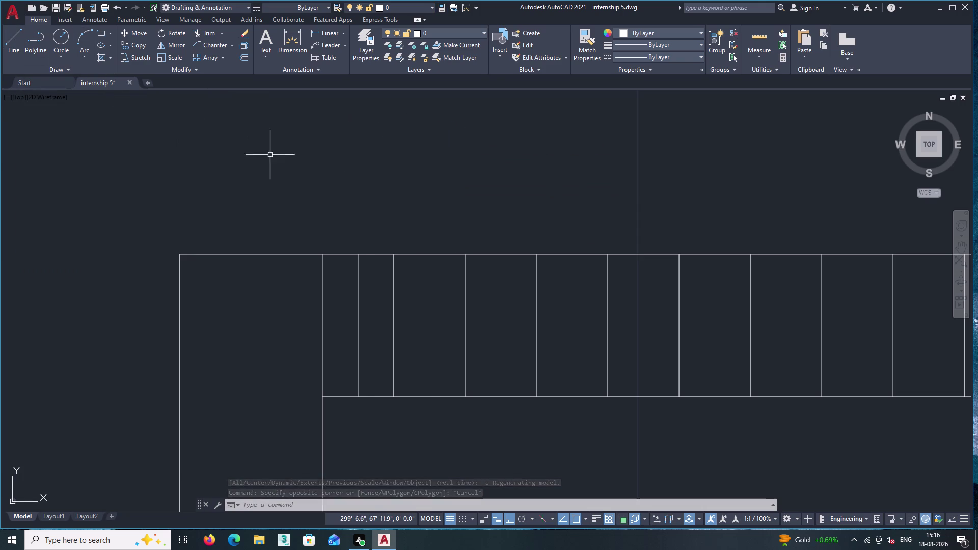
double_click(20, 45)
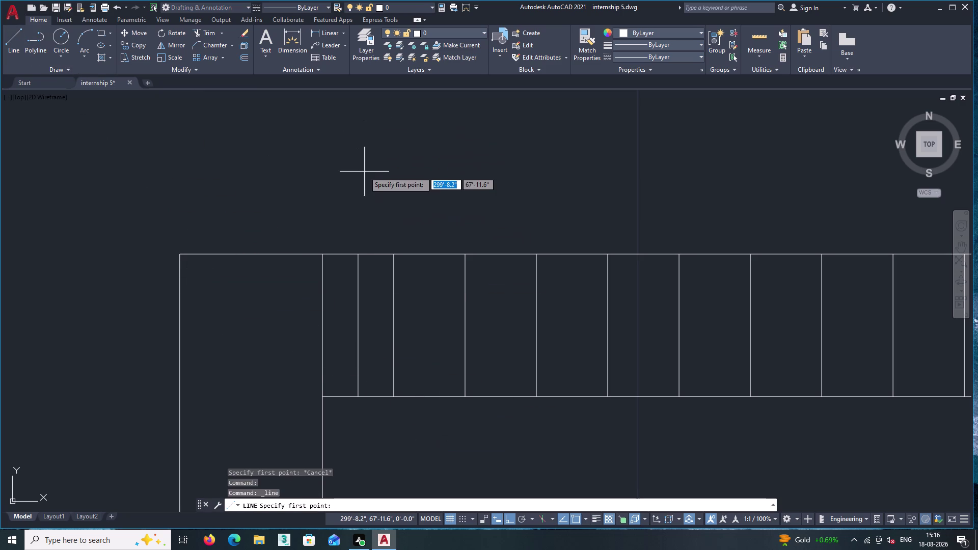
double_click(360, 122)
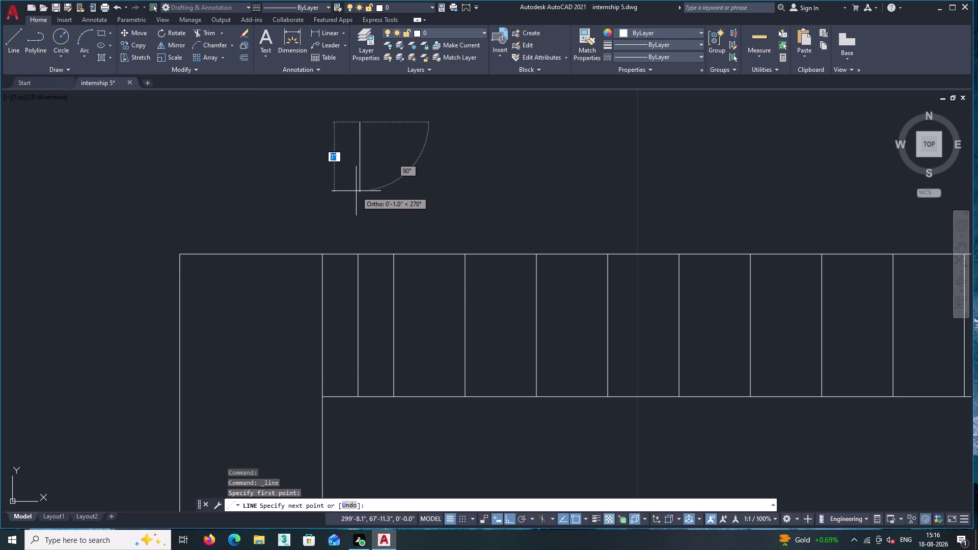
key(1)
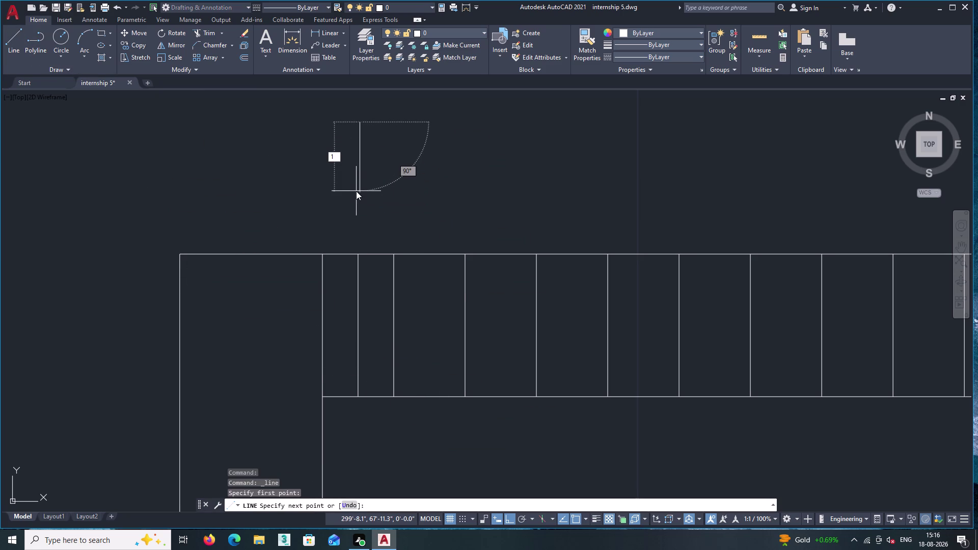
key(Return)
key(Escape)
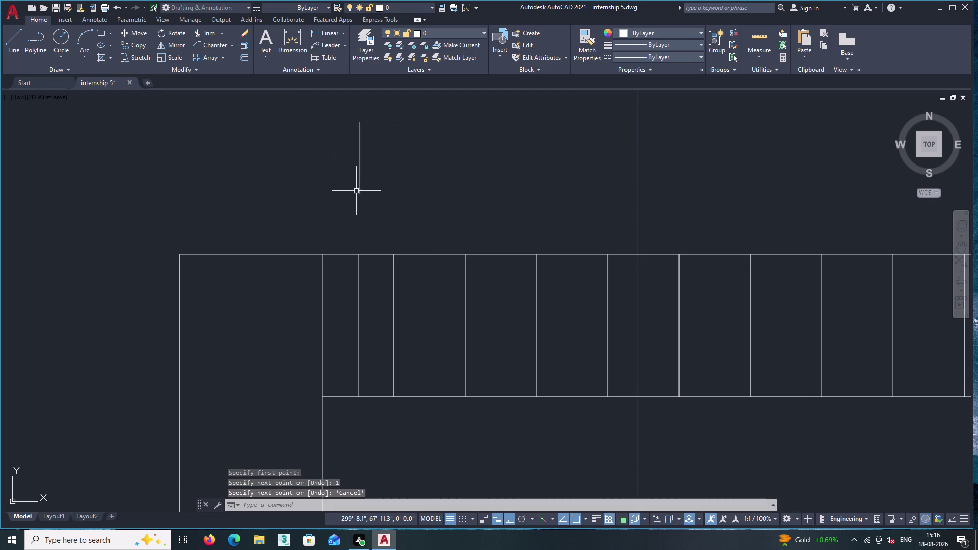
Give the new line the ACAD_ISO02W100 linetype and list its properties with PRO.
click(366, 181)
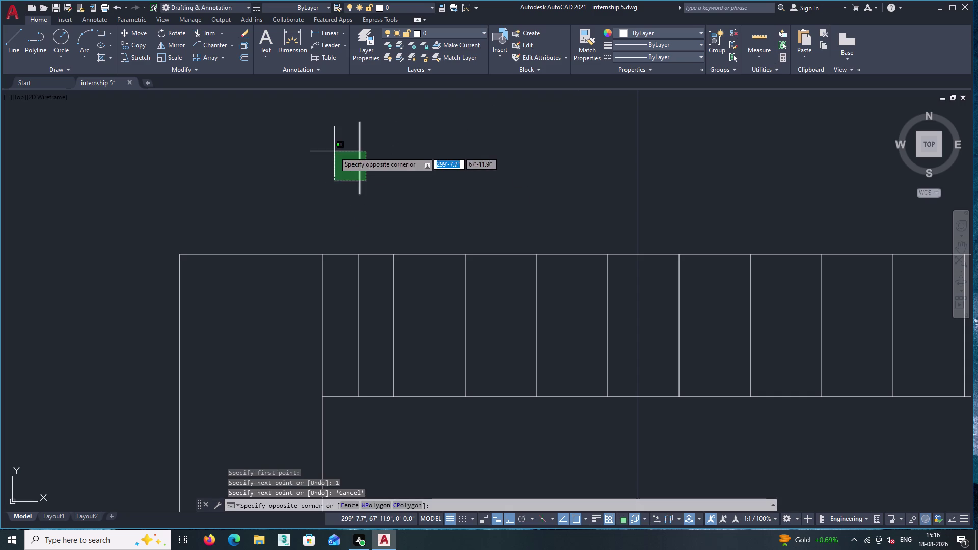
click(293, 161)
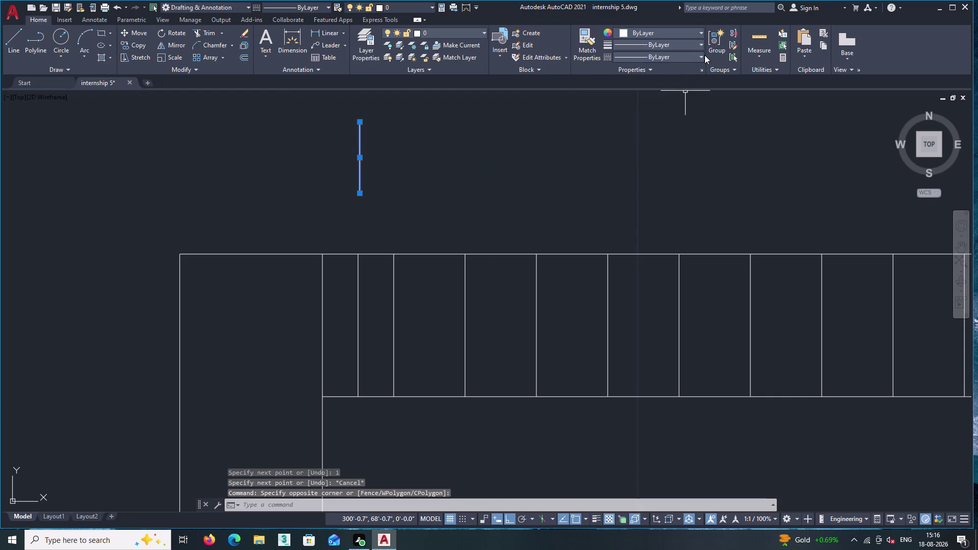
click(704, 55)
click(699, 57)
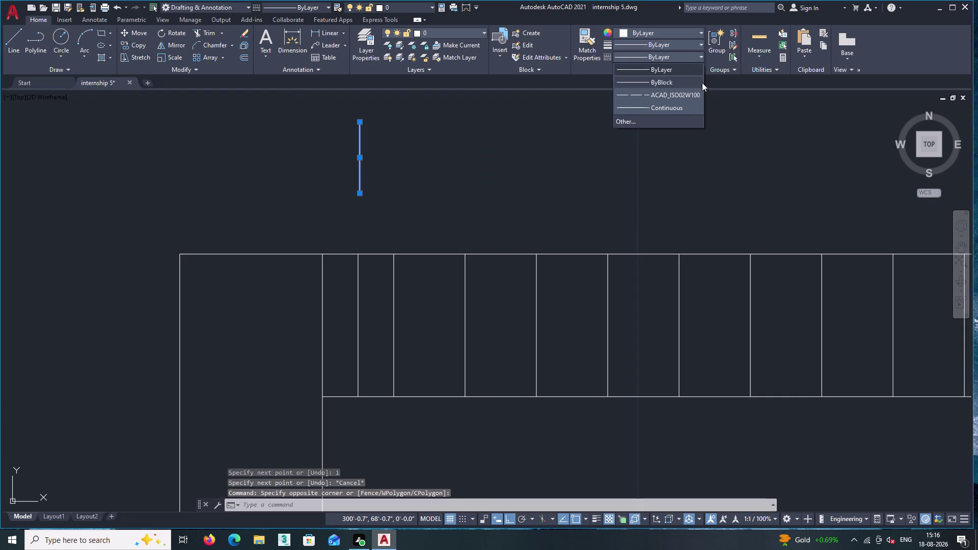
click(687, 93)
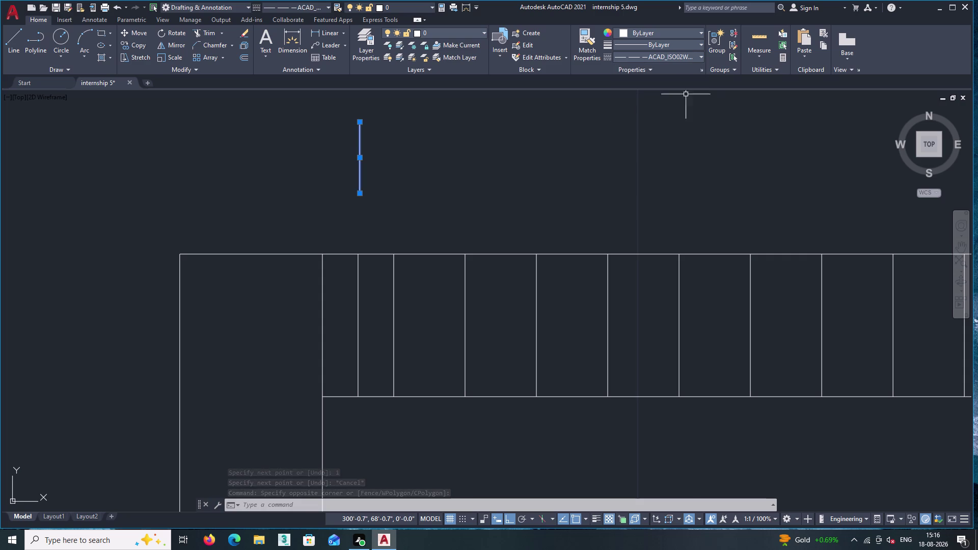
text(pr)
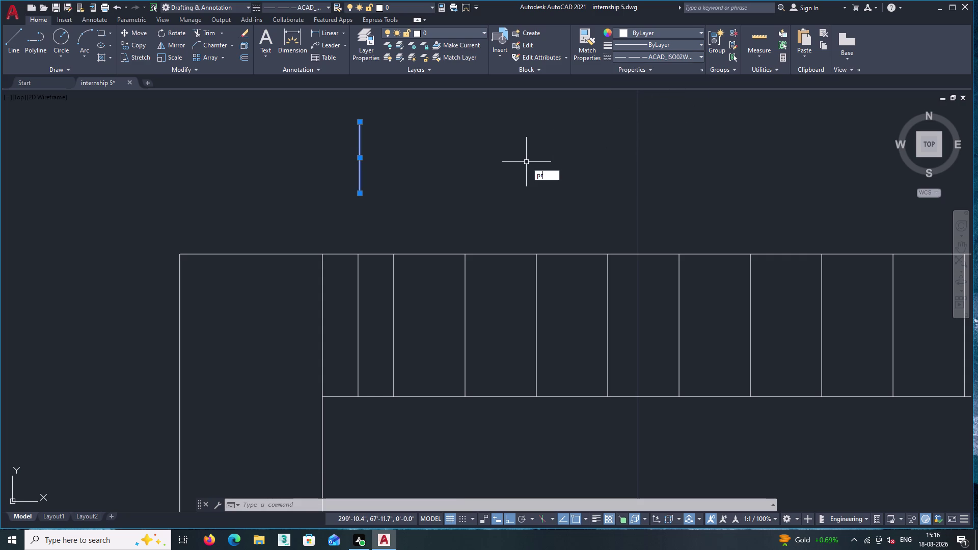
text(o)
key(Return)
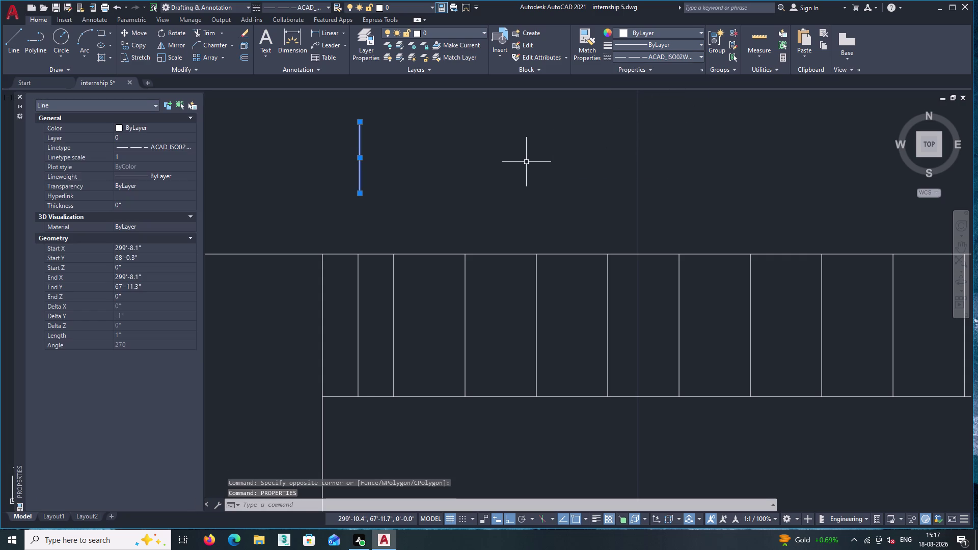
Set the linetype scale to 0.2 in the Properties palette, then deselect.
click(124, 156)
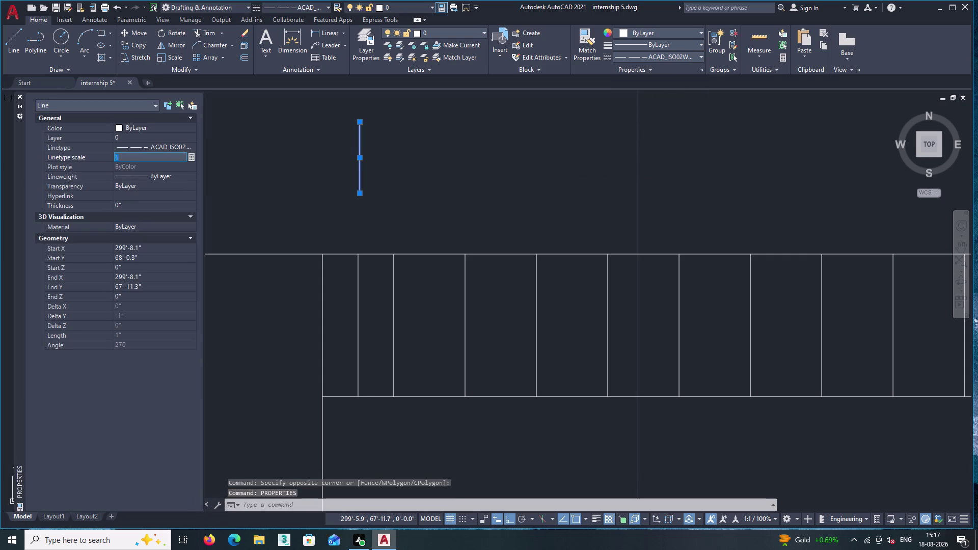
text(0.)
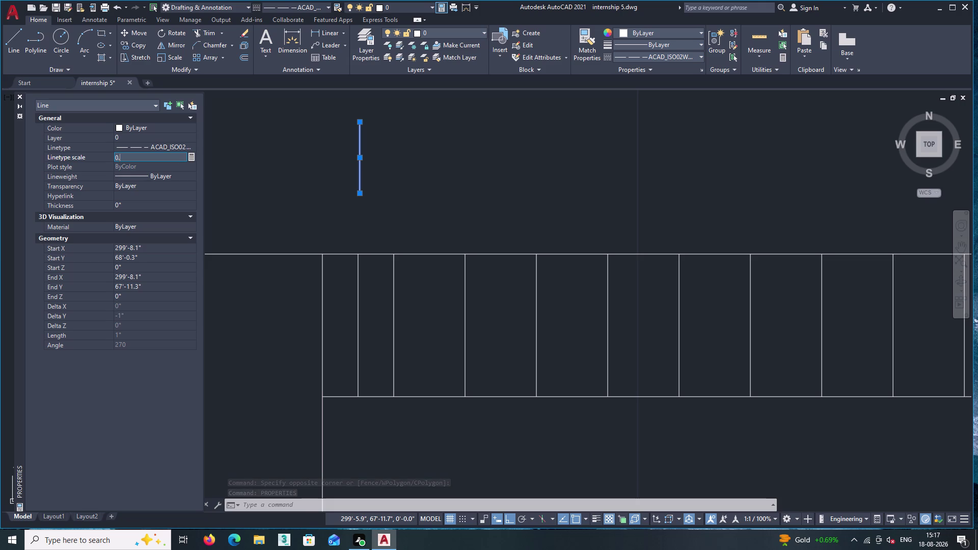
key(2)
key(Return)
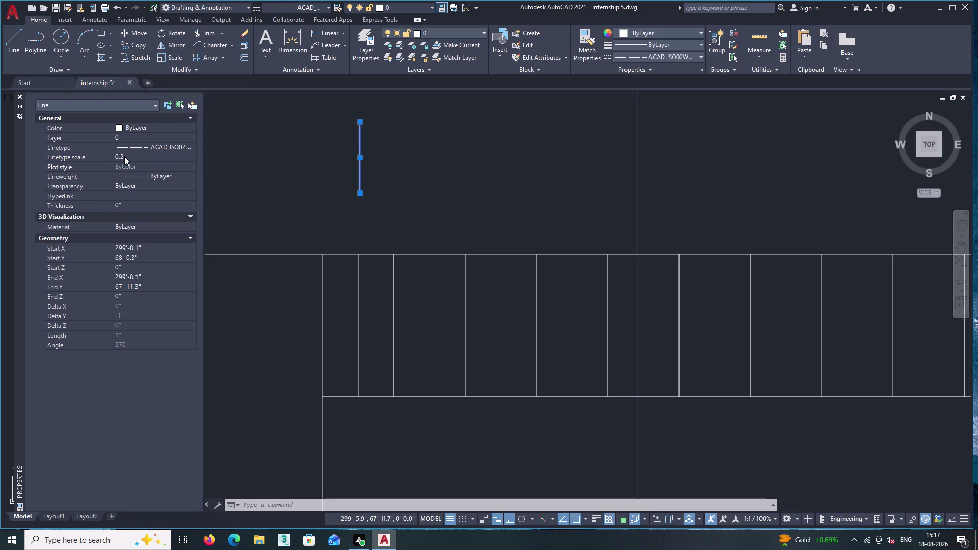
key(Escape)
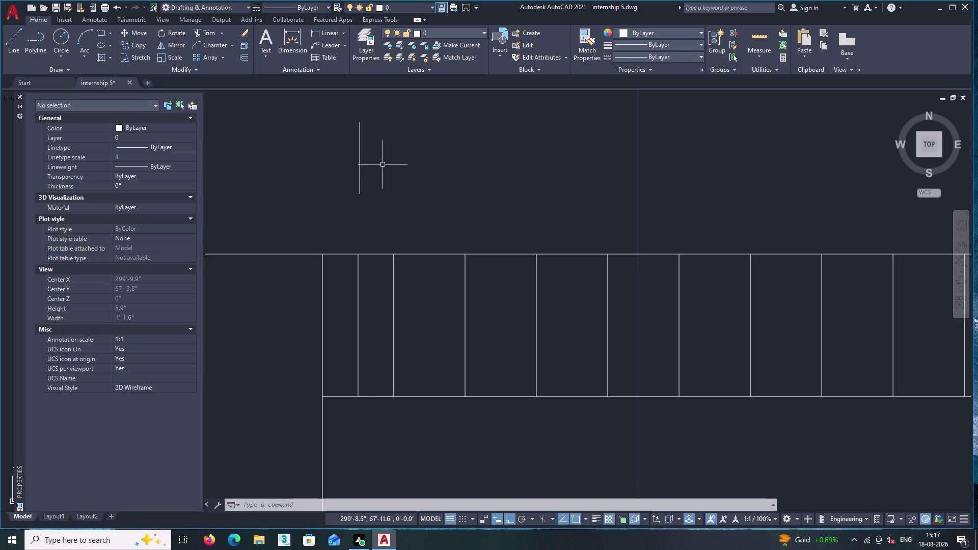
Select the dashed vertical line and enter 0.2 as its linetype scale.
scroll(up, 3)
scroll(up, 3)
scroll(up, 3)
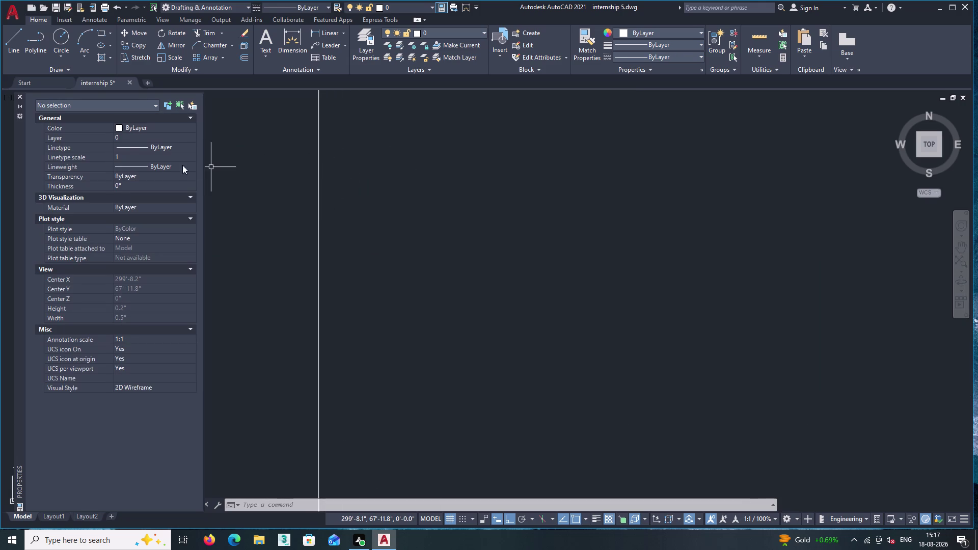
drag(450, 237, 446, 232)
click(263, 127)
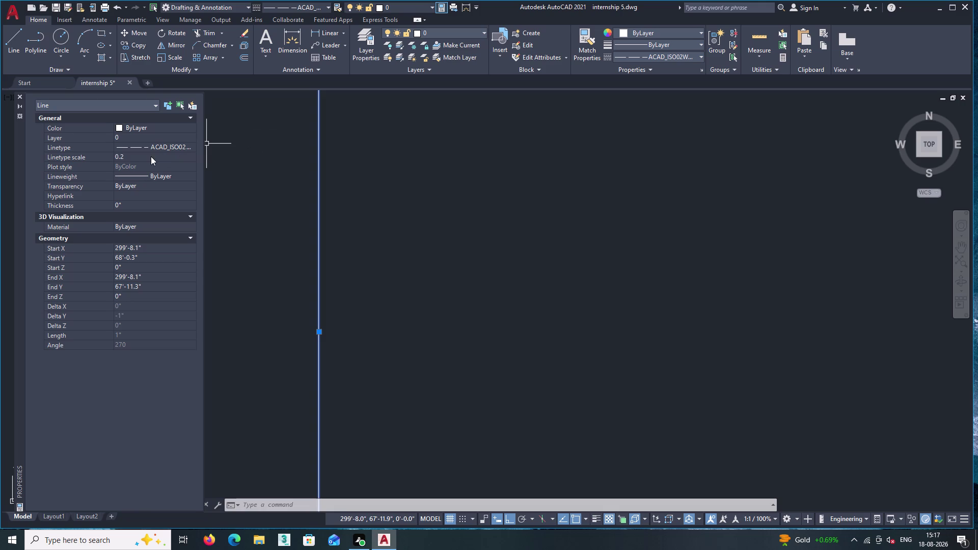
click(151, 157)
text(0.2)
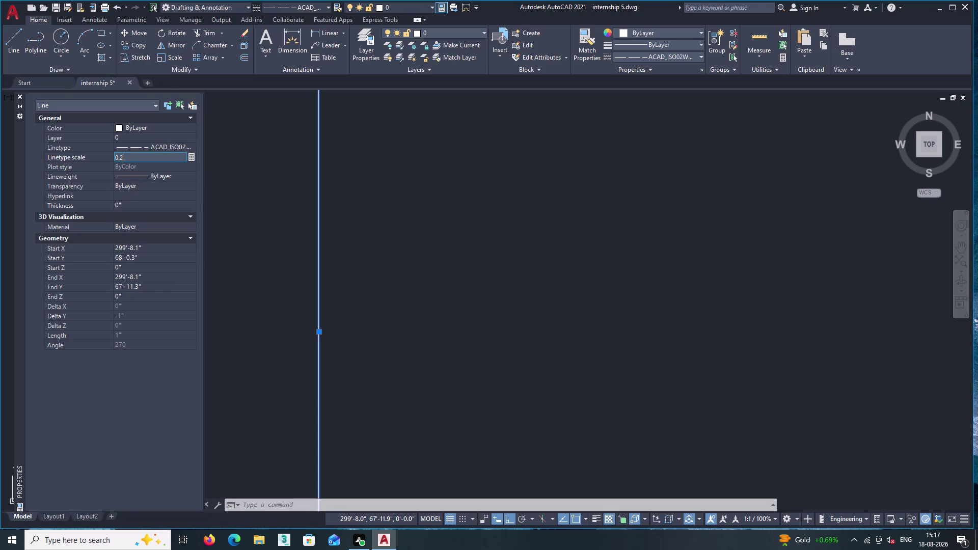
Review the line's lineweight, linetype and colour, keeping it Green, then clear the selection.
double_click(134, 184)
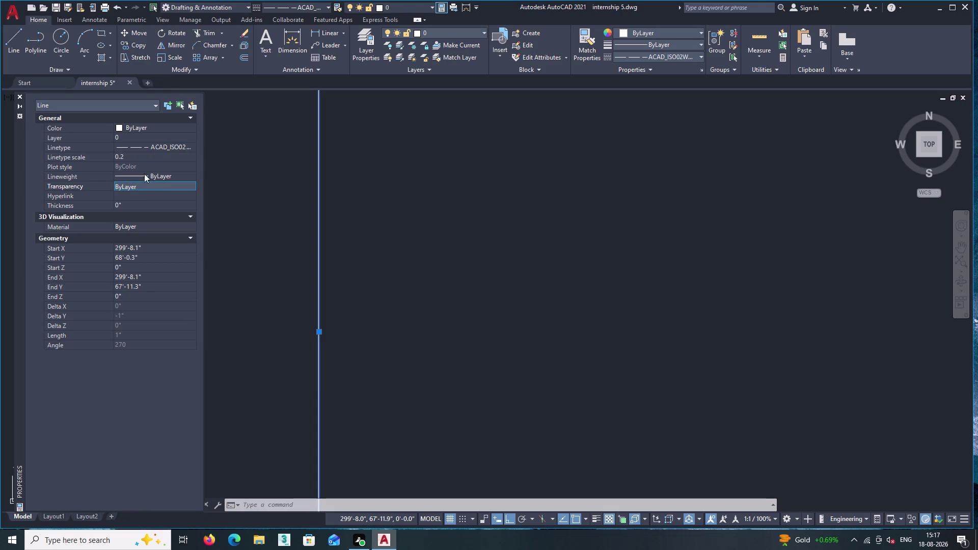
click(145, 172)
click(185, 175)
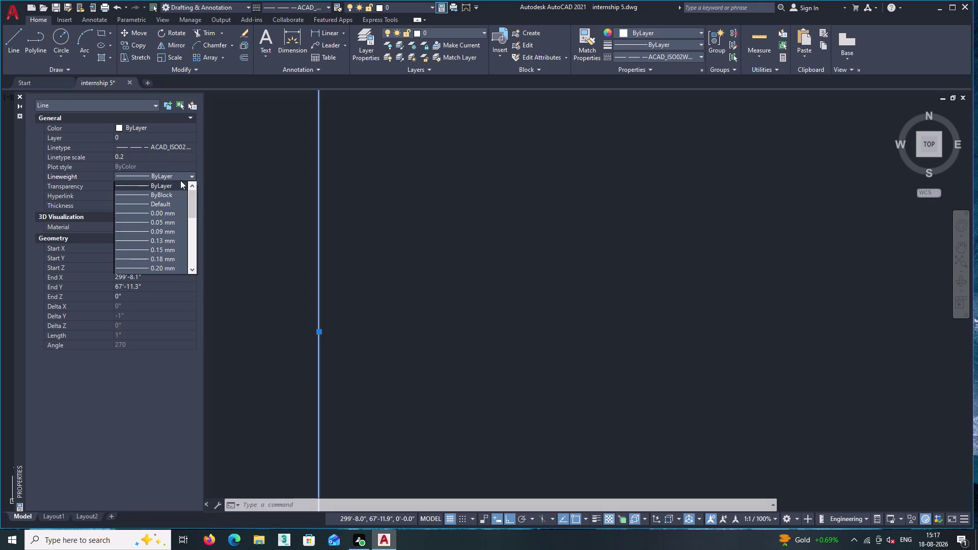
click(168, 186)
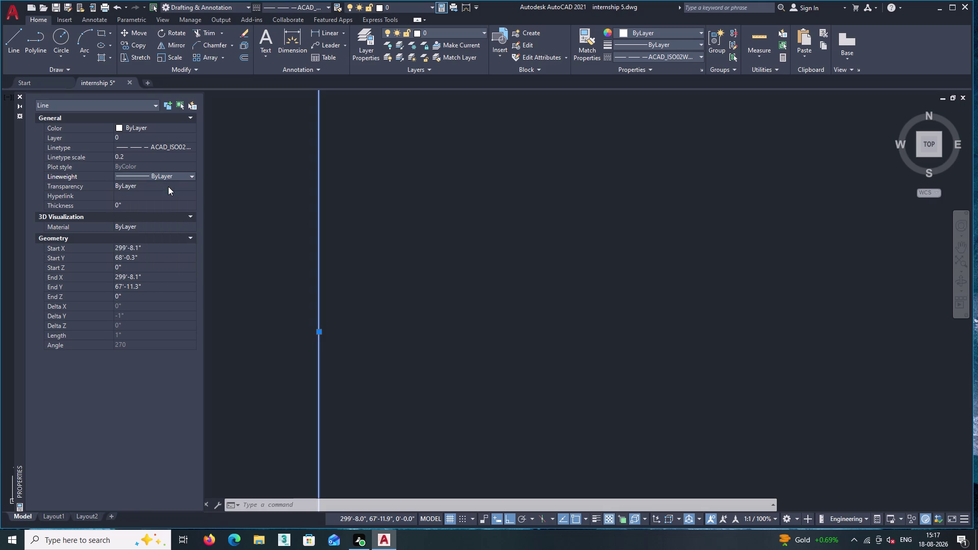
click(131, 154)
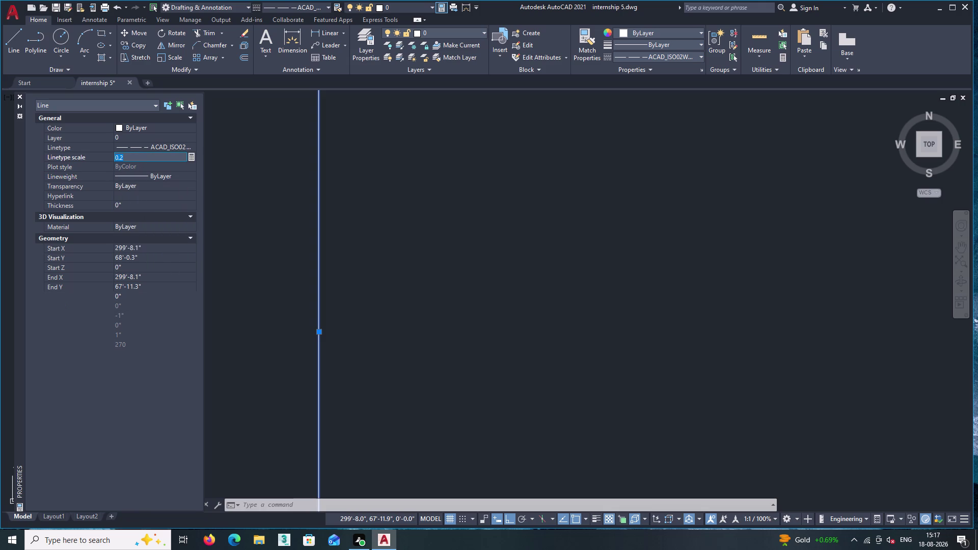
click(143, 146)
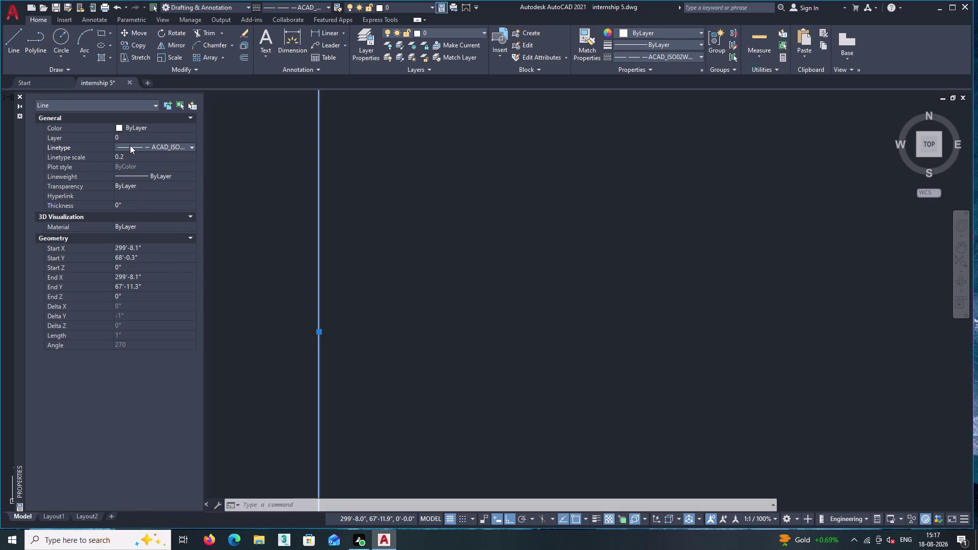
click(121, 128)
double_click(122, 128)
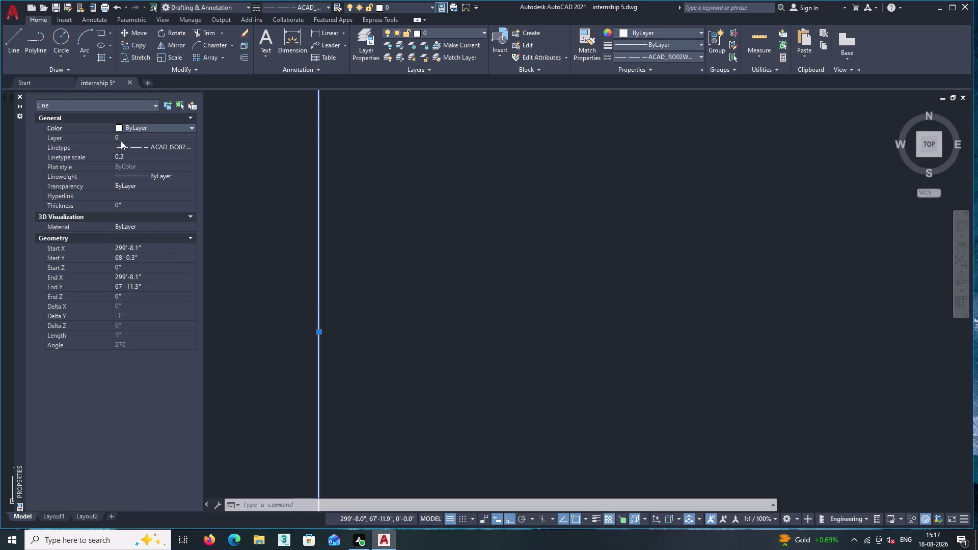
click(116, 124)
double_click(118, 169)
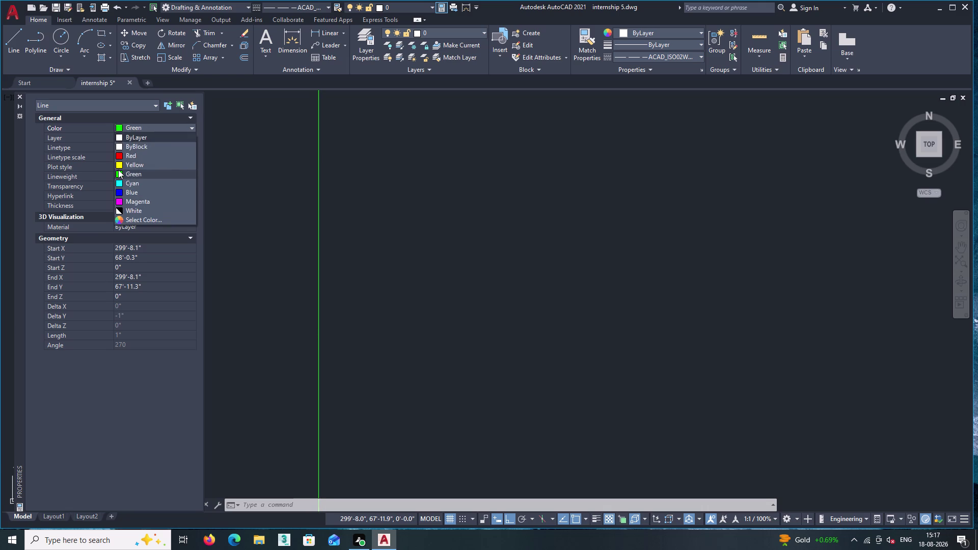
key(Escape)
key(Escape)
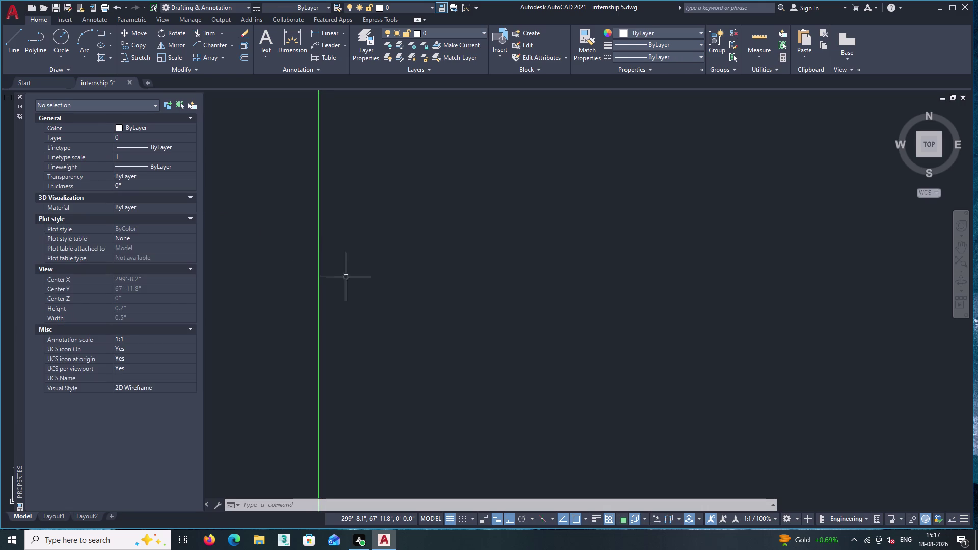
Make 0.2 the default linetype scale and check the green line's linetype.
double_click(132, 151)
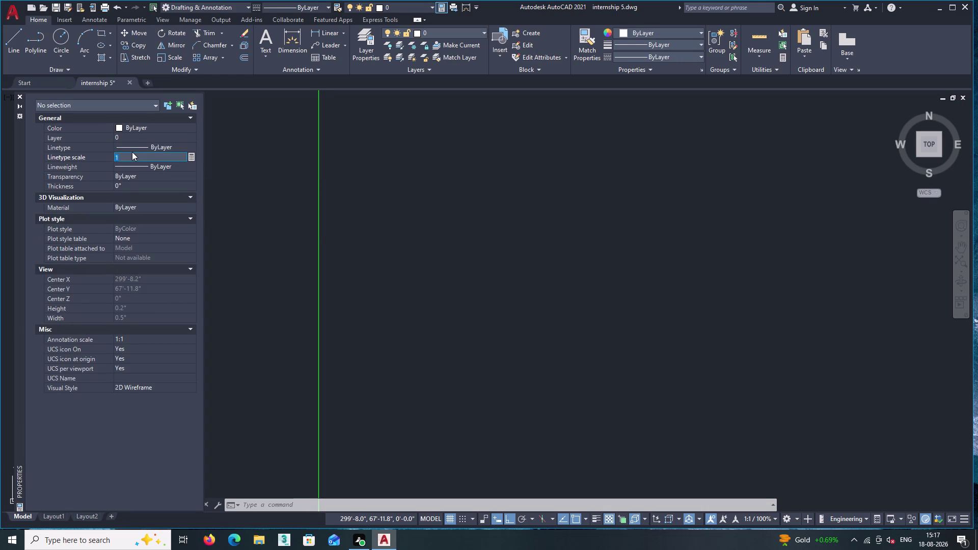
text(0.2)
key(Return)
click(323, 191)
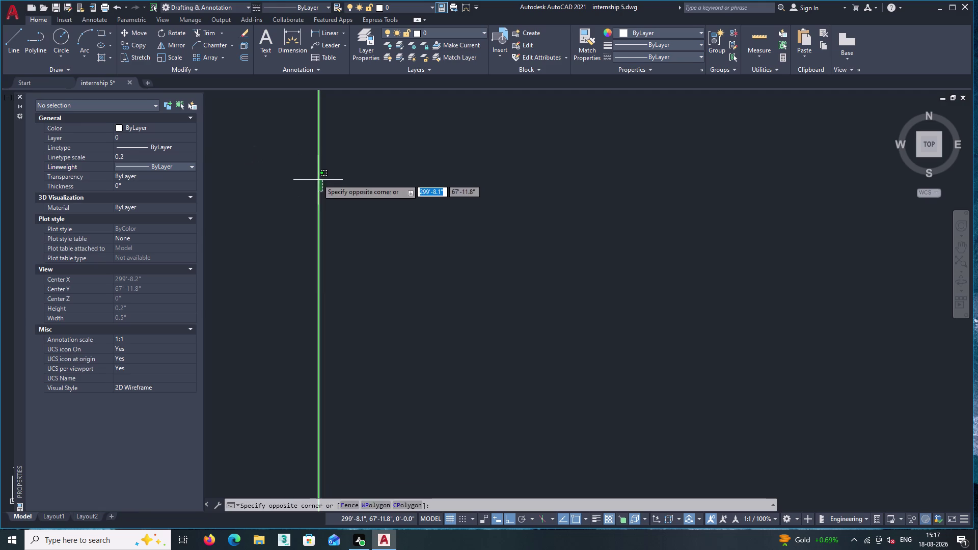
click(309, 168)
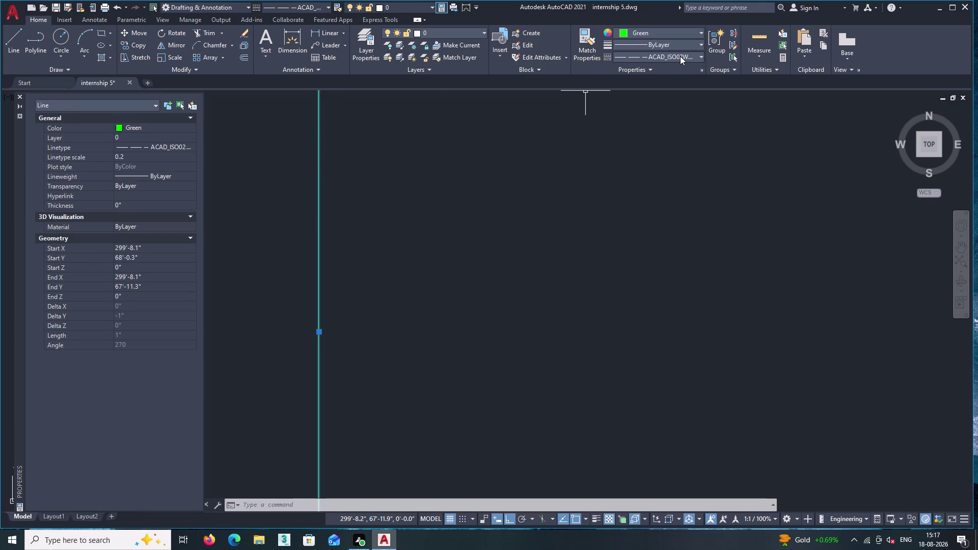
double_click(679, 56)
triple_click(696, 54)
double_click(672, 94)
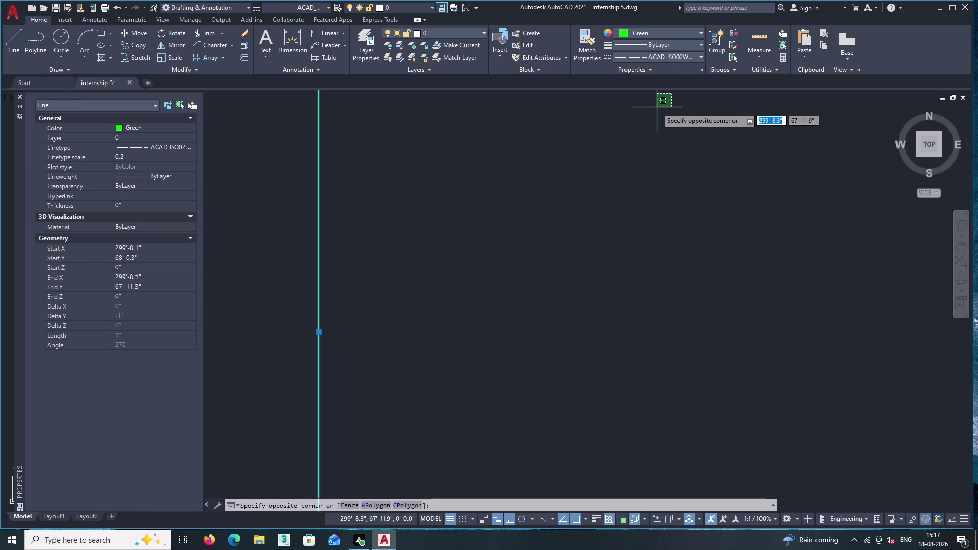
key(Escape)
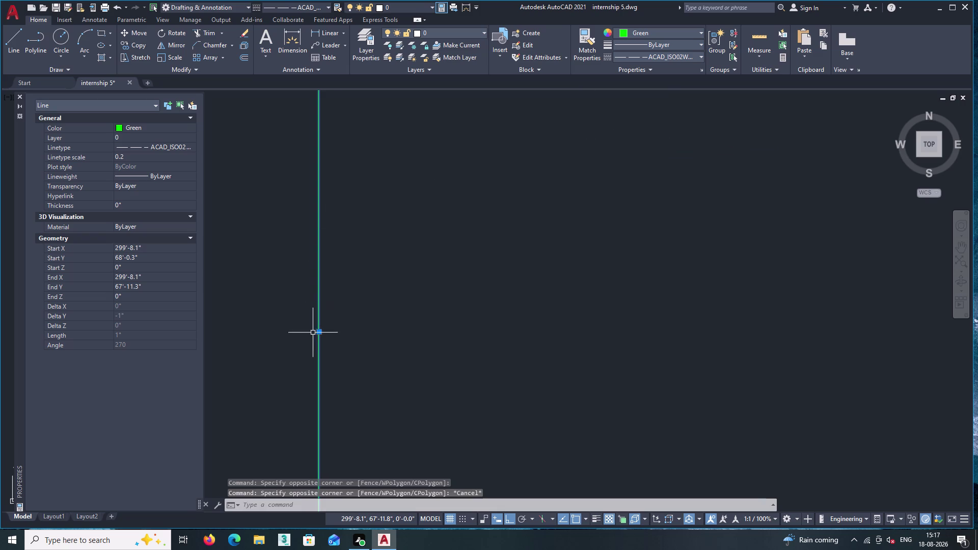
Clear the selection and start Match Properties to copy between lines.
scroll(up, 3)
key(Escape)
scroll(up, 3)
scroll(down, 3)
middle_click(339, 324)
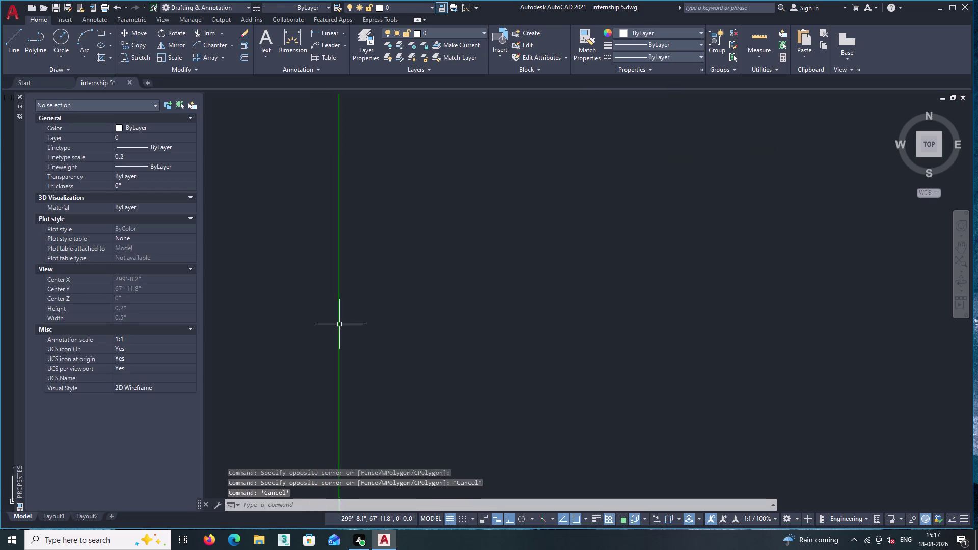
click(578, 35)
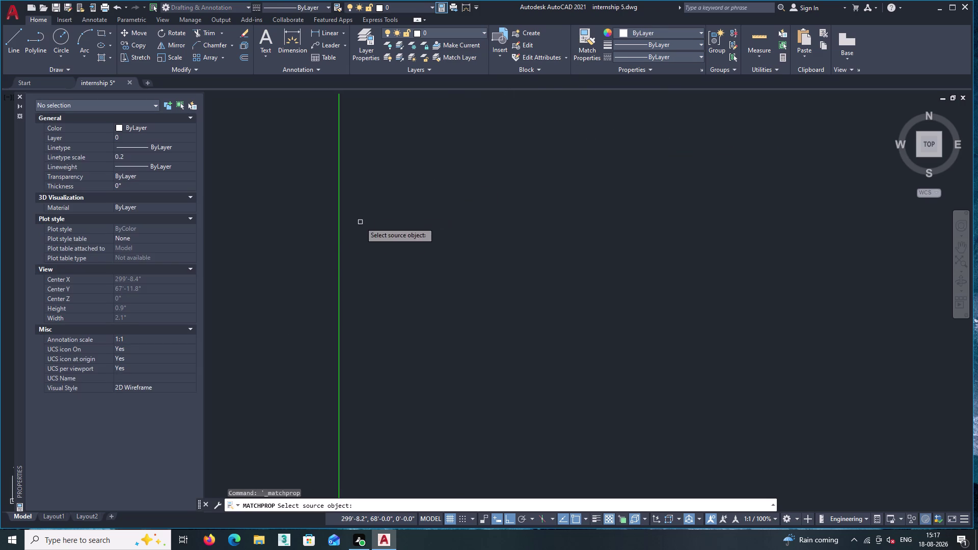
click(340, 253)
middle_drag(416, 262, 368, 73)
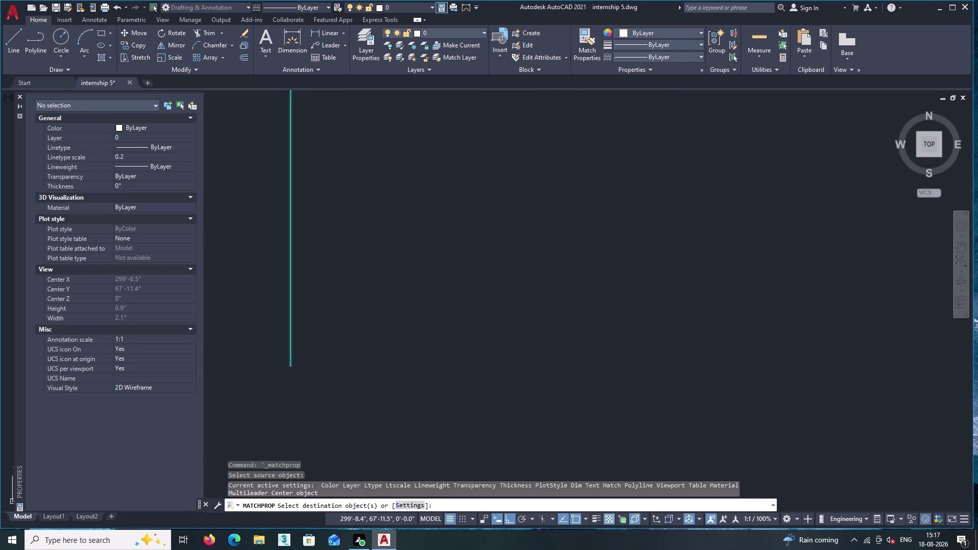
scroll(down, 3)
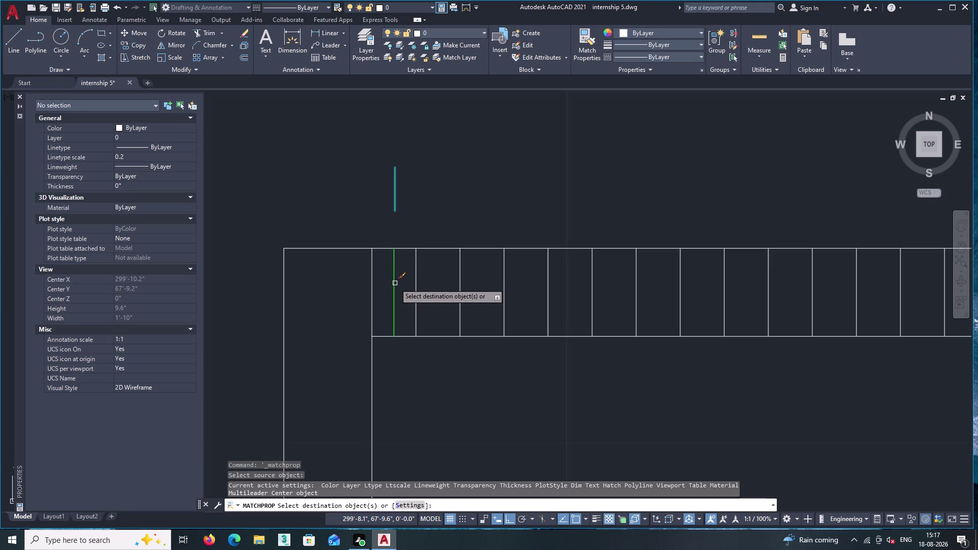
scroll(up, 3)
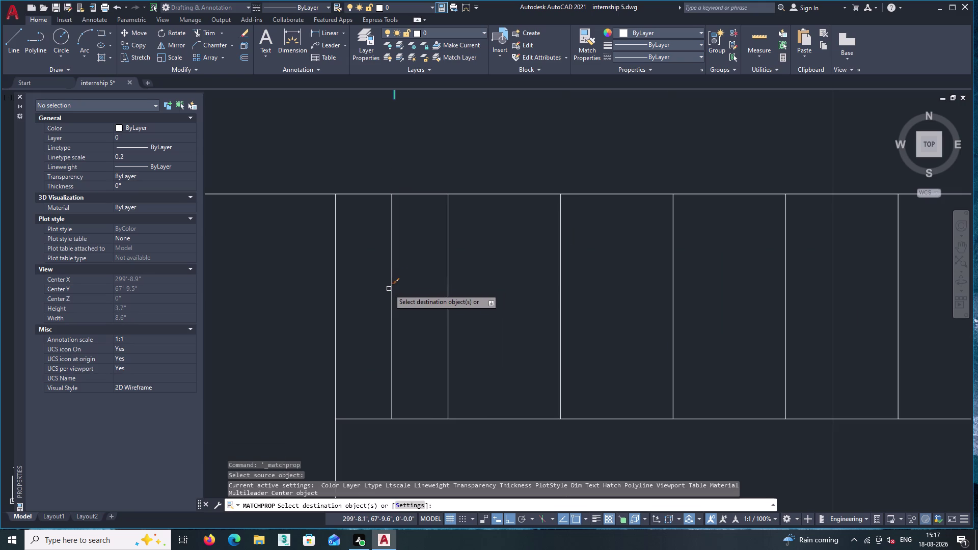
key(Escape)
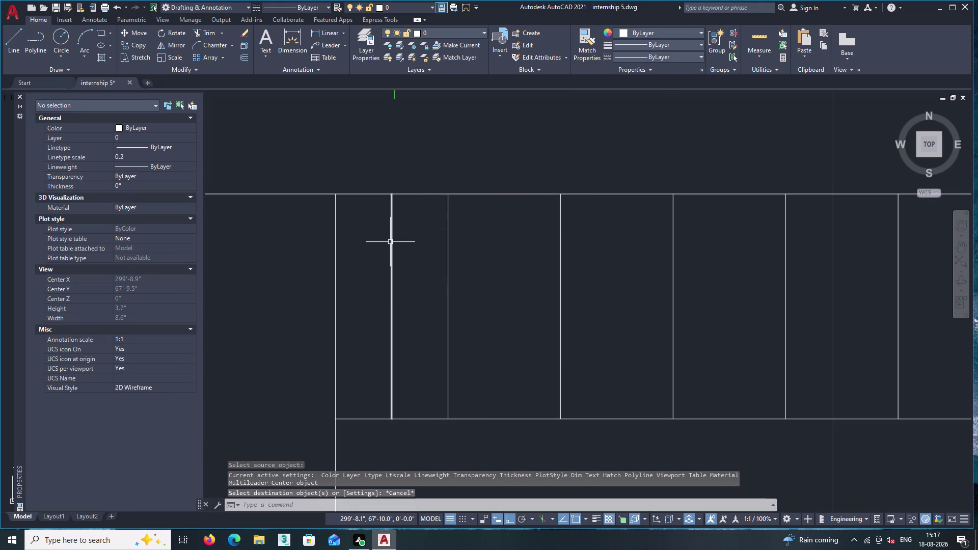
click(390, 242)
key(Delete)
middle_drag(406, 138, 409, 145)
scroll(down, 3)
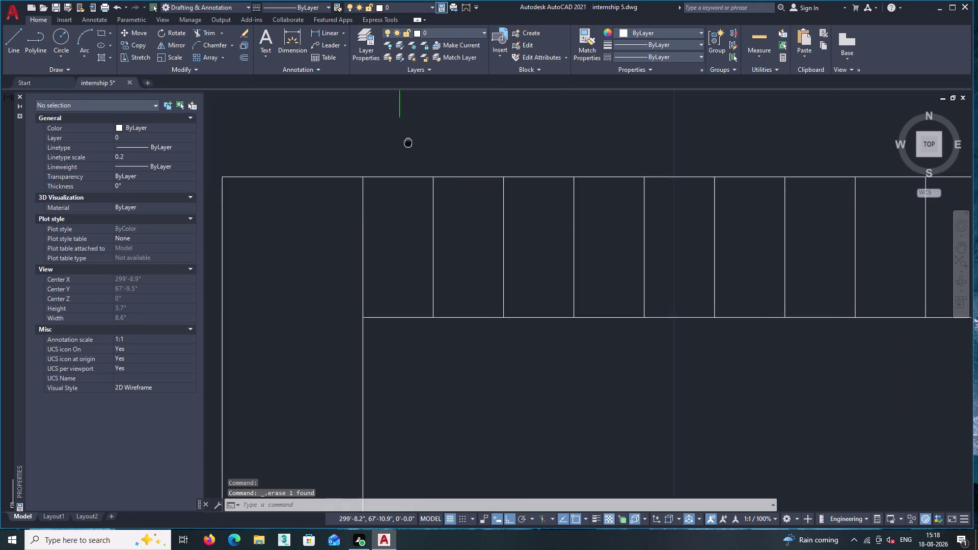
middle_drag(408, 145, 424, 245)
click(421, 198)
click(401, 164)
key(Delete)
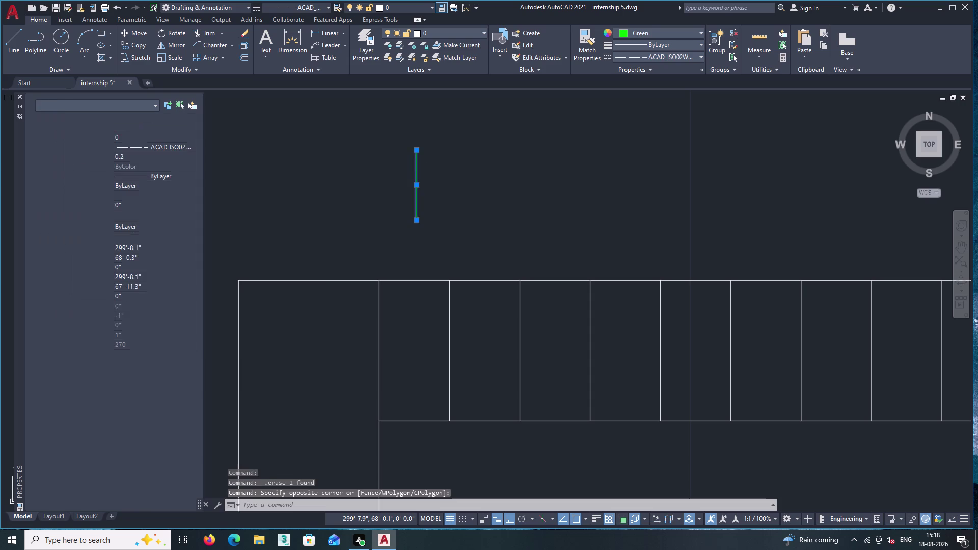
click(19, 97)
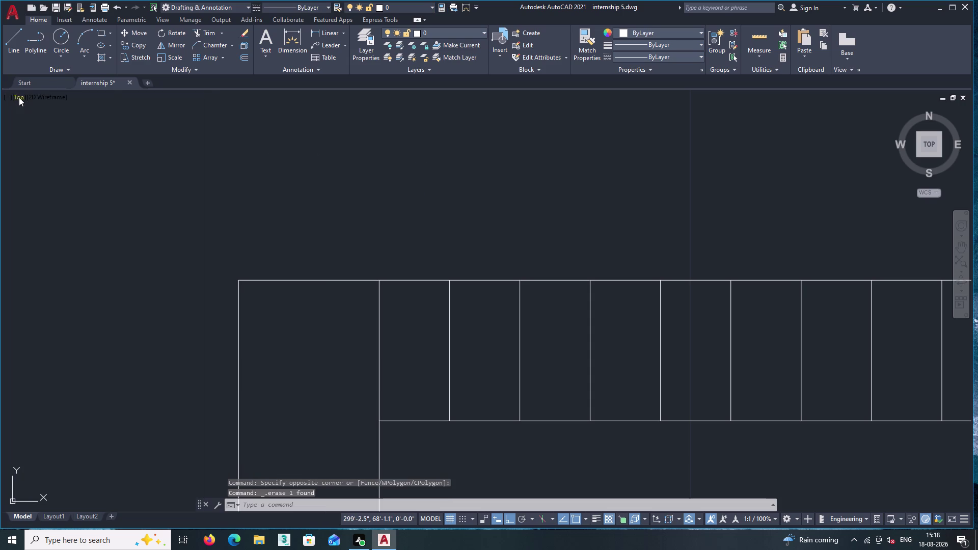
click(20, 44)
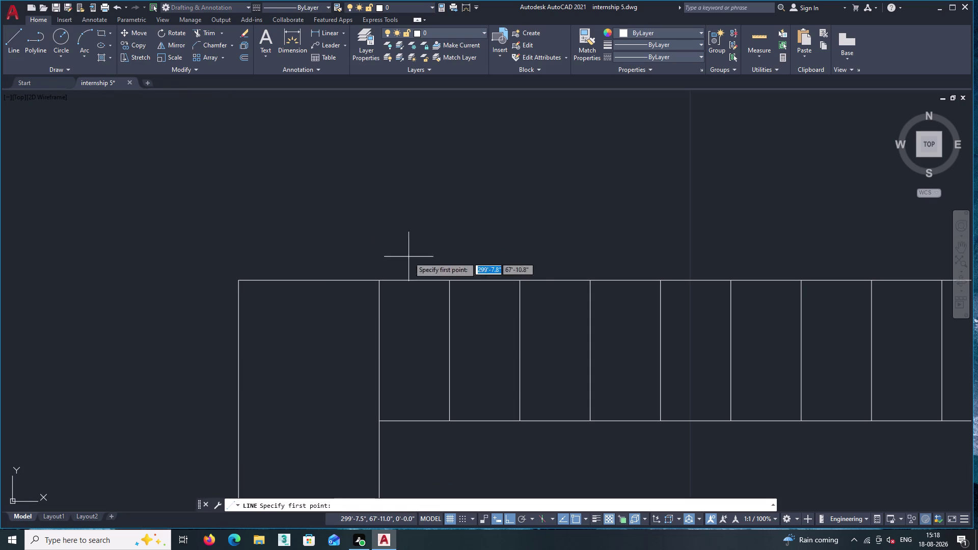
middle_drag(487, 260, 450, 201)
key(ctrl+z)
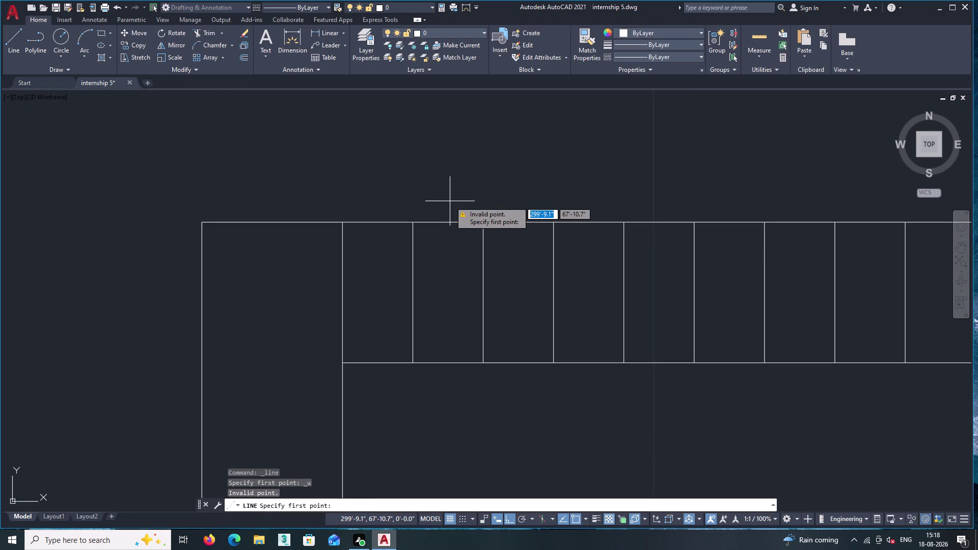
key(ctrl+z)
key(Escape)
key(ctrl+z)
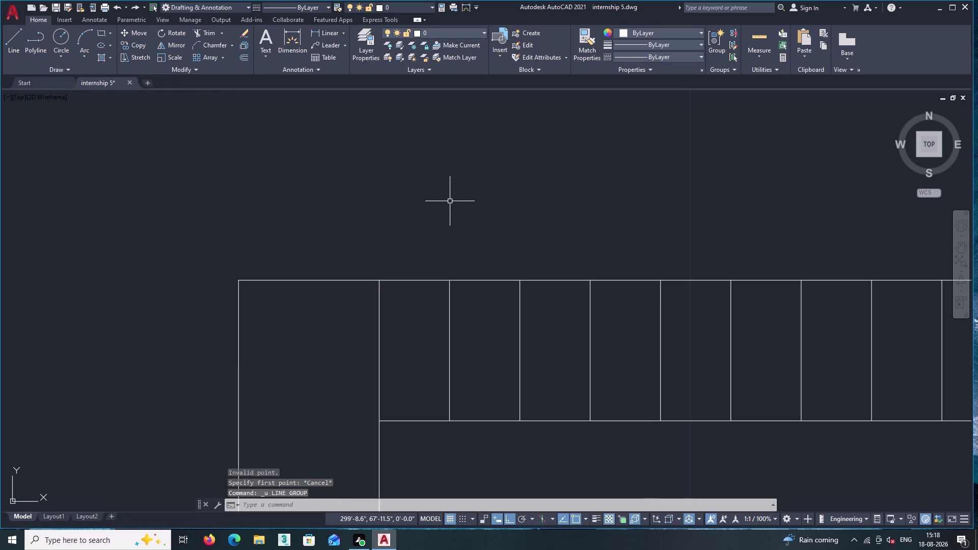
key(ctrl+z)
key(ctrl+z)
key(ctrl+z)
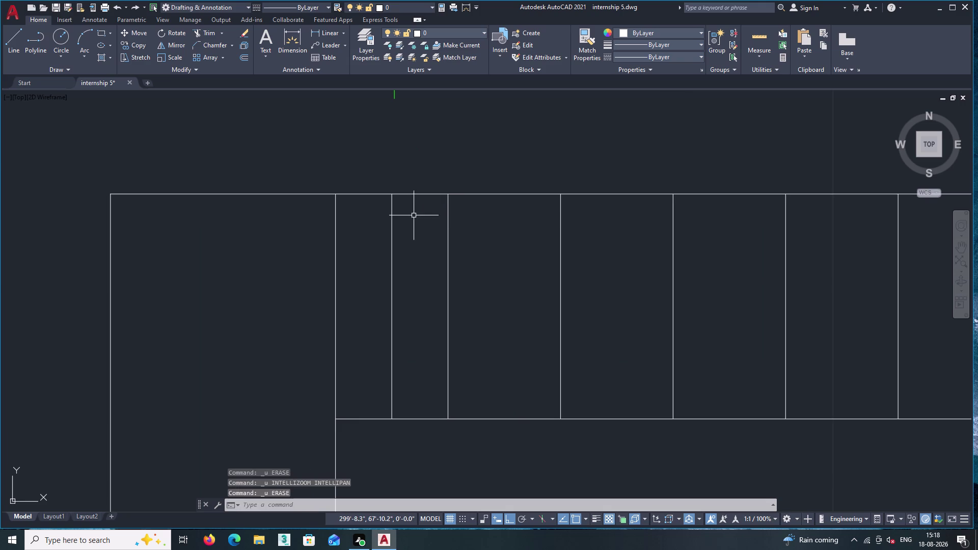
middle_drag(413, 216, 430, 236)
scroll(down, 3)
middle_click(478, 286)
scroll(up, 3)
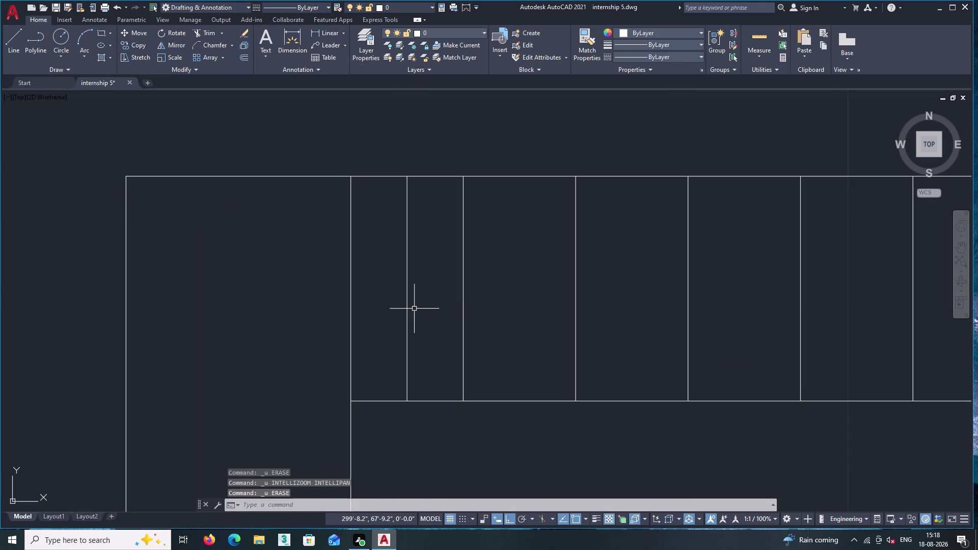
click(414, 309)
click(395, 269)
Check the linetype dropdown and list the selected slat's properties with PRO.
click(696, 54)
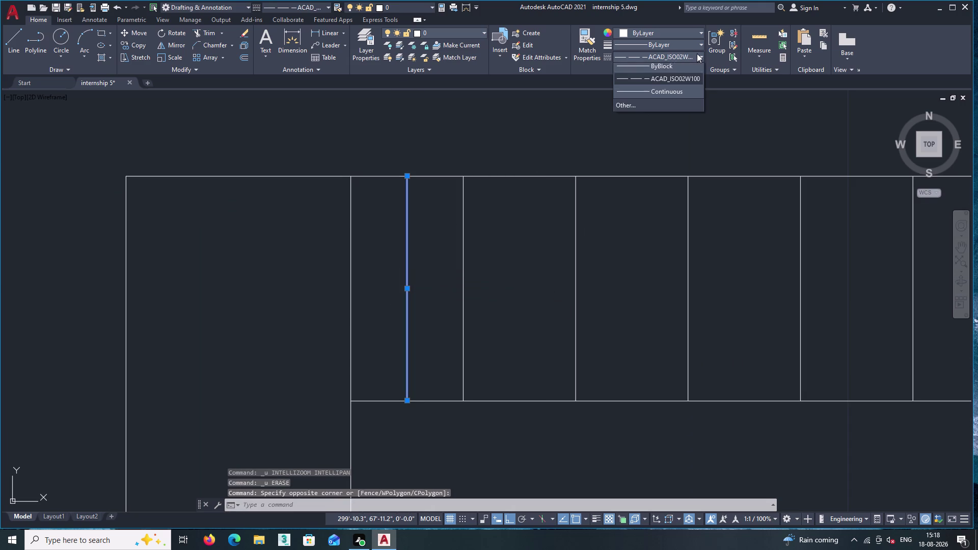
click(678, 90)
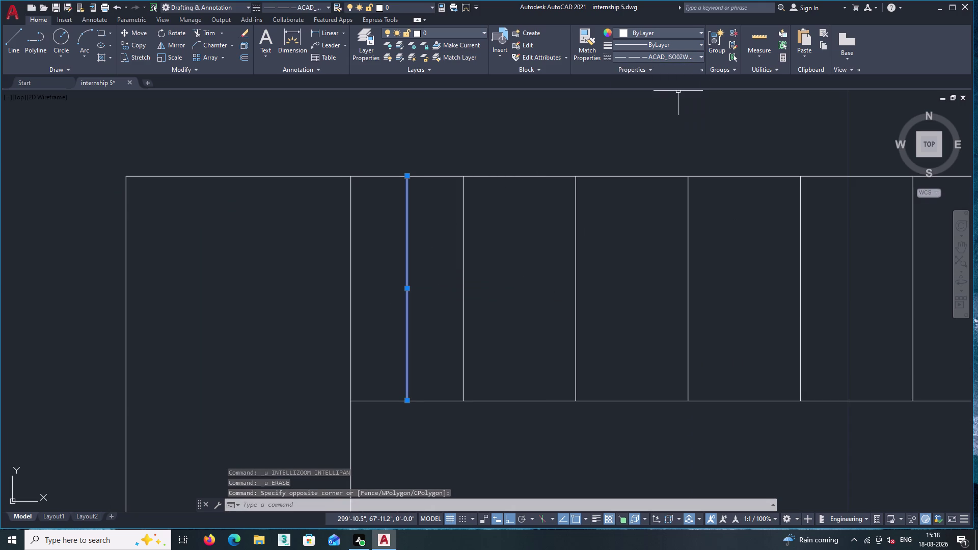
text(pr)
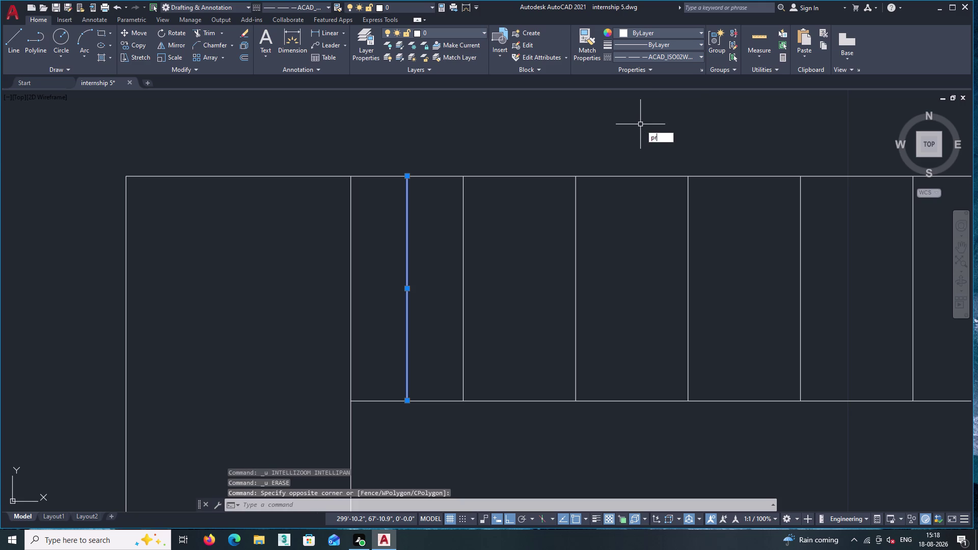
text(o)
key(Return)
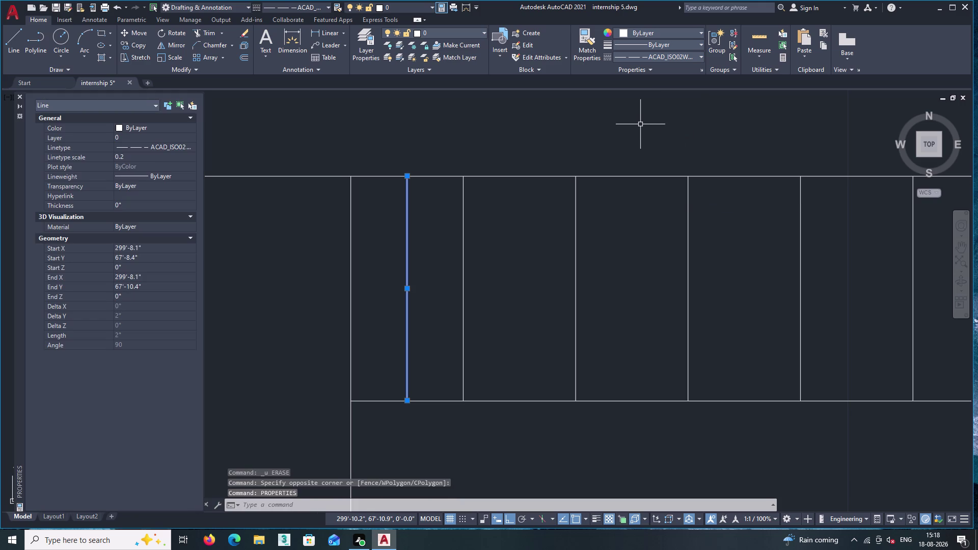
Set the slat's linetype scale to 2 and clear the selection.
click(149, 155)
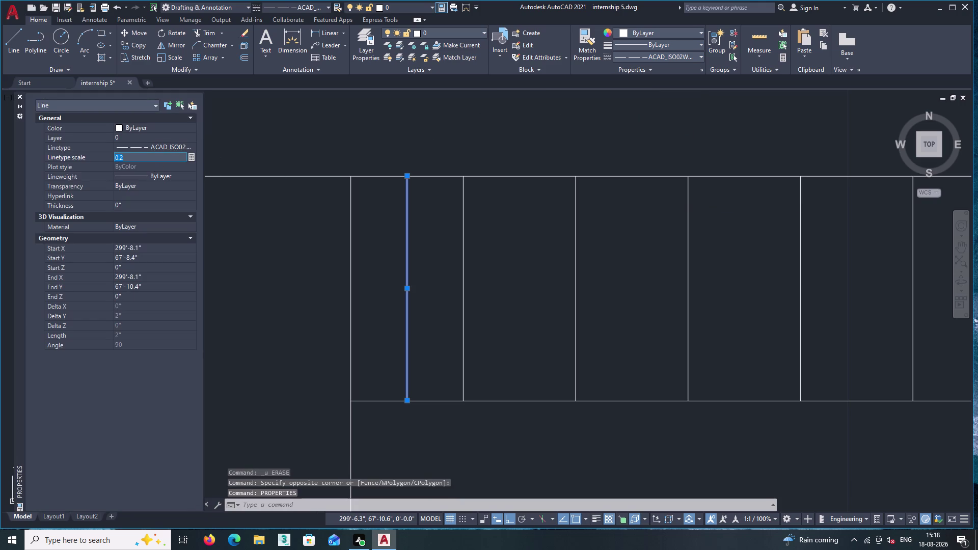
key(BackSpace)
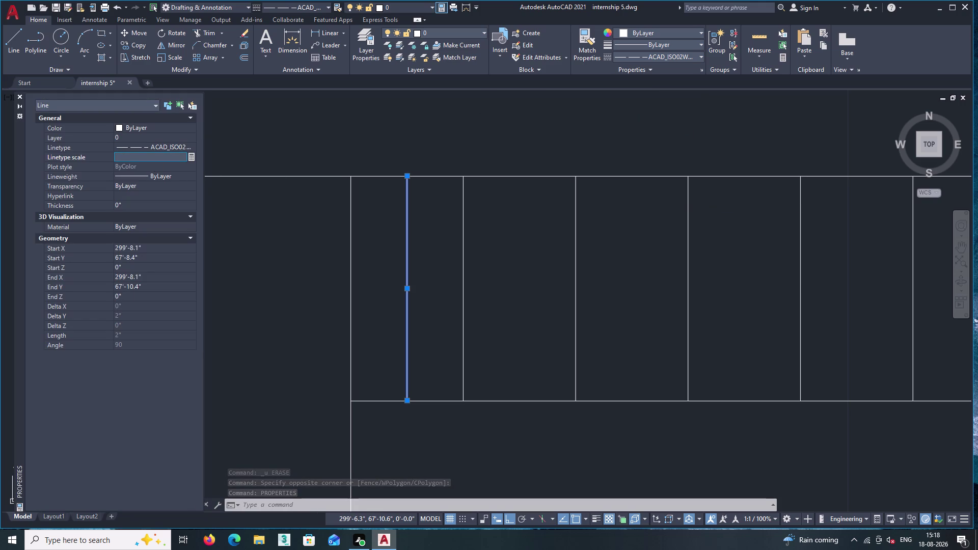
key(2)
key(Return)
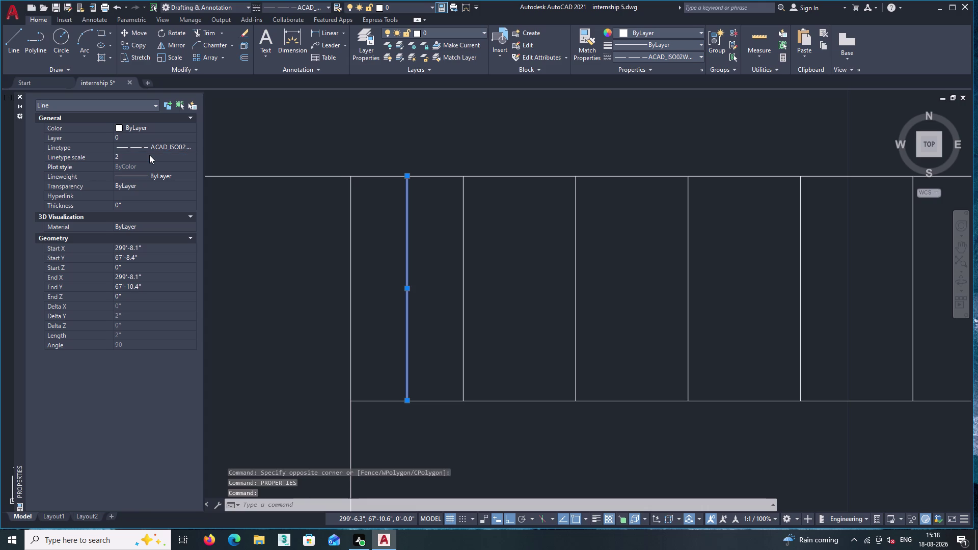
double_click(17, 96)
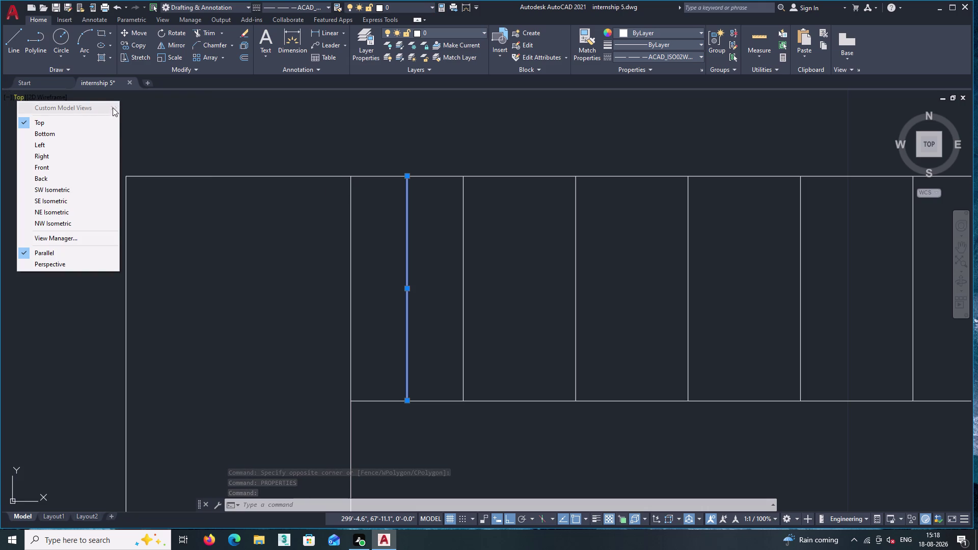
key(Escape)
key(Escape)
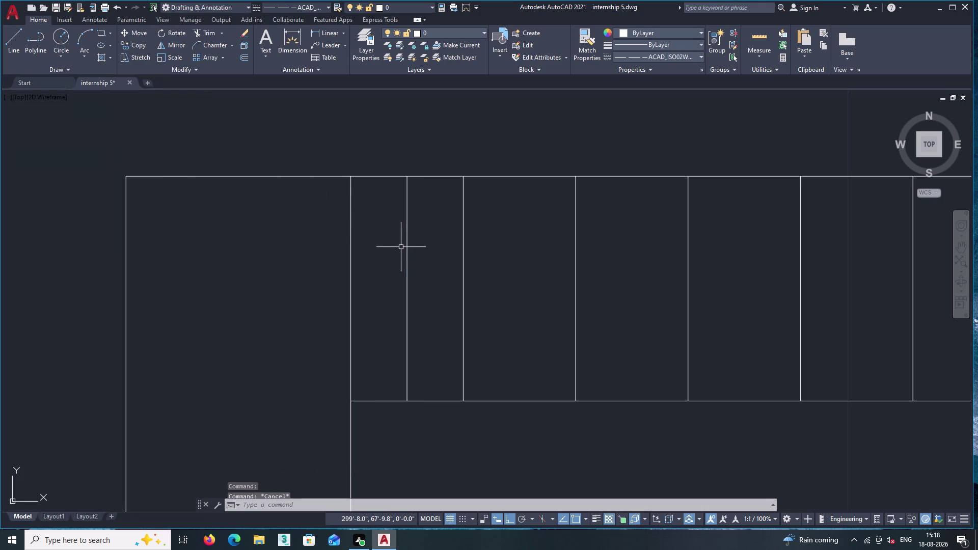
Match the green line's properties onto the first slat line.
scroll(up, 3)
scroll(down, 3)
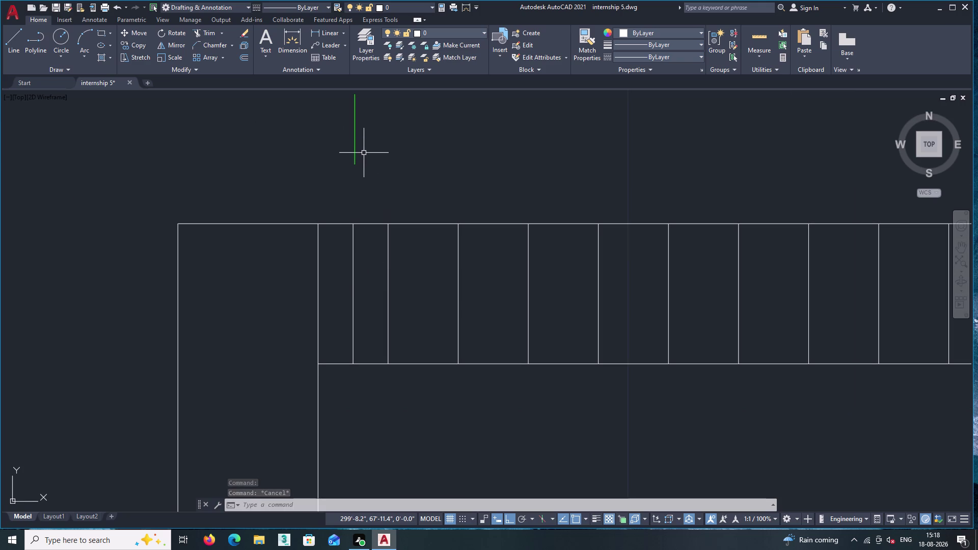
double_click(590, 56)
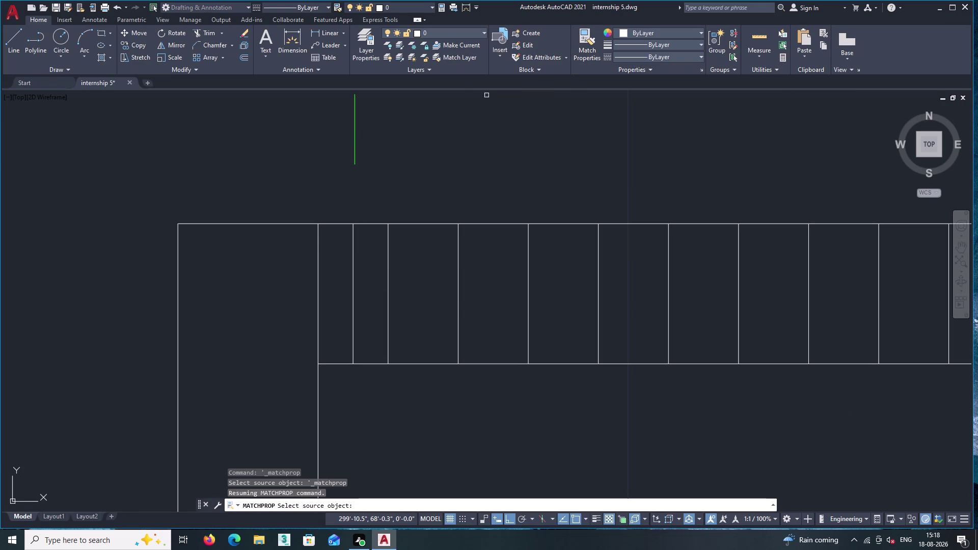
click(355, 161)
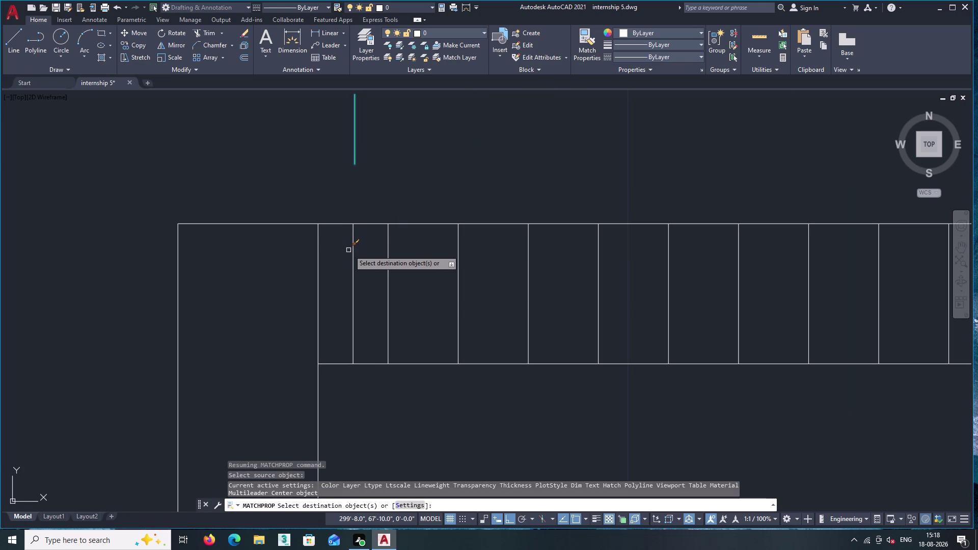
double_click(352, 258)
key(Escape)
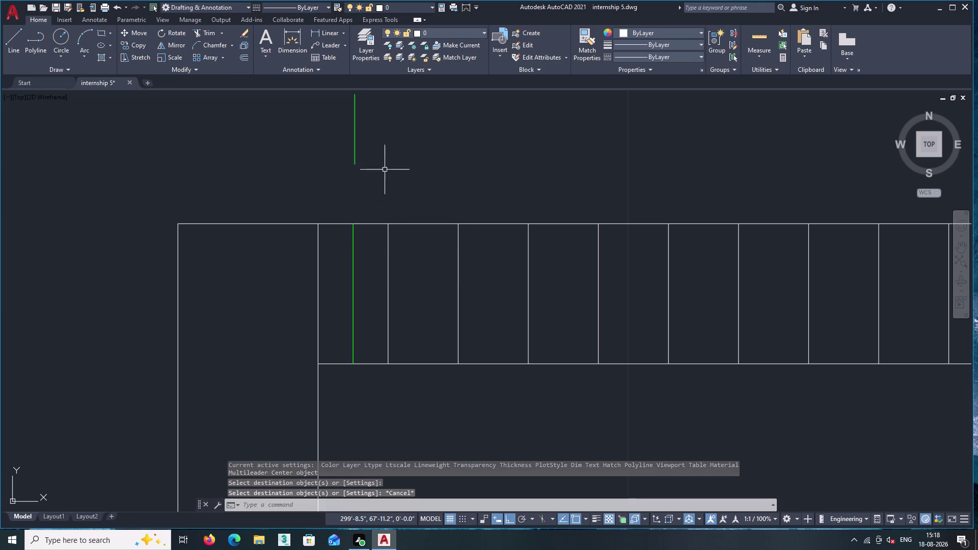
Window-select the stray line above the frame and delete it.
middle_click(389, 162)
click(388, 161)
click(357, 112)
click(386, 137)
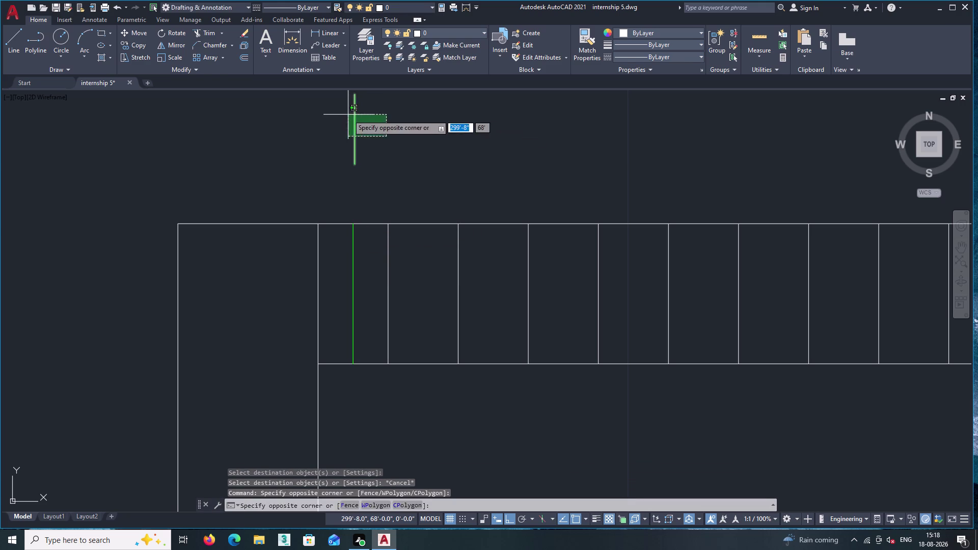
click(348, 115)
key(Delete)
Pick the green slat lines in the frame for a rectangular array.
middle_drag(347, 151, 414, 202)
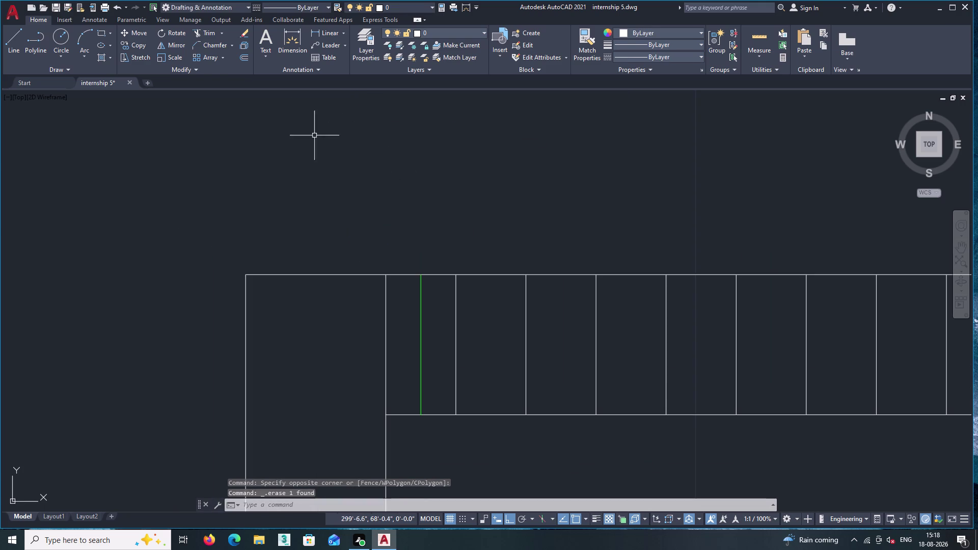
click(428, 373)
click(411, 339)
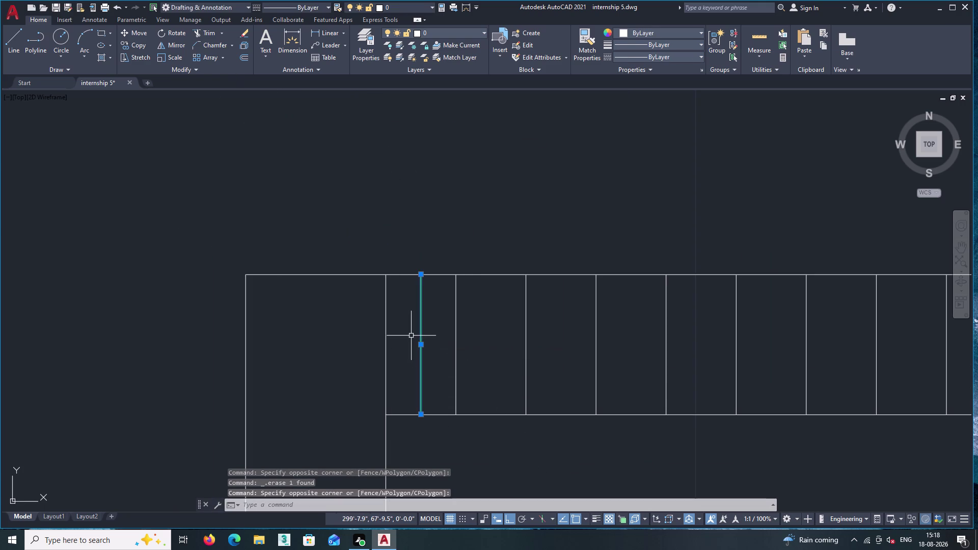
double_click(214, 54)
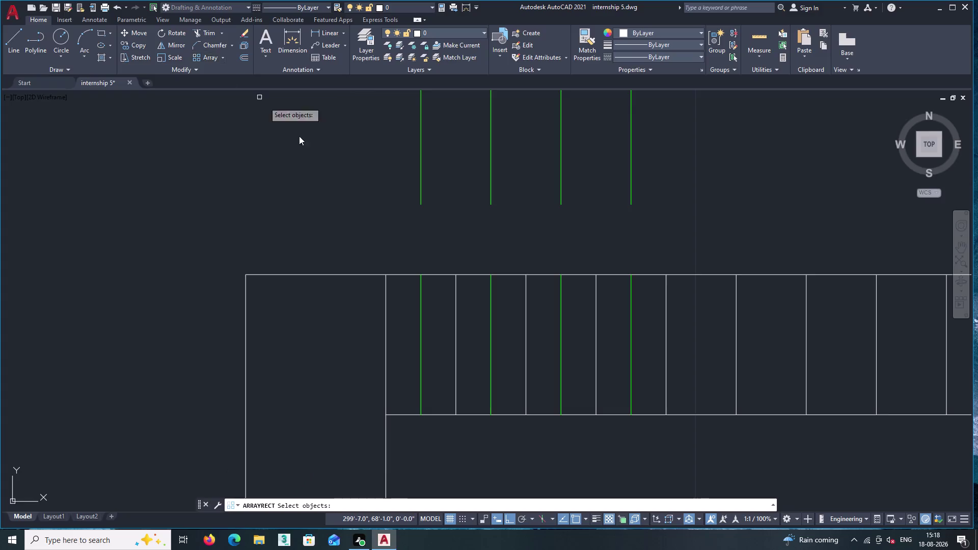
Zoom out to the whole floor plan, then zoom back in on the bed frame.
scroll(down, 3)
middle_click(525, 233)
middle_drag(526, 233, 464, 229)
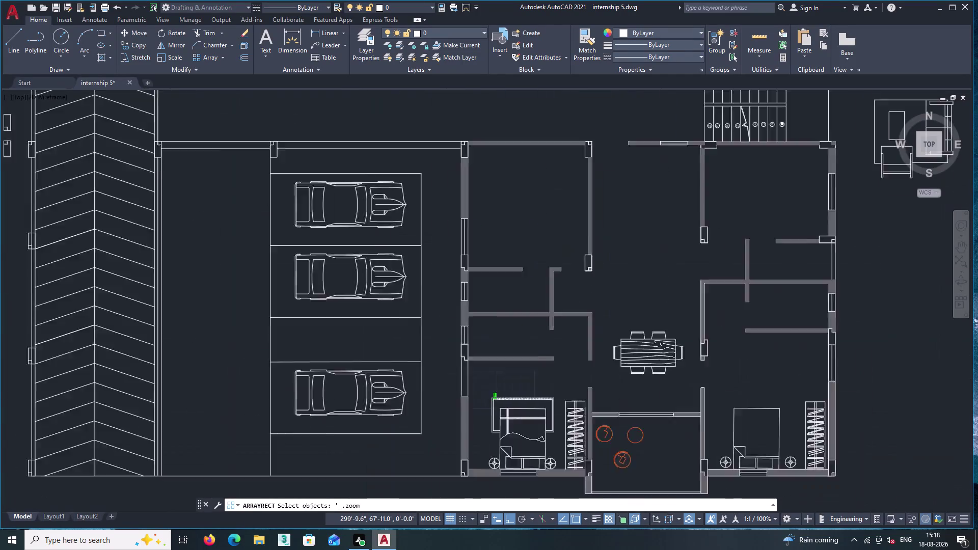
middle_drag(803, 365, 703, 151)
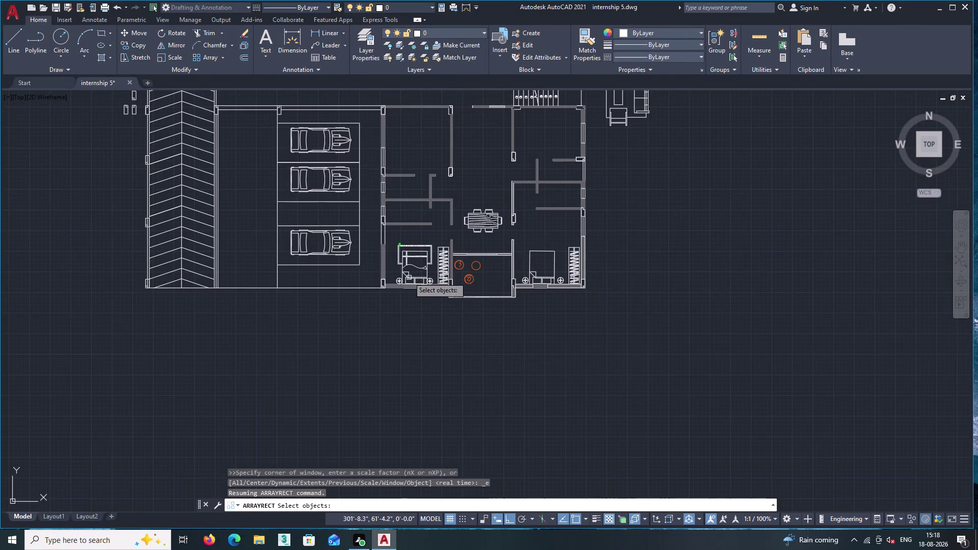
scroll(up, 3)
scroll(up, 3)
scroll(up, 3)
middle_drag(371, 153, 527, 162)
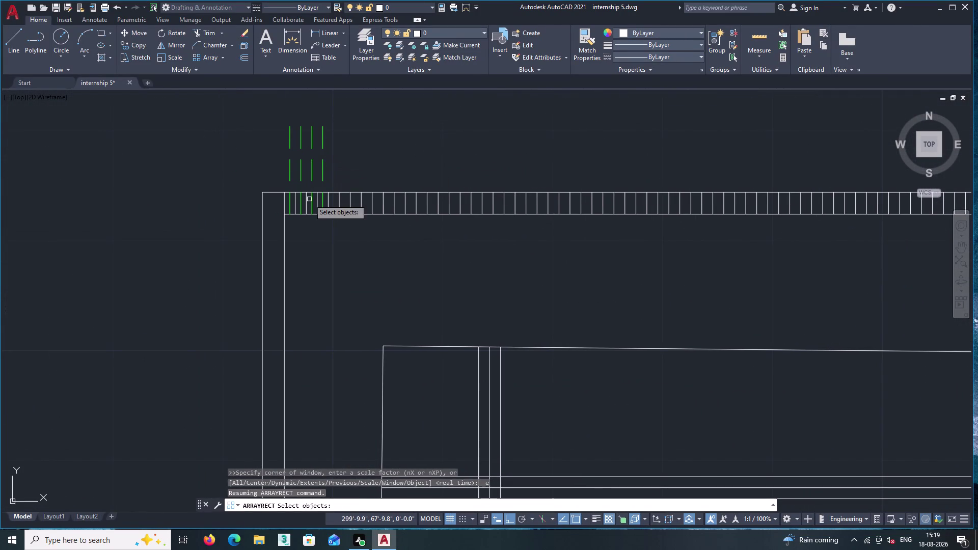
scroll(up, 3)
Cancel the new array and open the existing green slat array for editing.
click(350, 146)
click(331, 129)
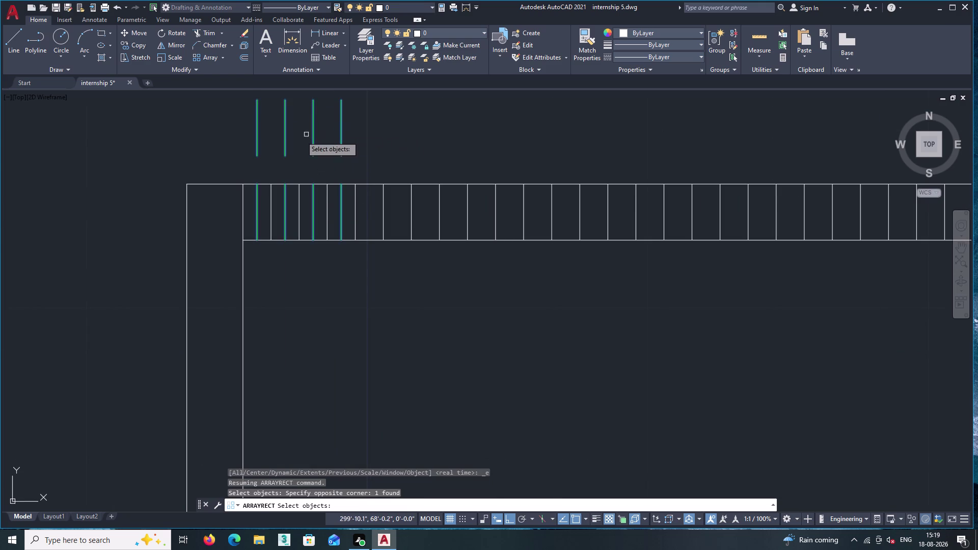
key(Escape)
key(Escape)
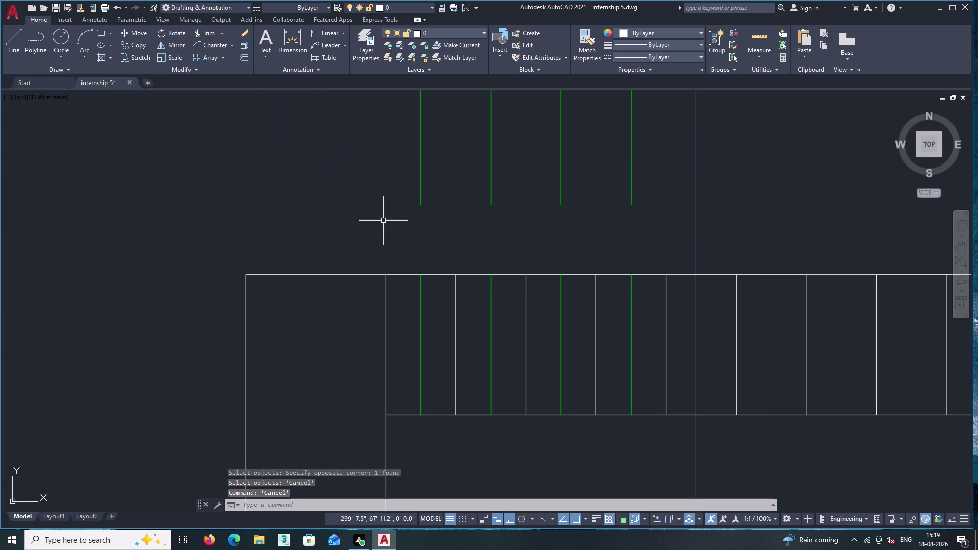
click(420, 318)
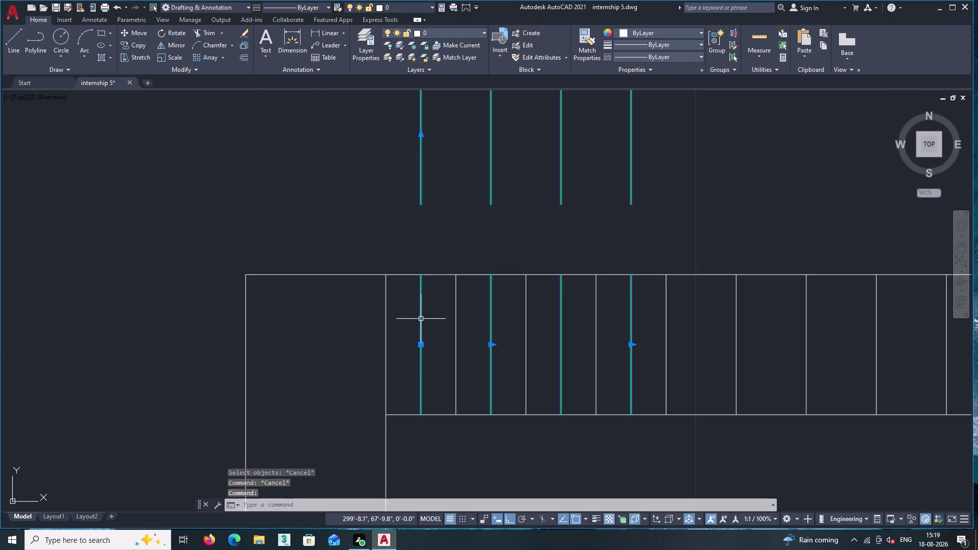
click(210, 31)
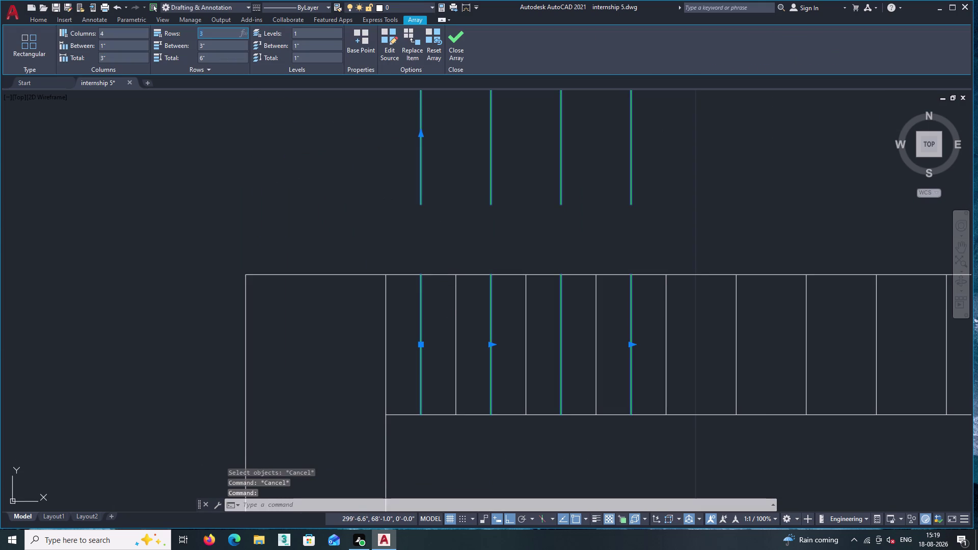
Reduce the green slat array to a single row.
key(BackSpace)
key(1)
key(Return)
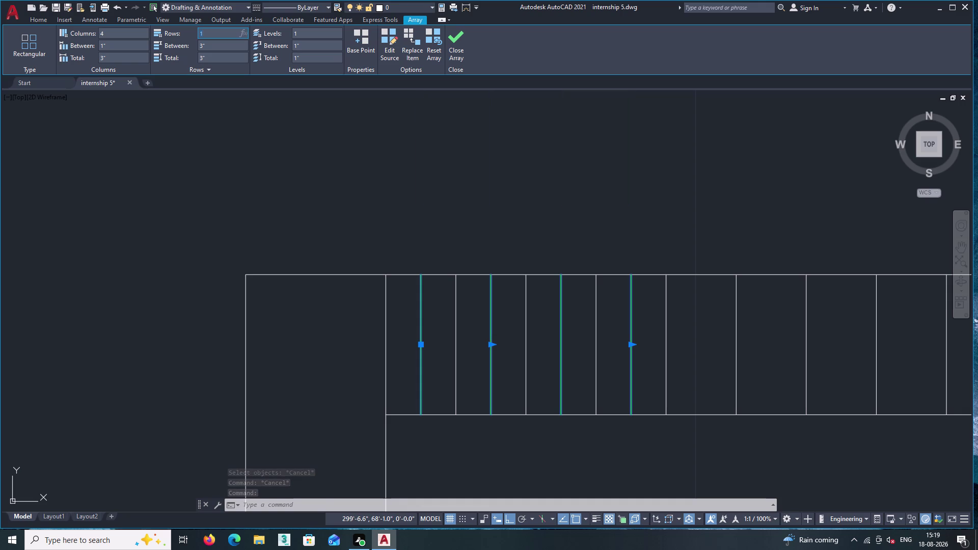
middle_drag(458, 189, 354, 154)
scroll(down, 3)
scroll(up, 3)
Stretch the array to 77 columns across the headboard band and close array editing.
click(419, 212)
middle_drag(581, 211, 417, 178)
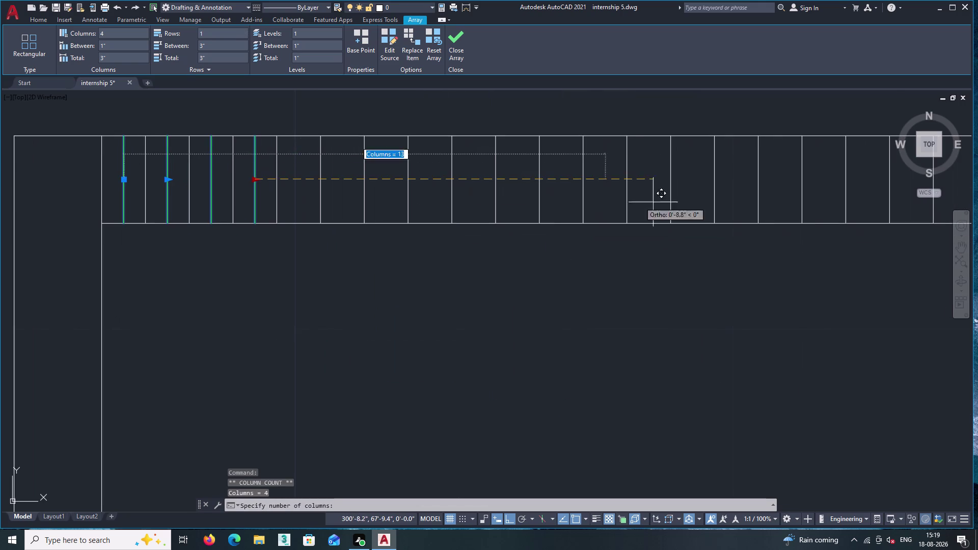
middle_click(714, 199)
middle_drag(664, 195, 318, 209)
middle_click(318, 208)
scroll(down, 3)
middle_drag(697, 205, 162, 178)
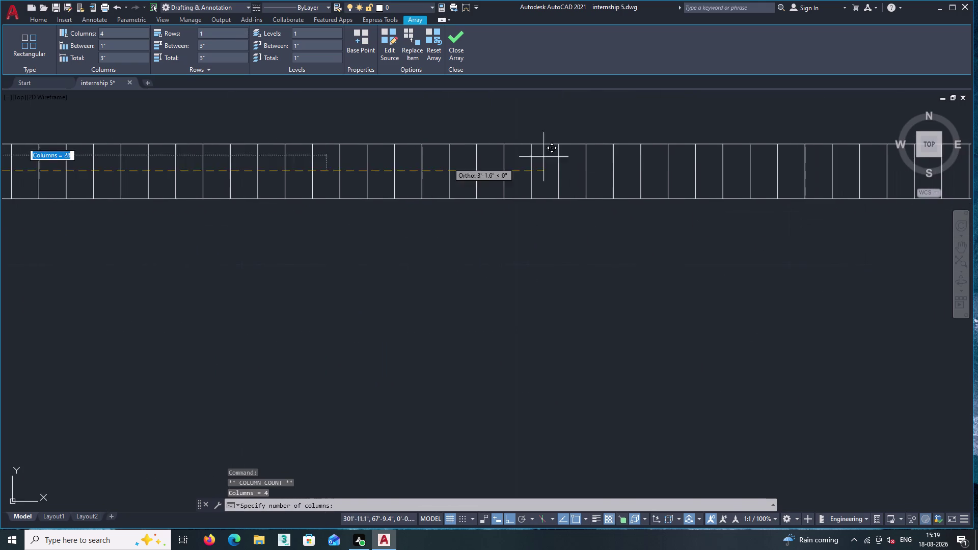
scroll(down, 3)
middle_drag(740, 163, 415, 194)
scroll(up, 3)
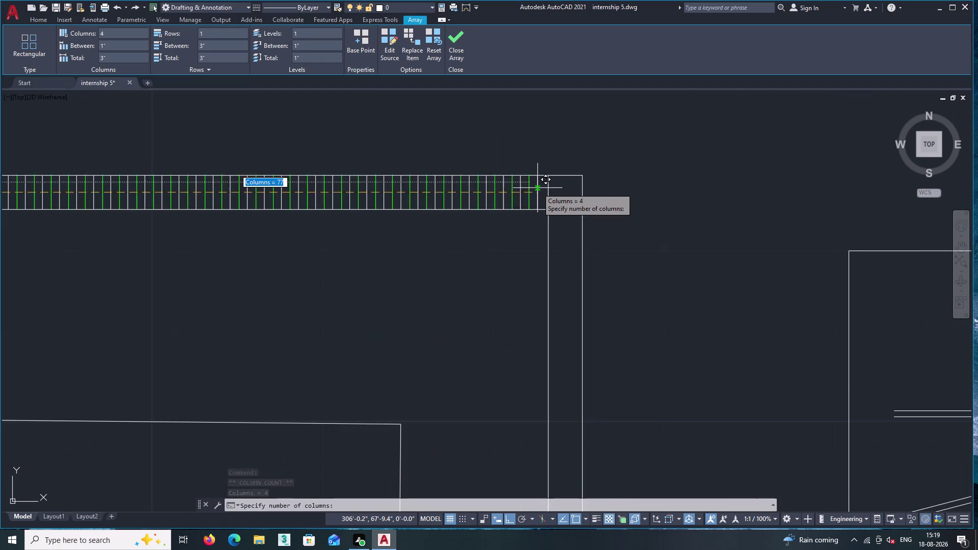
scroll(up, 3)
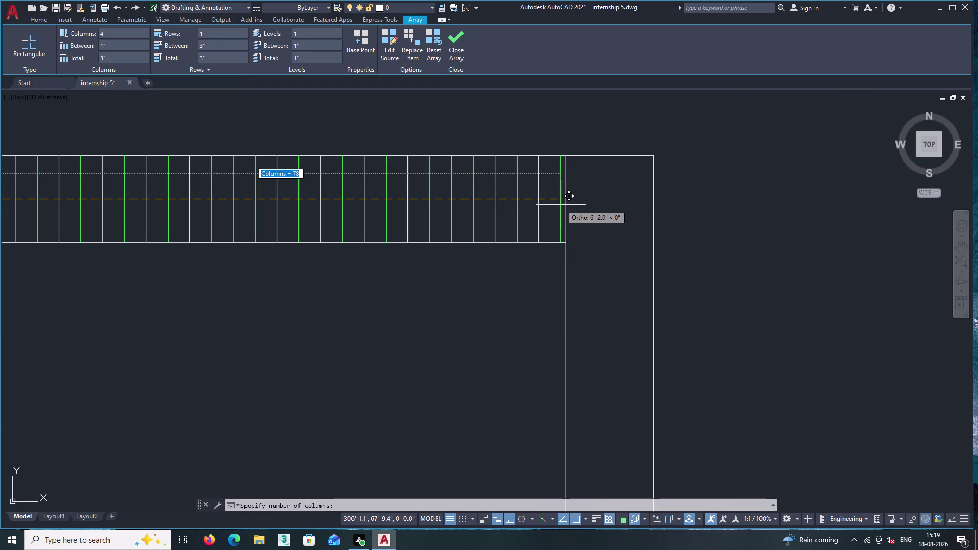
double_click(546, 207)
scroll(down, 3)
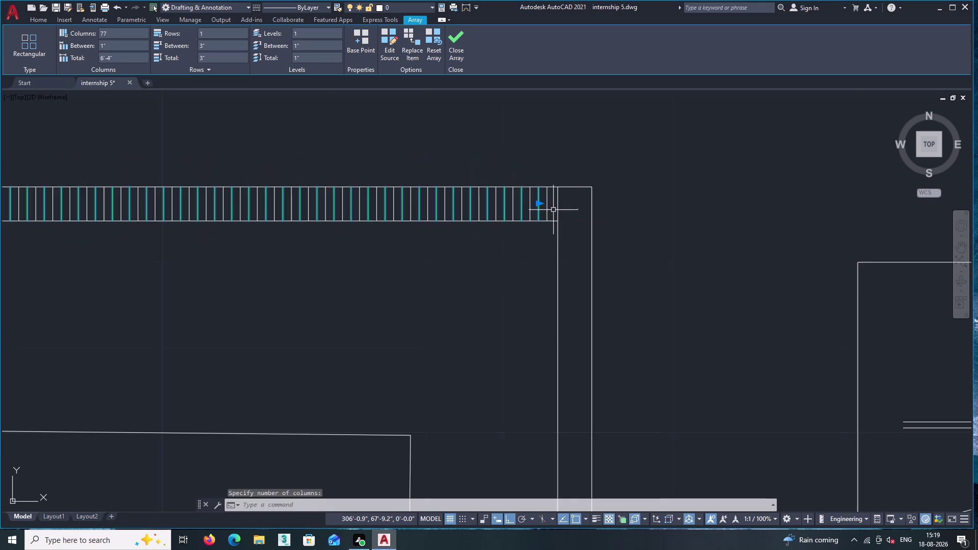
middle_drag(504, 250, 517, 248)
key(Escape)
middle_drag(448, 239, 639, 229)
scroll(down, 3)
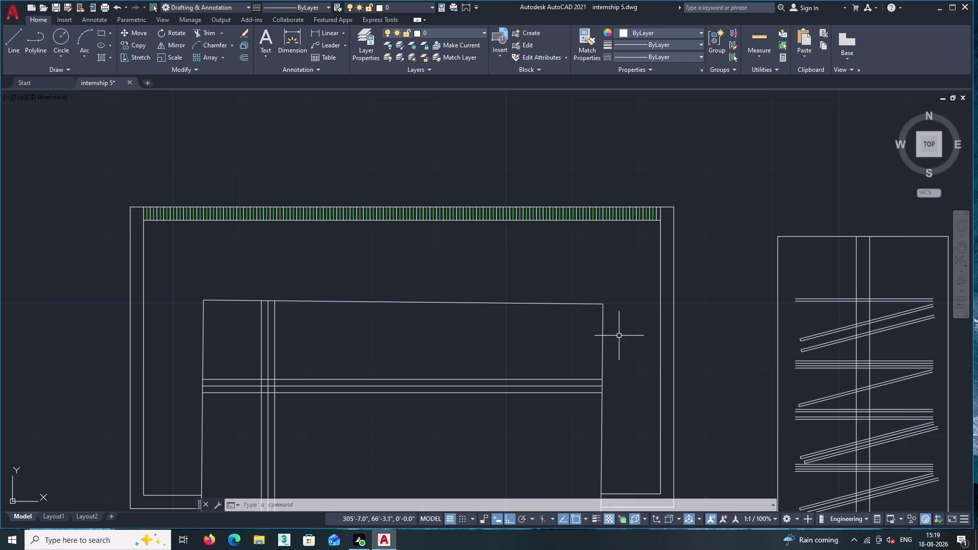
middle_drag(588, 255, 511, 183)
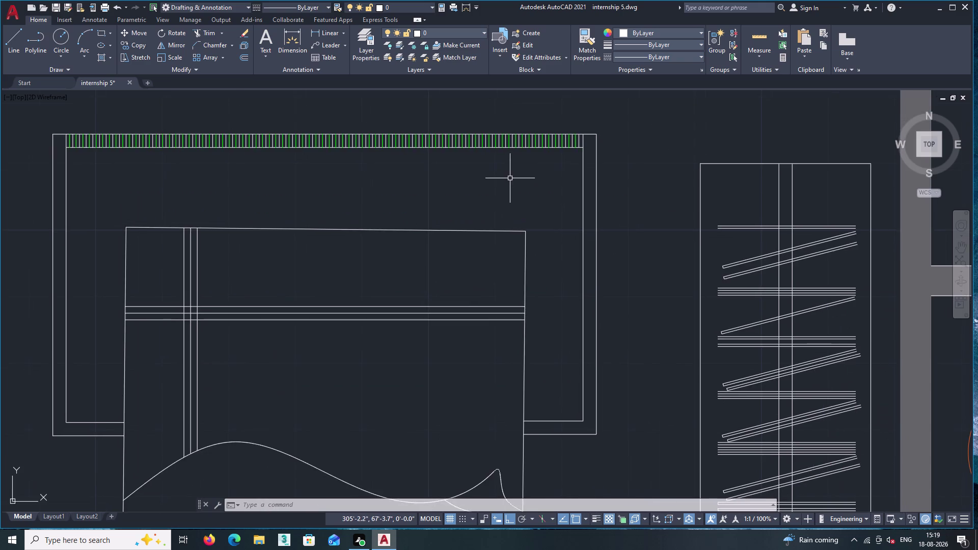
scroll(down, 3)
middle_click(491, 221)
middle_drag(493, 155, 519, 393)
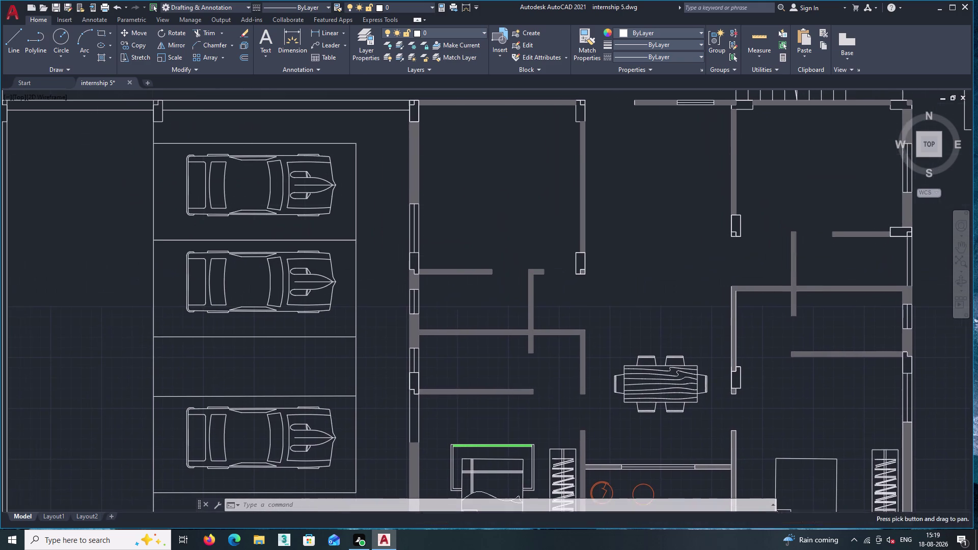
middle_drag(533, 153, 557, 281)
scroll(down, 3)
middle_drag(549, 301, 551, 292)
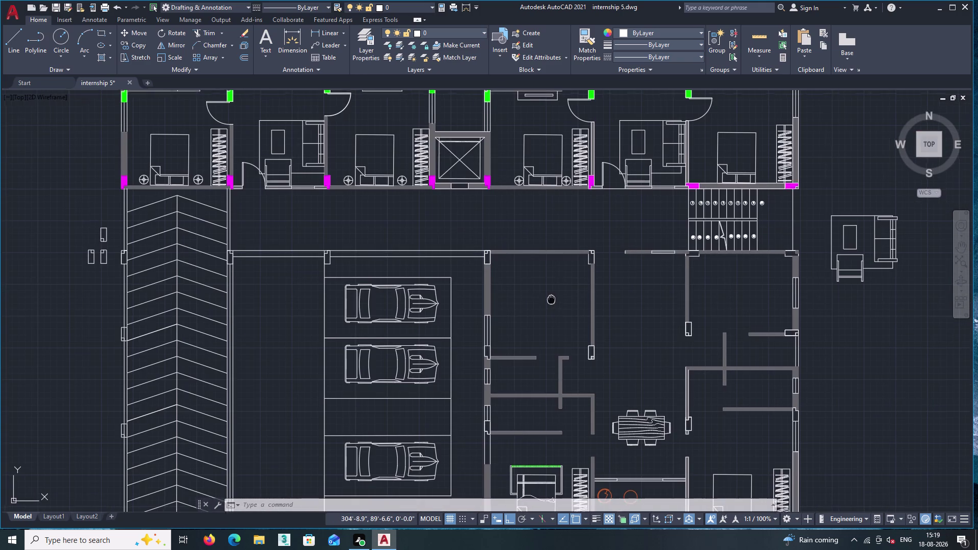
middle_drag(551, 293, 546, 273)
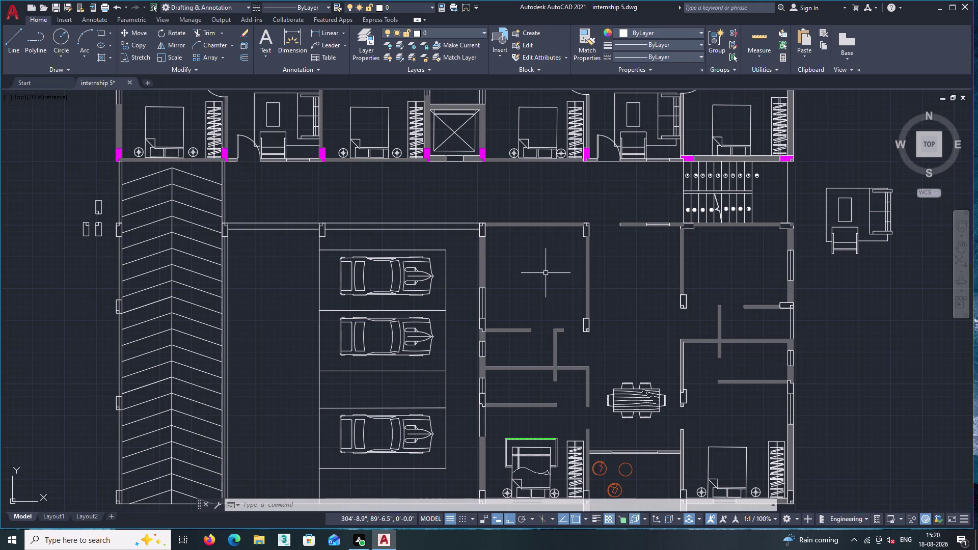
middle_drag(617, 417, 561, 293)
scroll(up, 3)
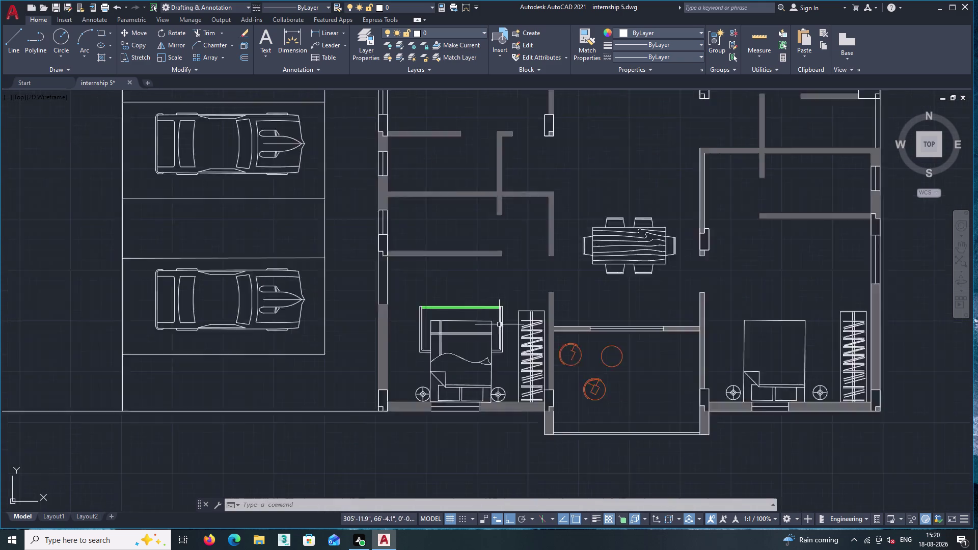
scroll(up, 3)
scroll(up, 3)
scroll(up, 3)
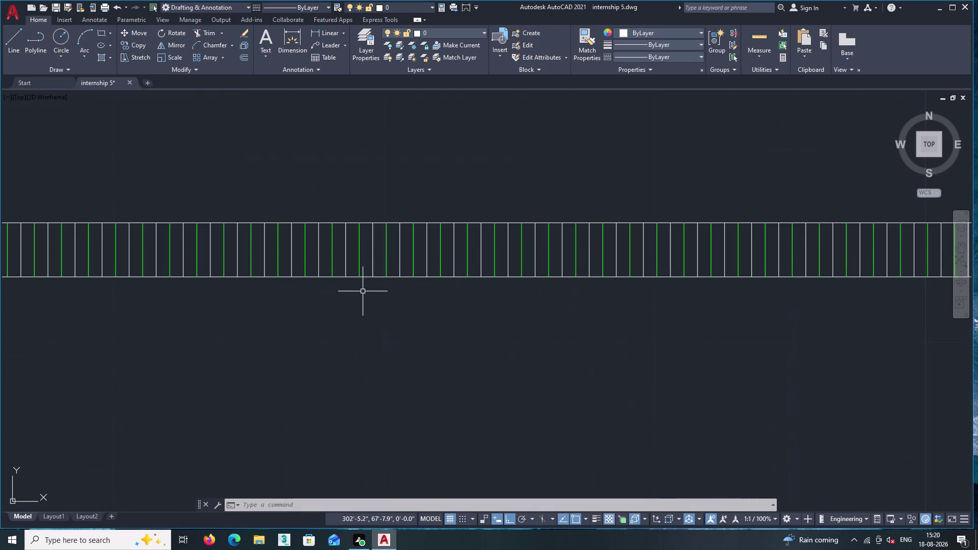
scroll(down, 3)
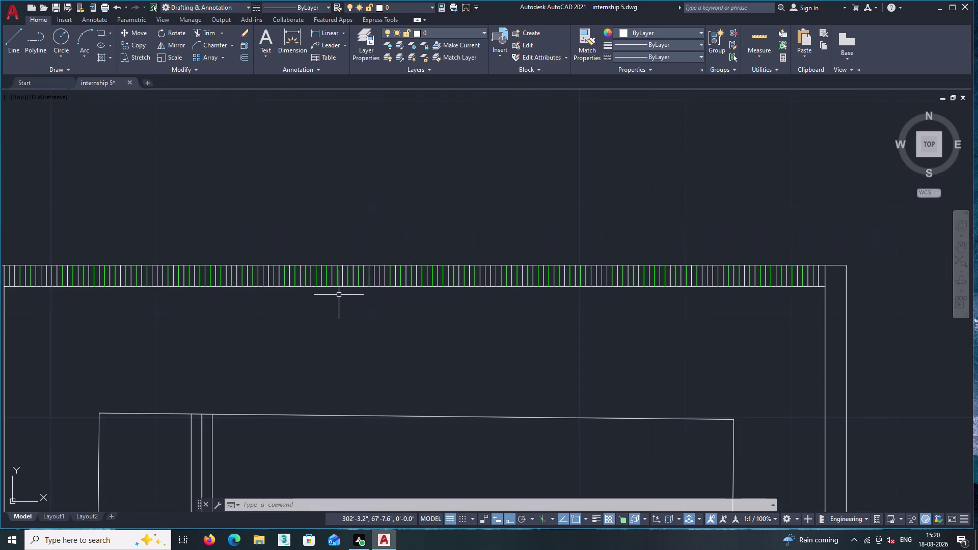
scroll(down, 3)
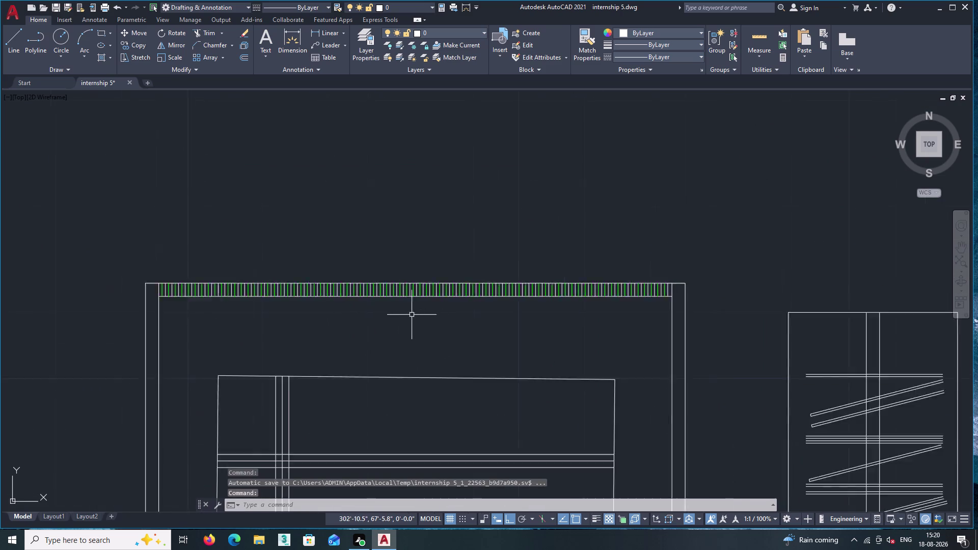
scroll(down, 3)
middle_drag(389, 321, 452, 306)
scroll(up, 3)
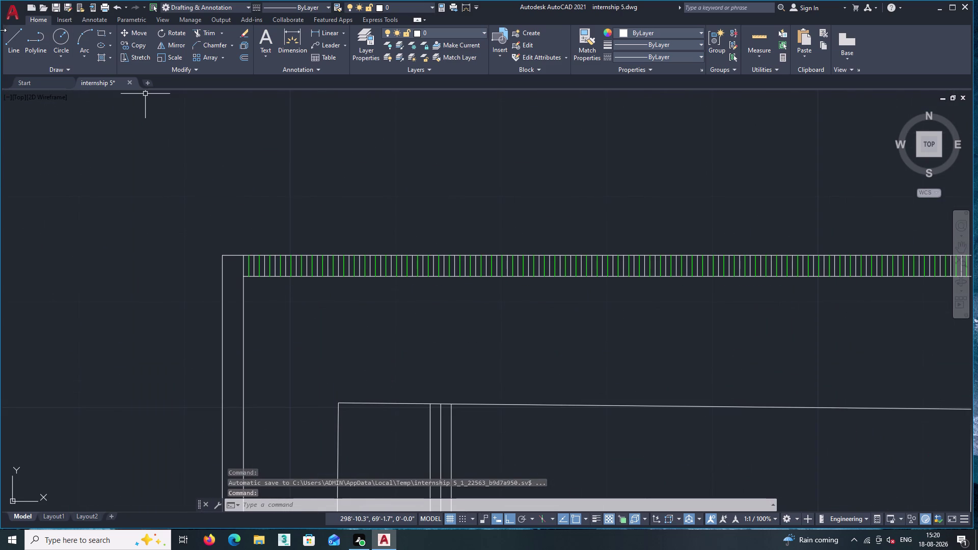
Draw a short horizontal line near the slats.
double_click(12, 38)
scroll(up, 3)
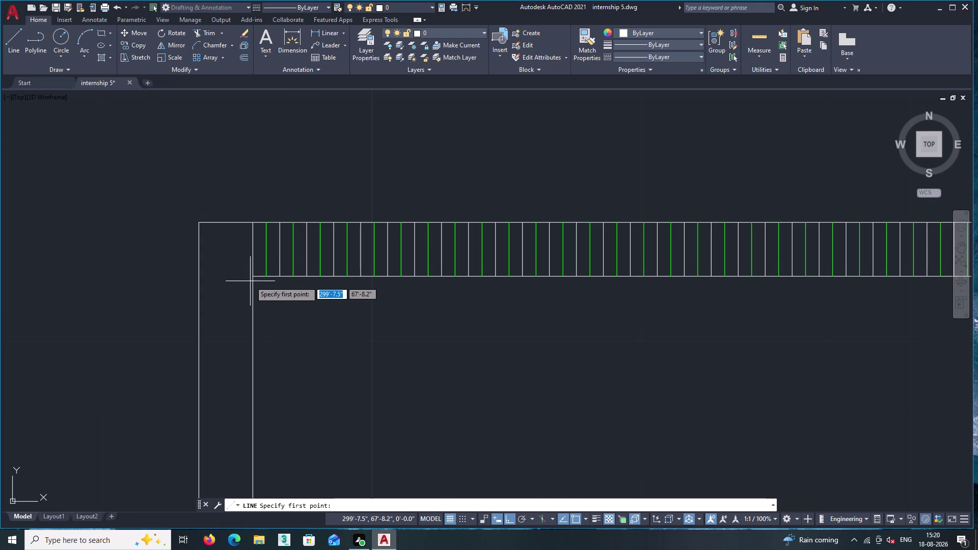
click(253, 274)
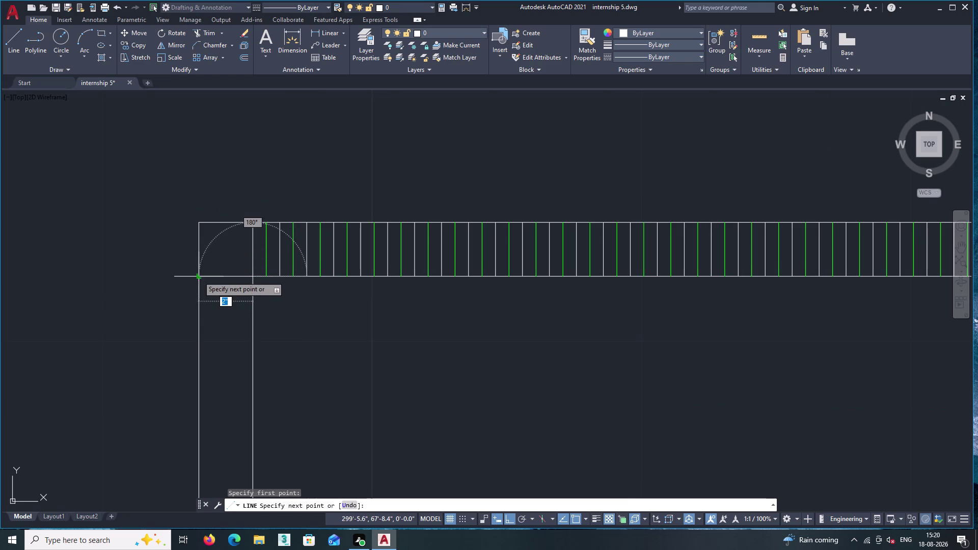
click(198, 276)
key(Return)
Select the green slat array.
scroll(up, 3)
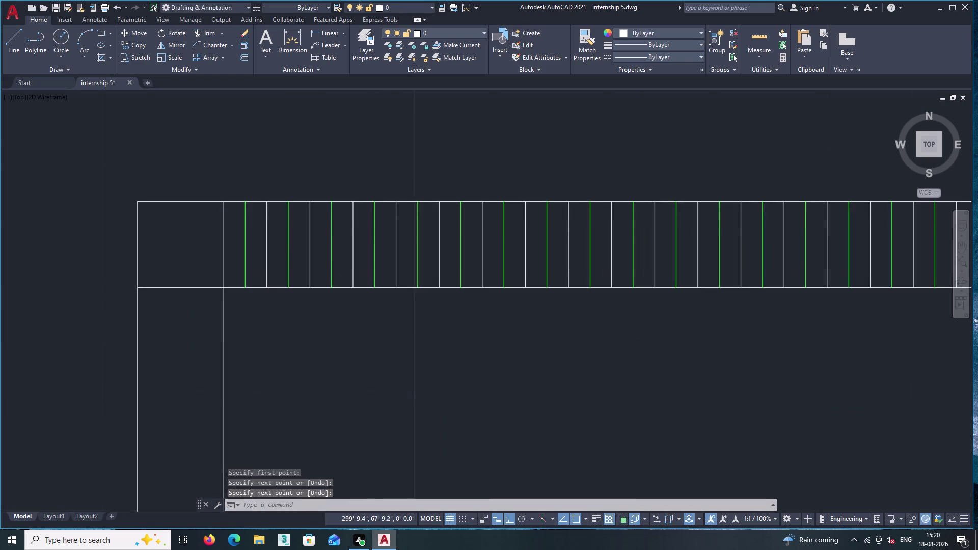
scroll(up, 3)
middle_drag(253, 241, 192, 250)
middle_drag(177, 257, 193, 313)
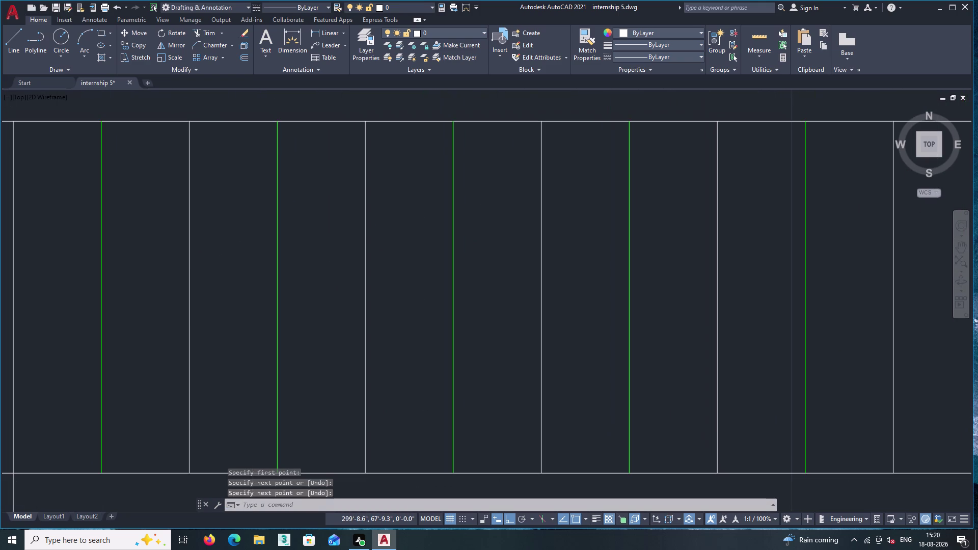
scroll(down, 3)
scroll(up, 3)
click(111, 289)
click(65, 239)
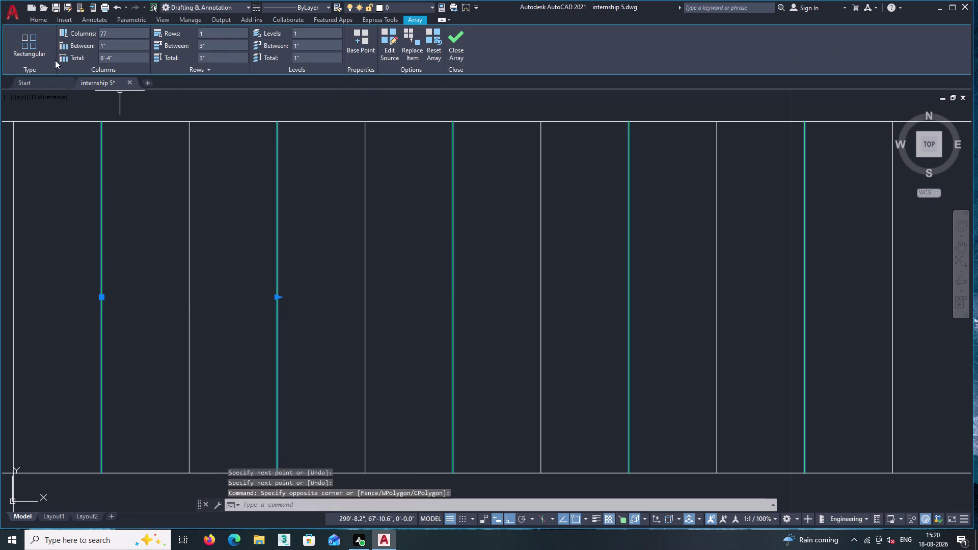
Set the array's linetype to ACAD_ISO02W100 in Properties, then clear the selection.
click(44, 20)
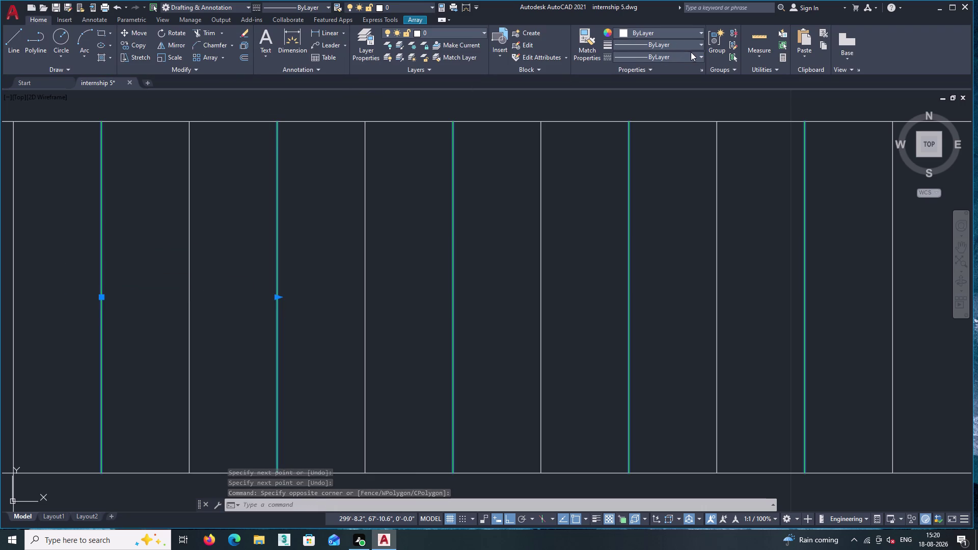
double_click(699, 54)
double_click(699, 54)
double_click(698, 54)
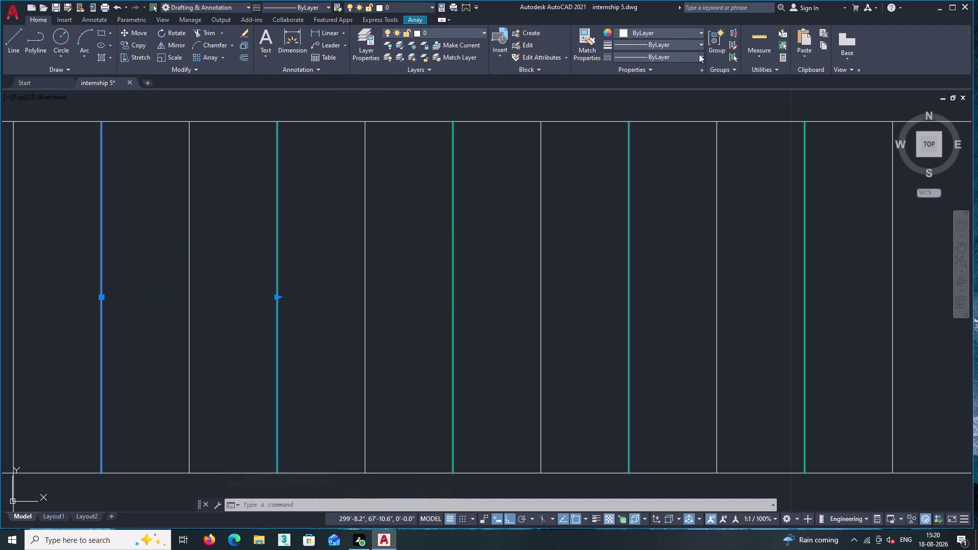
click(701, 58)
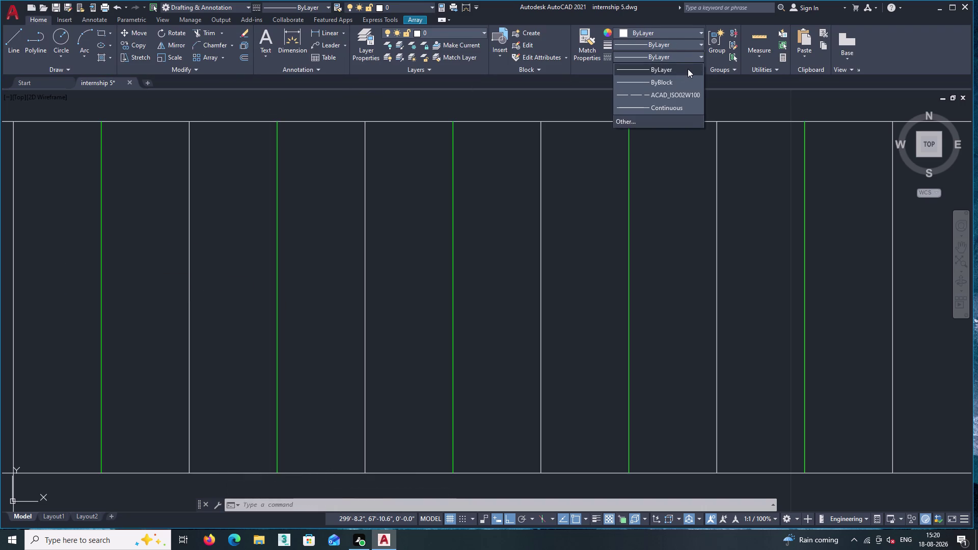
double_click(653, 93)
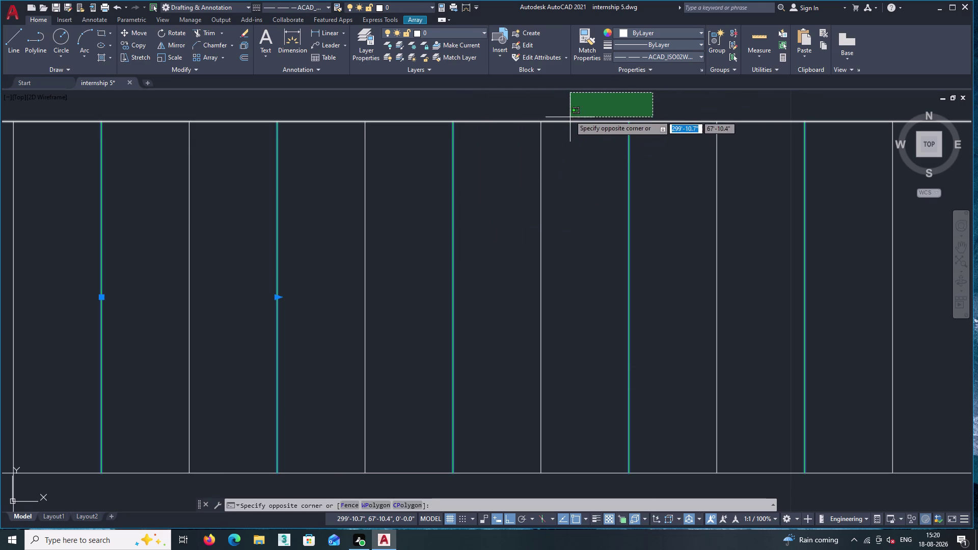
click(569, 111)
scroll(down, 3)
scroll(down, 3)
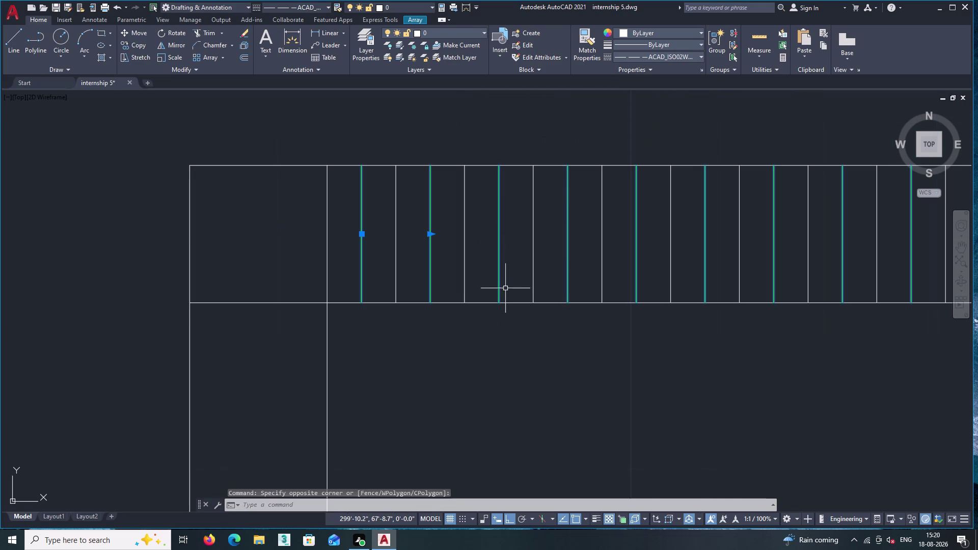
key(Return)
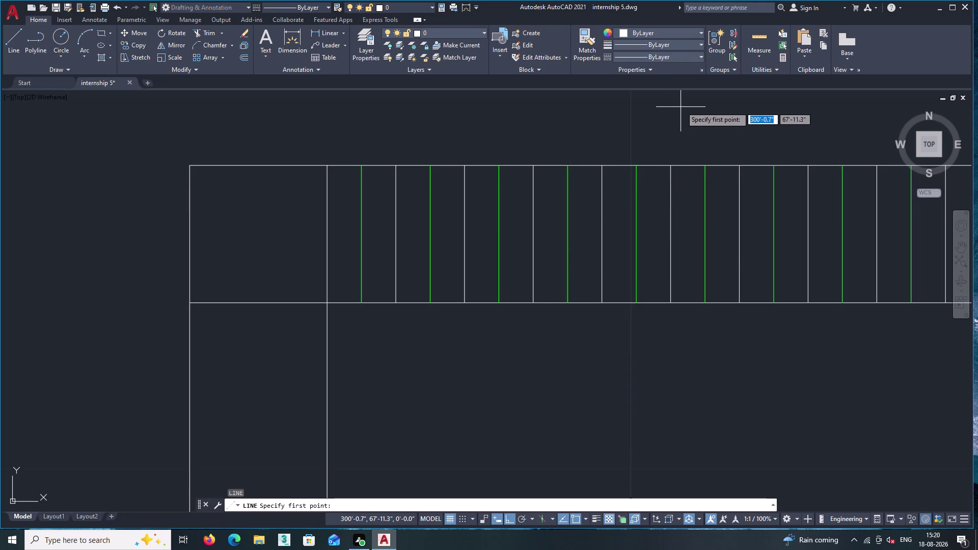
click(702, 43)
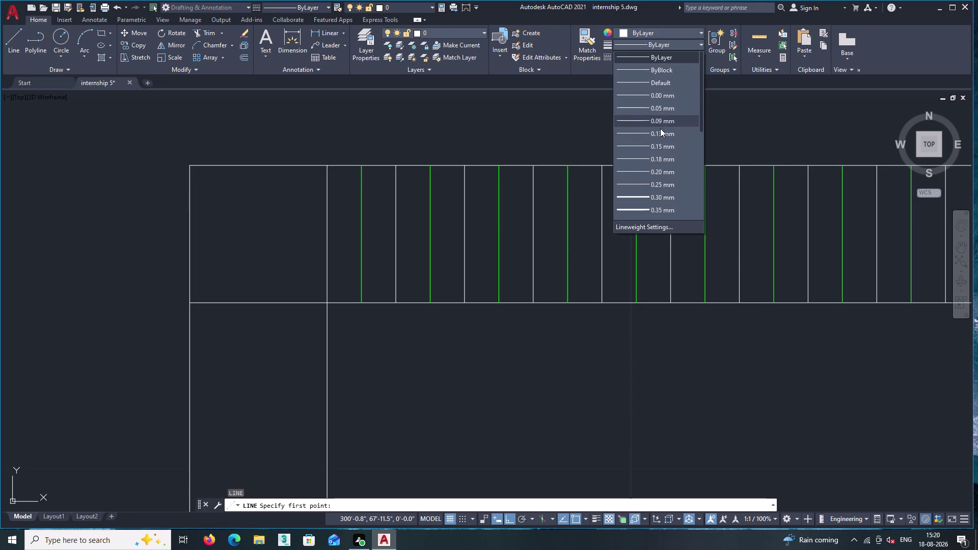
key(Escape)
key(Escape)
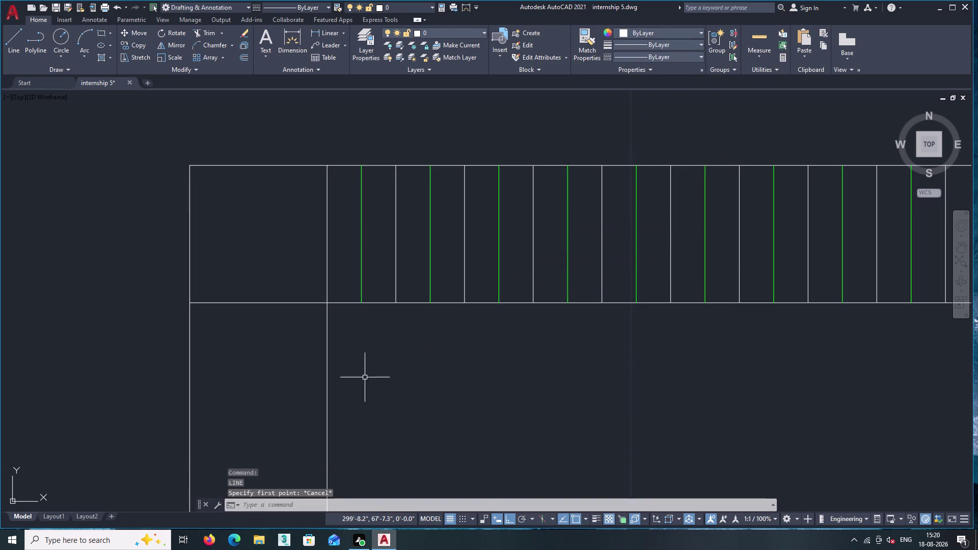
middle_drag(361, 378, 517, 353)
scroll(down, 3)
middle_drag(449, 335, 396, 283)
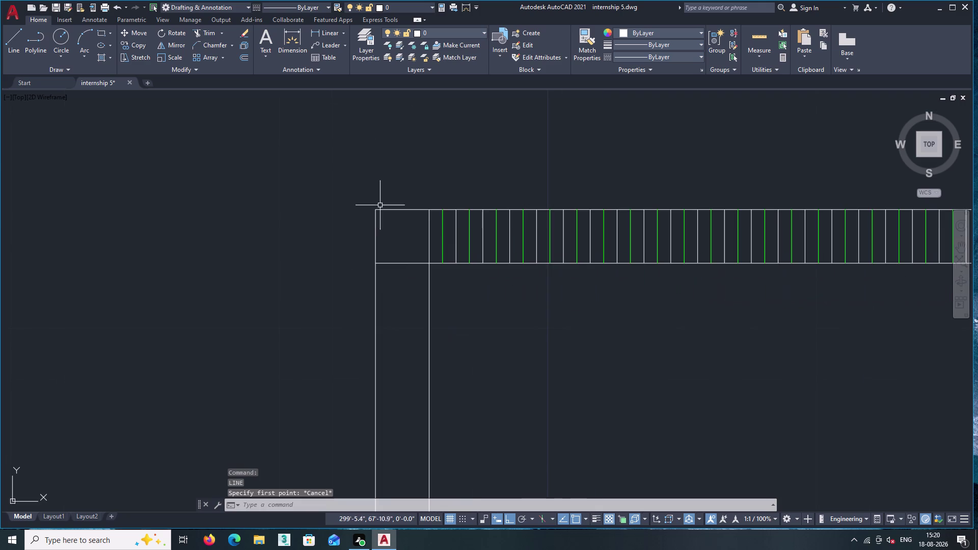
middle_drag(439, 257, 407, 195)
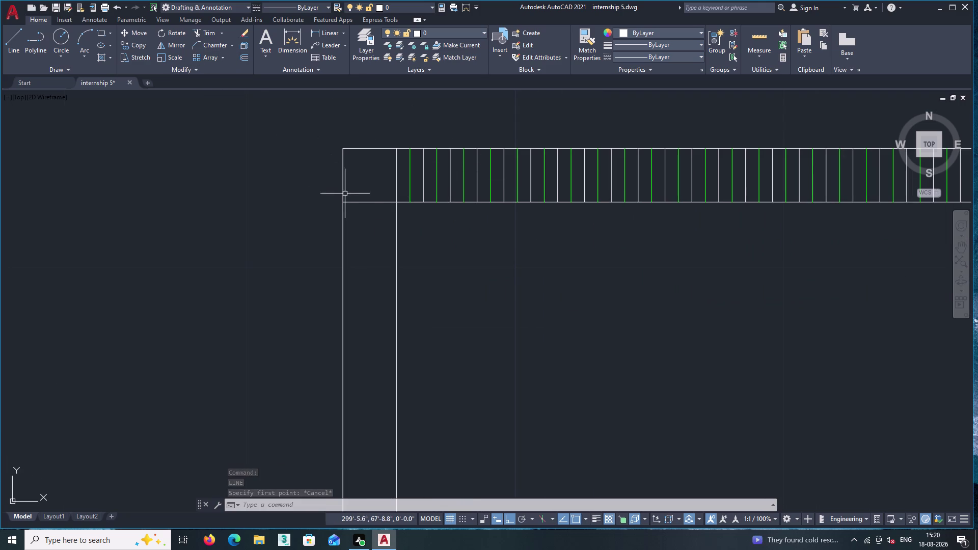
click(355, 201)
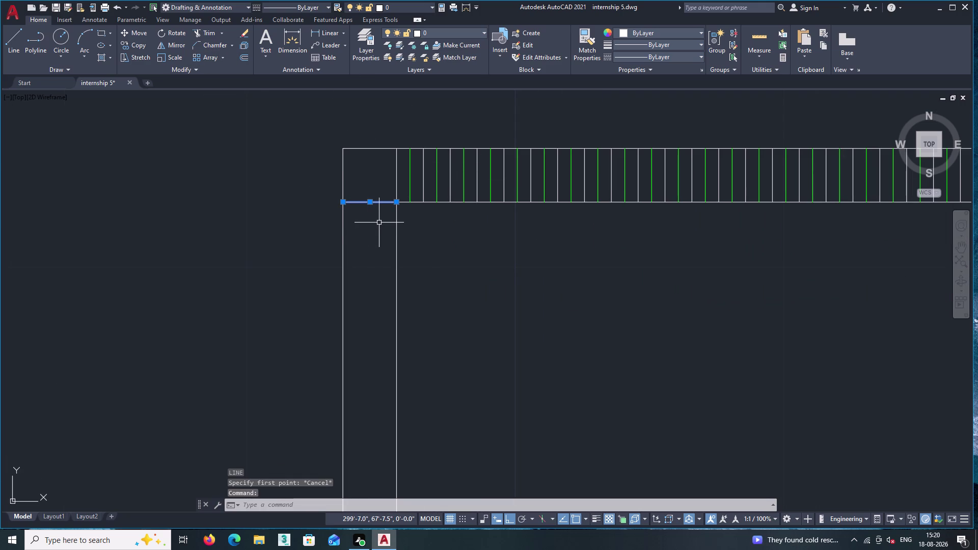
scroll(up, 3)
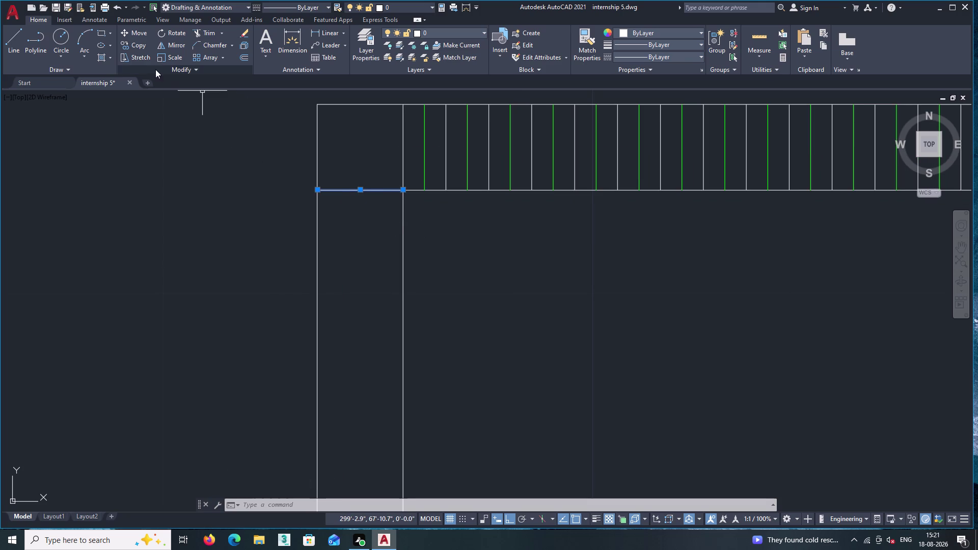
double_click(211, 58)
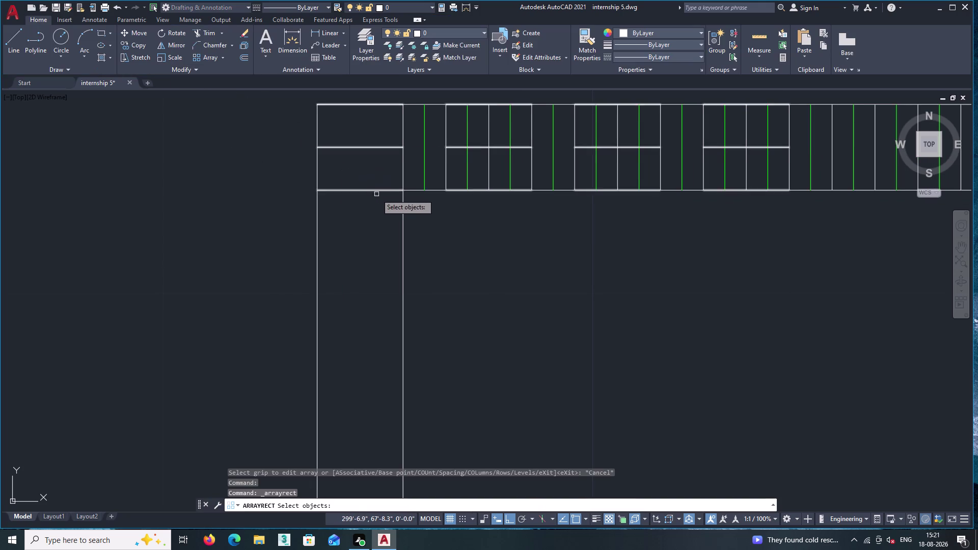
Cancel the earlier array attempt, then array the short line with one row.
key(ctrl+z)
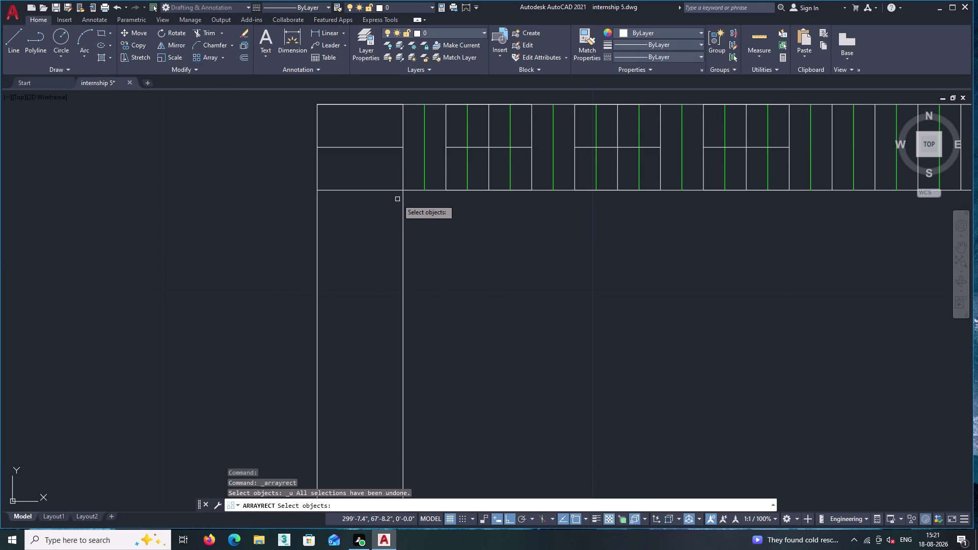
key(Escape)
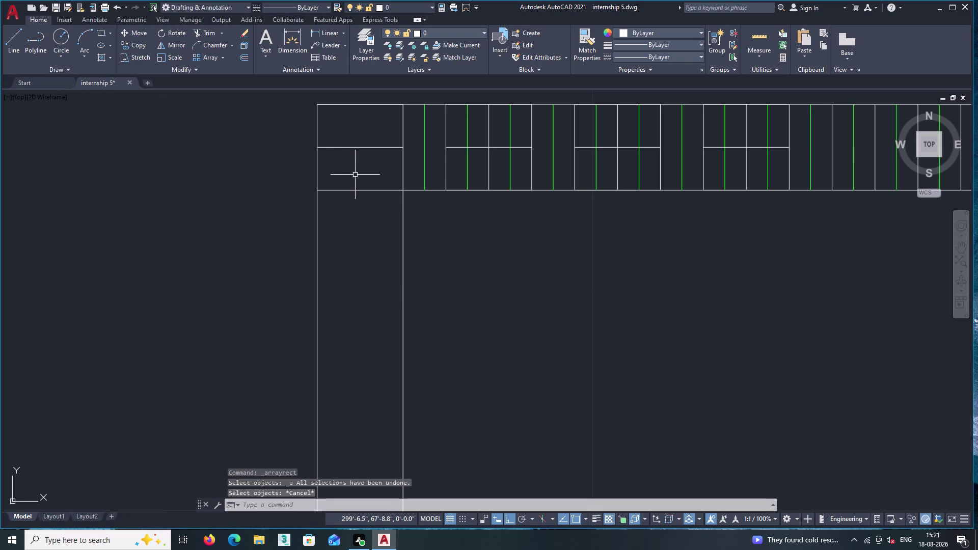
click(365, 189)
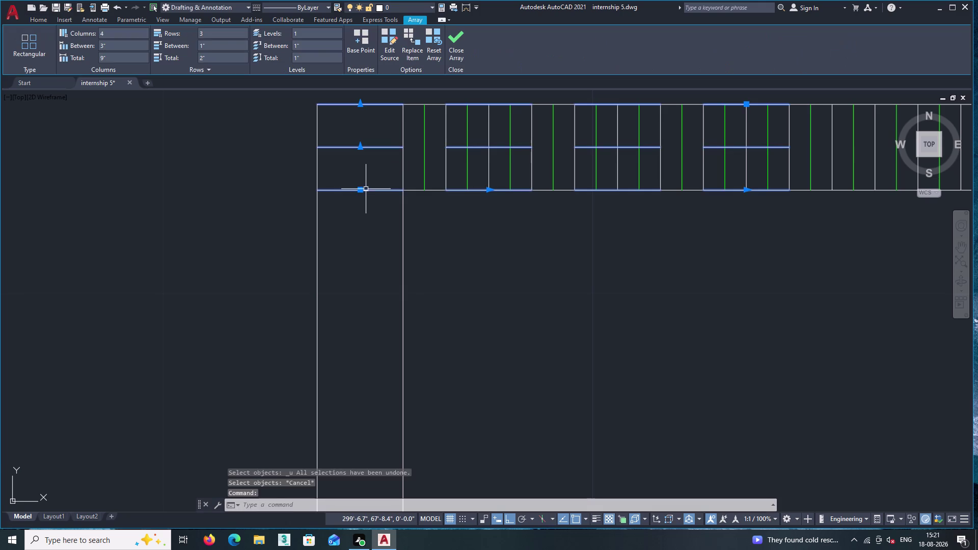
click(215, 47)
click(216, 32)
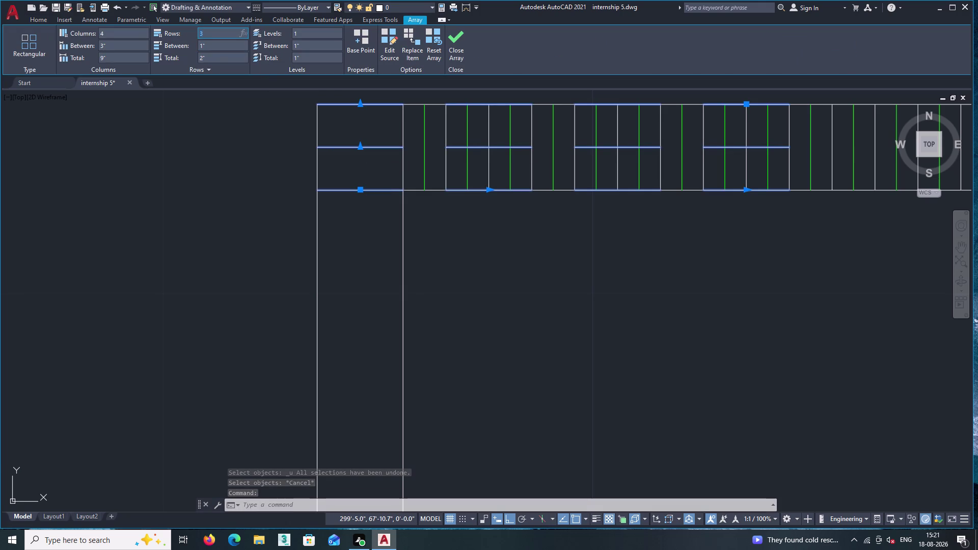
key(BackSpace)
key(1)
key(Return)
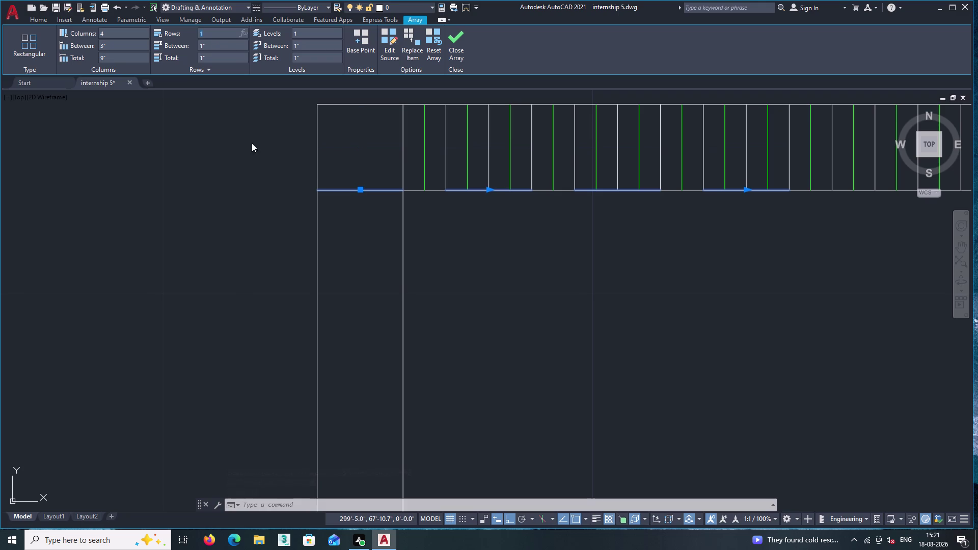
scroll(down, 3)
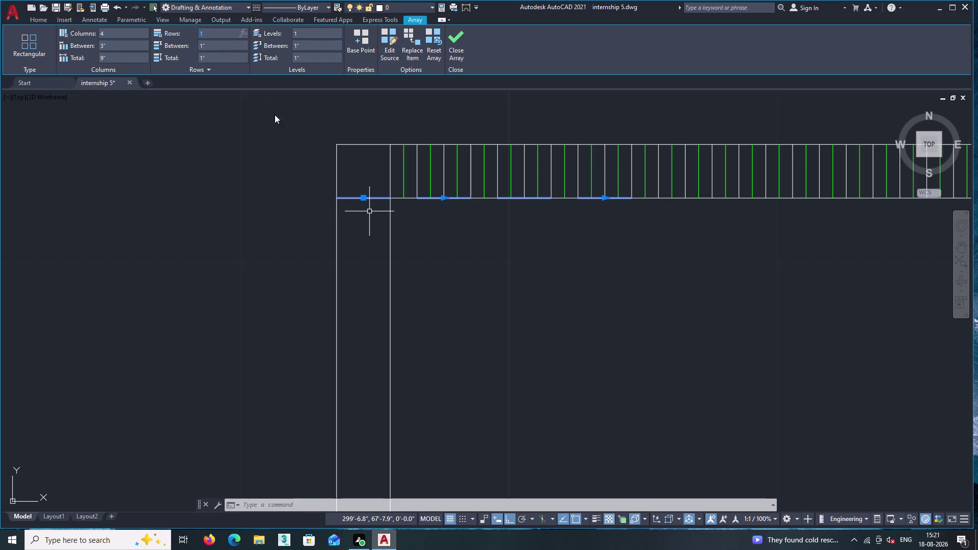
Set the new array to a single column.
click(363, 195)
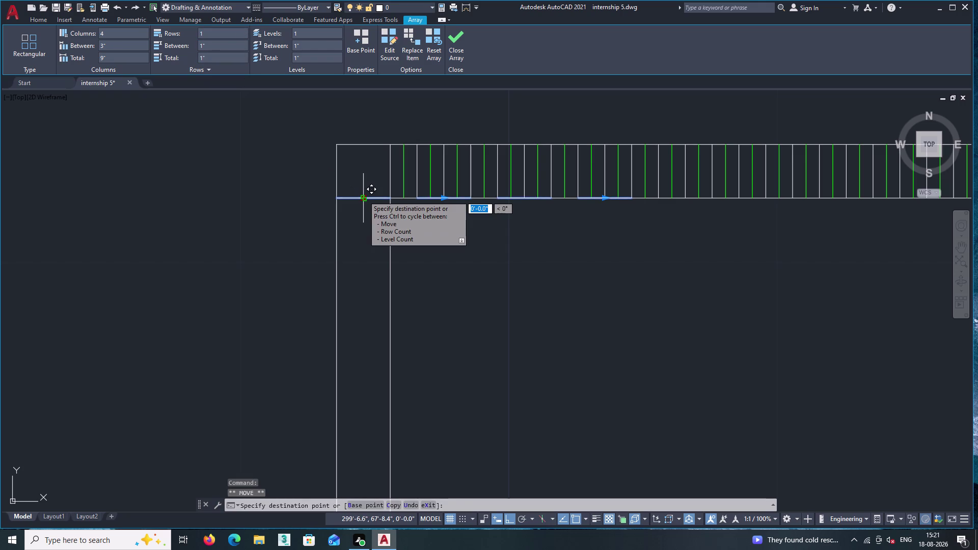
key(Escape)
key(Escape)
key(Escape)
click(365, 197)
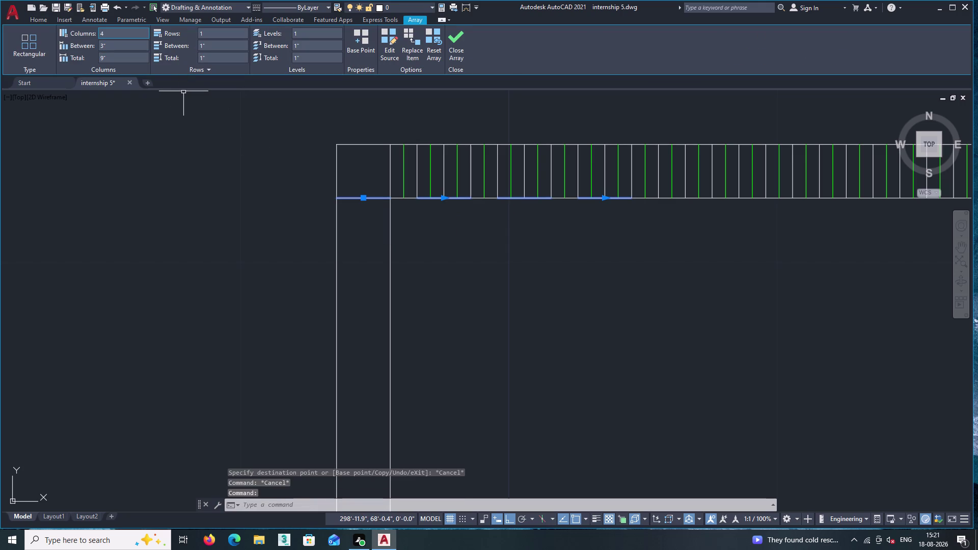
click(109, 30)
key(Insert)
key(1)
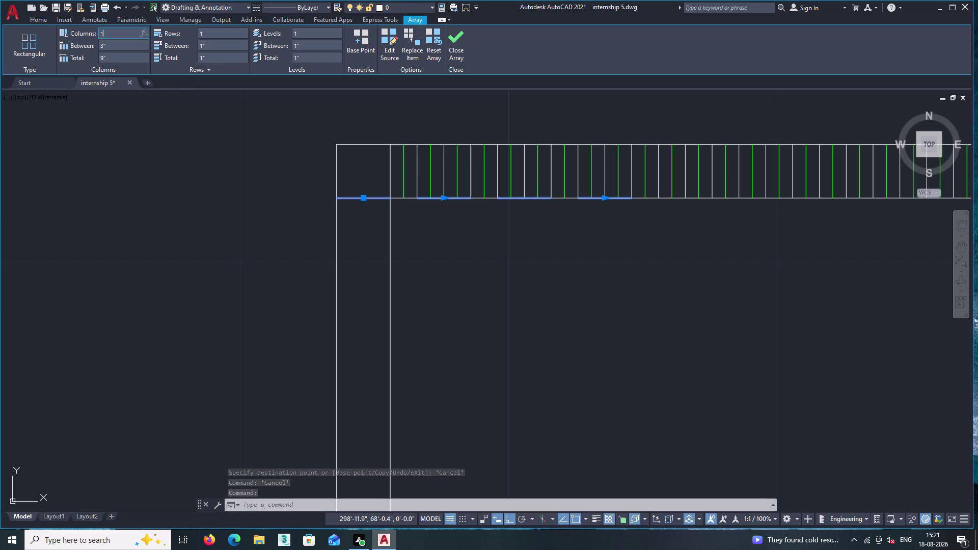
key(Return)
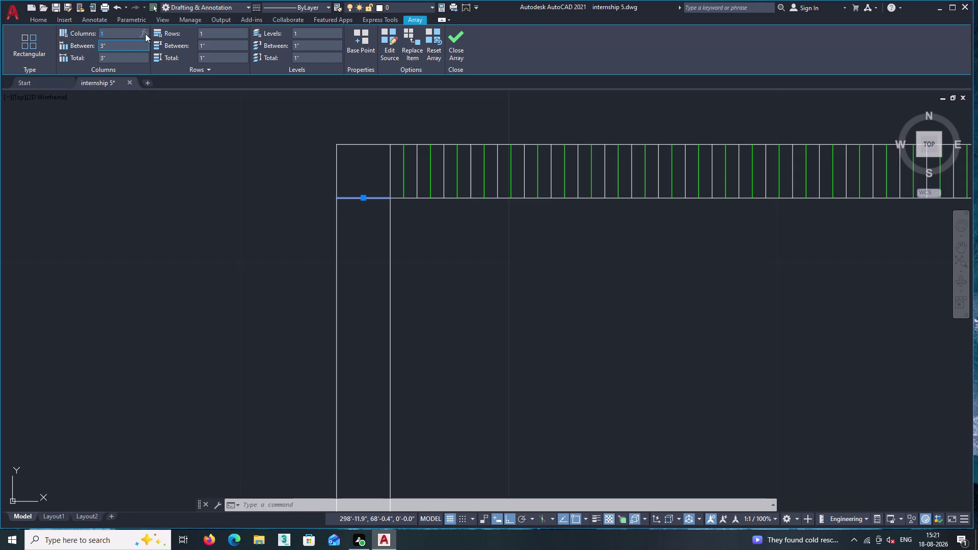
Set the array to 30 rows, close editing, and select the stacked lines.
click(220, 35)
key(Delete)
key(Delete)
text(30)
key(Return)
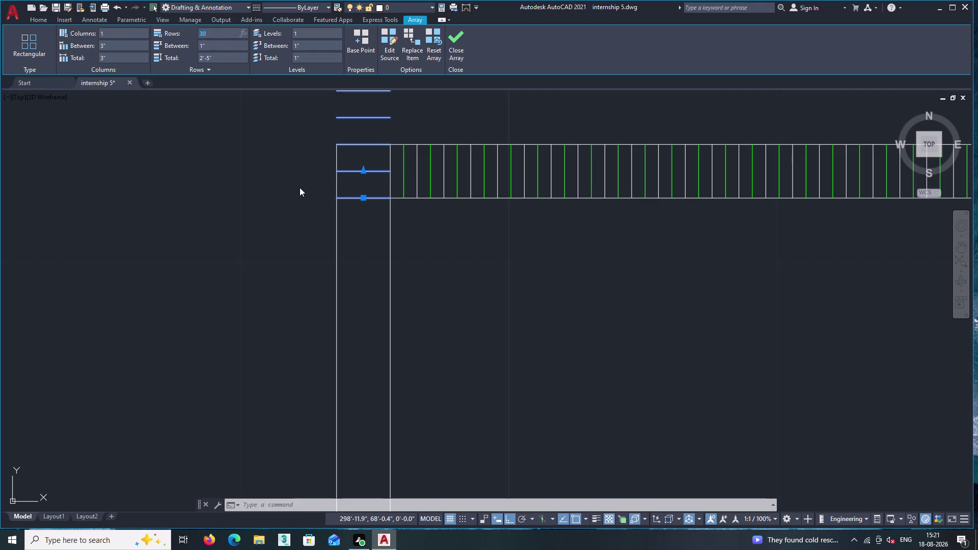
middle_drag(299, 188, 306, 331)
scroll(down, 3)
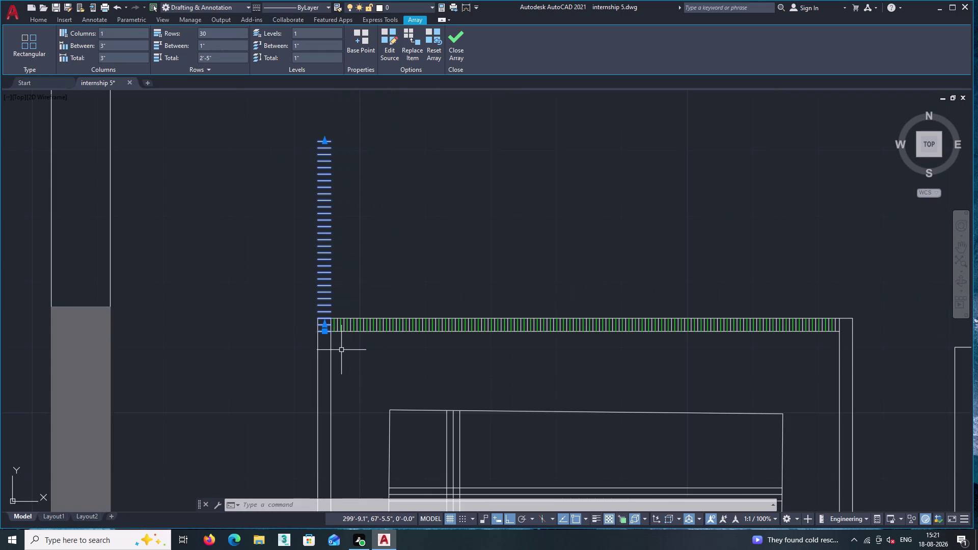
scroll(up, 3)
key(Escape)
scroll(up, 3)
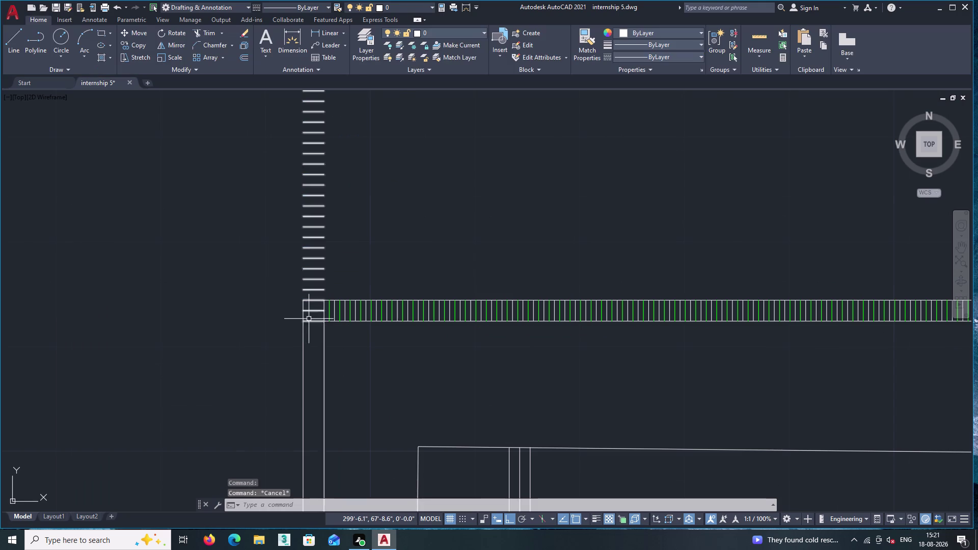
click(312, 323)
Move the slat column down to the lower frame corner.
right_click(311, 334)
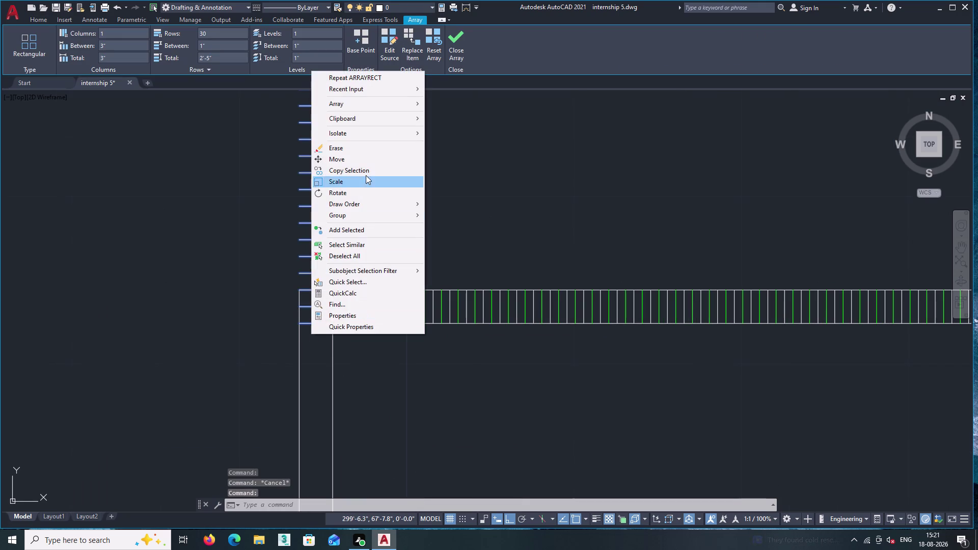
click(364, 160)
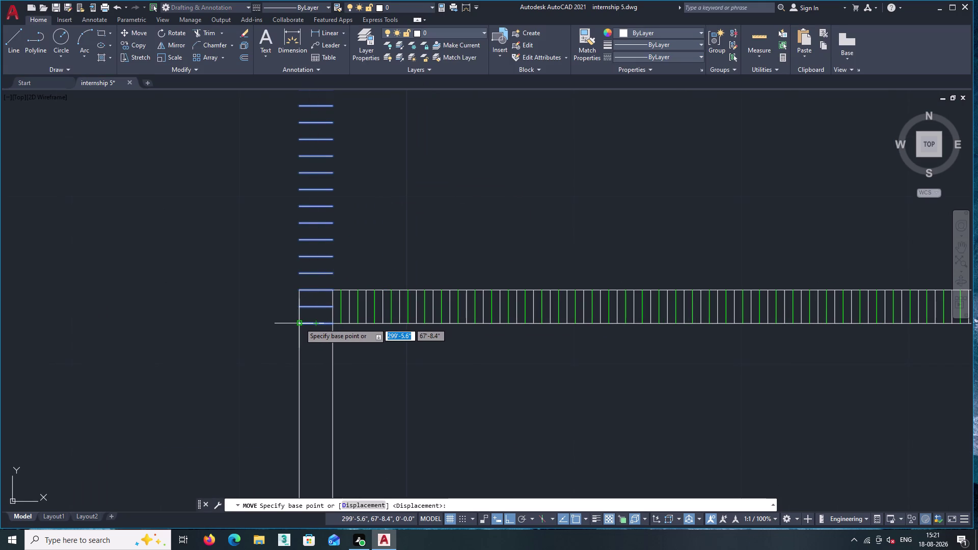
click(298, 323)
middle_drag(290, 433, 350, 247)
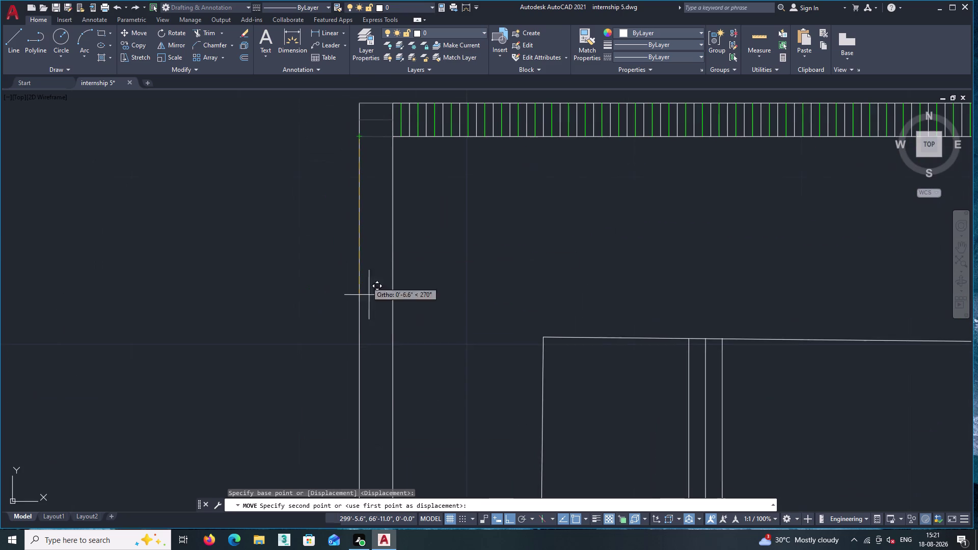
middle_drag(395, 413, 411, 269)
middle_drag(376, 414, 424, 264)
scroll(down, 3)
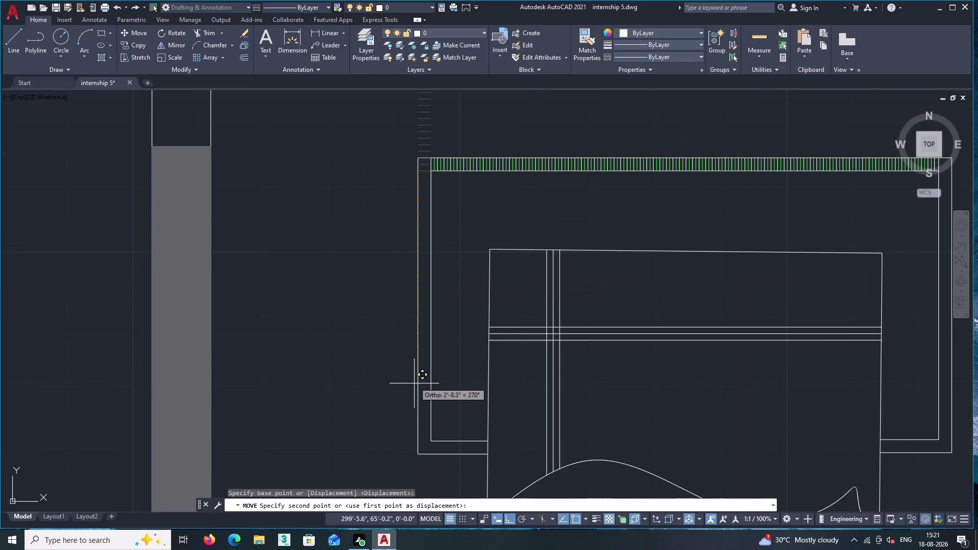
scroll(down, 3)
scroll(up, 3)
scroll(up, 3)
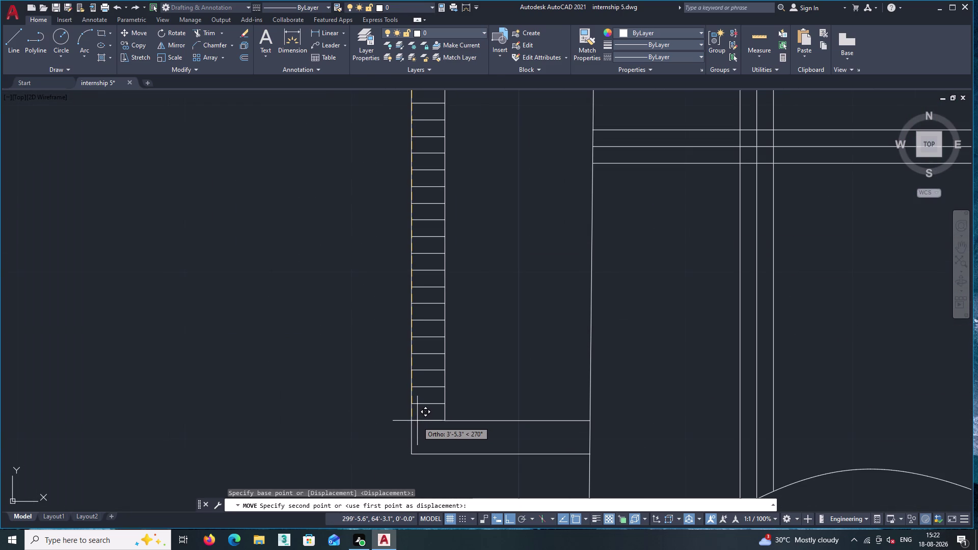
click(417, 420)
scroll(up, 3)
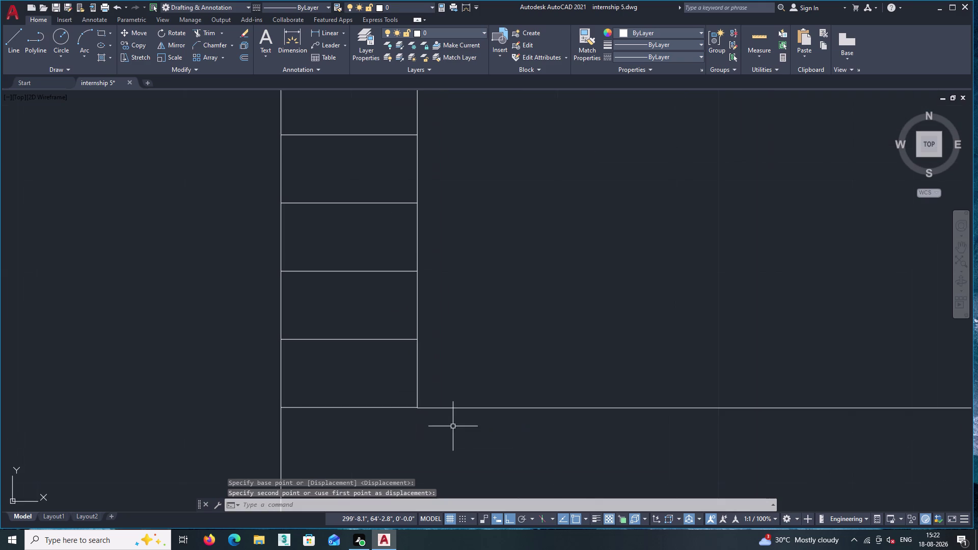
scroll(up, 3)
scroll(up, 3)
scroll(up, 3)
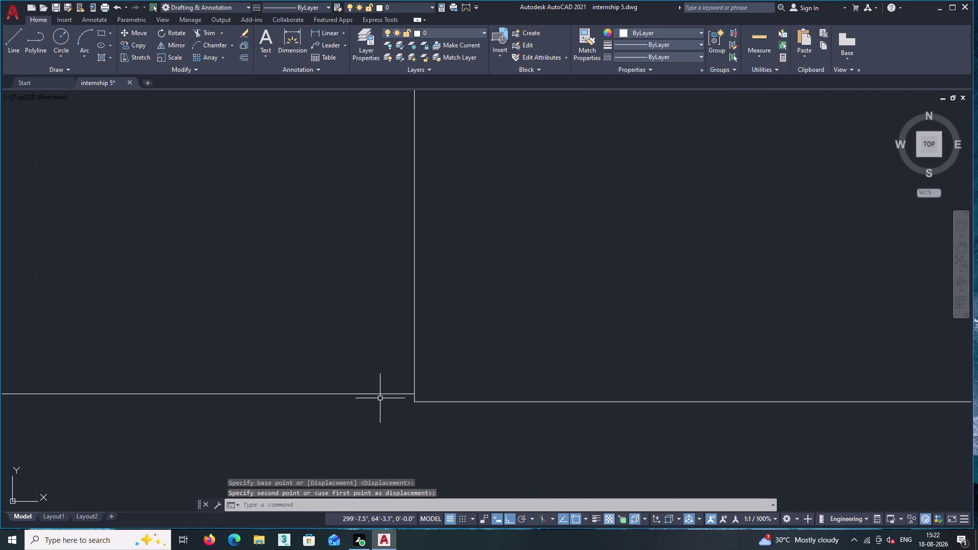
Move the slat column slightly lower on the left rail.
click(380, 398)
click(372, 379)
right_click(371, 379)
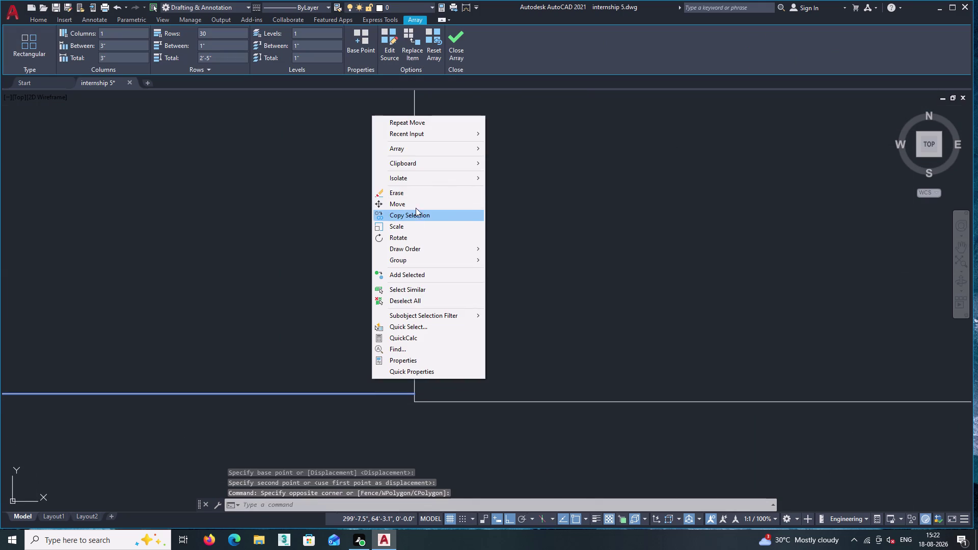
click(415, 207)
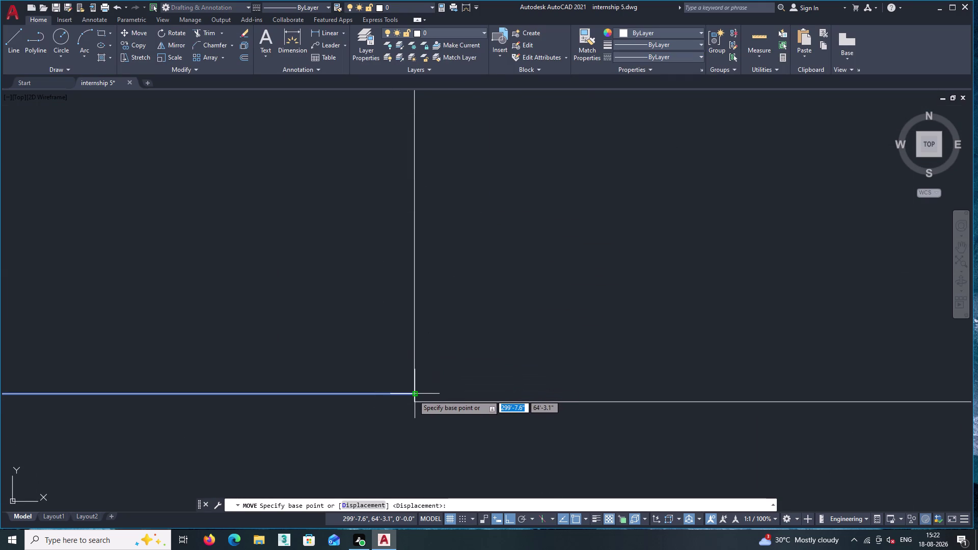
click(413, 395)
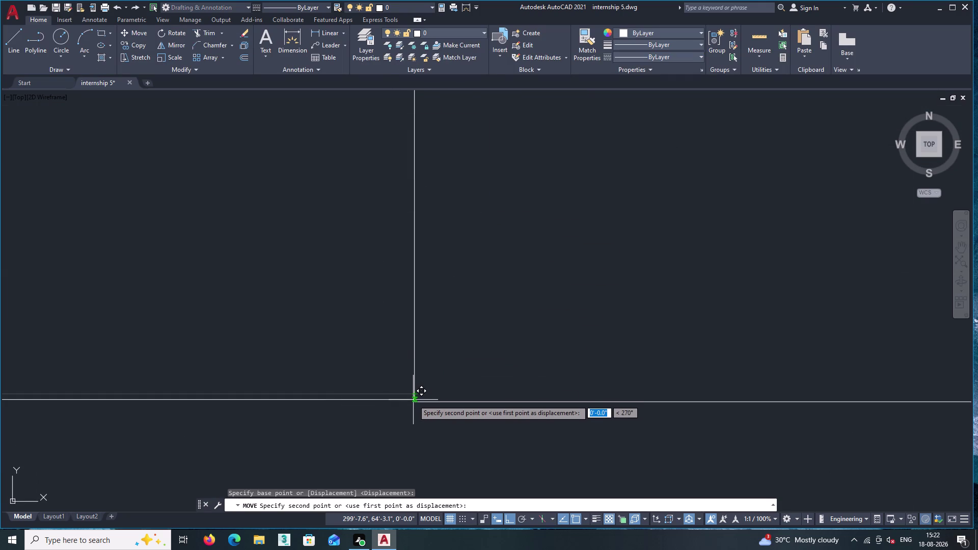
click(413, 401)
scroll(down, 3)
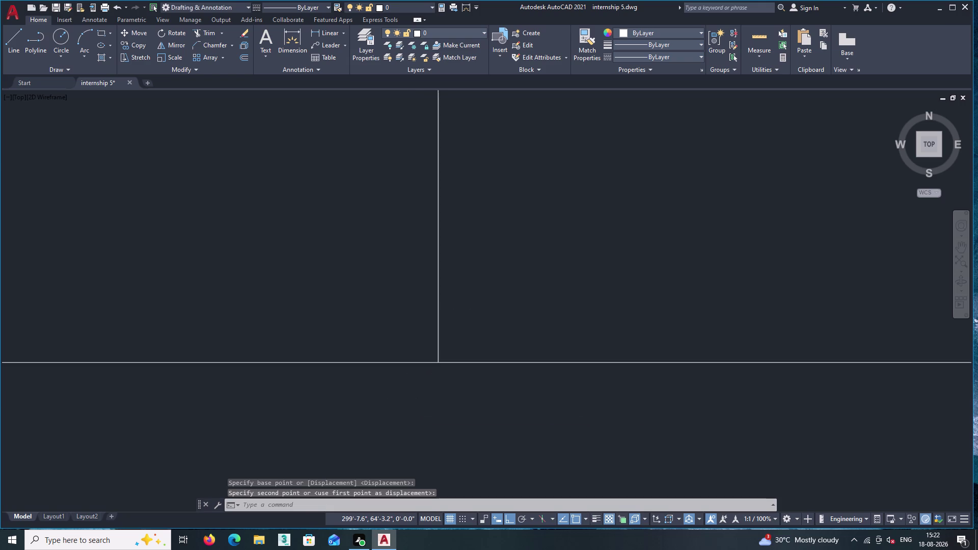
scroll(down, 3)
middle_drag(452, 275, 451, 384)
Select the slat array and grab its row-count grip.
scroll(down, 3)
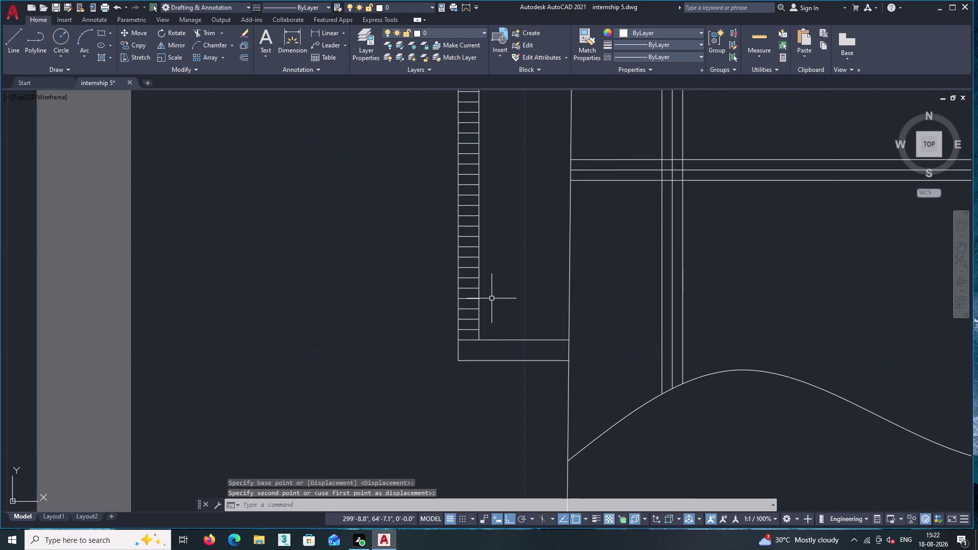
scroll(down, 3)
scroll(up, 3)
scroll(down, 3)
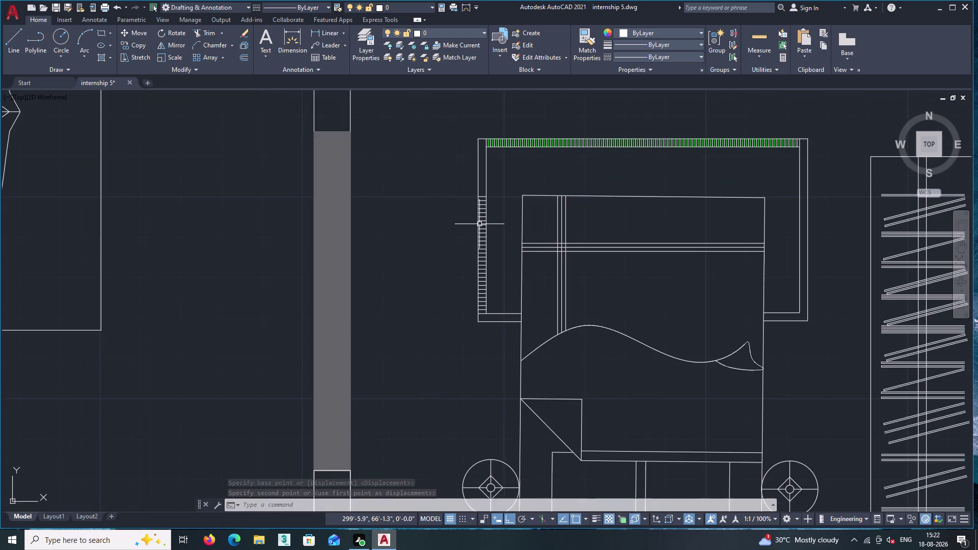
middle_drag(479, 224, 459, 306)
scroll(up, 3)
scroll(up, 3)
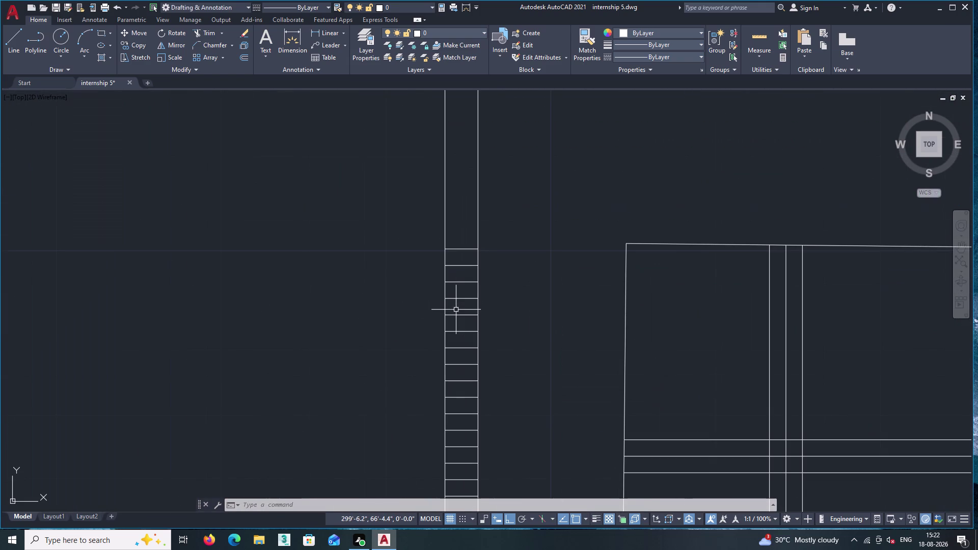
scroll(up, 3)
scroll(down, 3)
scroll(down, 3)
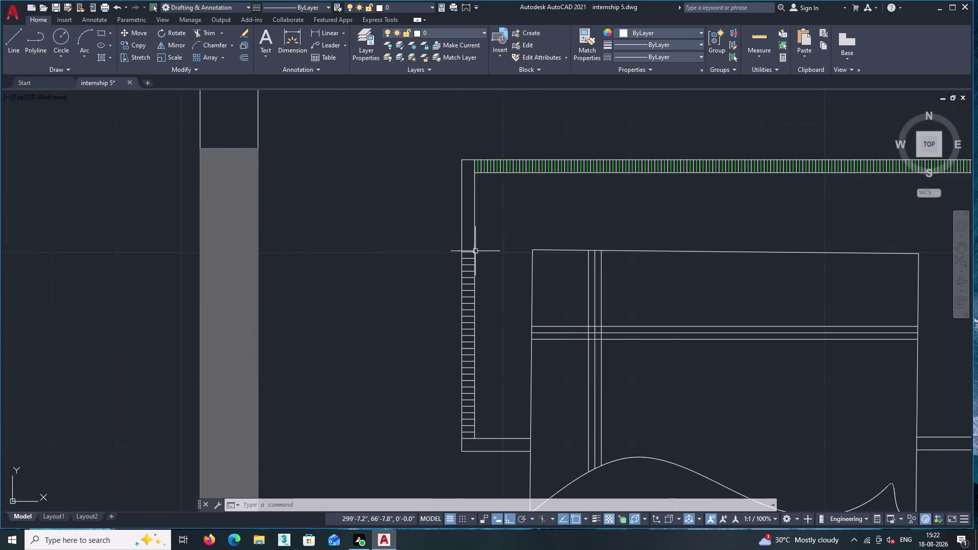
scroll(up, 3)
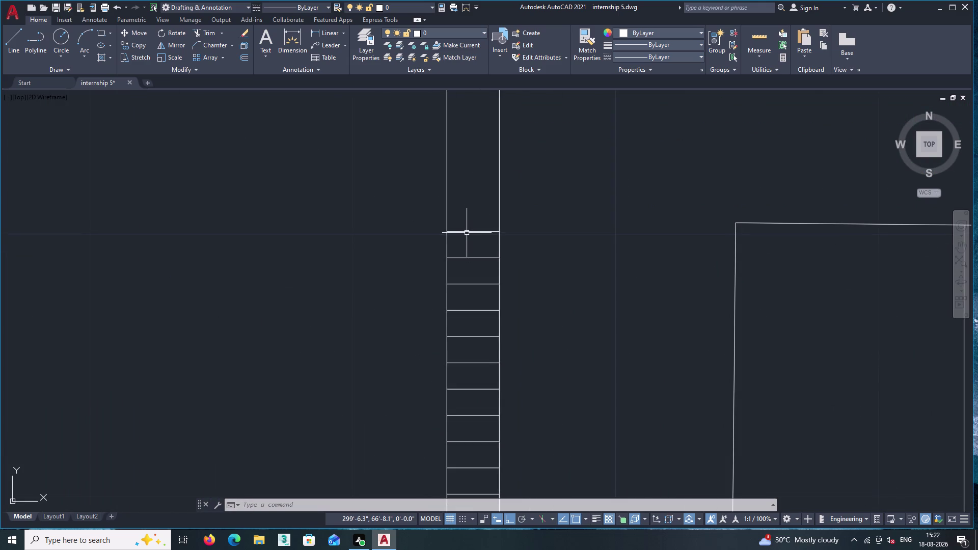
click(467, 230)
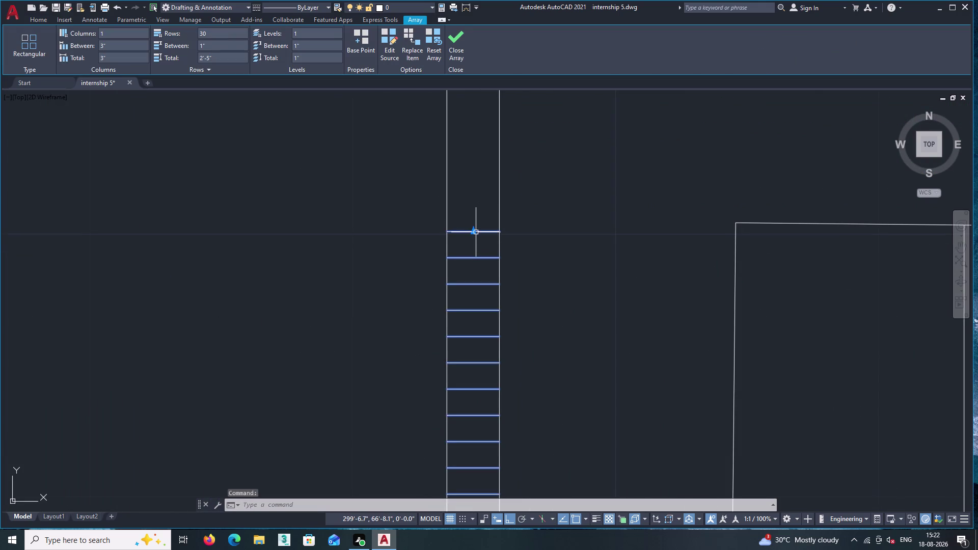
click(473, 234)
Drag the row grip toward the top rail, then cancel with Esc, keeping 30 rows.
middle_drag(475, 180, 470, 347)
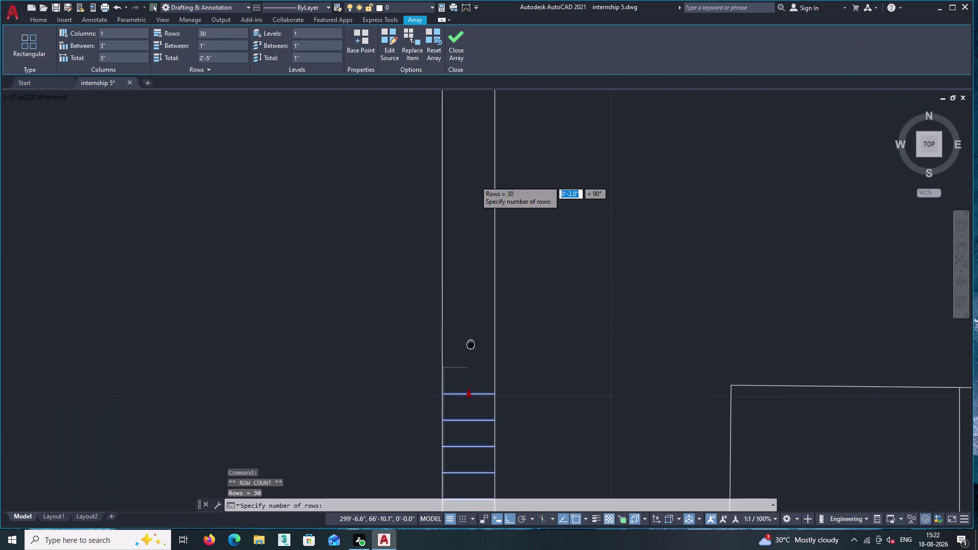
middle_drag(470, 347, 470, 348)
scroll(down, 3)
middle_drag(461, 186, 464, 262)
scroll(up, 3)
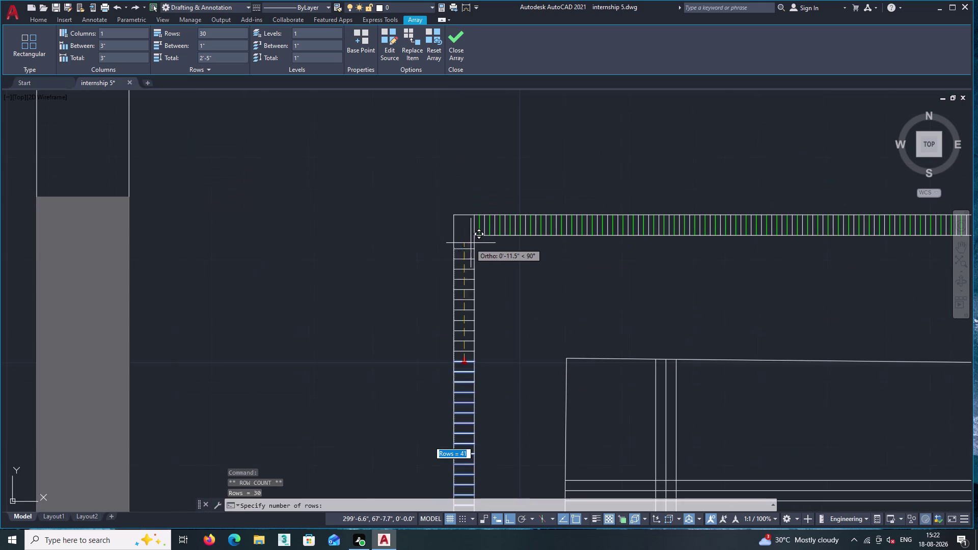
scroll(up, 3)
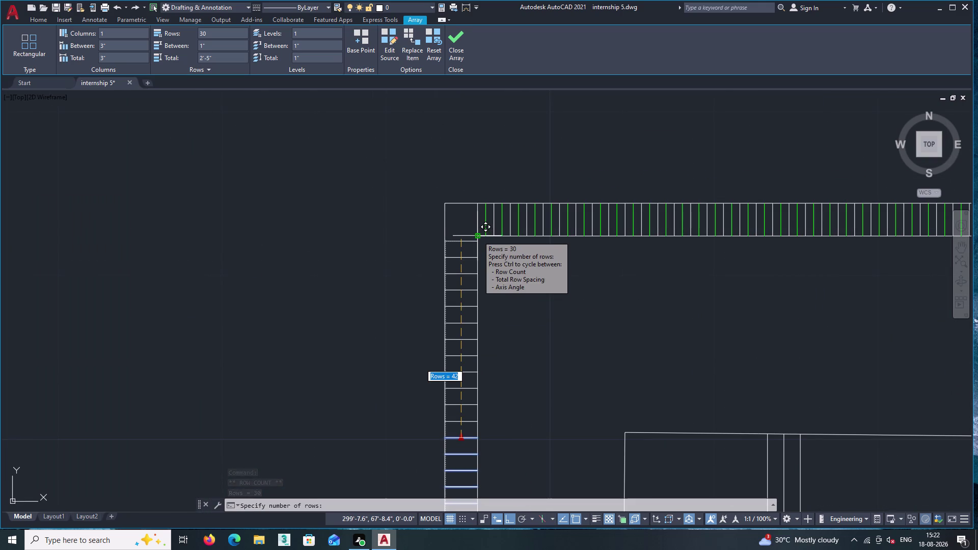
click(477, 235)
scroll(down, 3)
key(Escape)
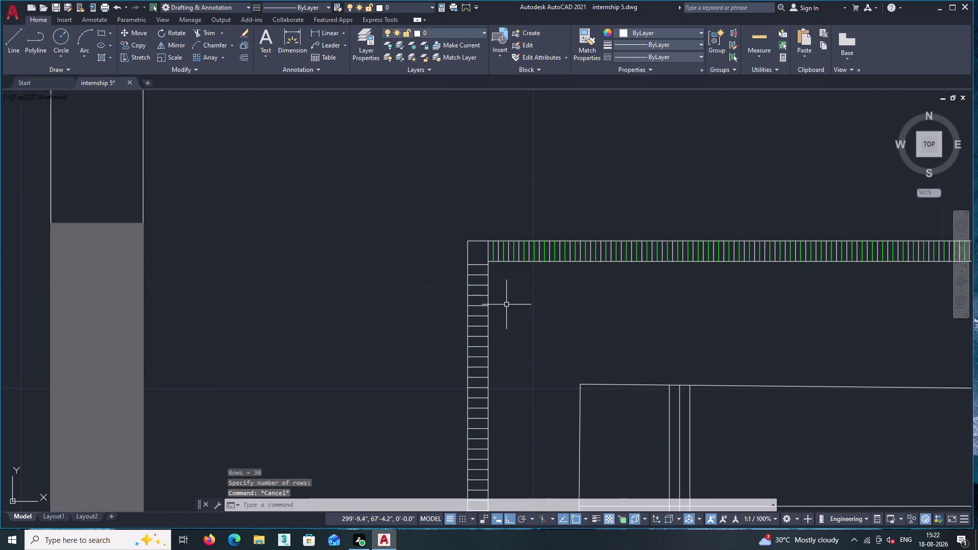
Reselect the slat array so it is active again.
middle_drag(504, 304, 471, 227)
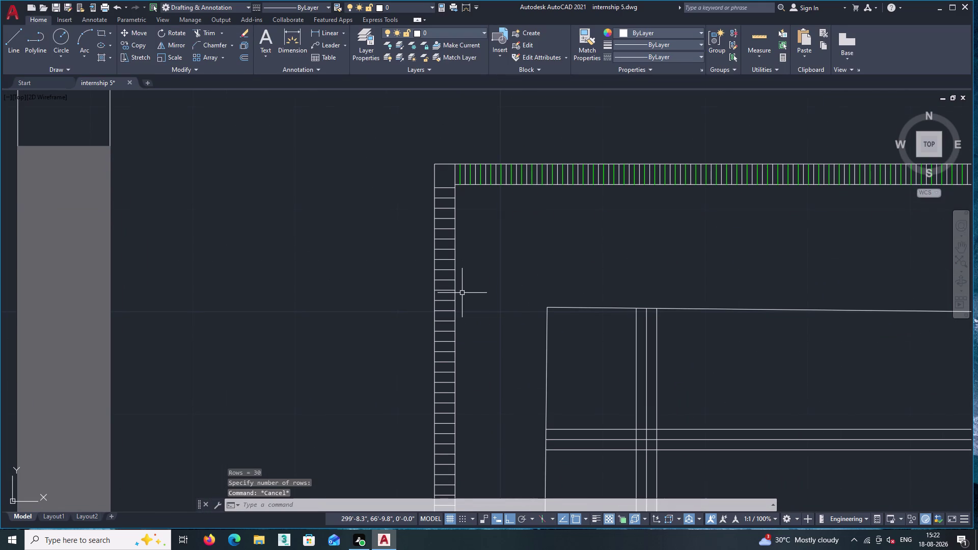
scroll(up, 3)
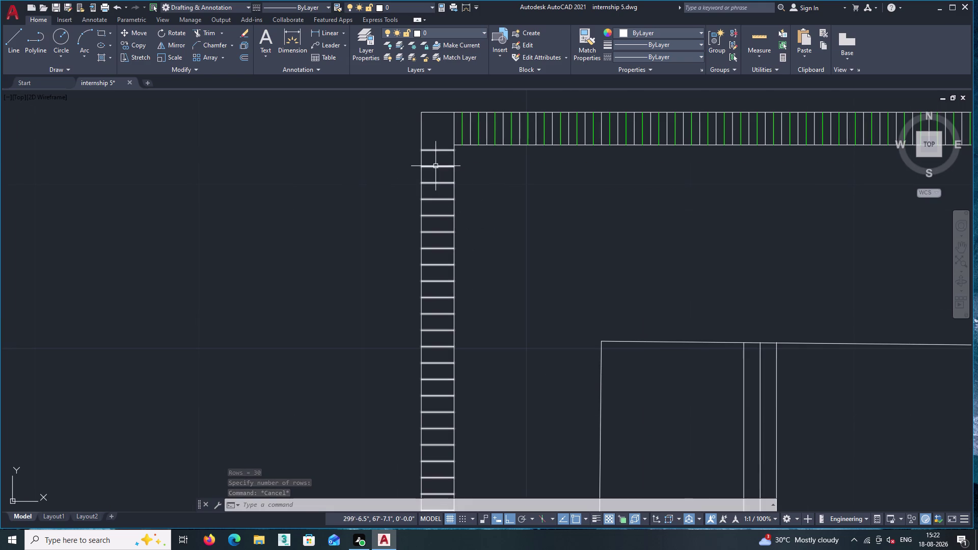
scroll(up, 3)
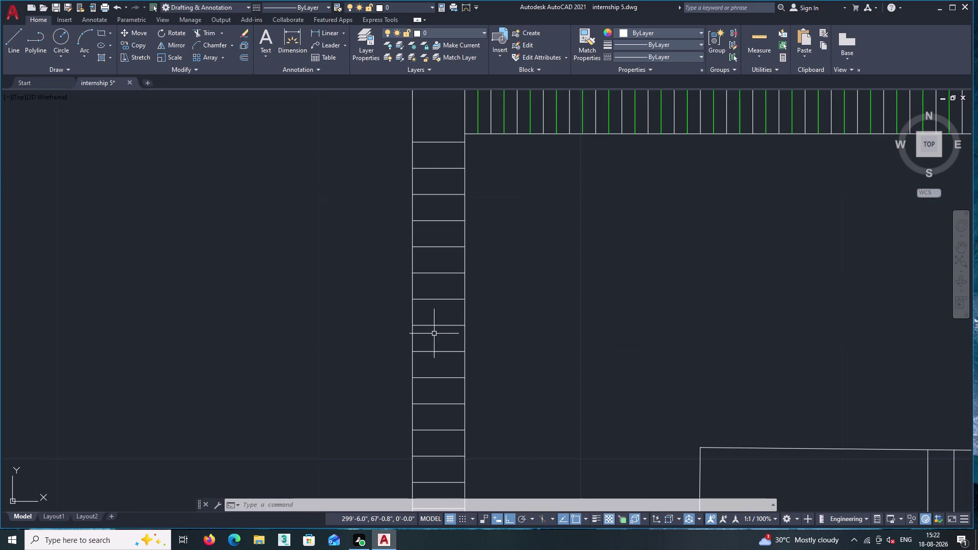
click(441, 221)
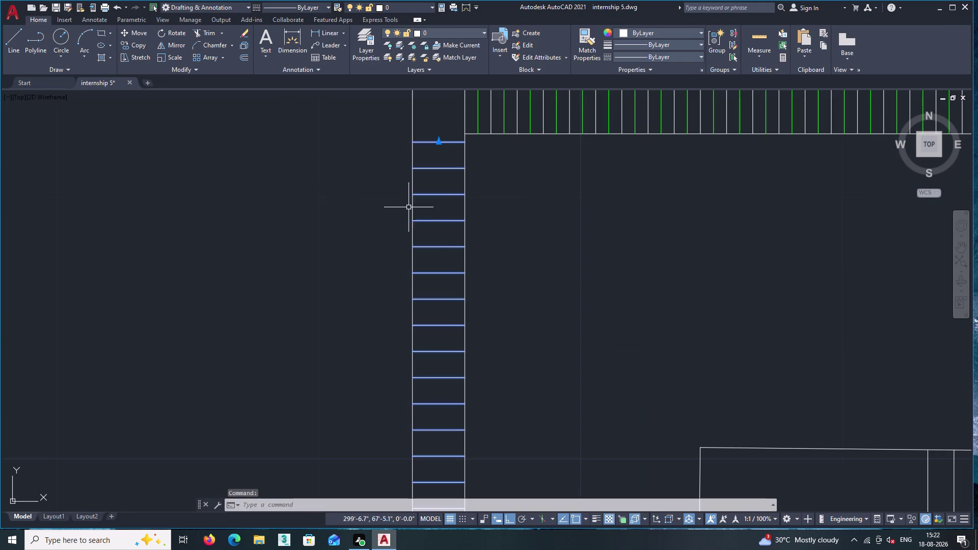
click(29, 19)
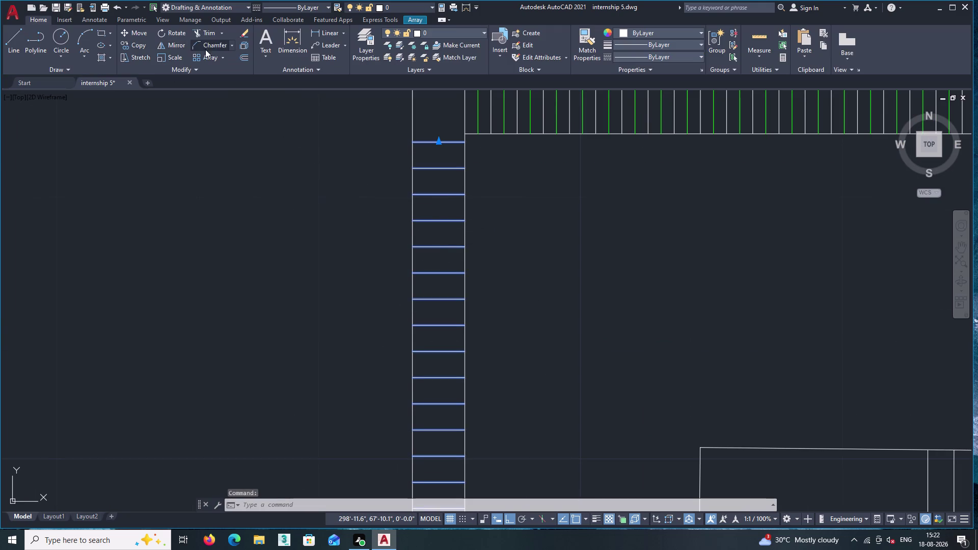
Explode the slat array into separate lines and select the topmost slat.
double_click(243, 49)
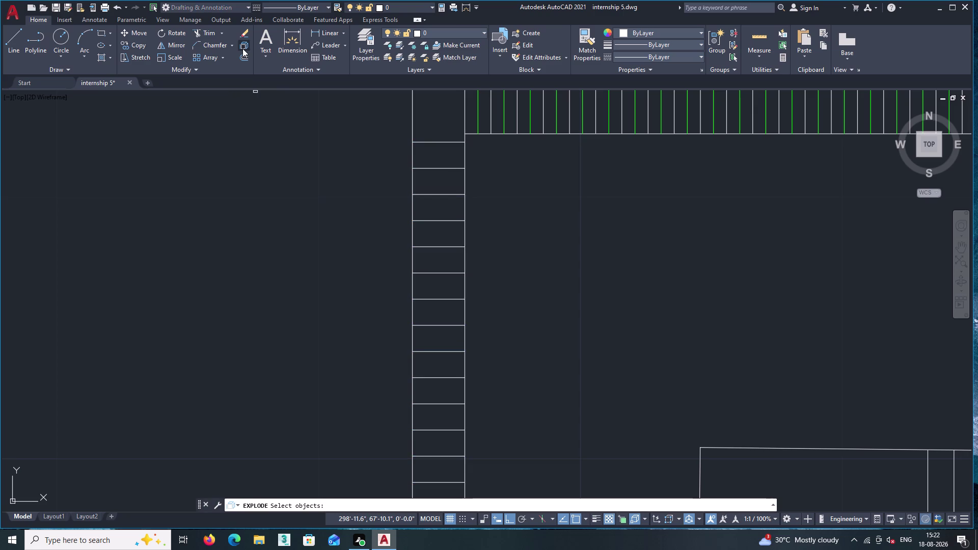
key(Return)
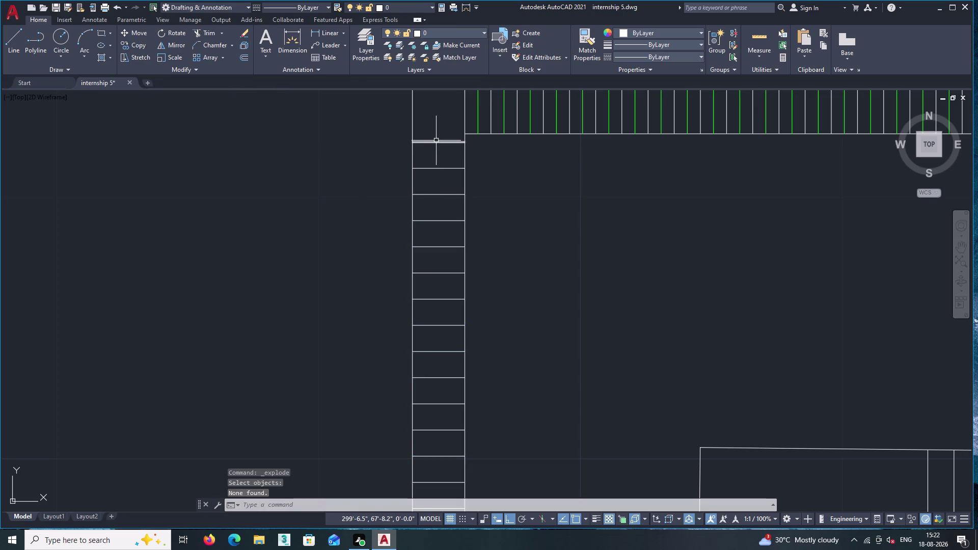
click(436, 144)
double_click(435, 136)
right_click(432, 154)
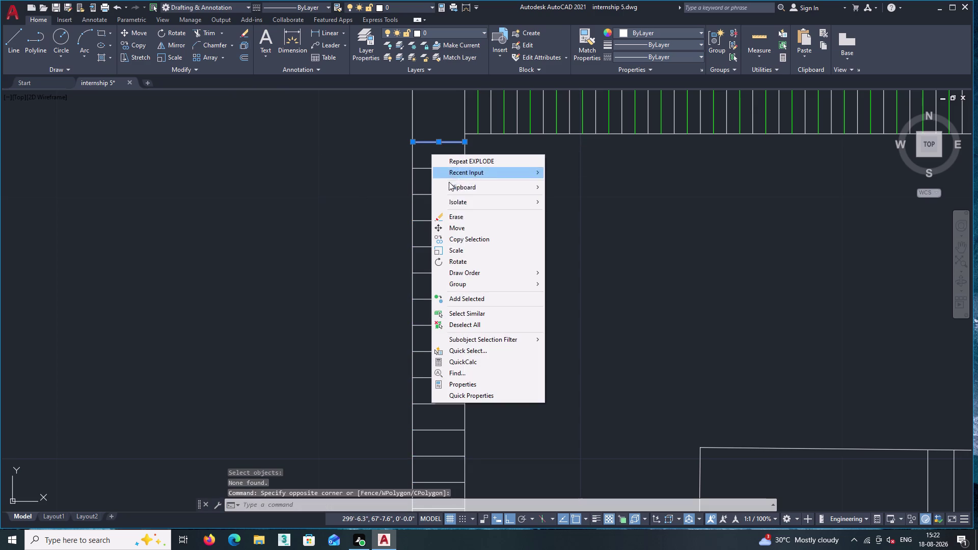
Copy the top slat line just below itself using the mid-between-two-points (M2P) snap.
click(461, 239)
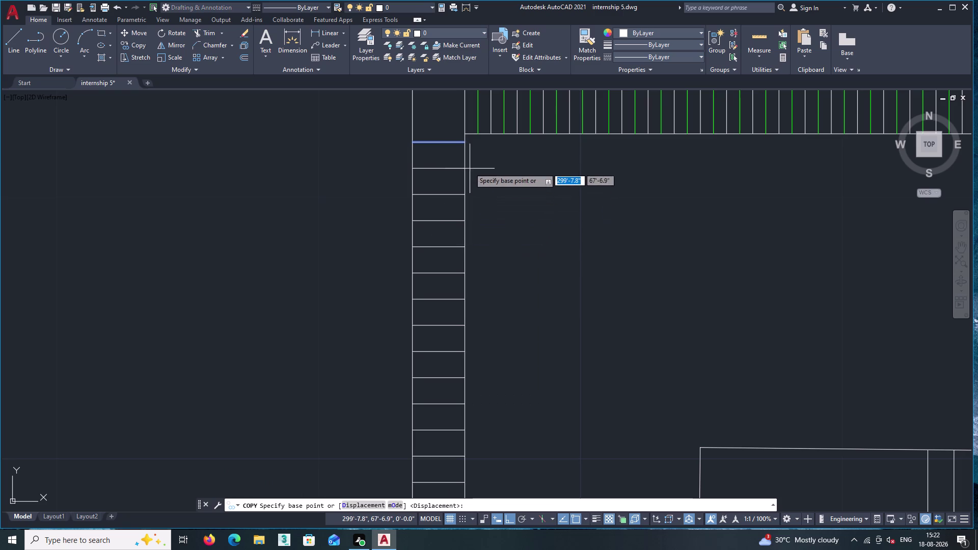
click(466, 143)
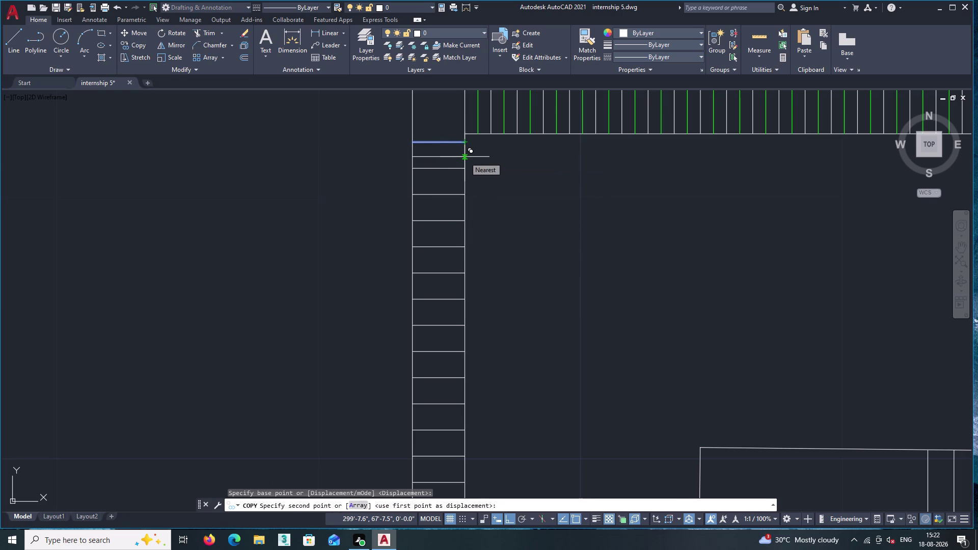
key(m)
text(2p)
key(Return)
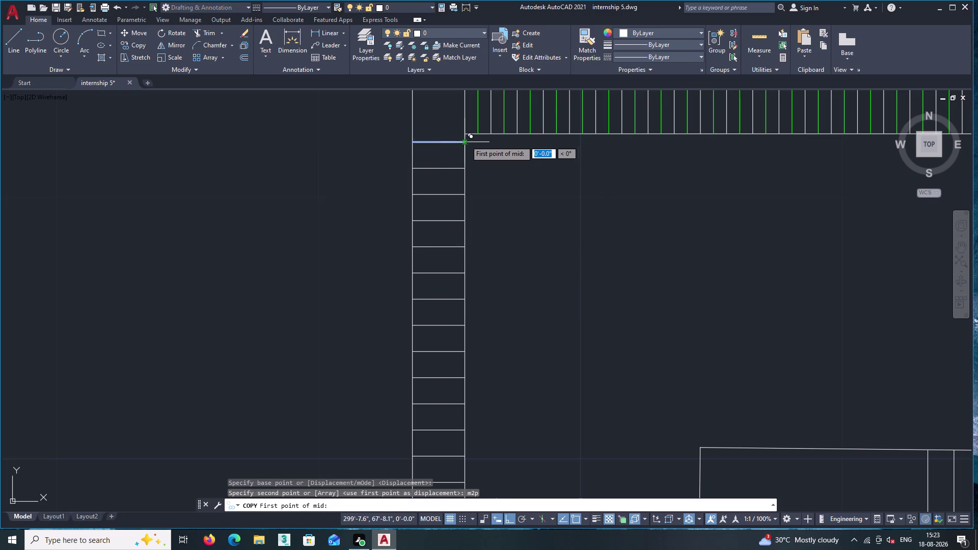
click(465, 142)
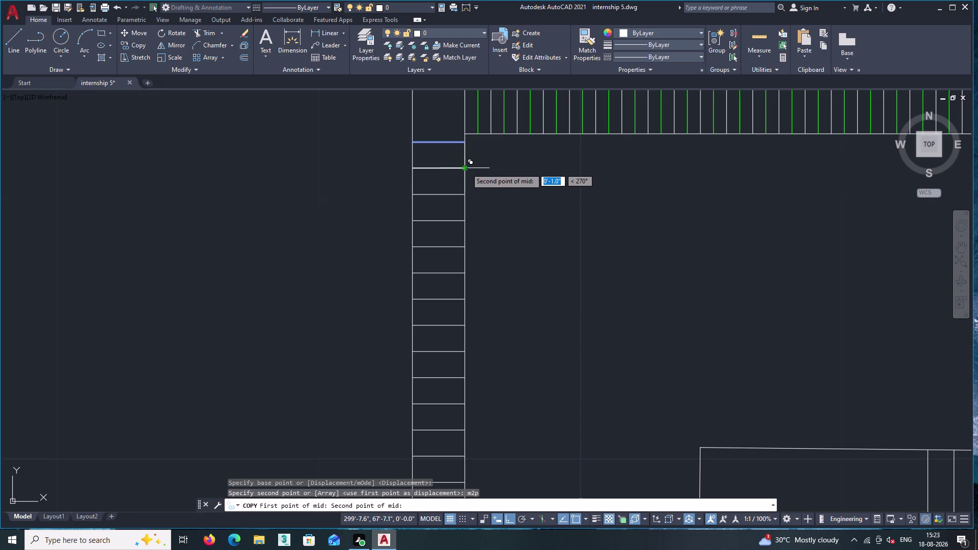
click(465, 168)
key(Return)
Cancel the repeated copy and start a rectangular array of the upper left-strip slat line.
key(Return)
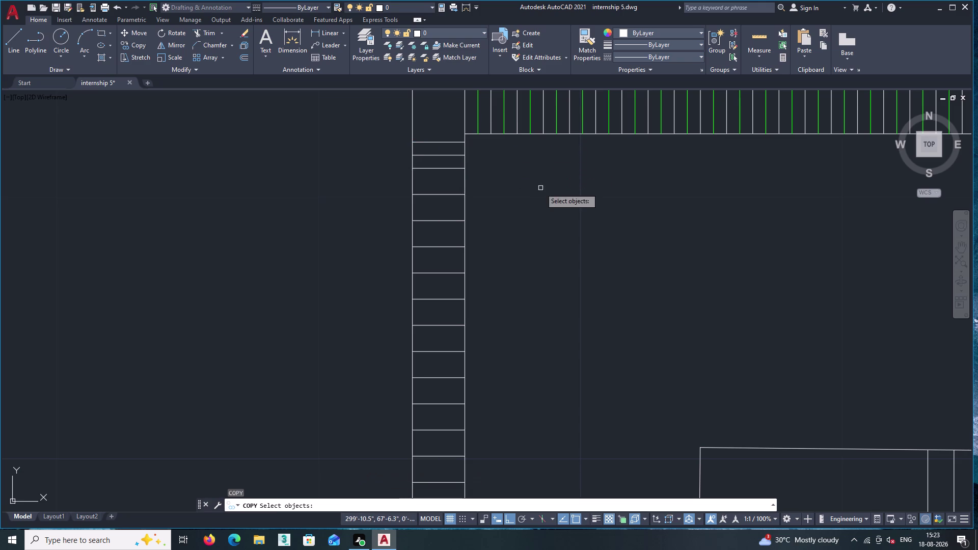
middle_drag(538, 189, 662, 314)
key(Escape)
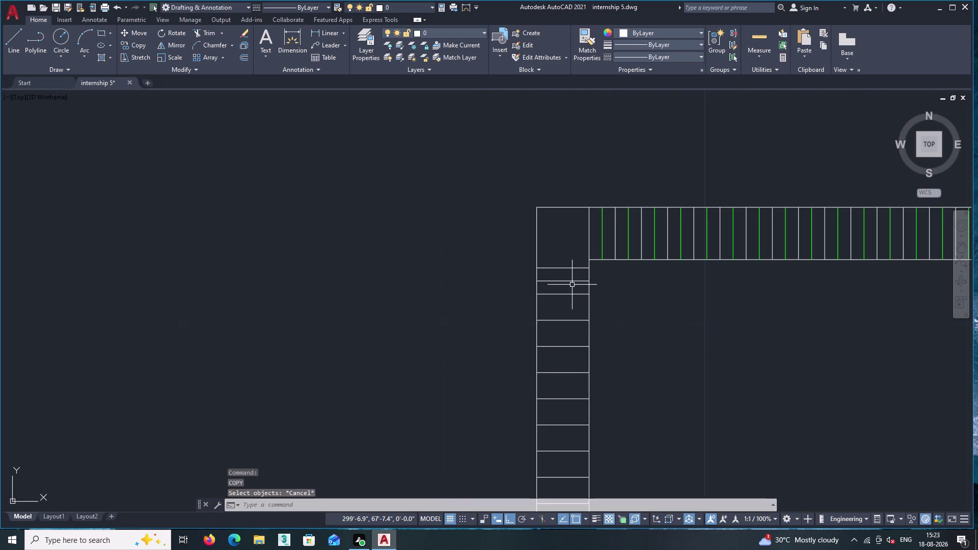
click(572, 282)
middle_drag(559, 303, 428, 219)
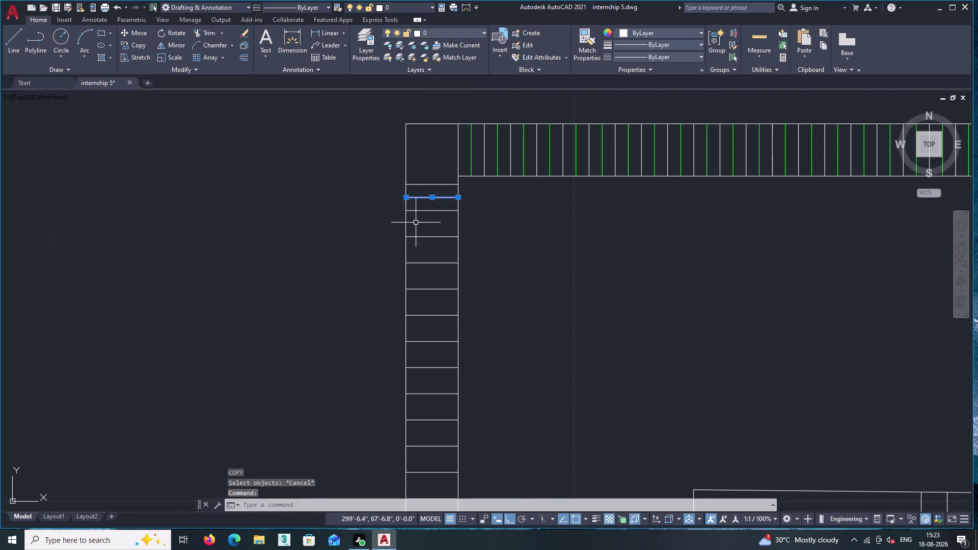
scroll(down, 3)
scroll(up, 3)
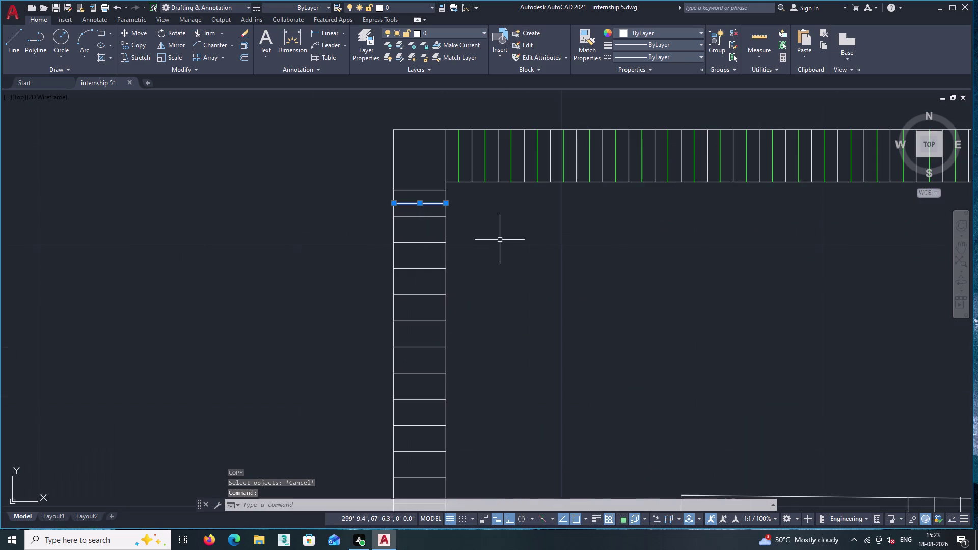
click(210, 55)
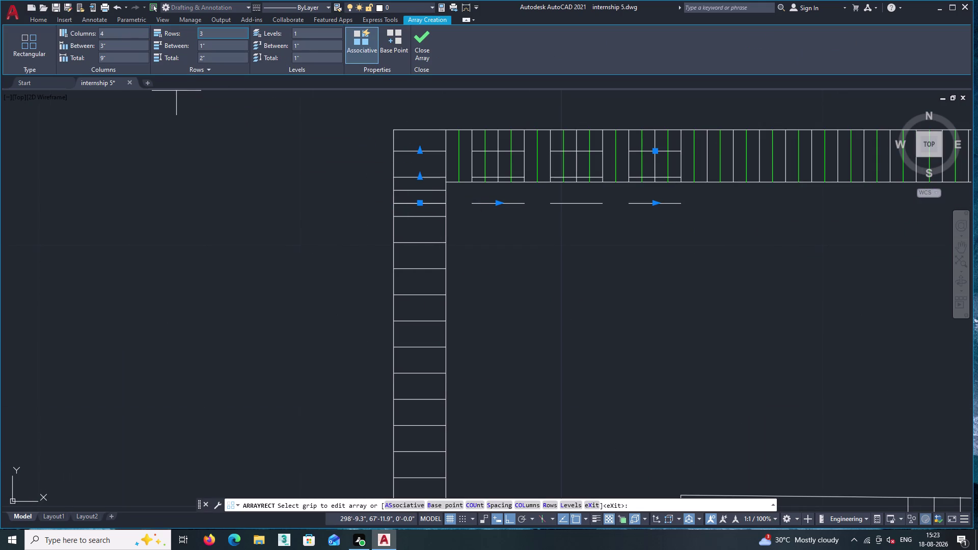
Cut the array preview down to 1 row and 1 column.
click(237, 33)
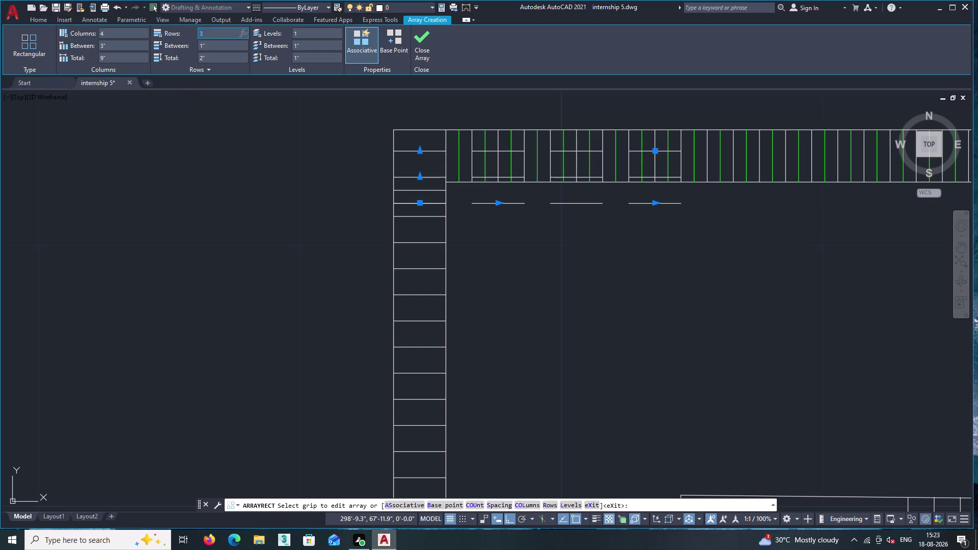
key(BackSpace)
key(1)
key(Return)
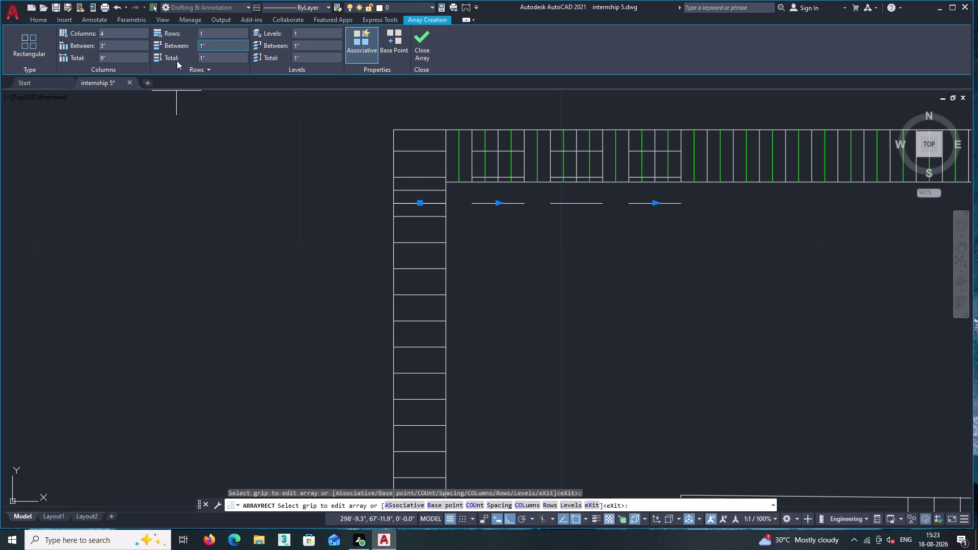
click(118, 32)
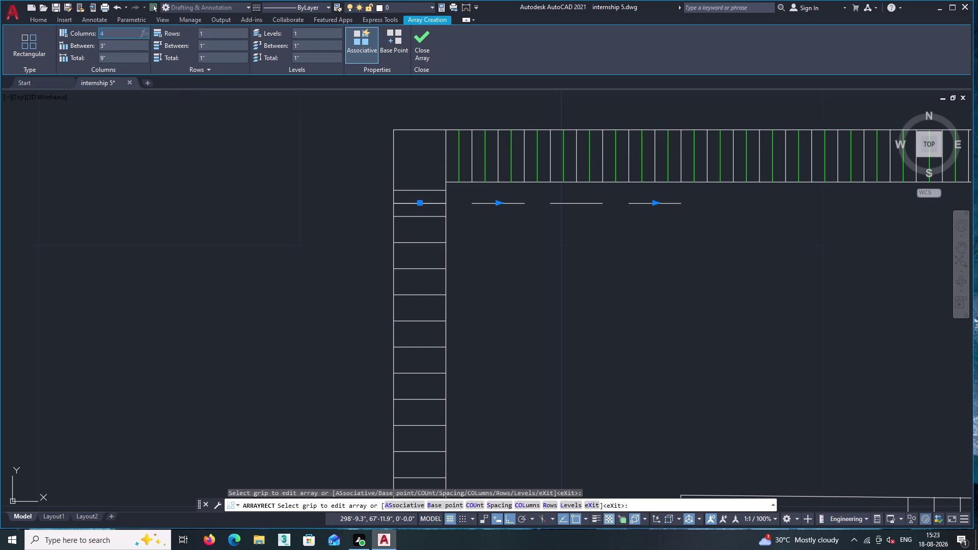
key(BackSpace)
key(1)
key(Return)
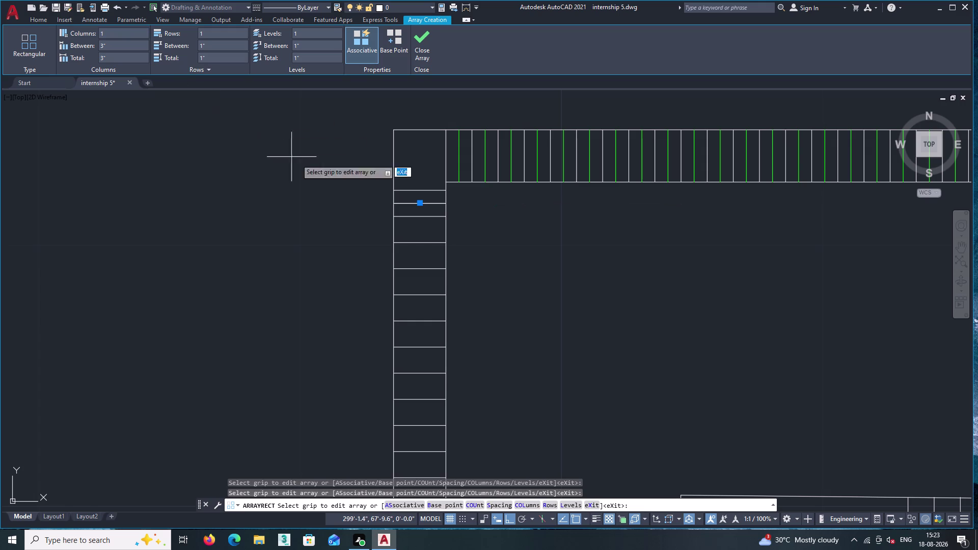
Move the array base grip to the bottom corner of the left strip.
scroll(up, 3)
click(416, 203)
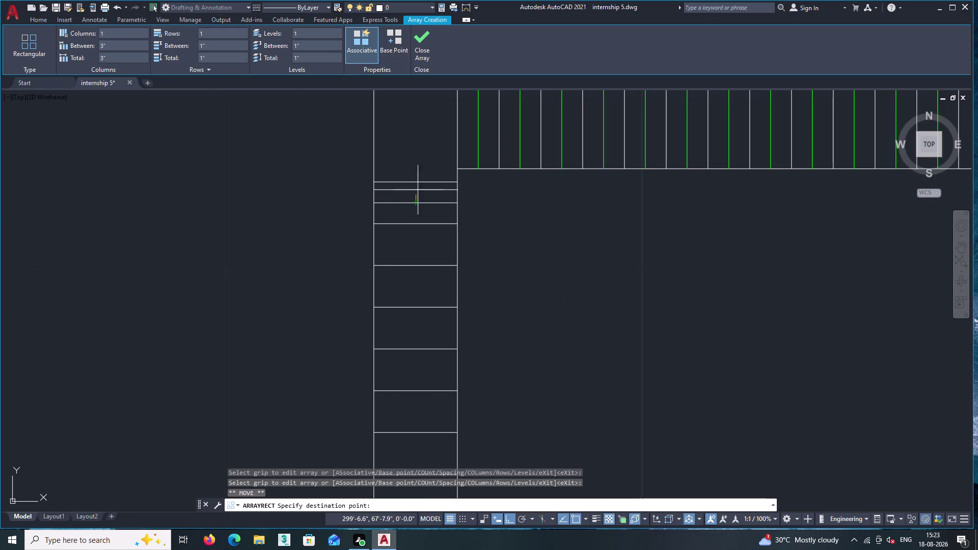
middle_drag(420, 138, 410, 218)
scroll(down, 3)
middle_drag(409, 364, 422, 161)
middle_drag(417, 351, 440, 110)
middle_drag(432, 321, 439, 89)
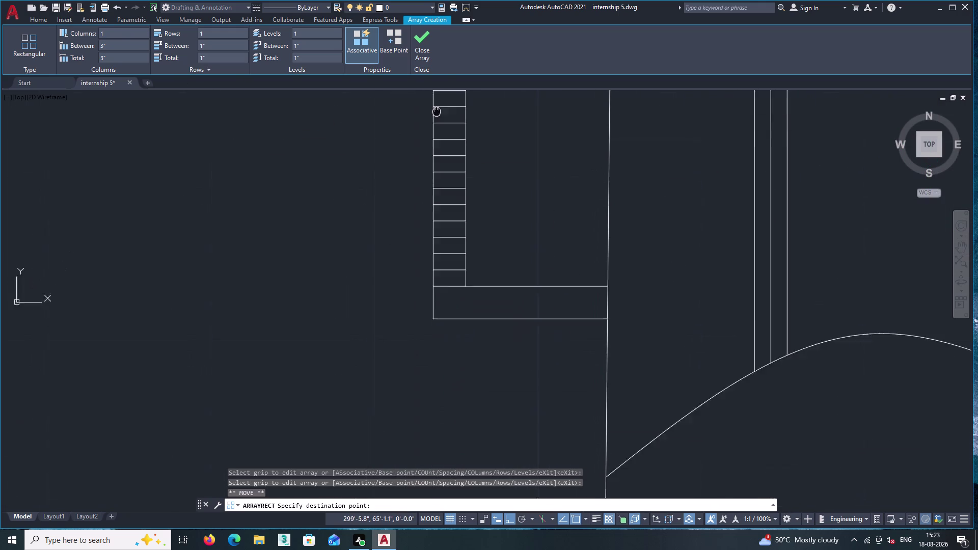
middle_drag(440, 88, 444, 66)
scroll(up, 3)
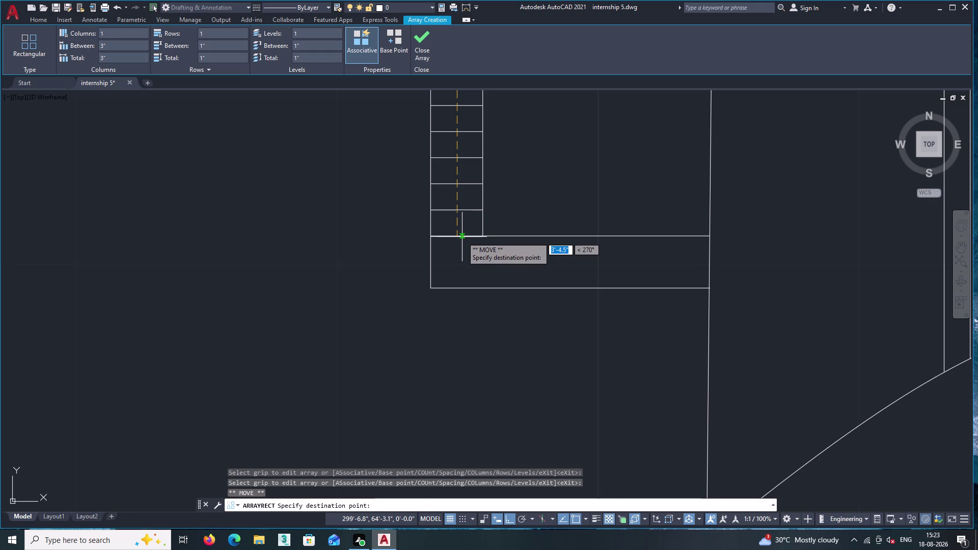
click(461, 237)
key(ctrl+z)
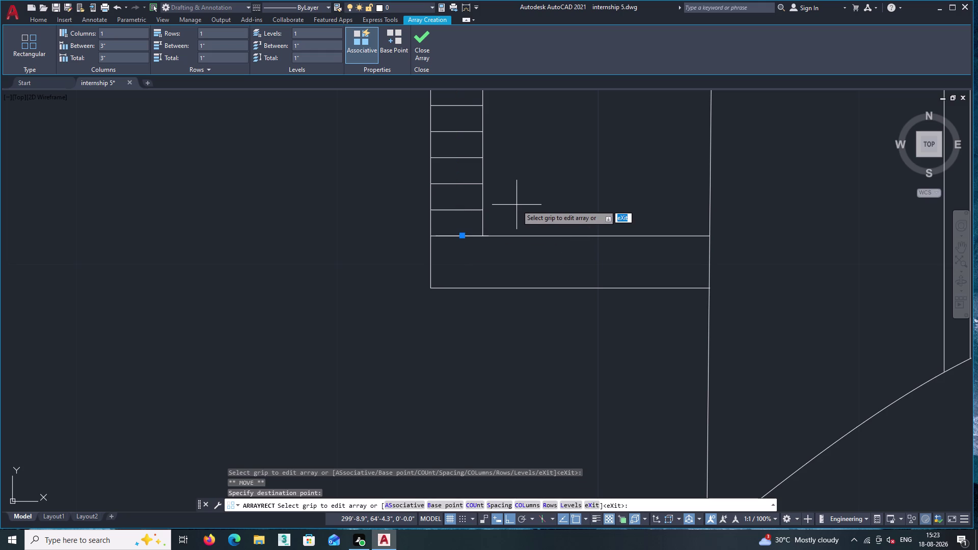
key(ctrl+z)
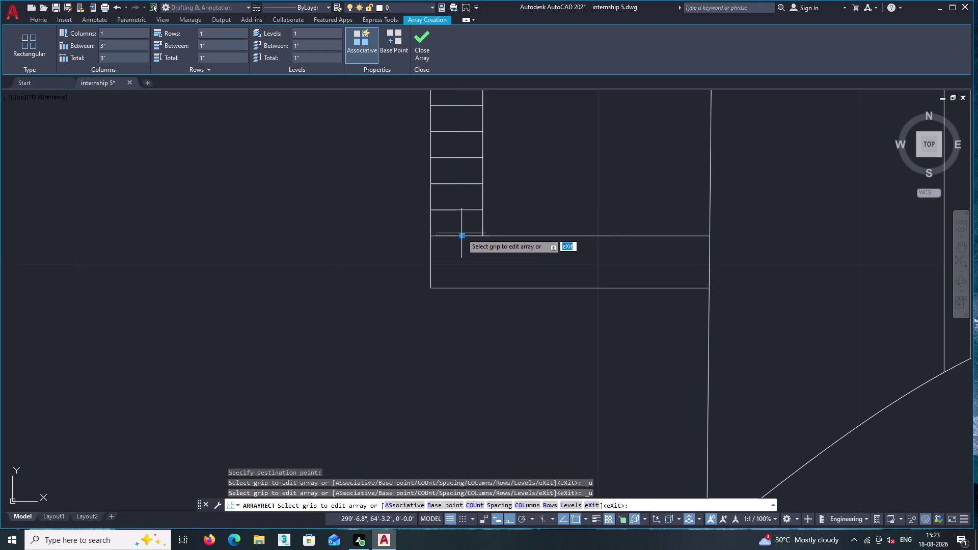
click(461, 236)
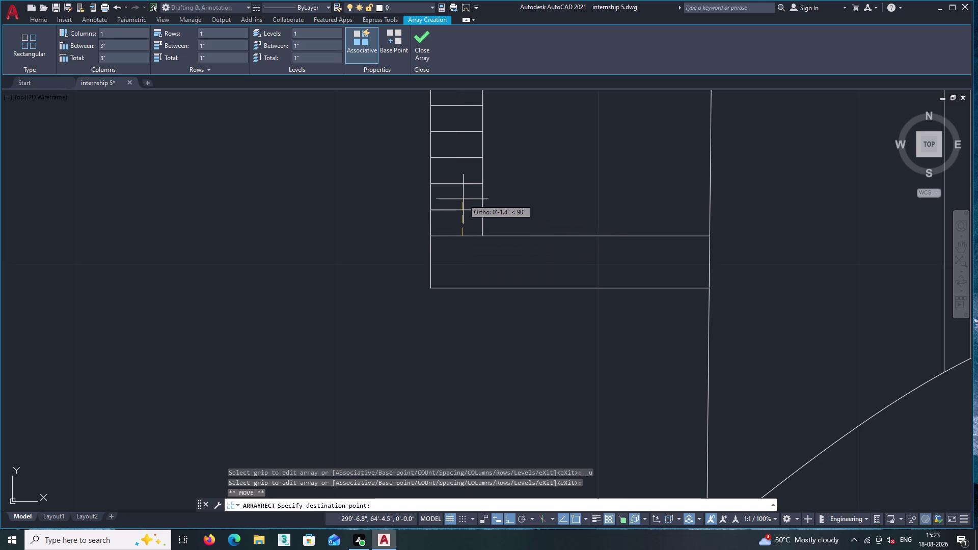
Set the array to 30 rows, review the preview, then cancel it.
click(223, 31)
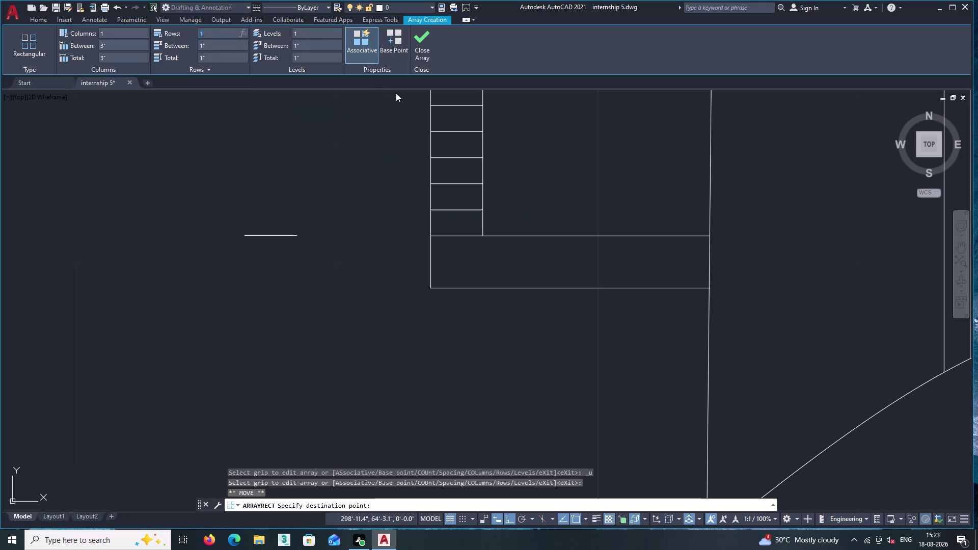
text(30)
key(Return)
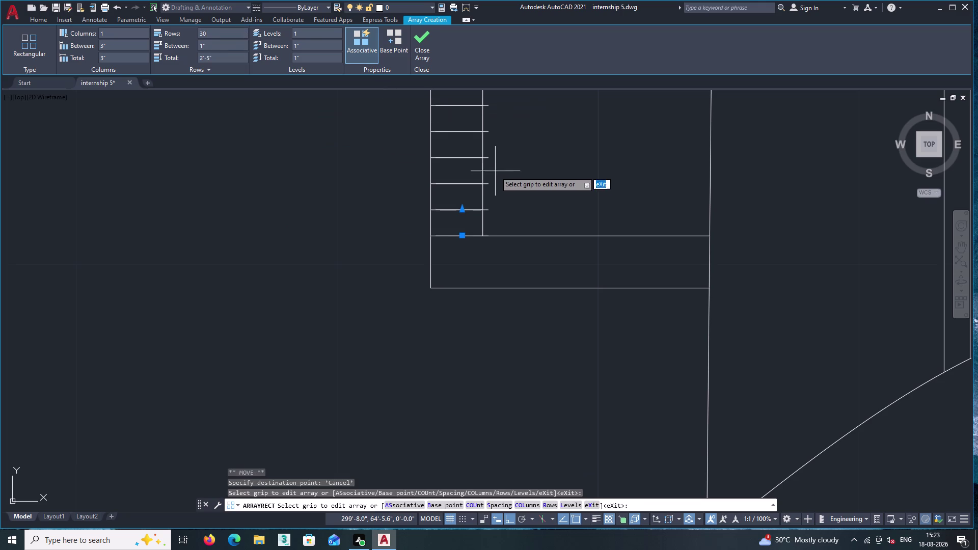
scroll(down, 3)
middle_drag(503, 188, 500, 442)
scroll(down, 3)
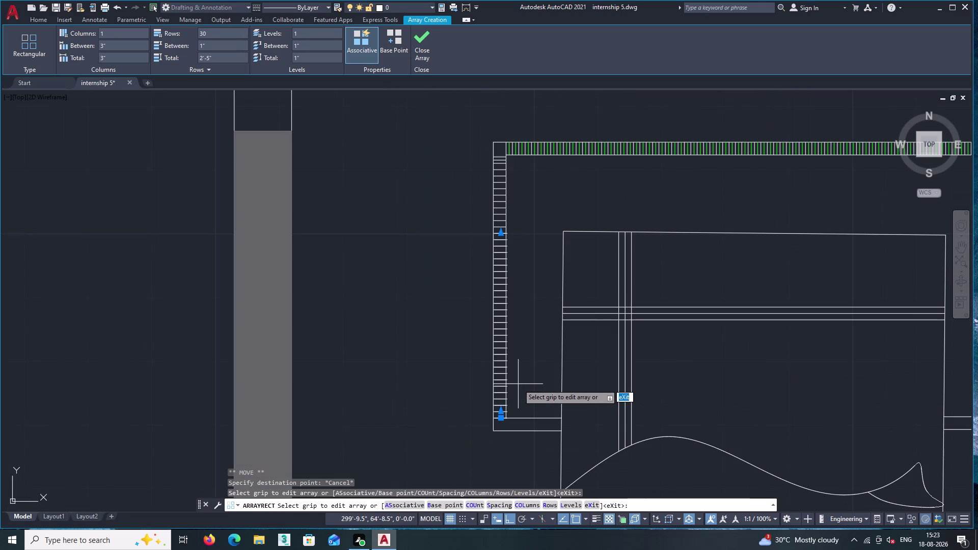
scroll(up, 3)
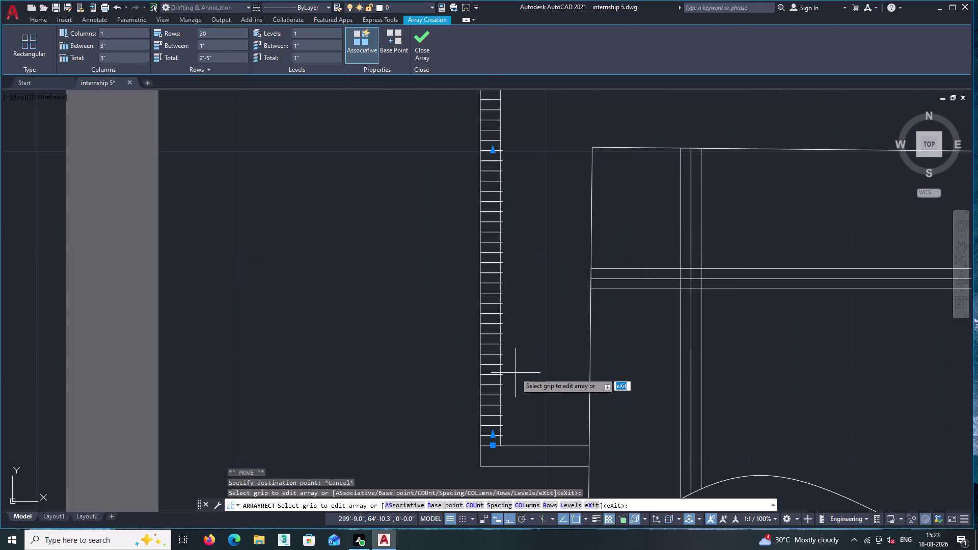
key(Escape)
middle_drag(501, 406, 504, 318)
Undo the recent slat-line array and view changes.
scroll(up, 3)
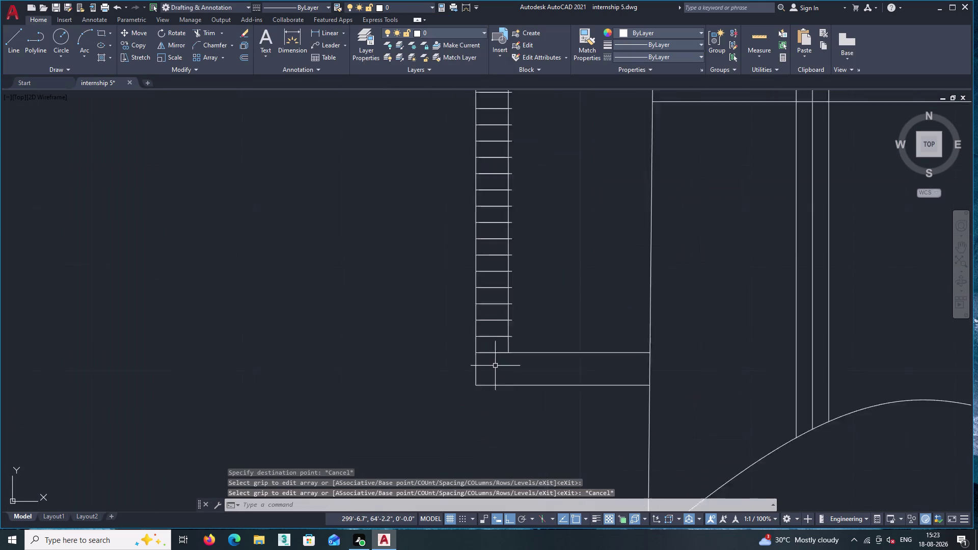
scroll(up, 3)
scroll(up, 3)
key(ctrl+z)
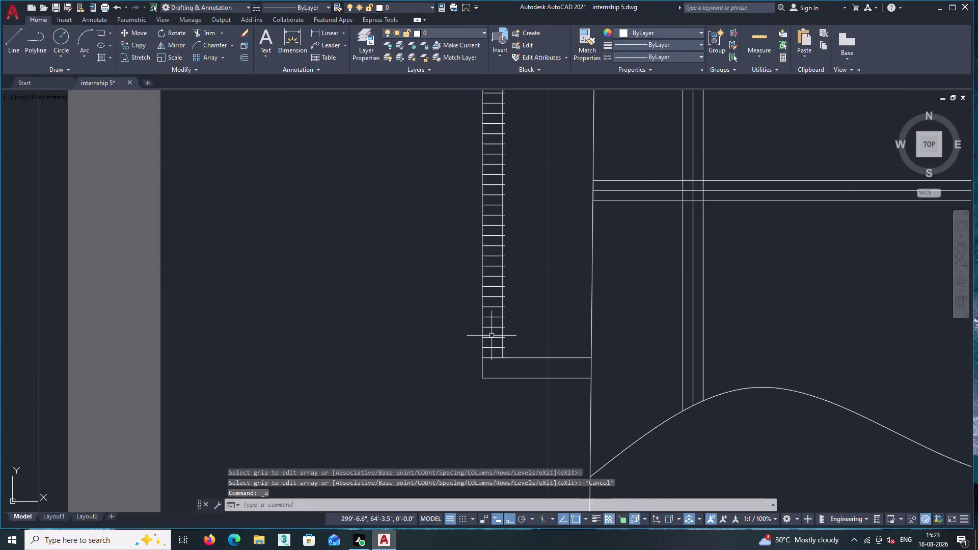
key(ctrl+z)
key(ctrl+z)
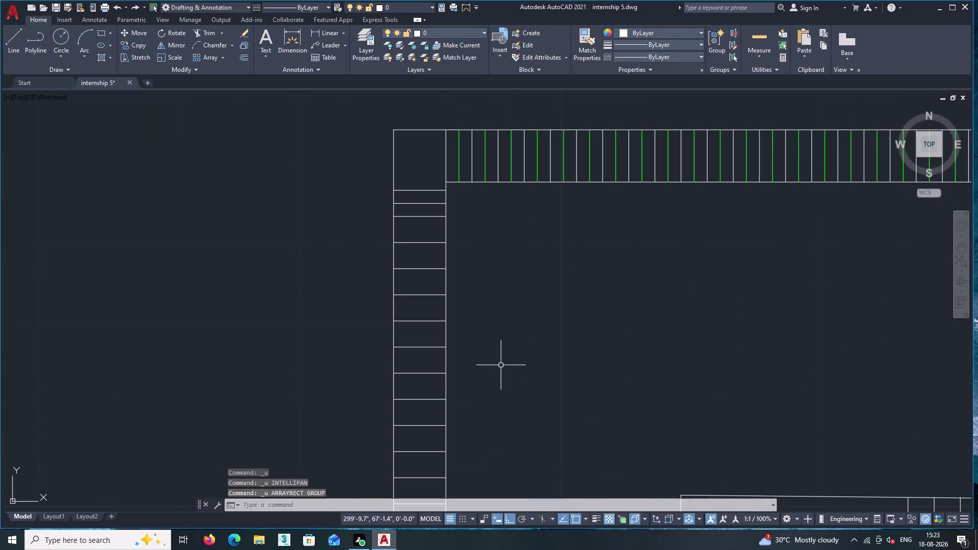
key(ctrl+z)
scroll(up, 3)
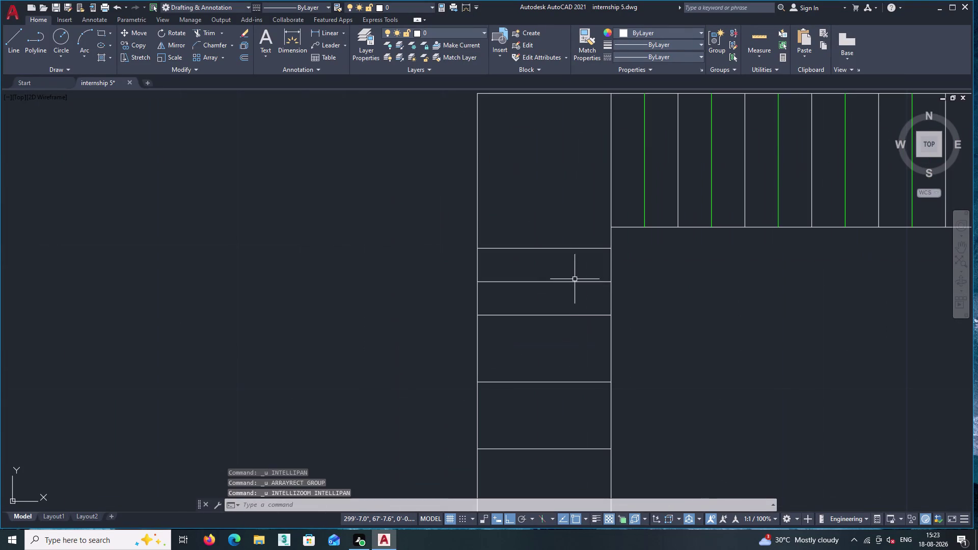
Start a rectangular array of the middle slat line in the left strip.
click(574, 281)
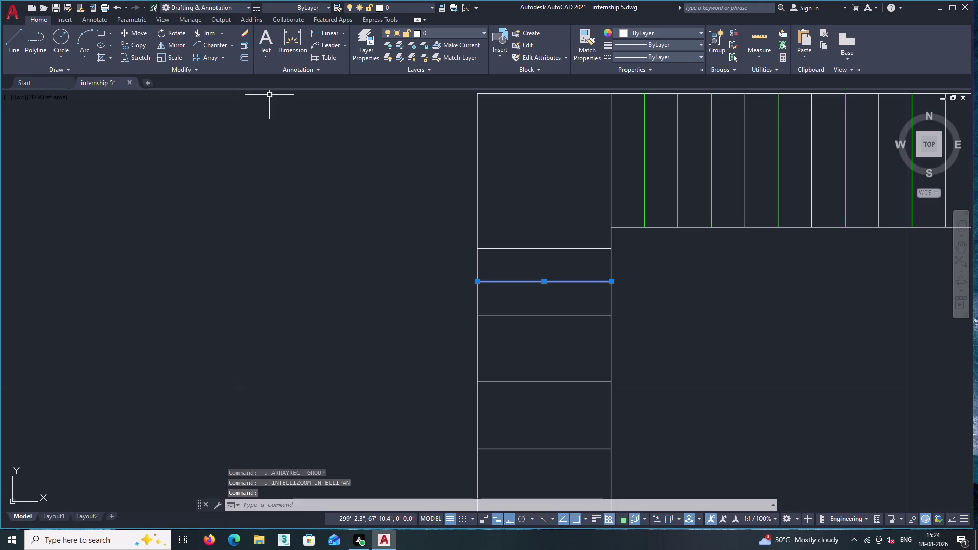
right_click(225, 109)
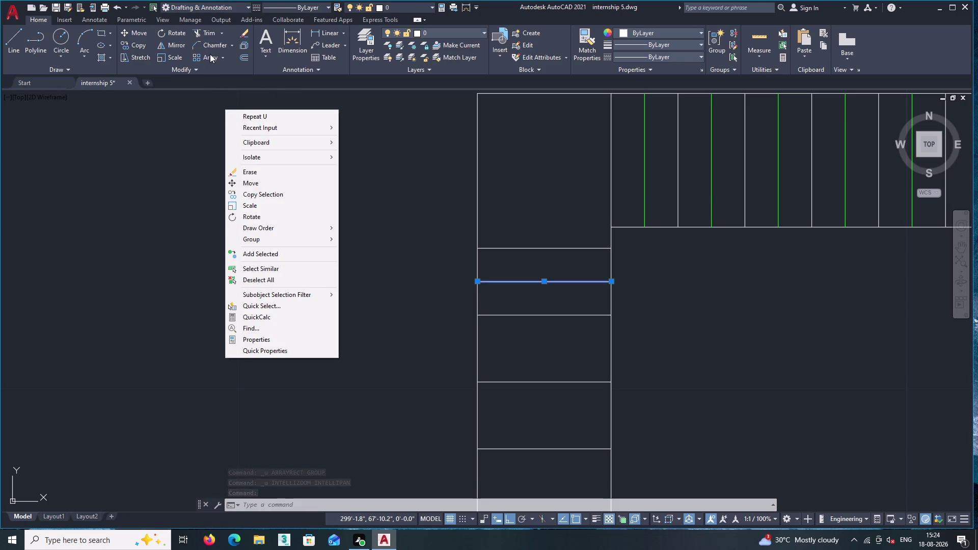
click(224, 54)
click(219, 75)
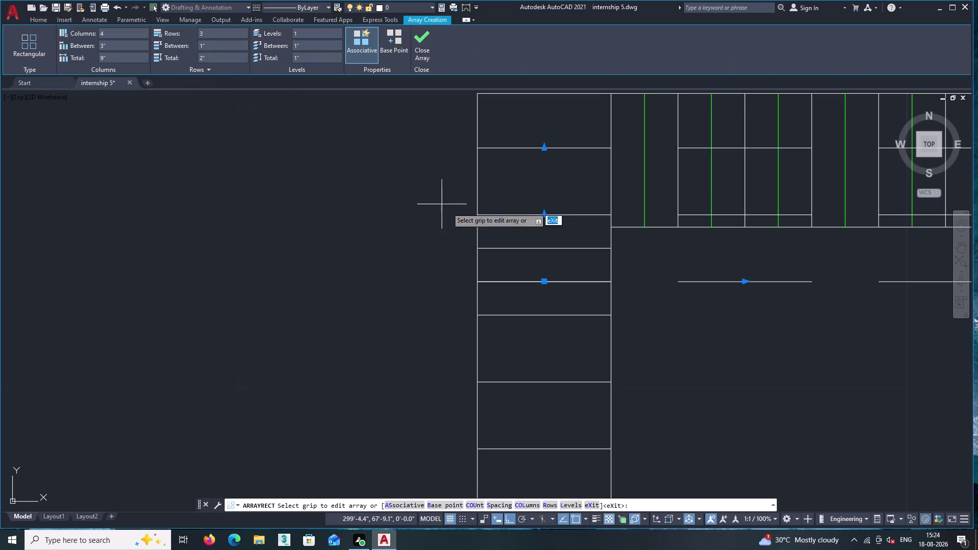
scroll(down, 3)
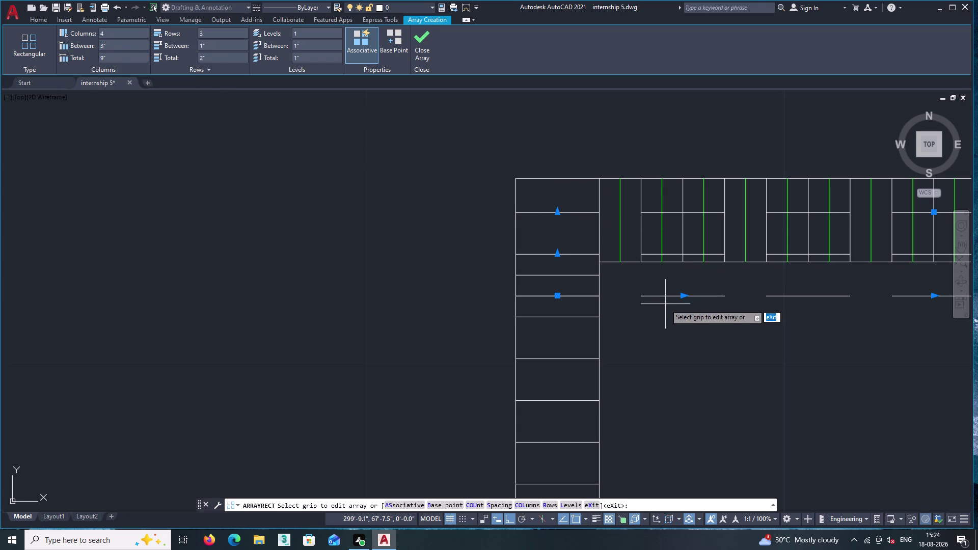
scroll(down, 3)
middle_drag(663, 306, 585, 267)
scroll(up, 3)
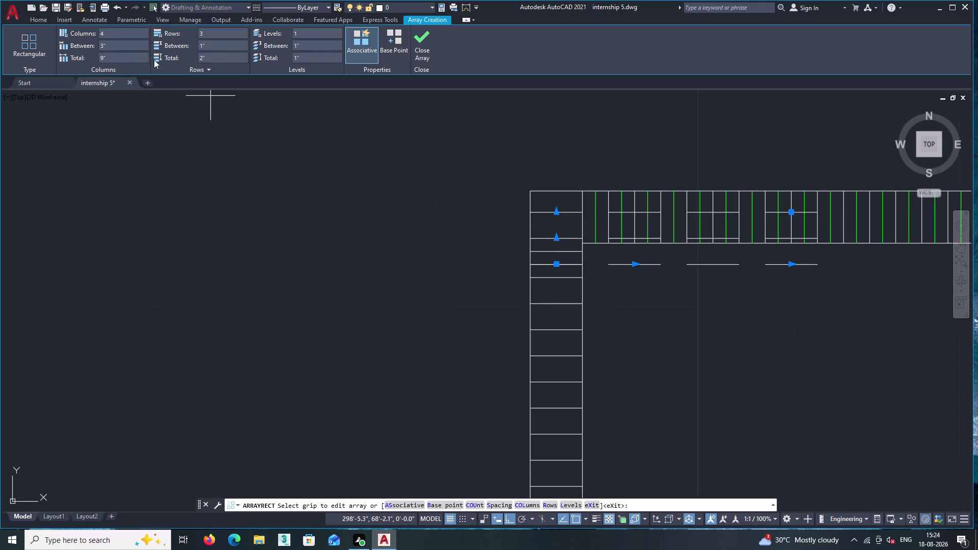
Set the new array to 1 column and 1 row.
click(122, 33)
key(BackSpace)
key(1)
key(Return)
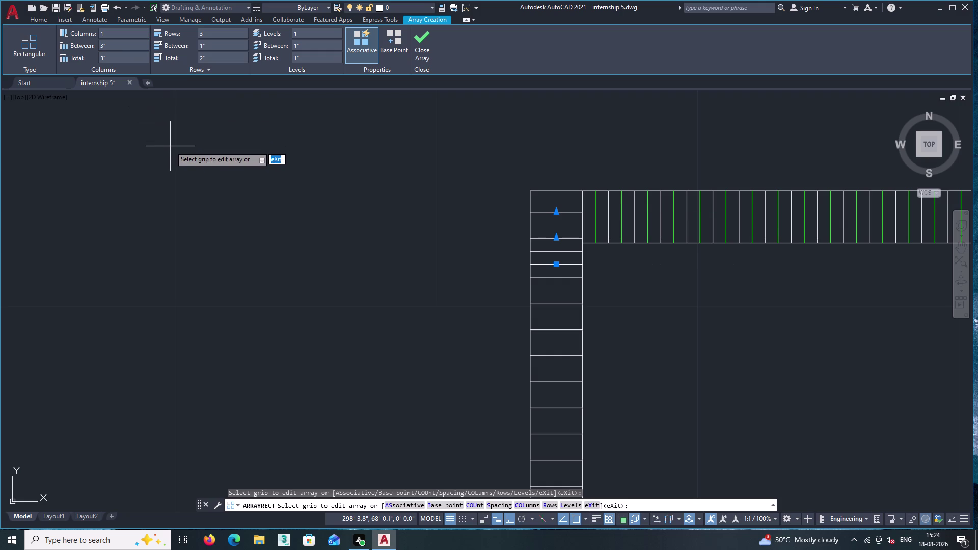
click(213, 31)
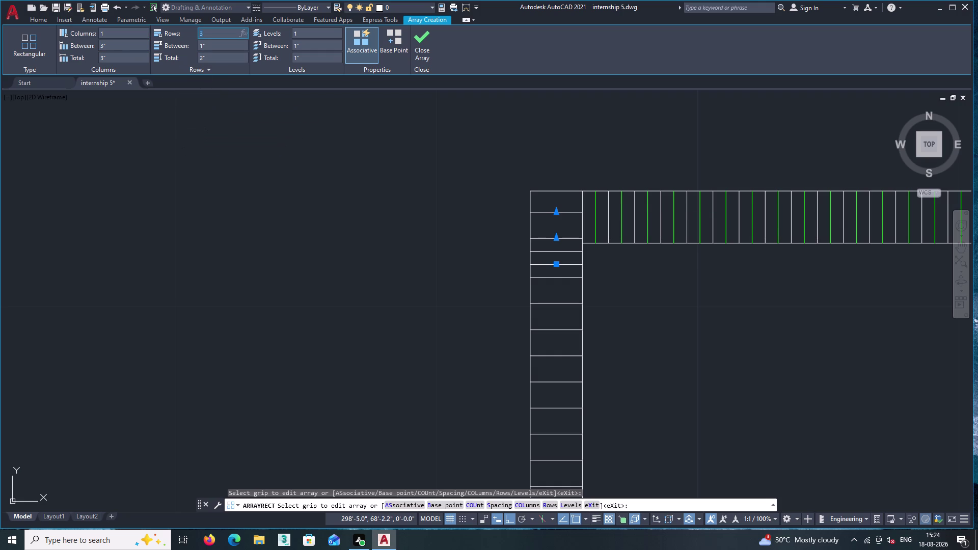
key(1)
key(Return)
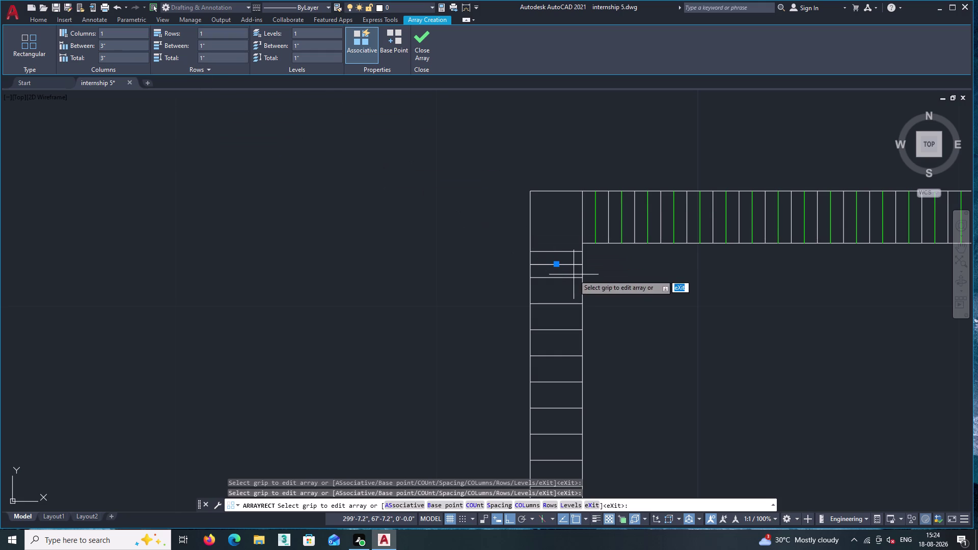
Cancel the base-grip move, close the array, and reselect it.
click(557, 263)
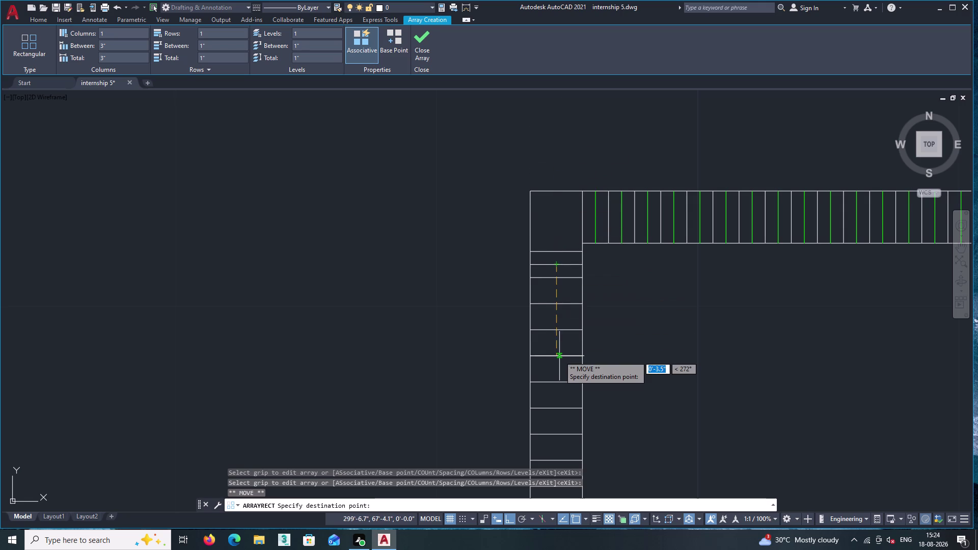
key(Escape)
key(Escape)
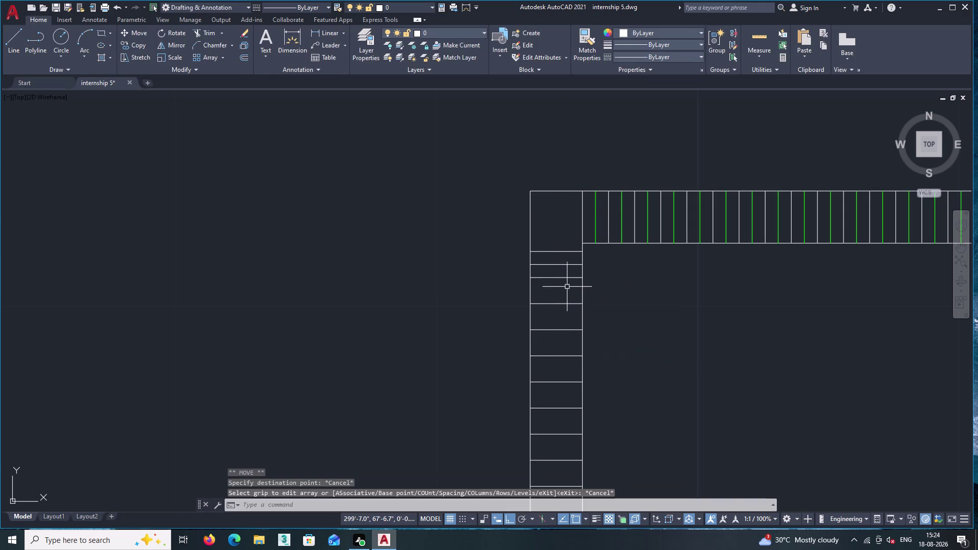
click(564, 264)
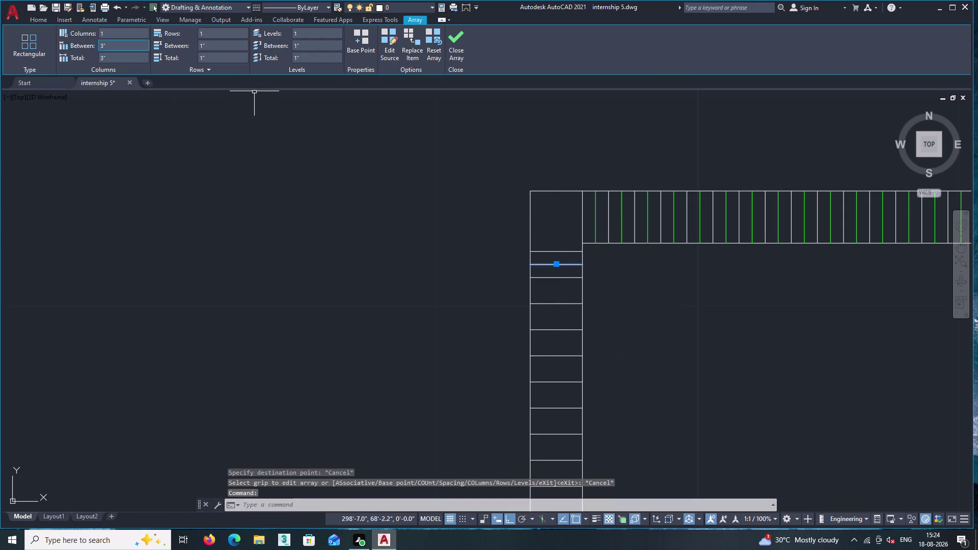
Return the array's column count to 1 after briefly trying 5.
double_click(112, 33)
key(5)
key(Return)
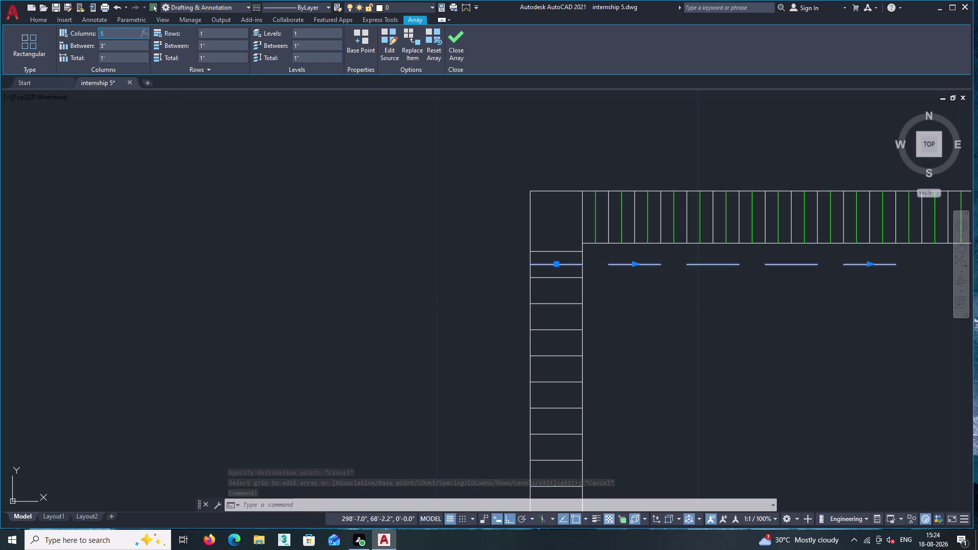
key(1)
key(Return)
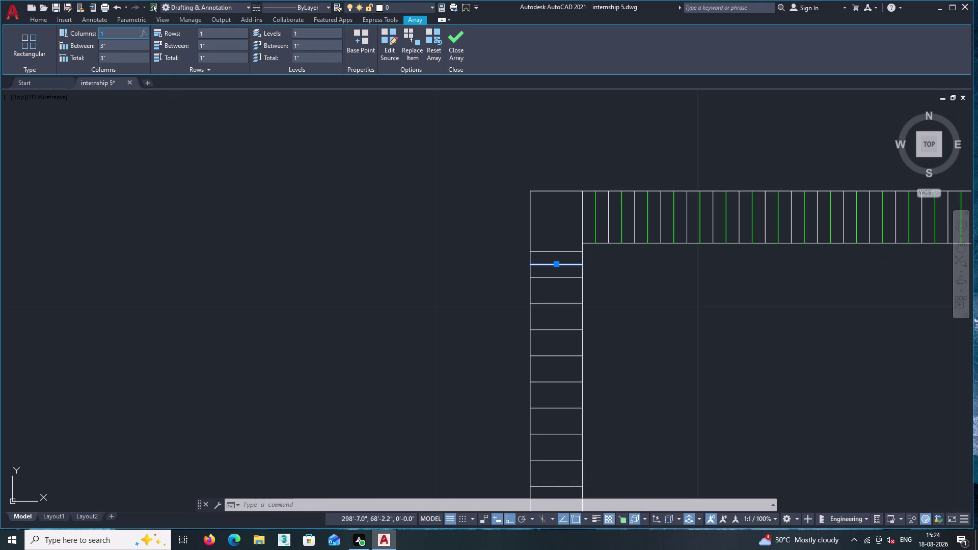
Set the array to 30 rows spaced 1 inch apart.
click(225, 27)
click(223, 32)
key(5)
key(Return)
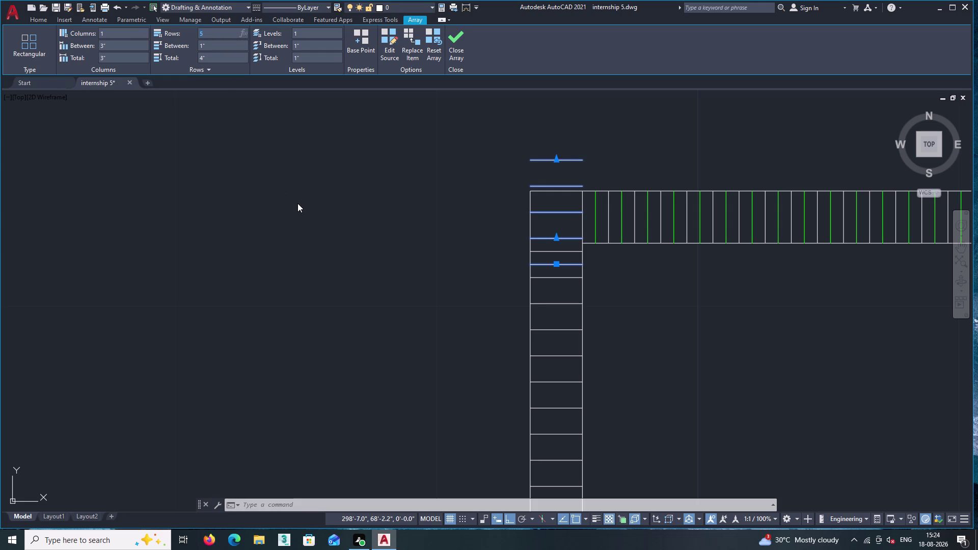
text(30)
key(Return)
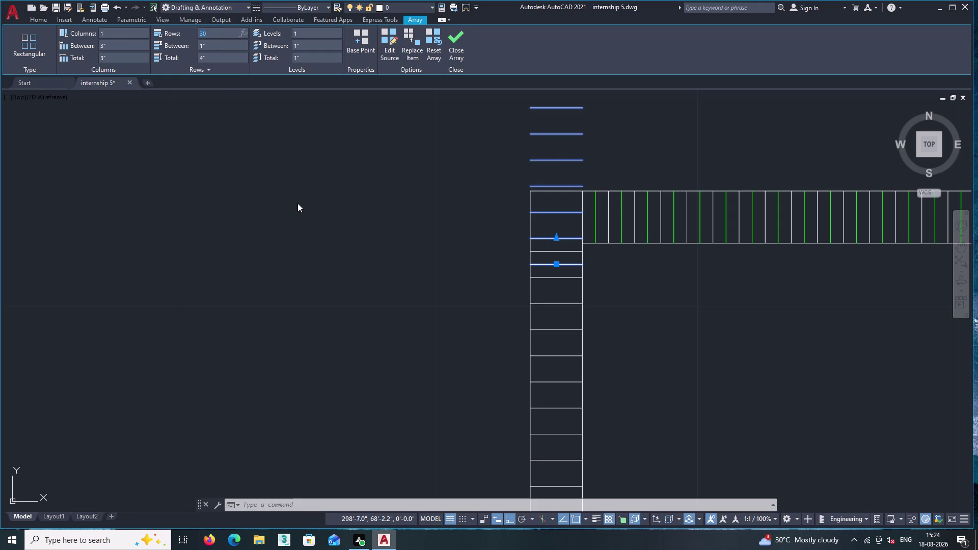
scroll(down, 3)
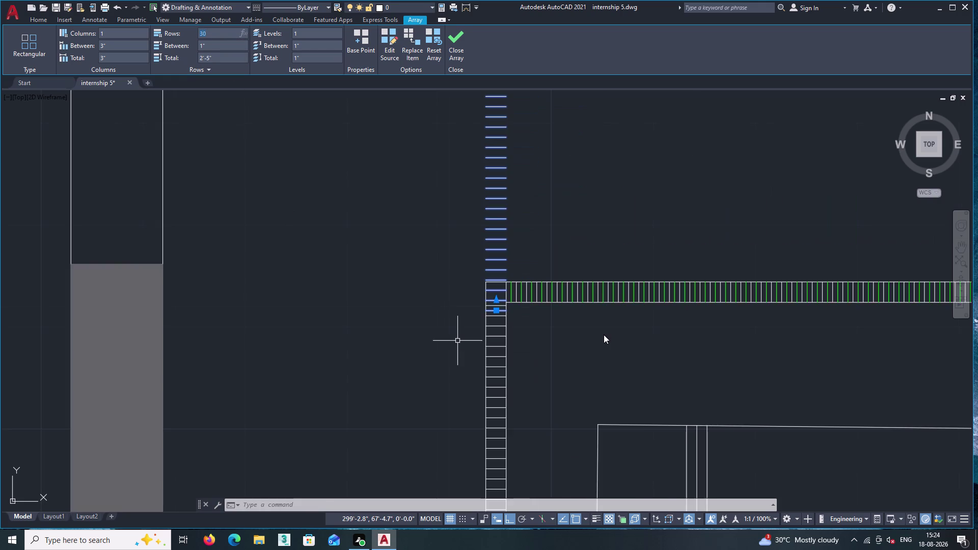
scroll(down, 3)
scroll(up, 3)
Close the array editor, then reselect the array and open its shortcut menu.
key(Escape)
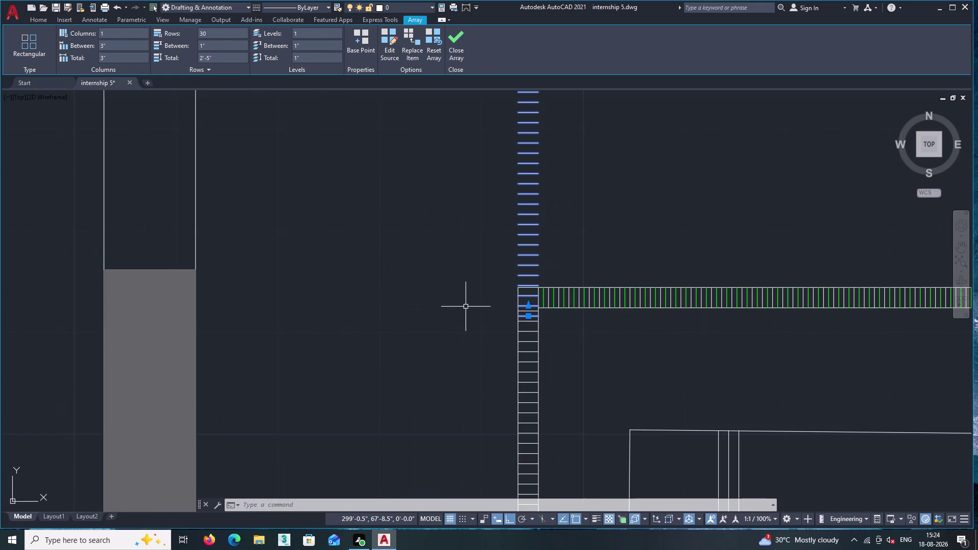
key(Escape)
scroll(up, 3)
click(527, 319)
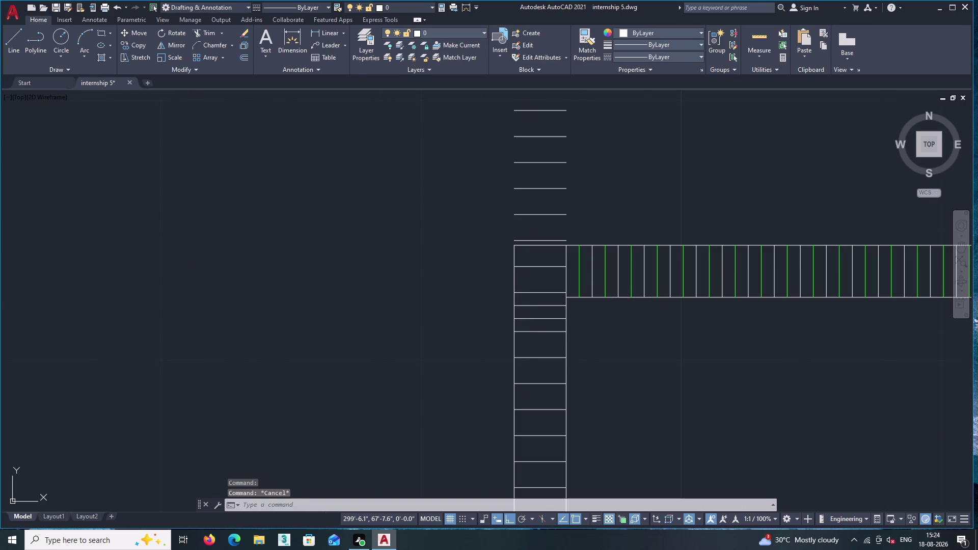
right_click(529, 313)
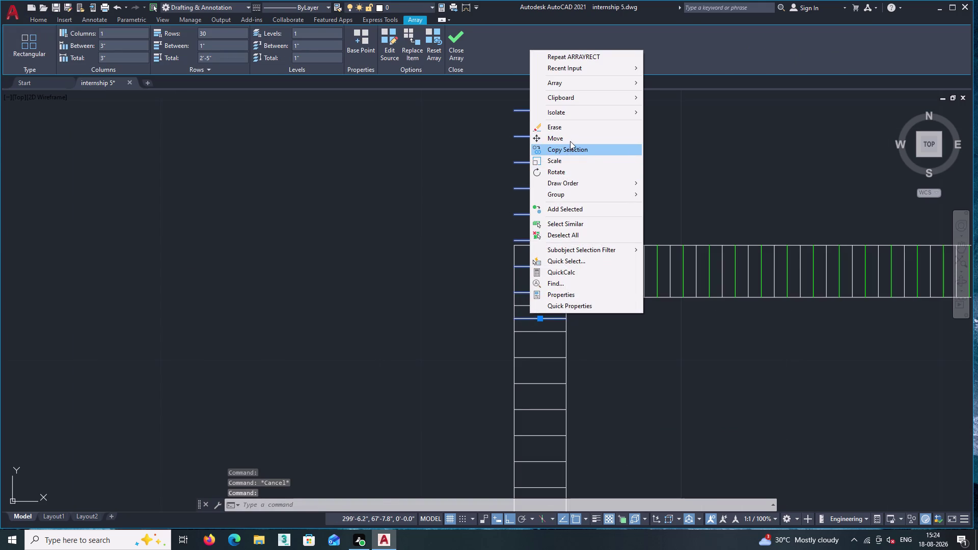
Move the 30-row array down so its lines sit between the left-strip slats.
click(568, 140)
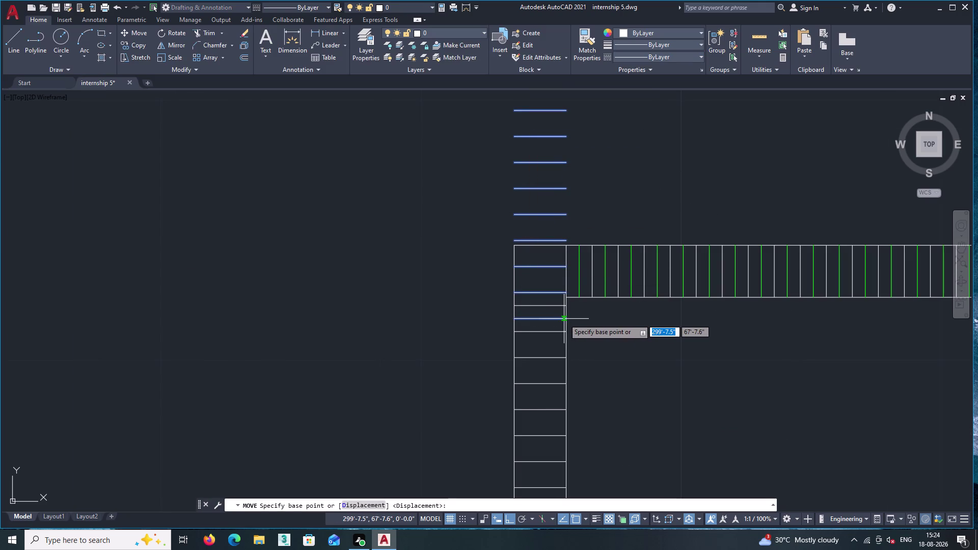
click(567, 319)
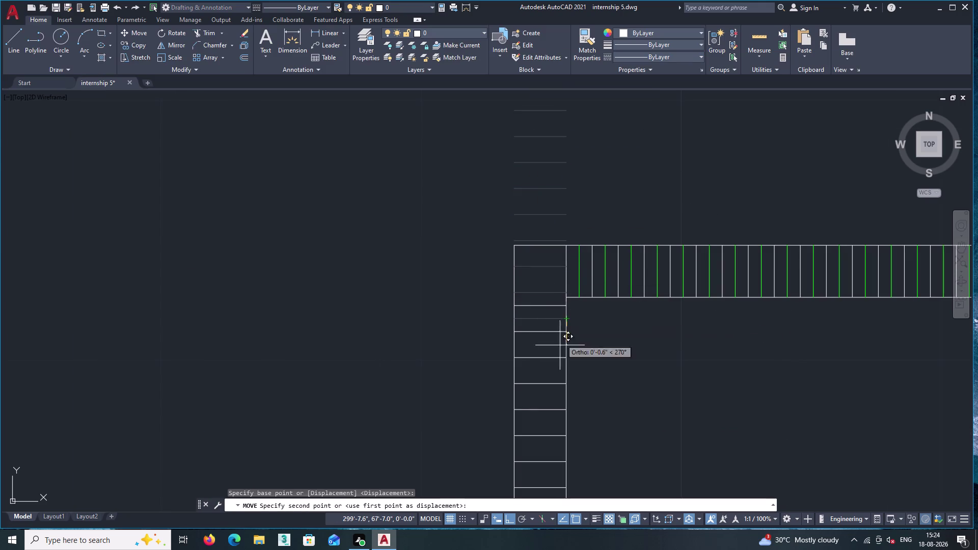
middle_drag(567, 430, 524, 19)
middle_drag(492, 340, 536, 40)
middle_drag(578, 320, 582, 316)
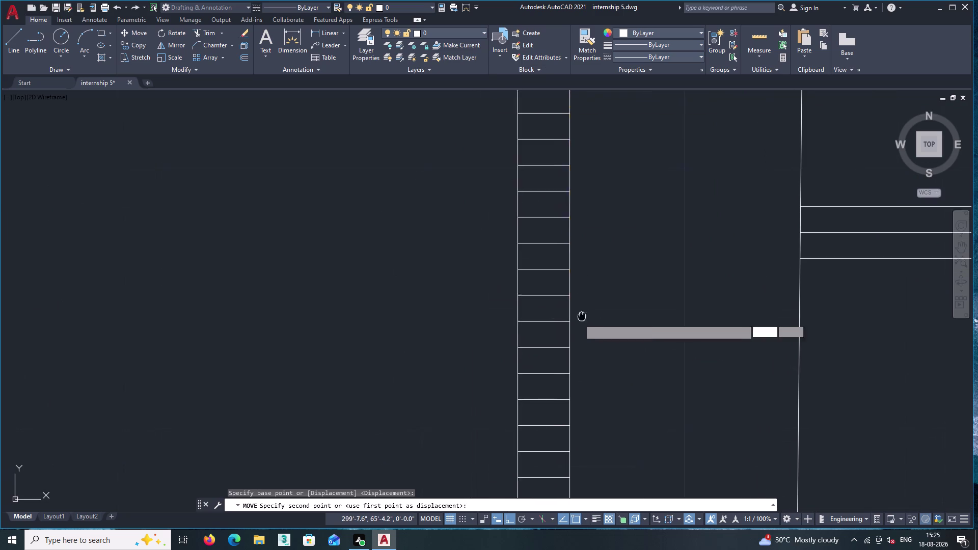
middle_drag(582, 315, 597, 0)
scroll(up, 3)
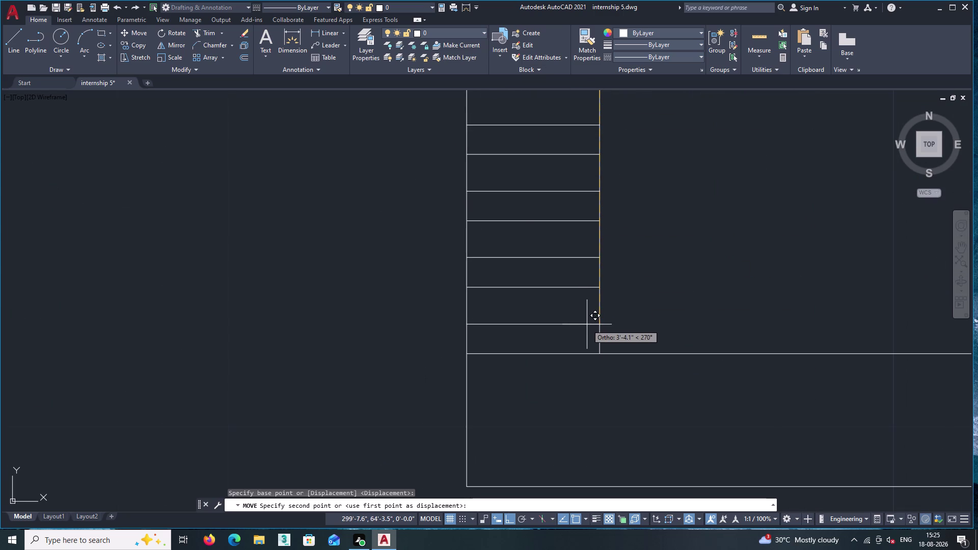
click(587, 324)
scroll(down, 3)
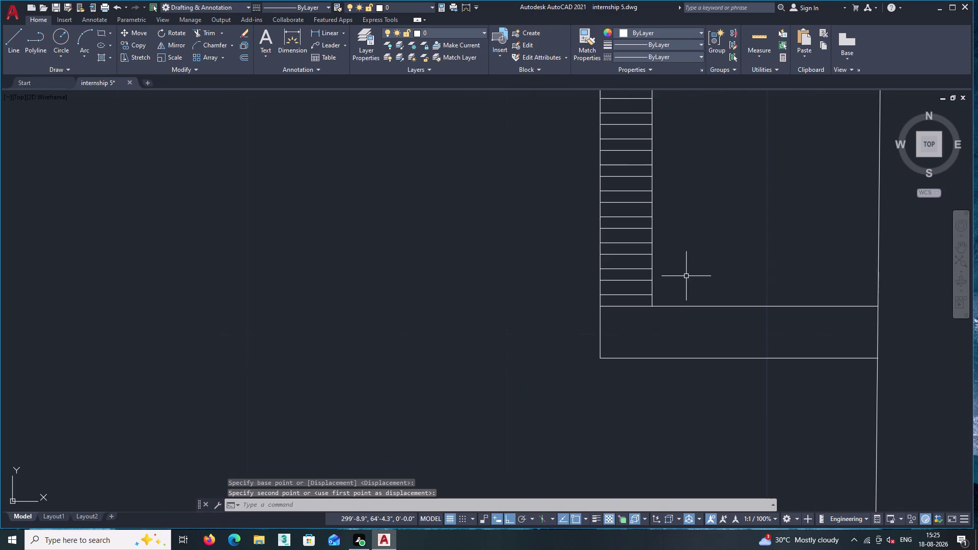
middle_drag(687, 272, 610, 500)
scroll(down, 3)
middle_drag(584, 269, 558, 399)
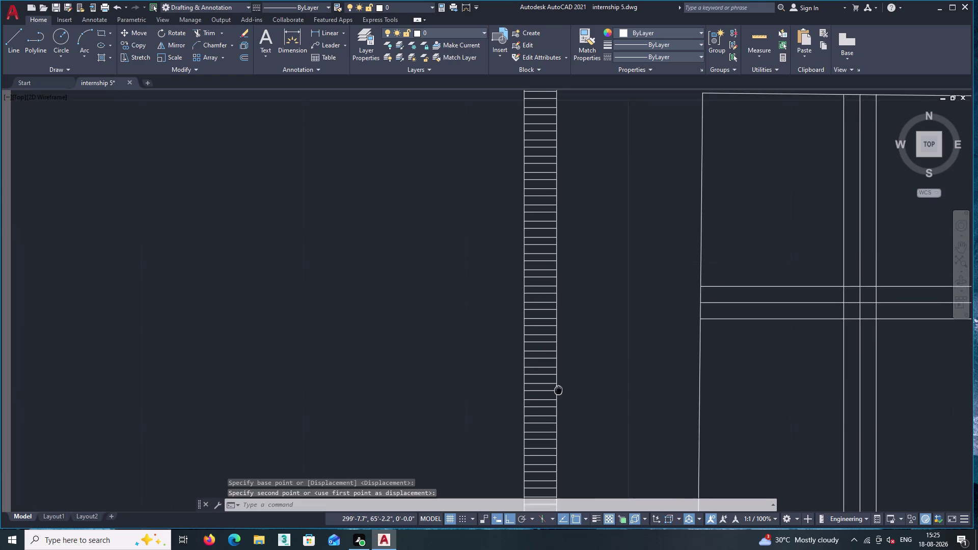
middle_drag(558, 399, 567, 502)
scroll(up, 3)
scroll(up, 3)
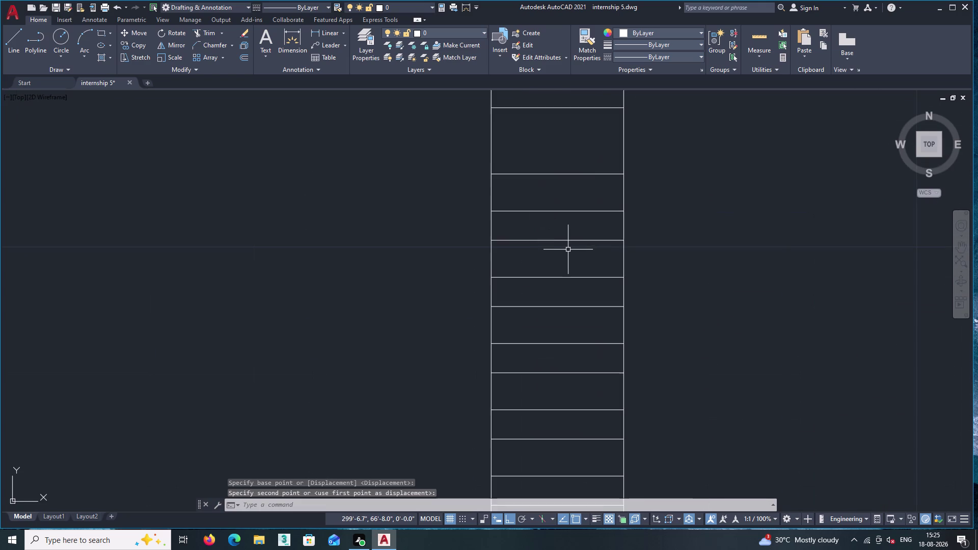
Inspect one slat line's properties, then reselect the line array.
double_click(569, 240)
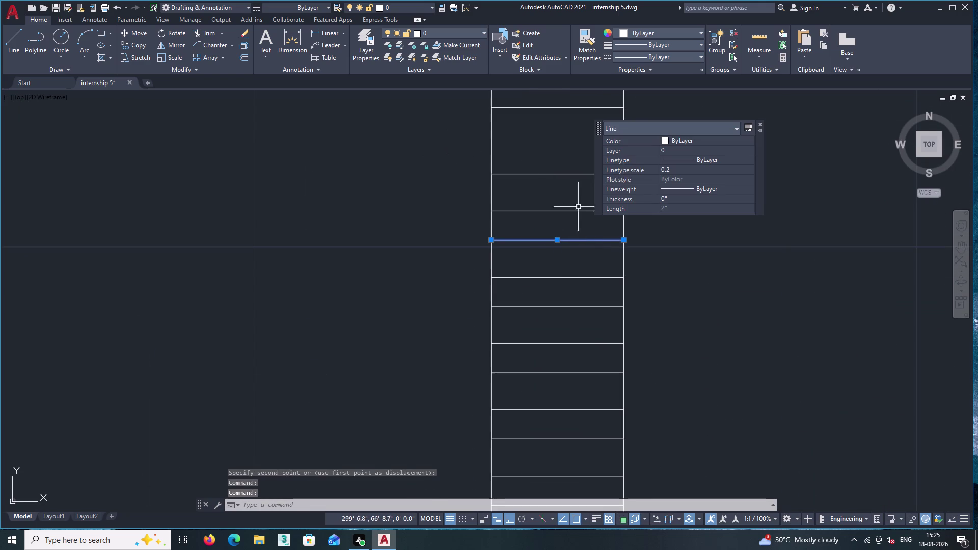
key(Escape)
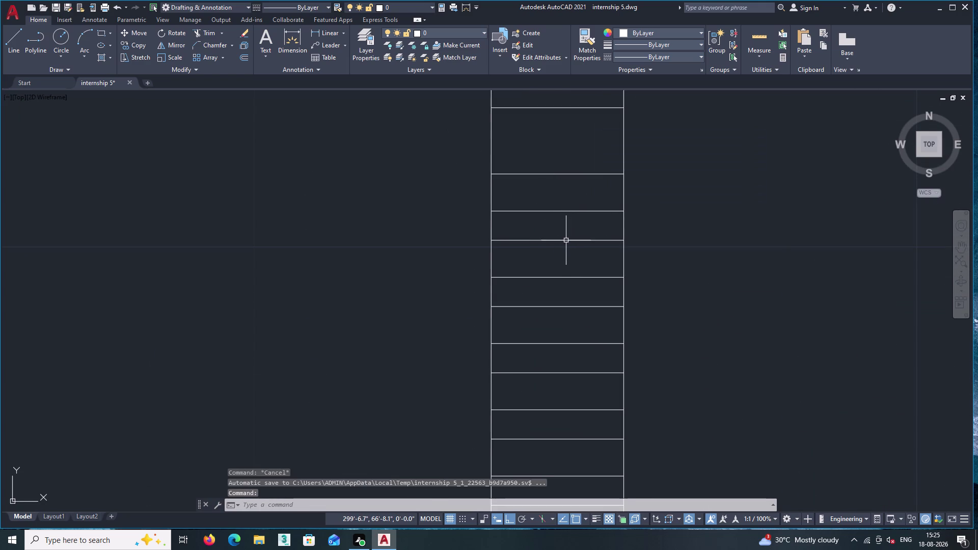
double_click(564, 241)
key(Escape)
click(558, 211)
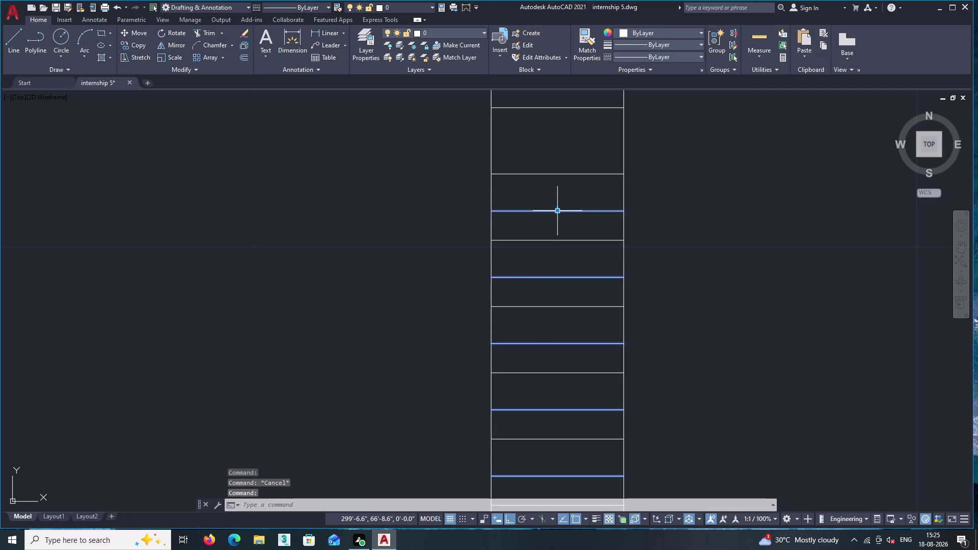
click(222, 33)
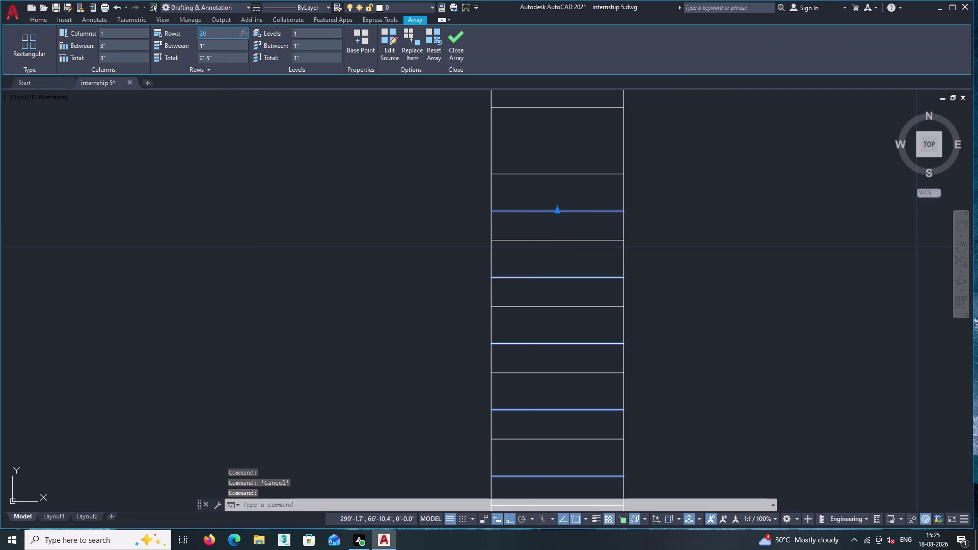
Set the line array's row count to 50, after first trying 35.
text(35)
key(Return)
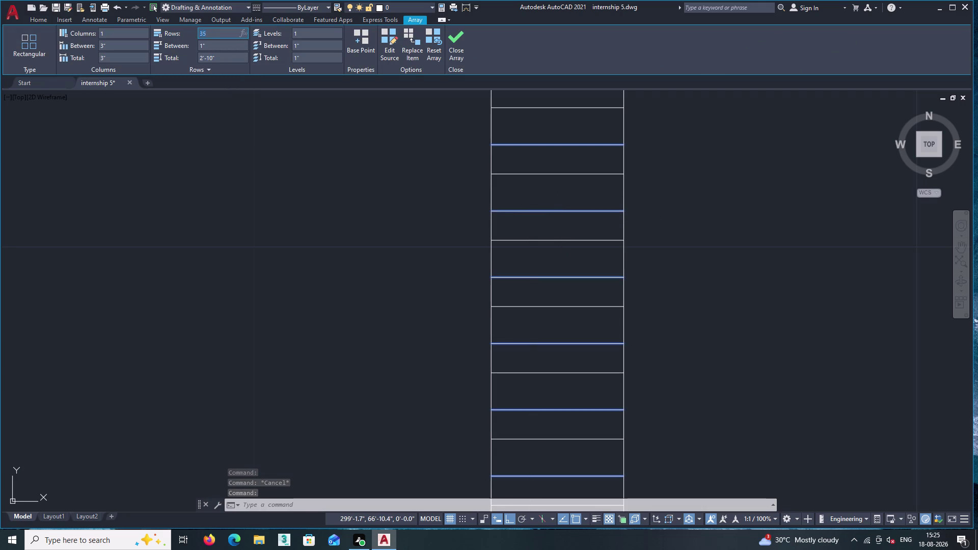
scroll(down, 3)
middle_drag(524, 152, 541, 319)
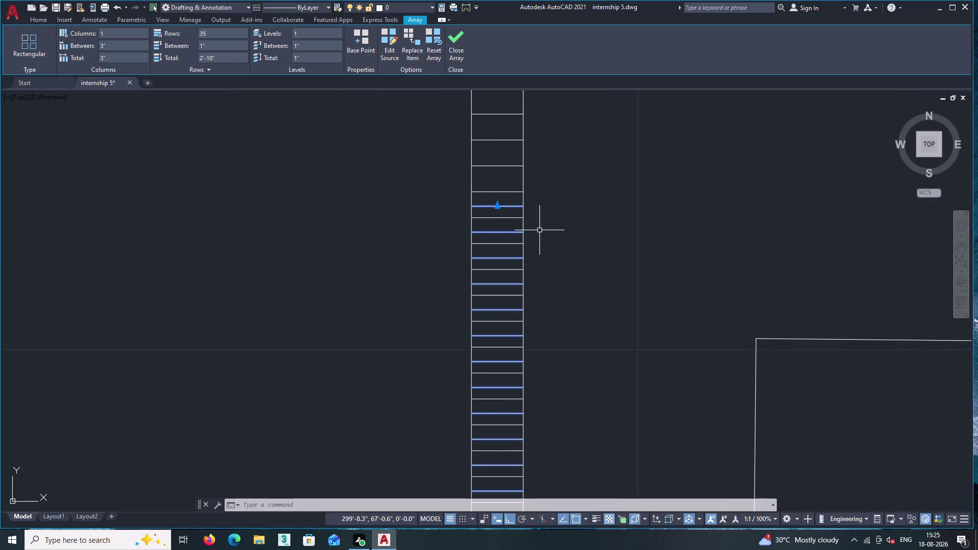
click(234, 33)
text(50)
key(Return)
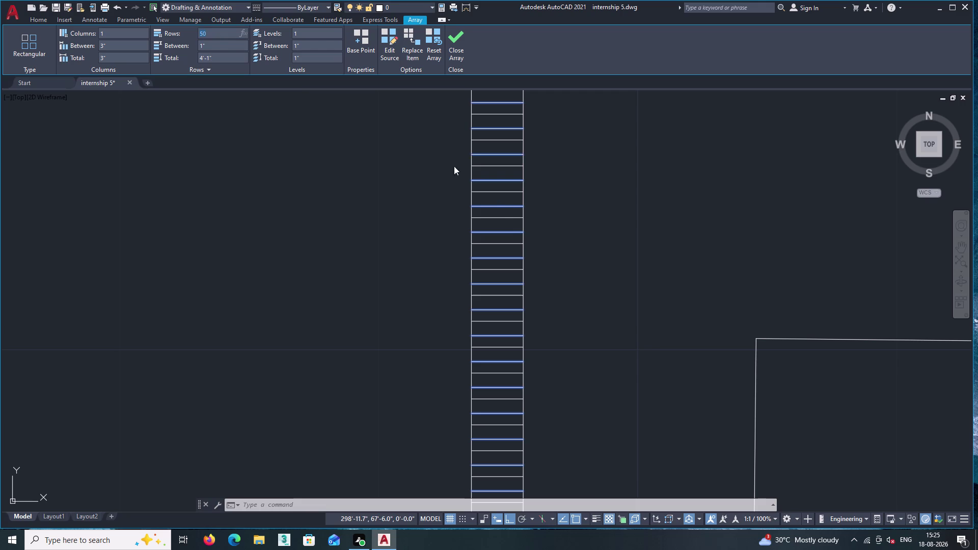
scroll(down, 3)
middle_drag(502, 175, 481, 307)
scroll(up, 3)
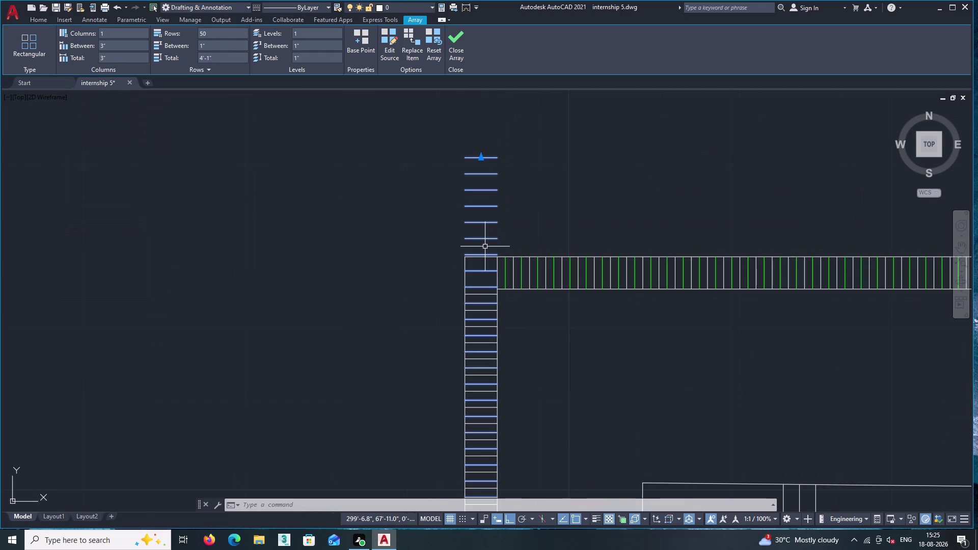
scroll(up, 3)
key(Escape)
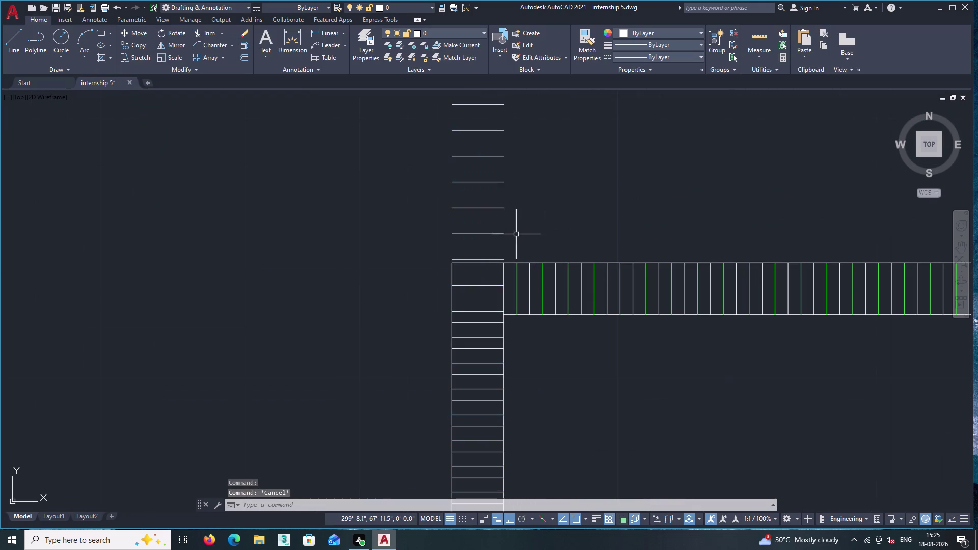
Select the line array and explode it into separate lines.
click(502, 240)
key(Escape)
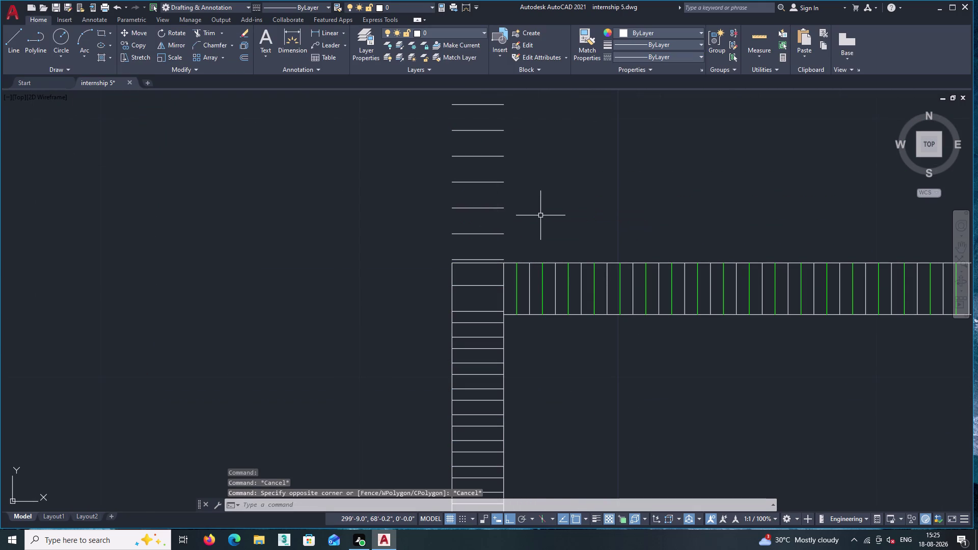
click(519, 226)
click(471, 153)
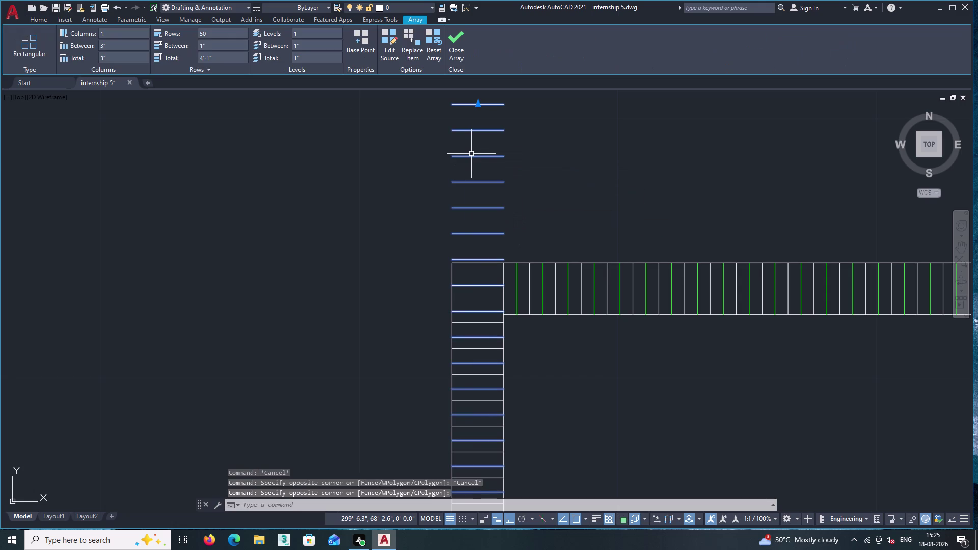
double_click(37, 19)
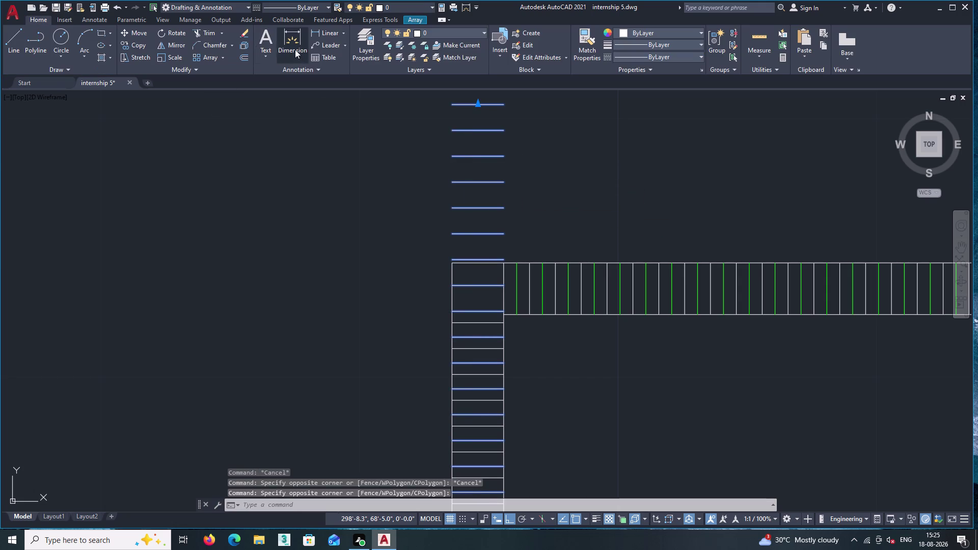
double_click(245, 48)
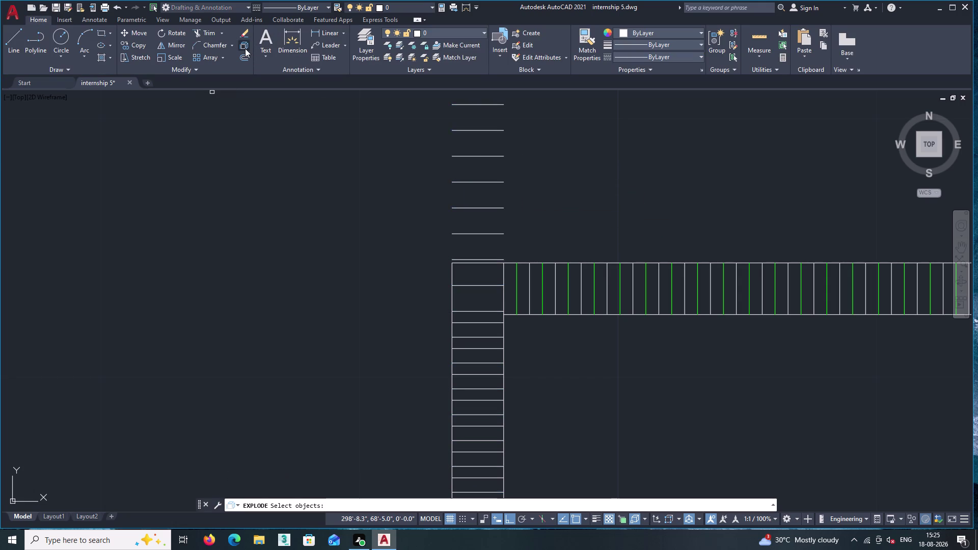
key(Return)
Trim the first stray short lines above the left frame column with TR.
scroll(down, 3)
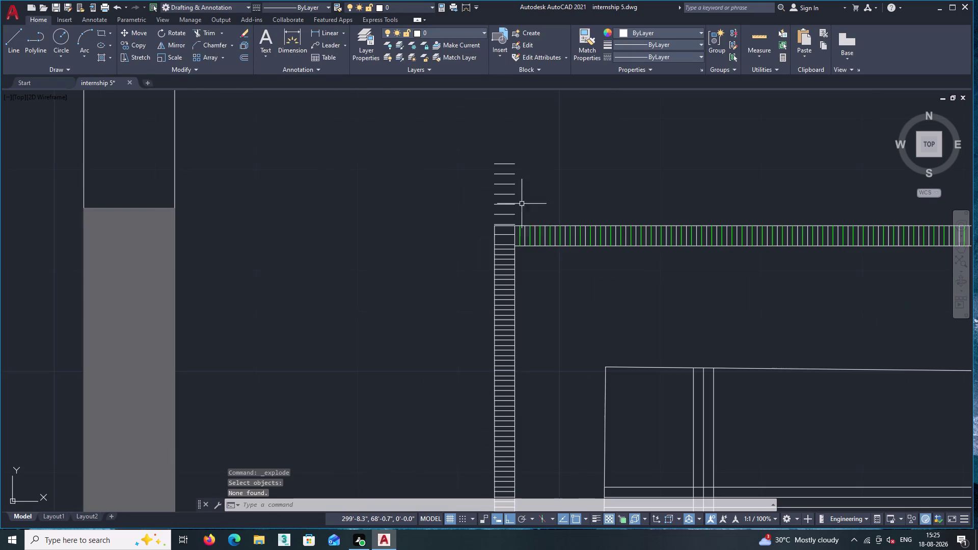
click(507, 182)
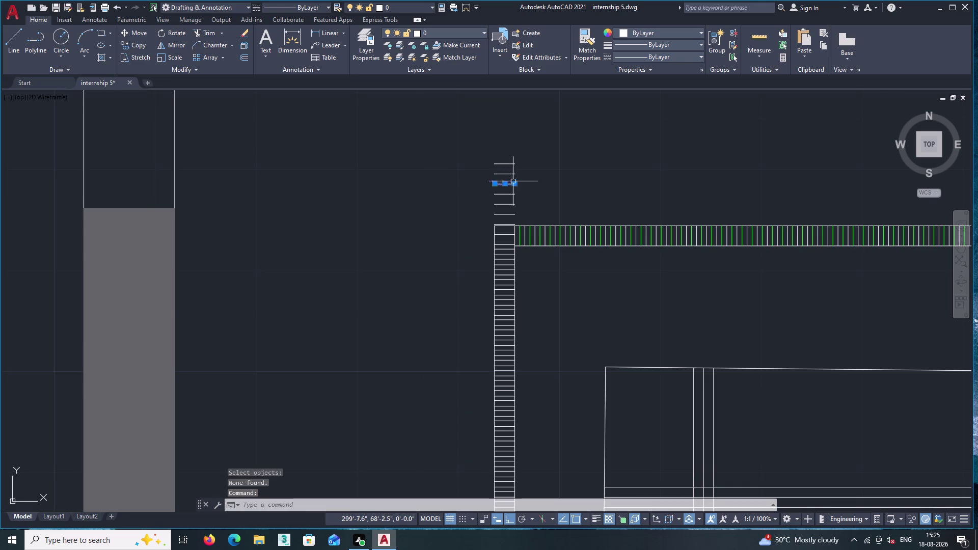
key(Escape)
text(tr)
key(Return)
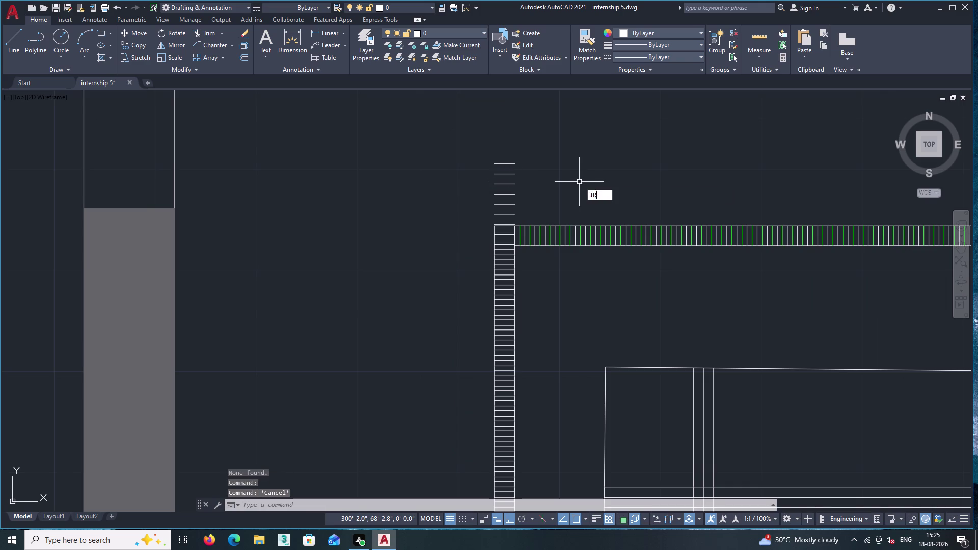
scroll(up, 3)
scroll(up, 3)
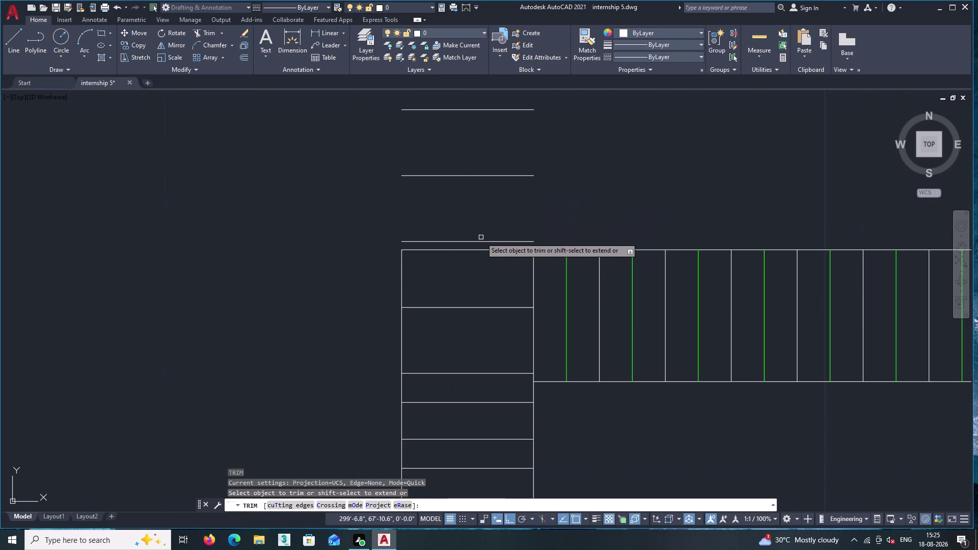
click(481, 241)
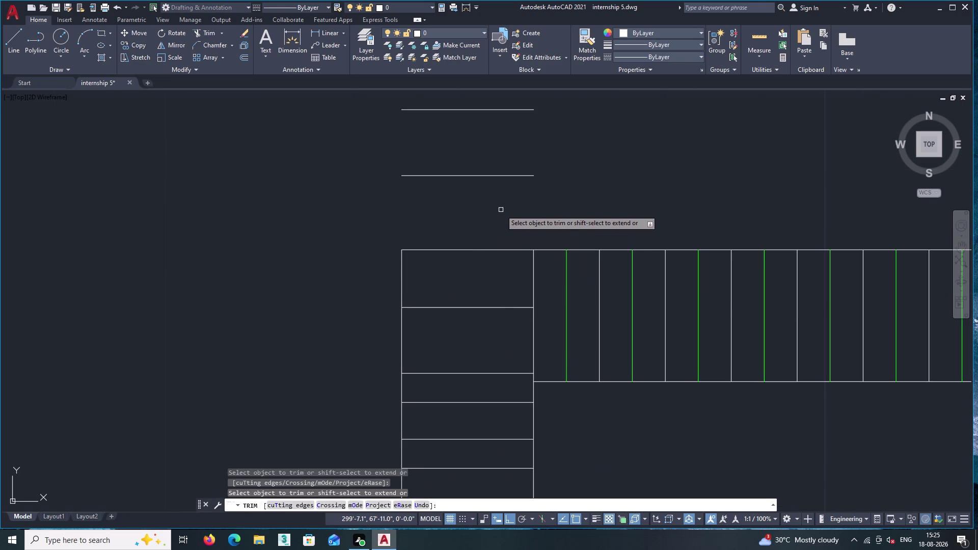
double_click(495, 208)
Trim the remaining short lines at the bed's frame corner and finish trimming.
middle_drag(482, 144, 507, 326)
middle_drag(491, 136, 519, 357)
double_click(515, 226)
scroll(down, 3)
middle_drag(565, 274, 474, 51)
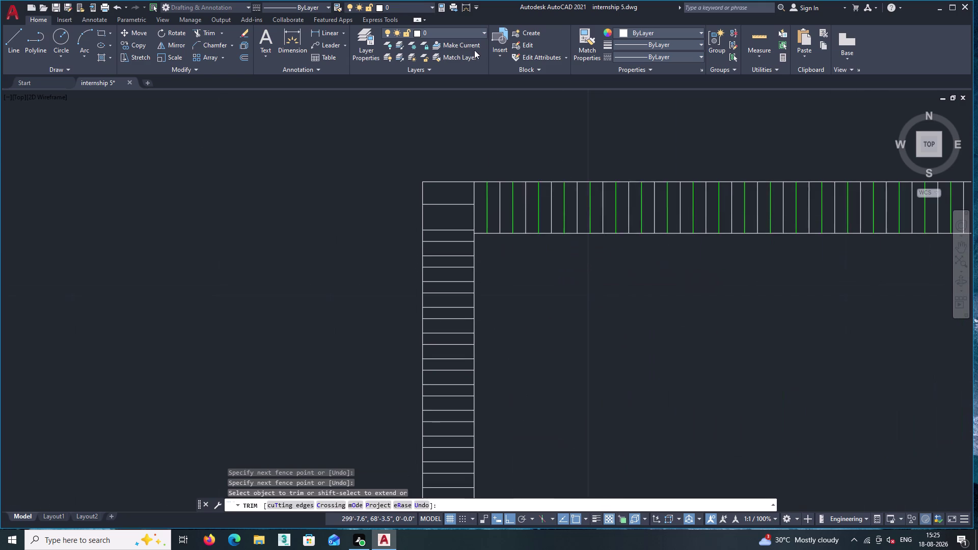
scroll(up, 3)
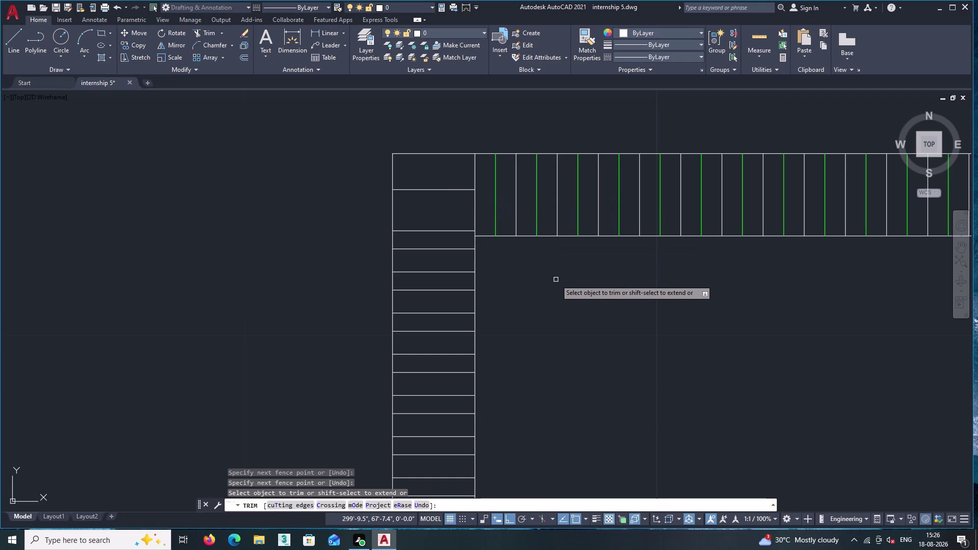
click(446, 205)
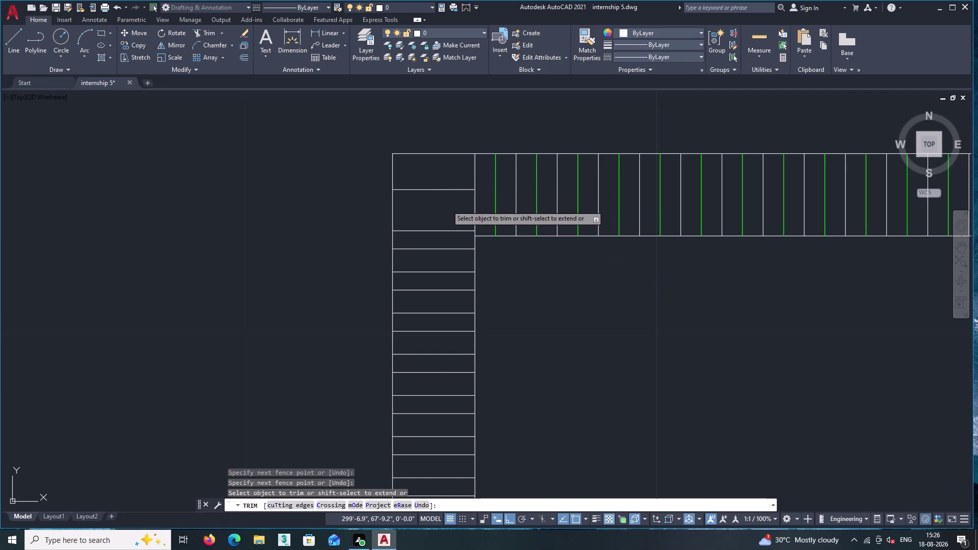
click(436, 165)
middle_drag(643, 424, 510, 344)
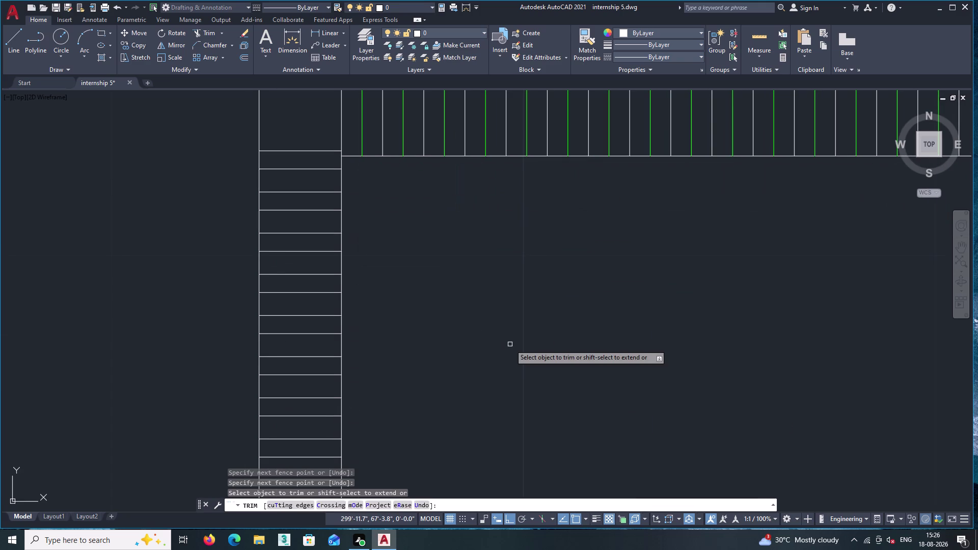
key(Return)
scroll(down, 3)
middle_click(471, 348)
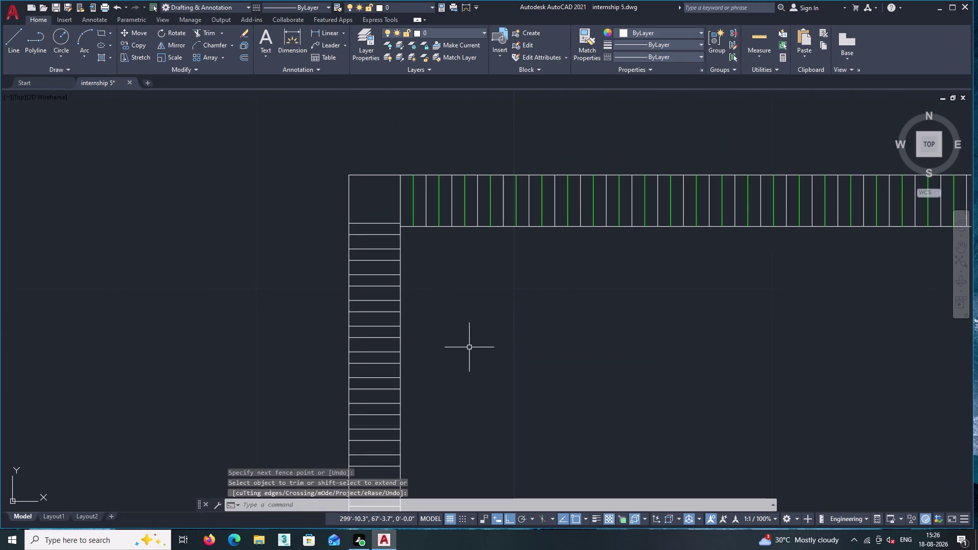
scroll(up, 3)
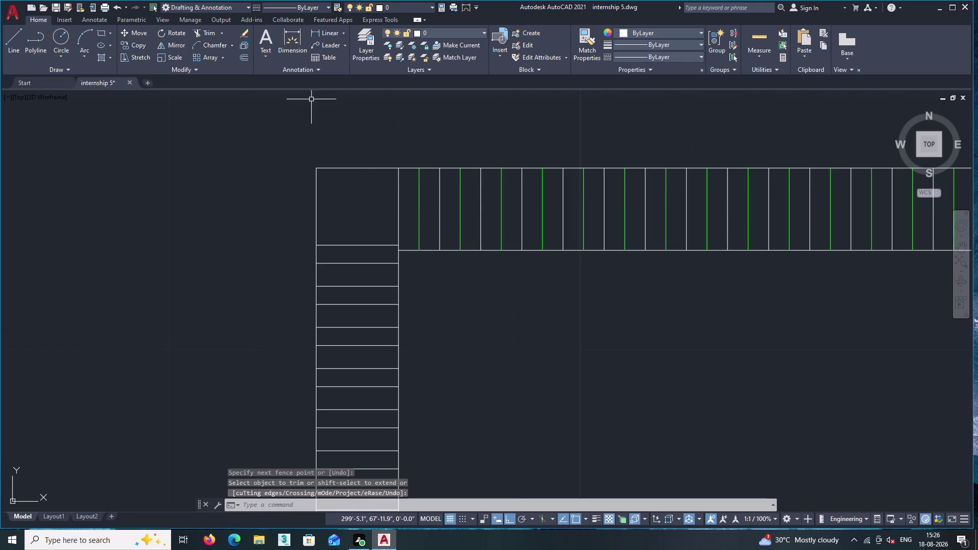
click(595, 40)
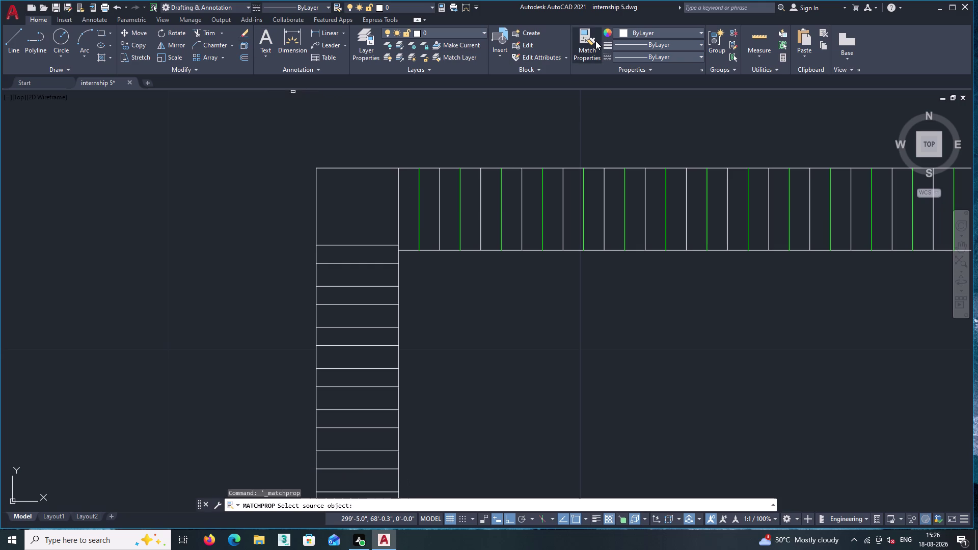
Color the second slat of the left frame column green from the Object Color list.
click(417, 229)
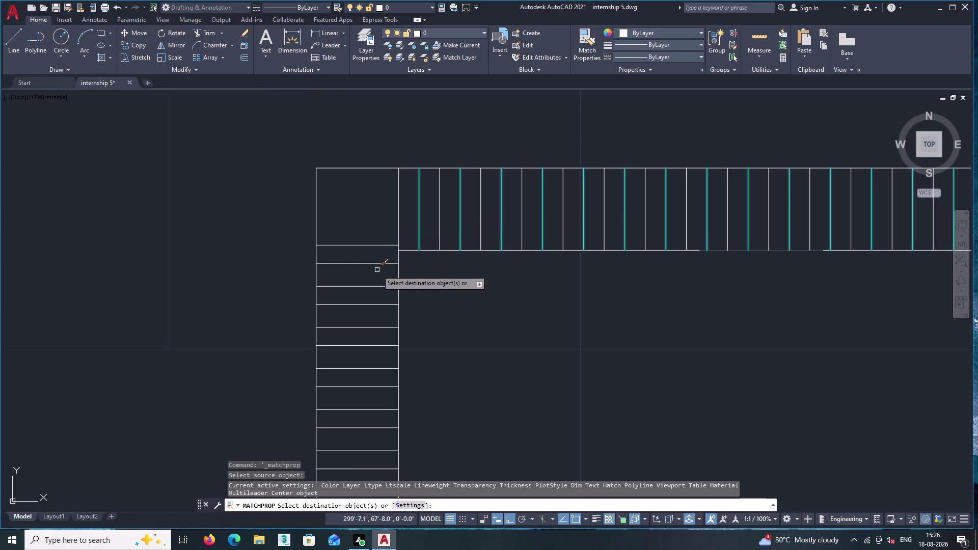
click(377, 262)
click(377, 263)
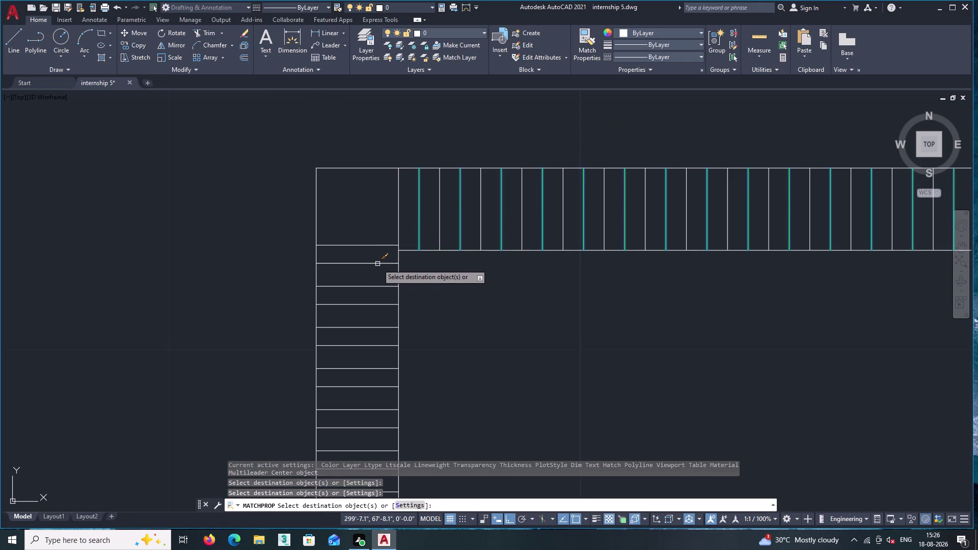
key(Escape)
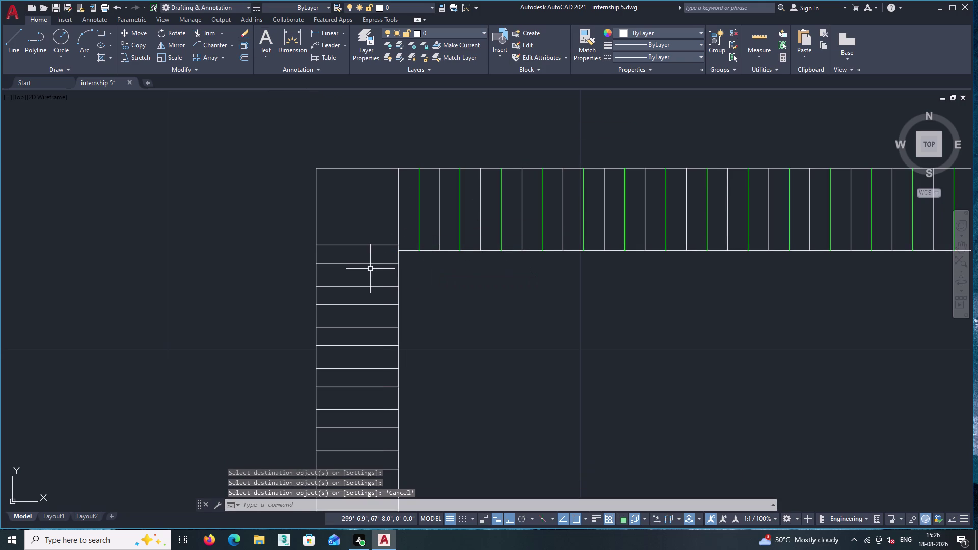
click(372, 259)
click(372, 265)
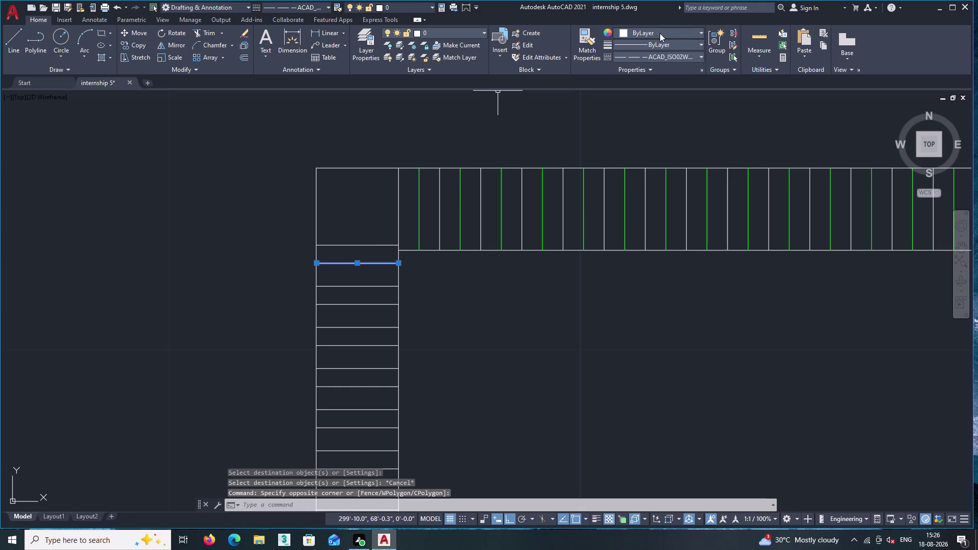
click(702, 33)
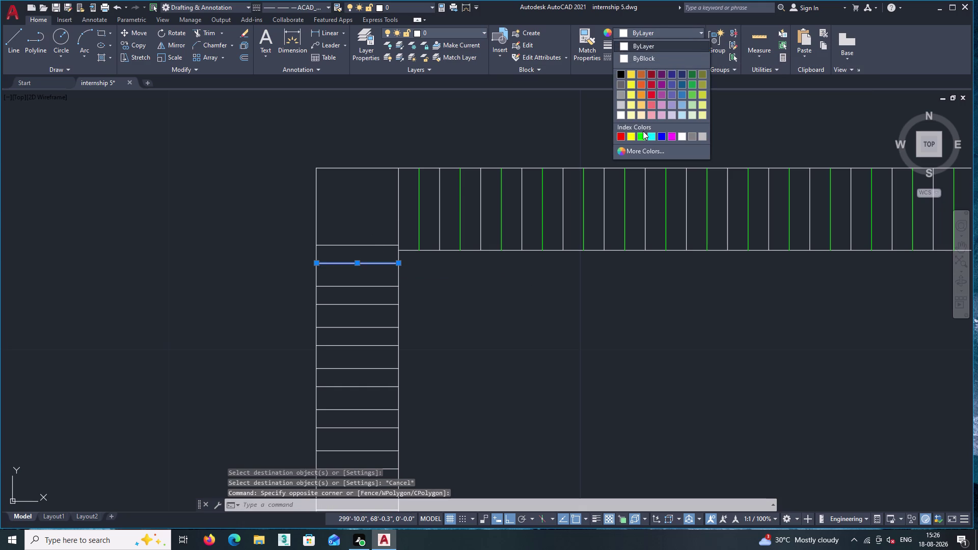
click(642, 134)
key(Escape)
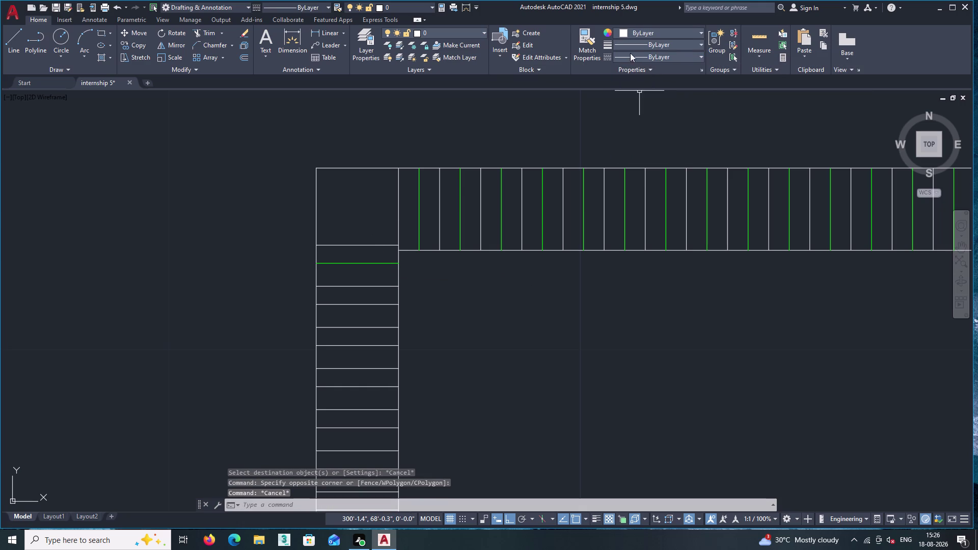
click(586, 51)
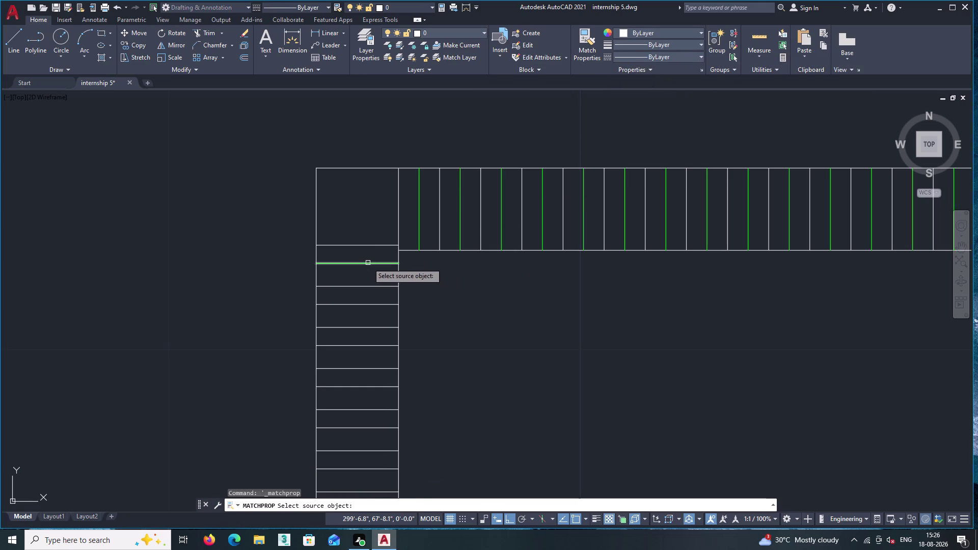
Match the green slat's properties onto alternate slats in the upper left column.
click(368, 263)
click(363, 311)
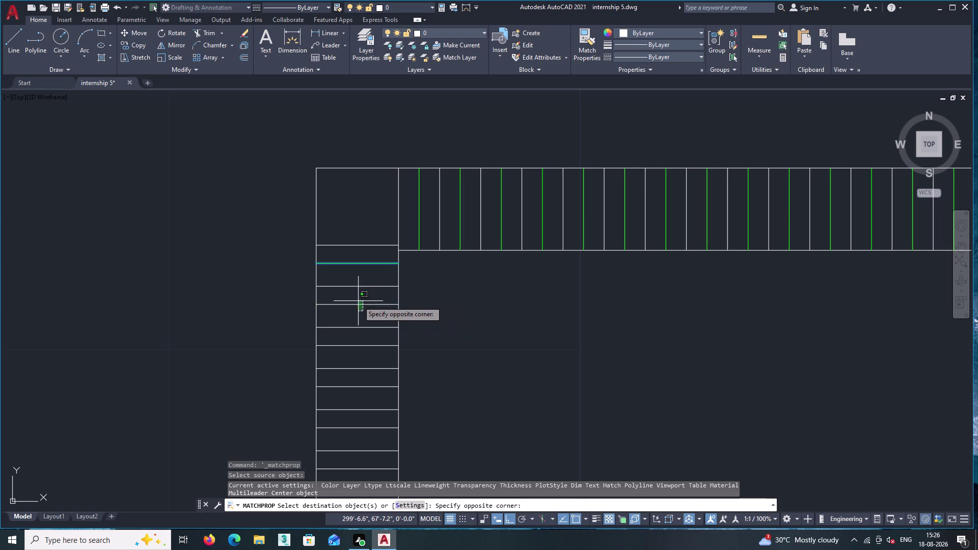
double_click(358, 301)
middle_drag(376, 333, 425, 256)
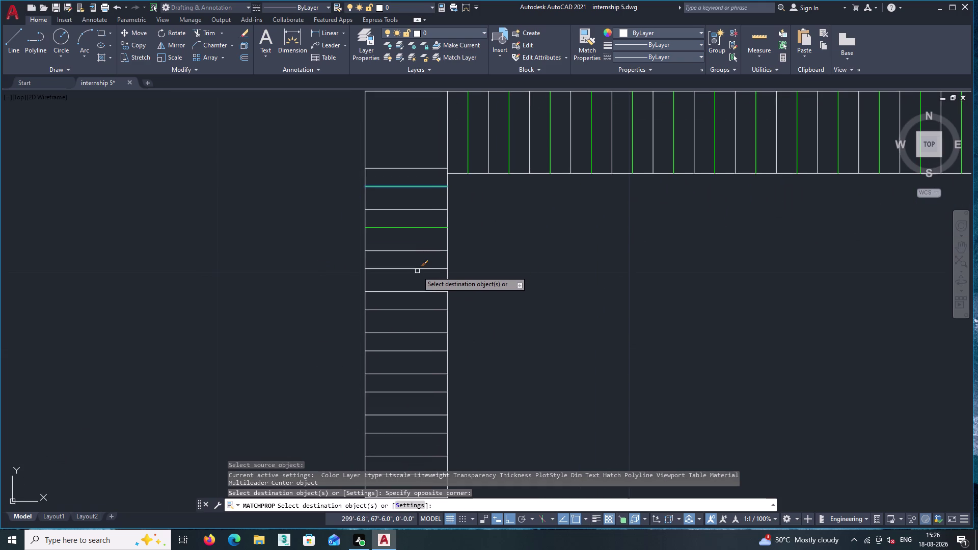
double_click(417, 274)
click(413, 262)
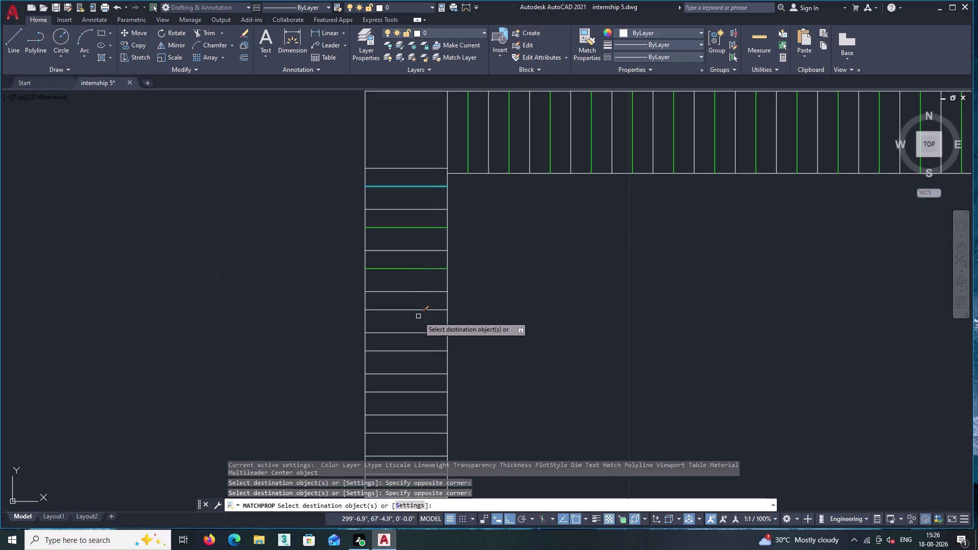
click(418, 317)
click(414, 303)
click(423, 359)
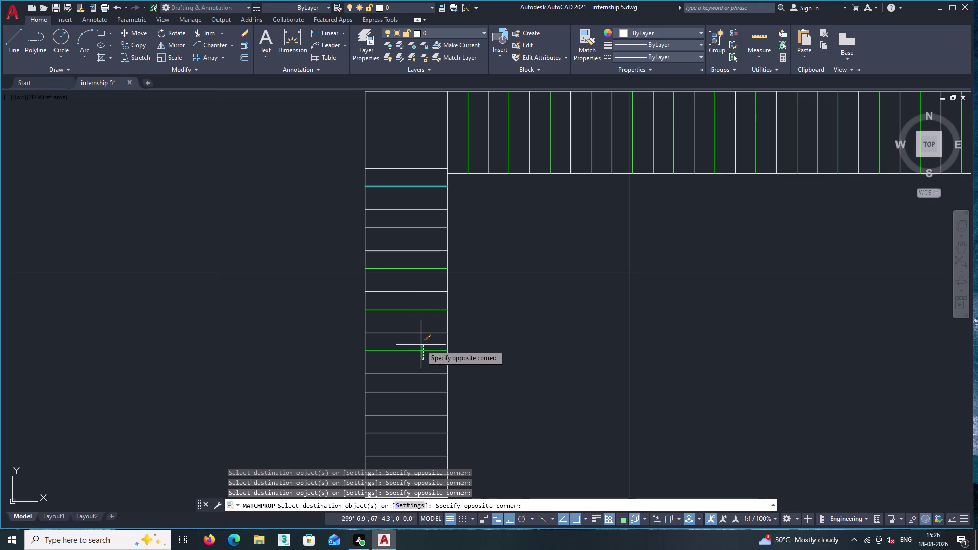
click(421, 345)
click(423, 403)
click(425, 385)
middle_drag(425, 386, 426, 338)
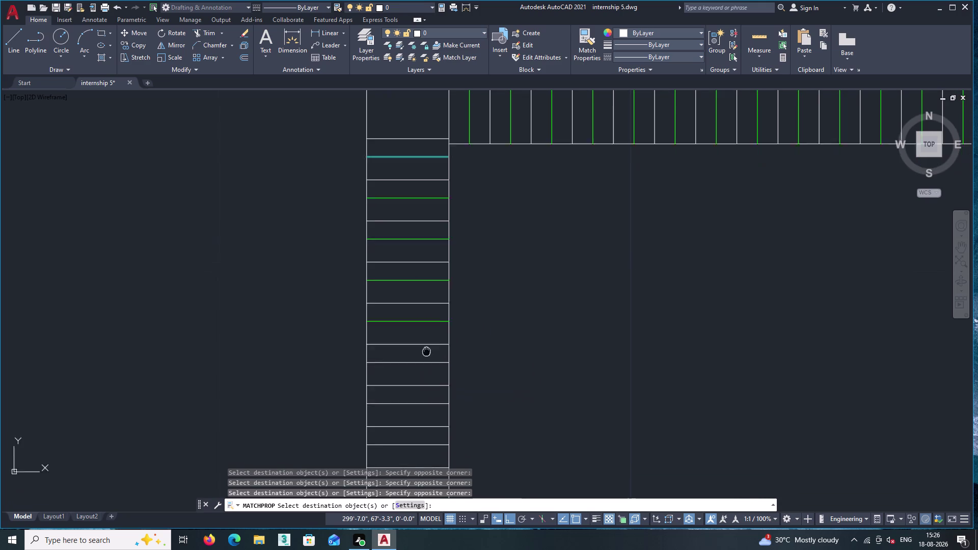
middle_drag(426, 337, 425, 329)
click(424, 341)
click(420, 329)
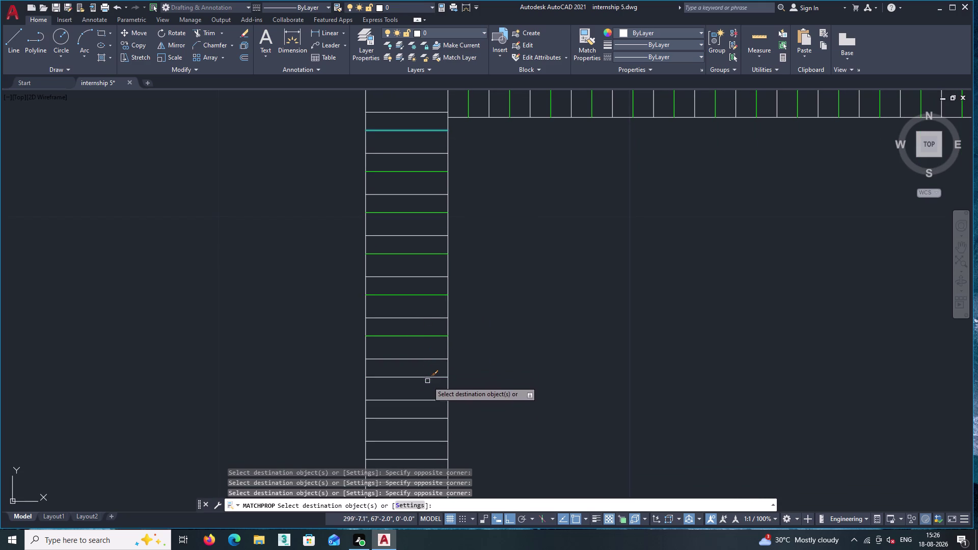
click(427, 381)
click(427, 367)
Apply the green properties to alternate slats further down the column.
middle_drag(427, 367, 443, 187)
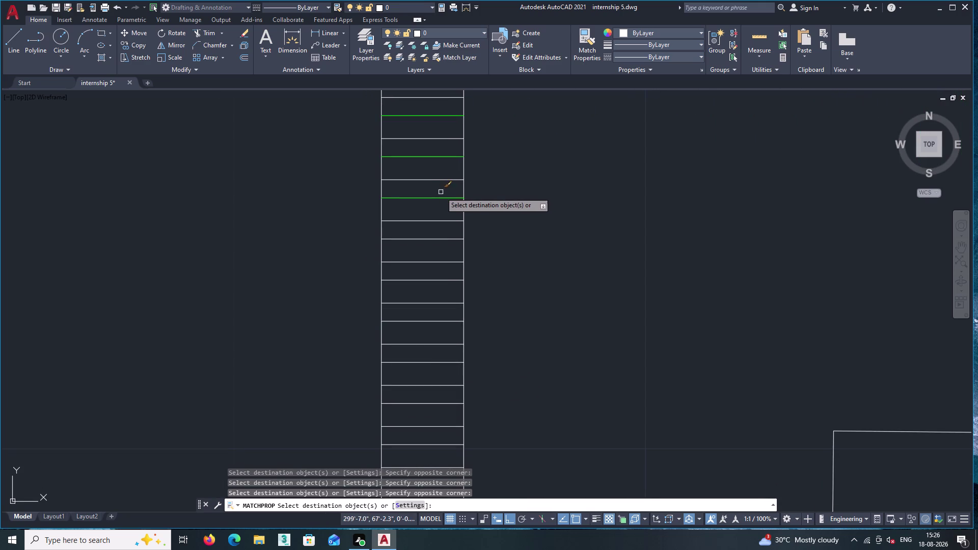
click(441, 239)
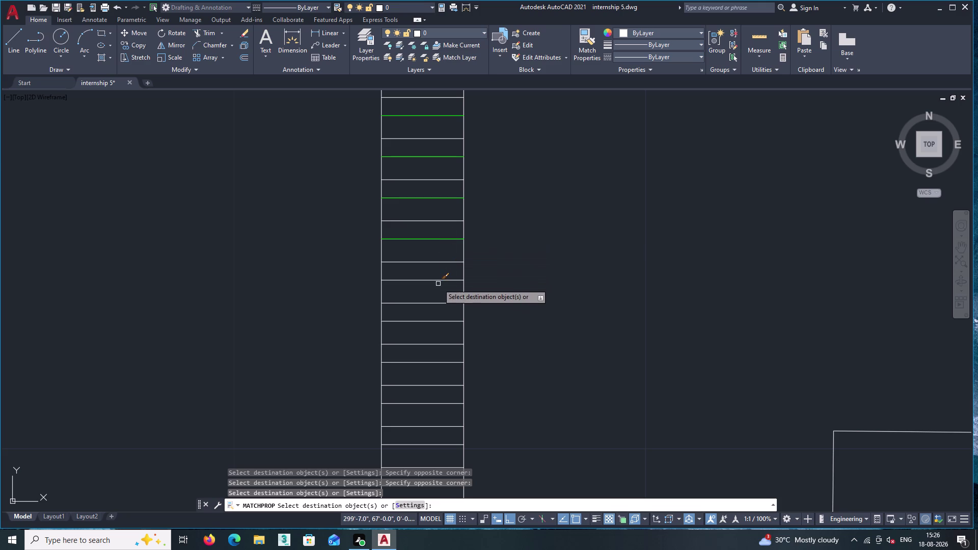
double_click(440, 282)
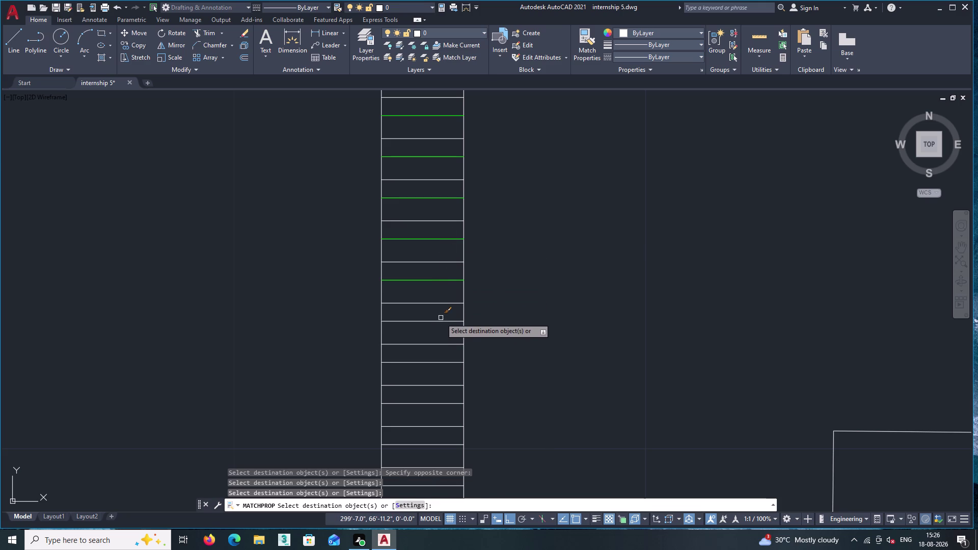
click(441, 318)
click(440, 327)
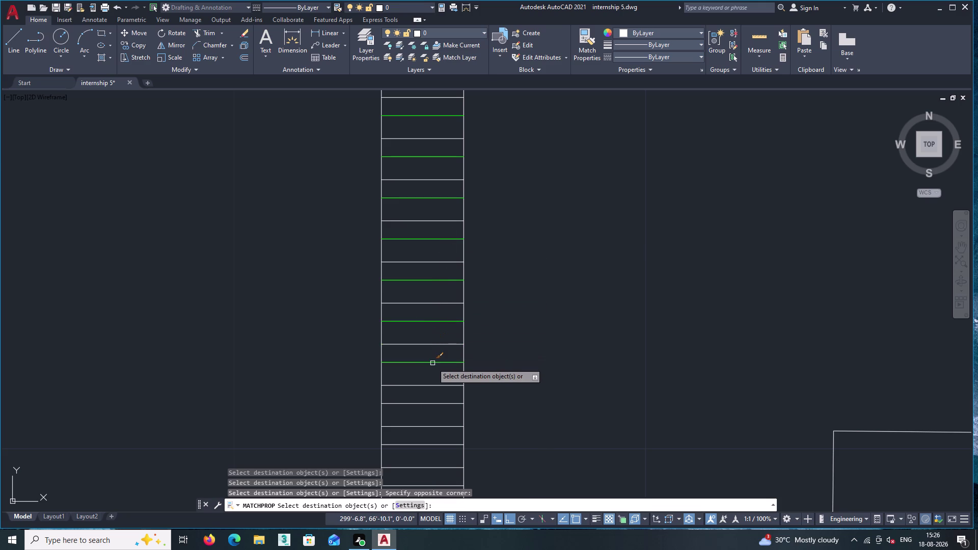
click(433, 363)
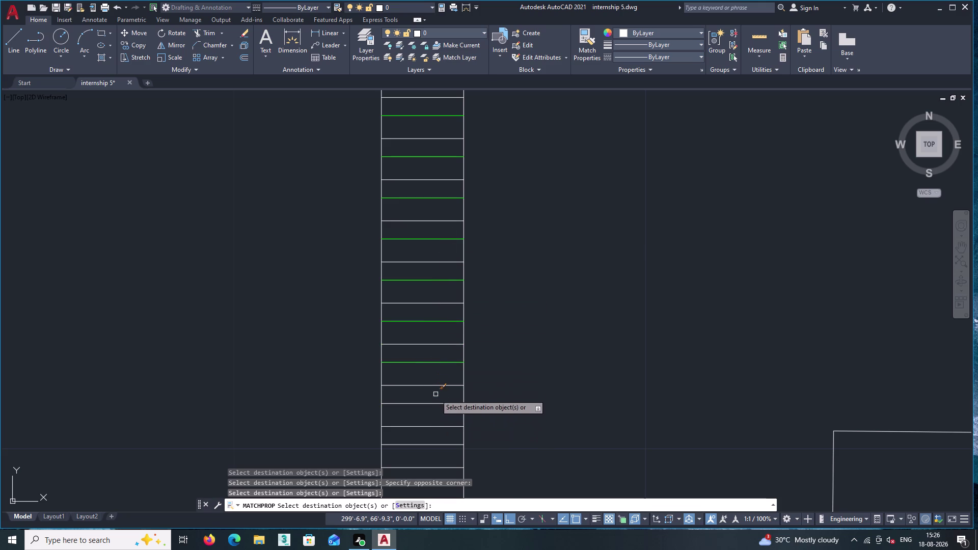
click(450, 406)
click(449, 396)
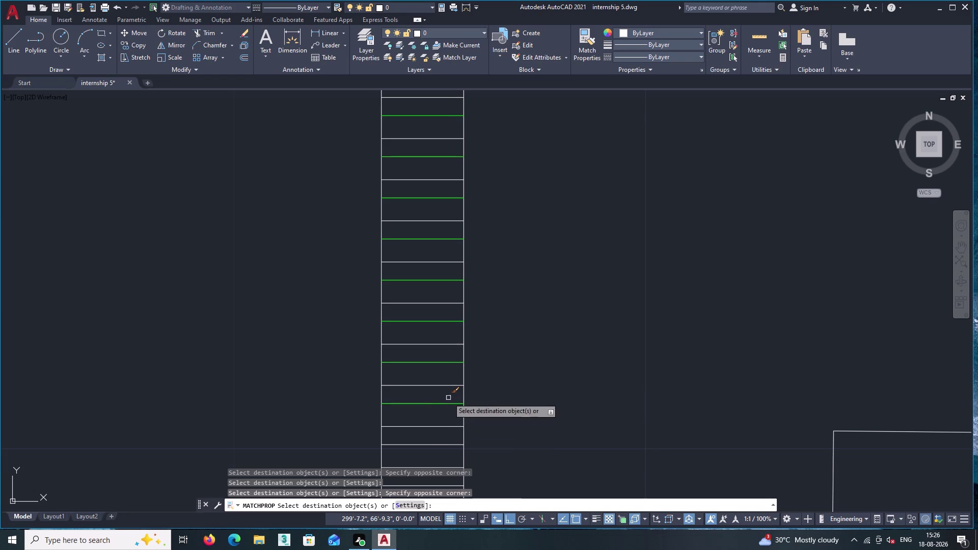
click(428, 452)
click(425, 439)
middle_drag(427, 437, 497, 278)
click(485, 335)
click(485, 320)
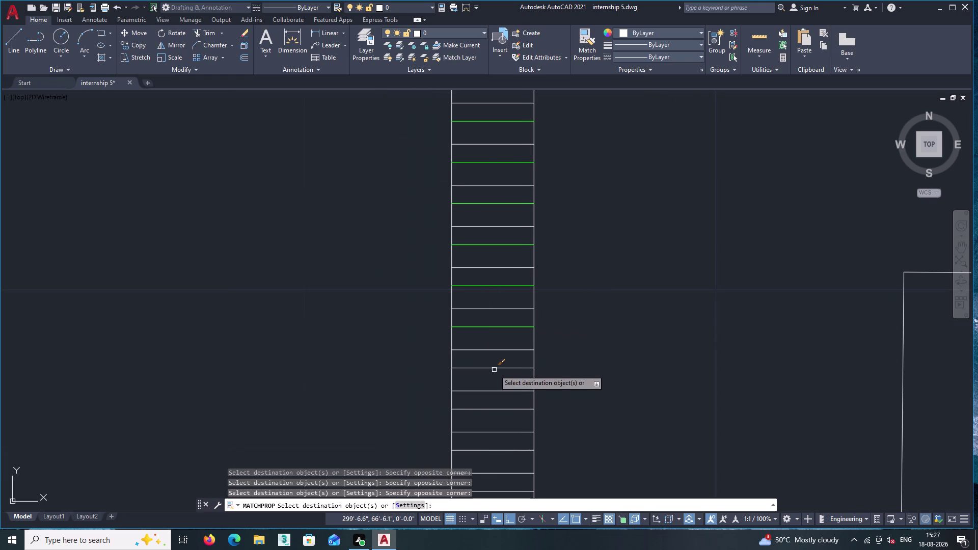
click(494, 377)
click(494, 367)
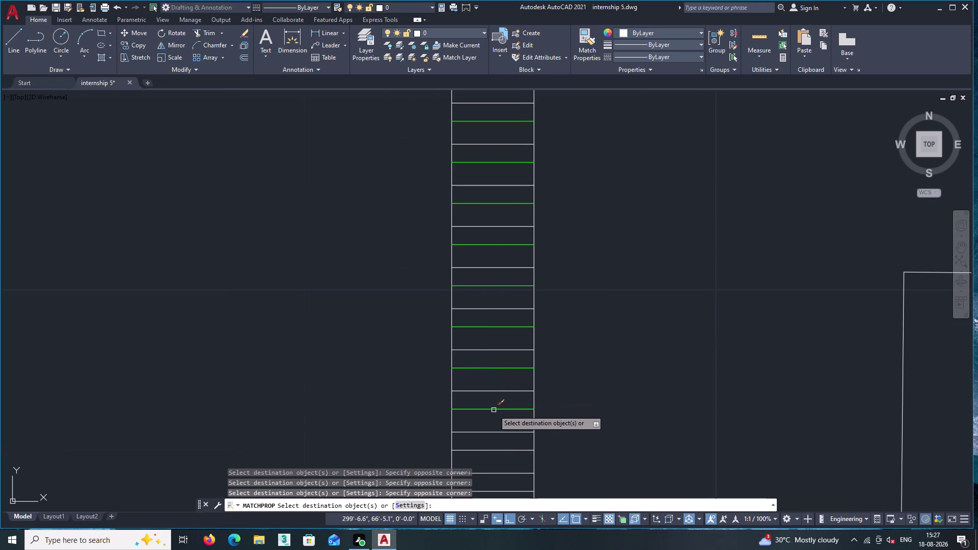
click(494, 419)
click(496, 408)
middle_drag(496, 408, 499, 406)
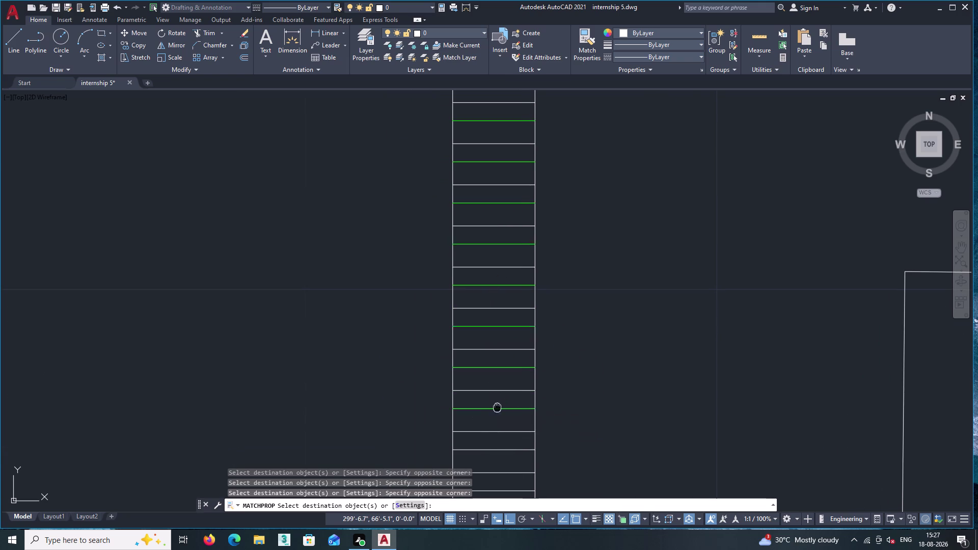
middle_drag(499, 406, 510, 296)
click(507, 344)
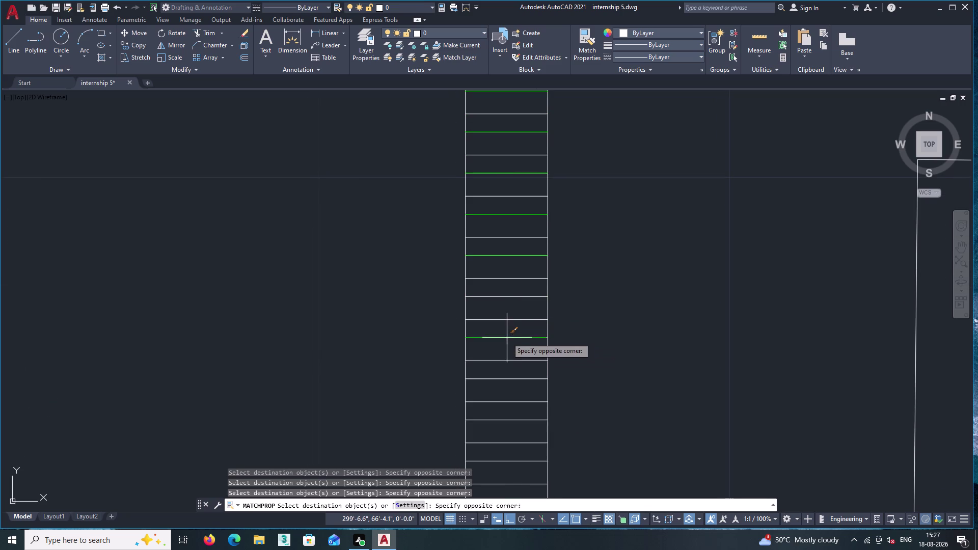
click(506, 338)
click(509, 387)
click(508, 375)
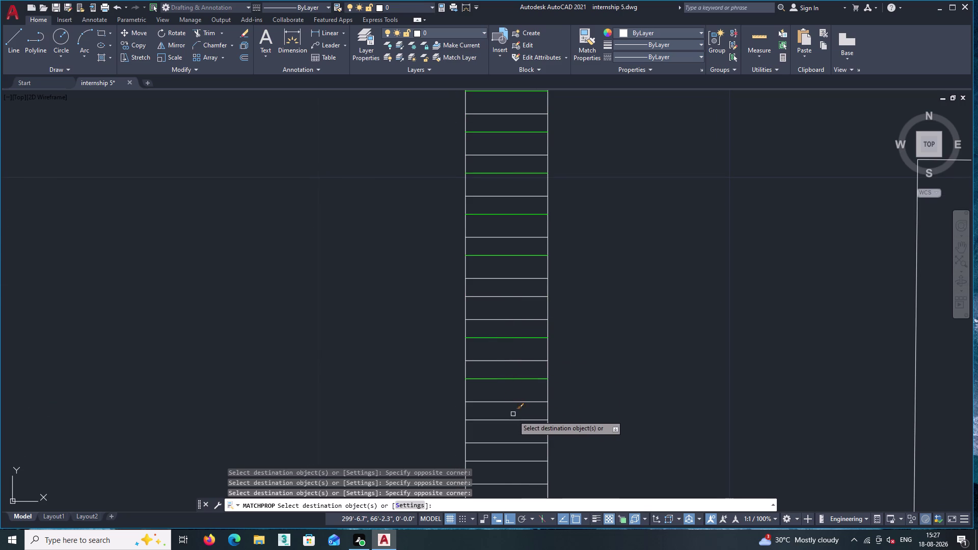
click(514, 425)
click(514, 415)
middle_drag(517, 418, 523, 314)
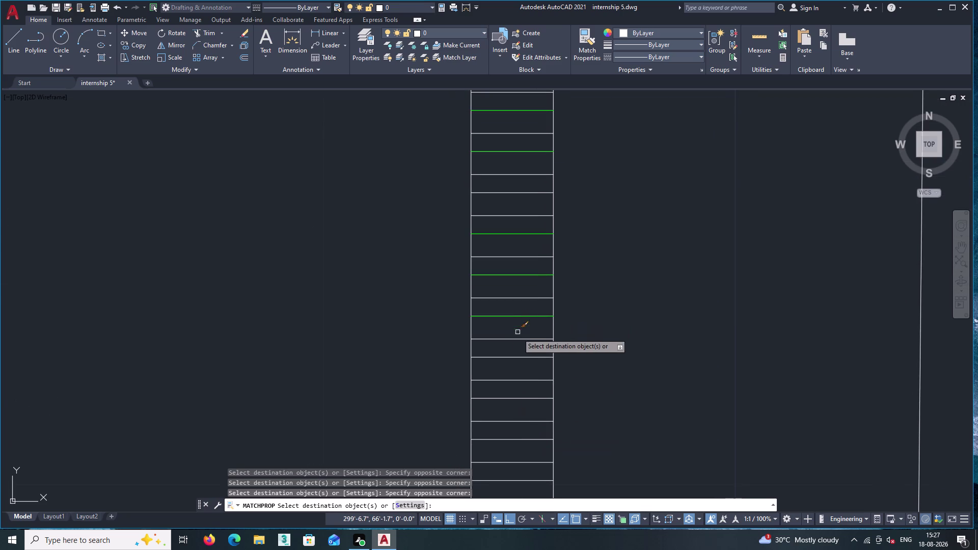
click(517, 346)
key(Escape)
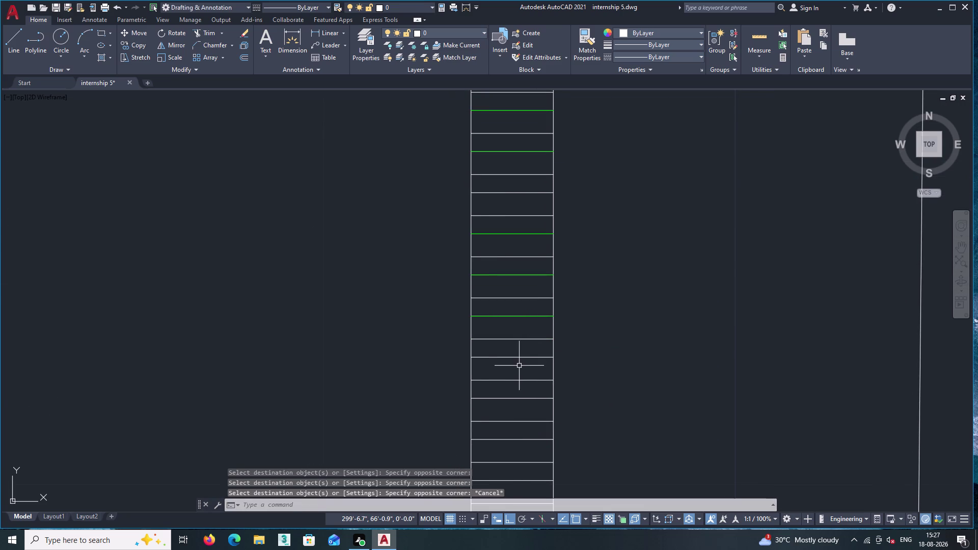
Cancel the stray selection window and clear the pending command.
click(519, 365)
key(Return)
key(Return)
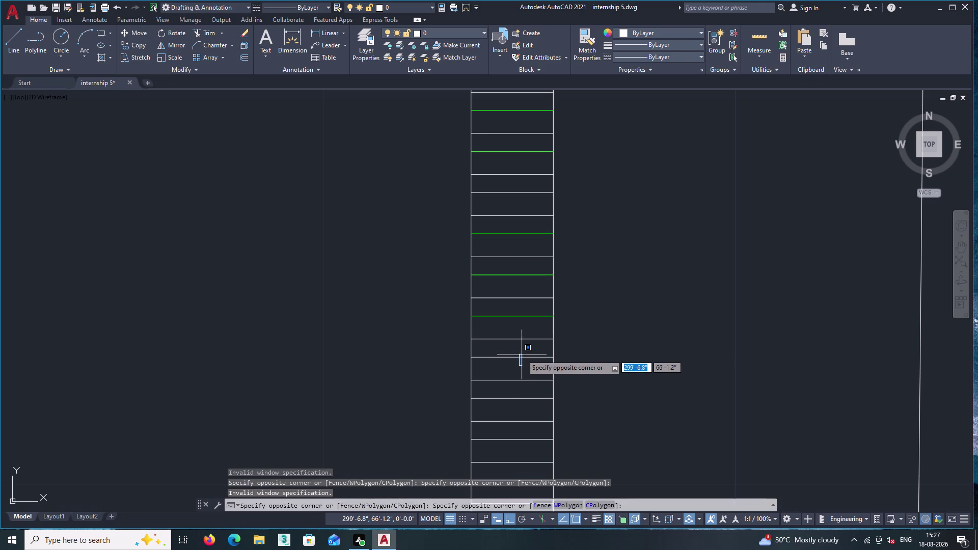
key(Return)
key(Return)
key(Escape)
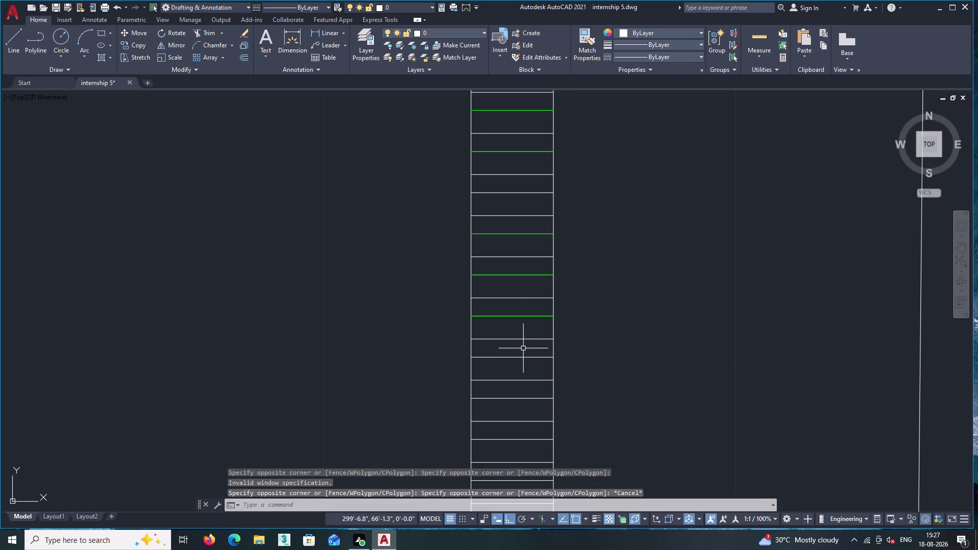
Restart Match Properties from a green slat and stripe alternate upper rail slats green.
double_click(585, 56)
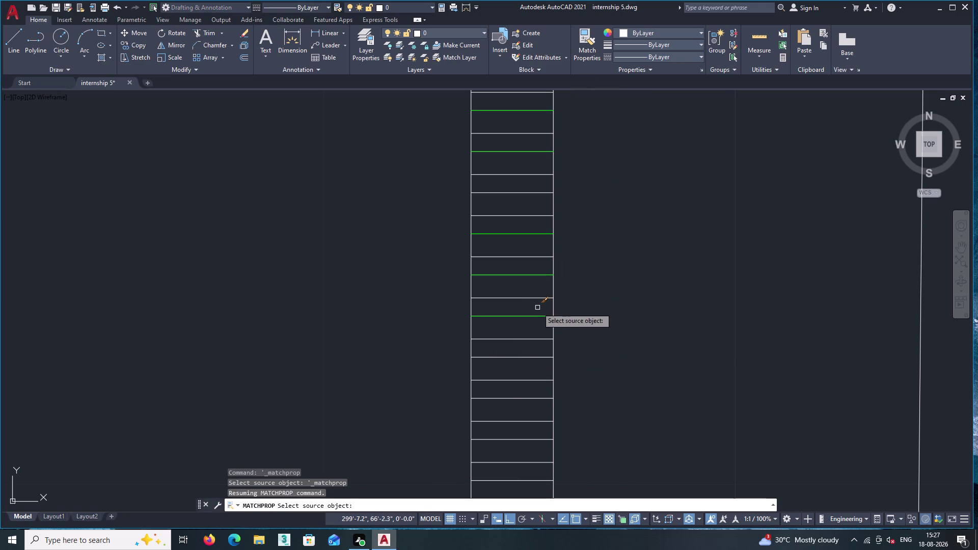
click(534, 315)
double_click(532, 365)
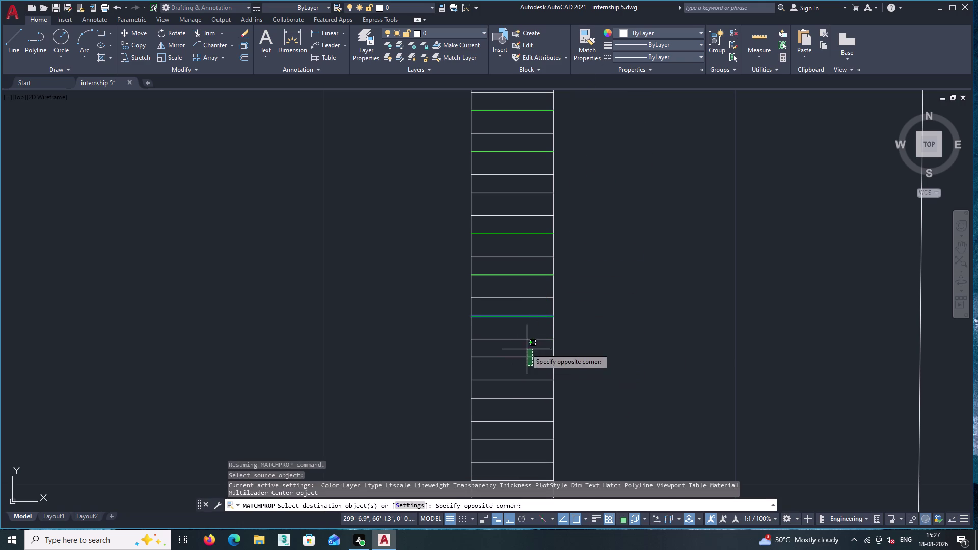
click(525, 346)
click(537, 409)
click(531, 388)
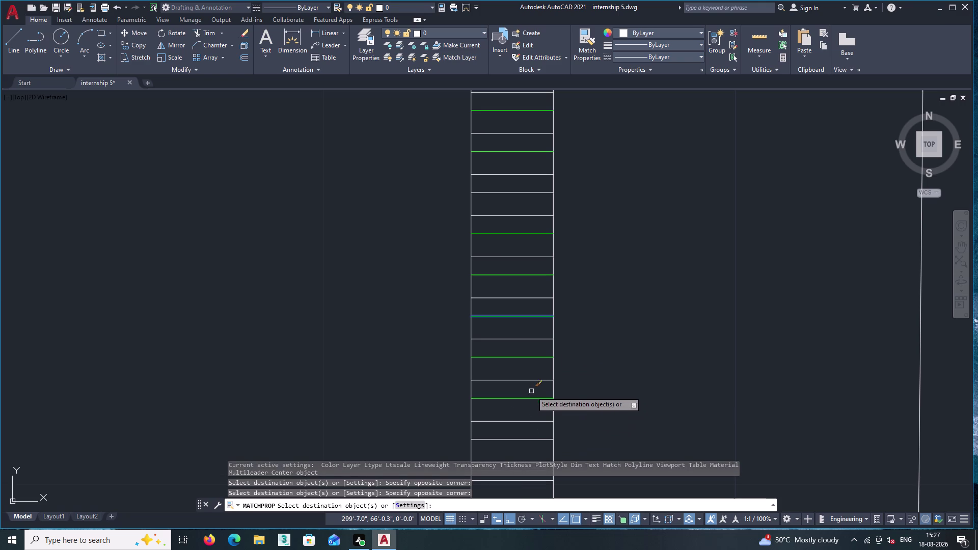
middle_drag(585, 403, 613, 256)
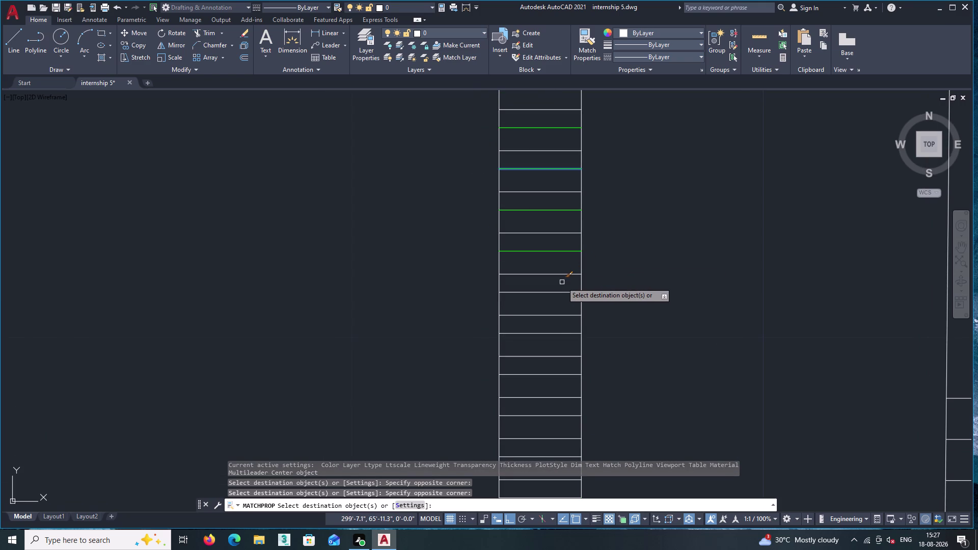
click(562, 302)
click(559, 290)
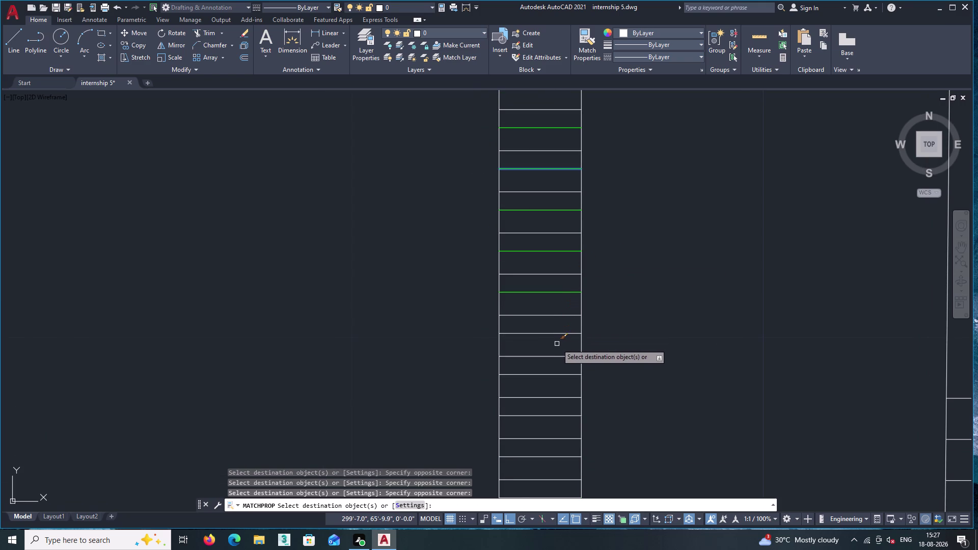
click(556, 344)
click(551, 317)
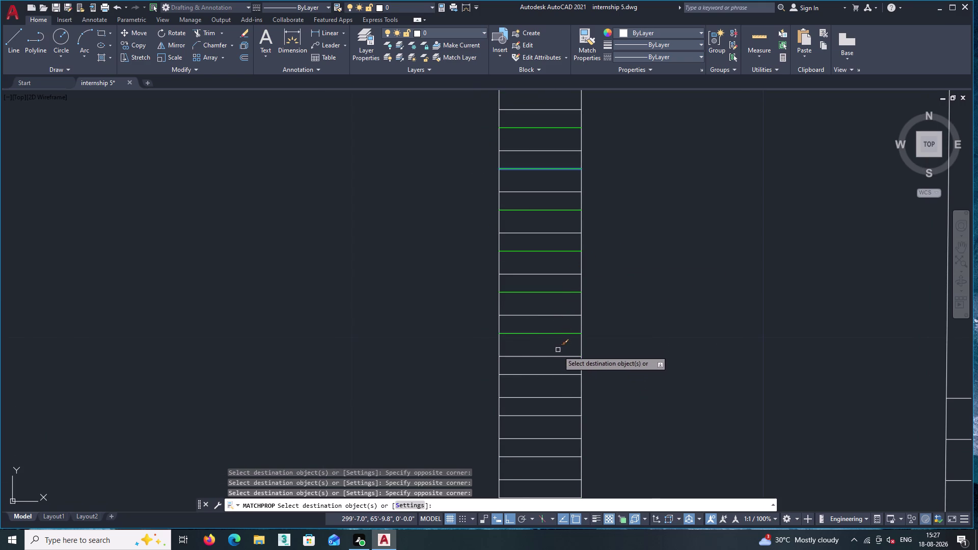
click(556, 381)
click(556, 373)
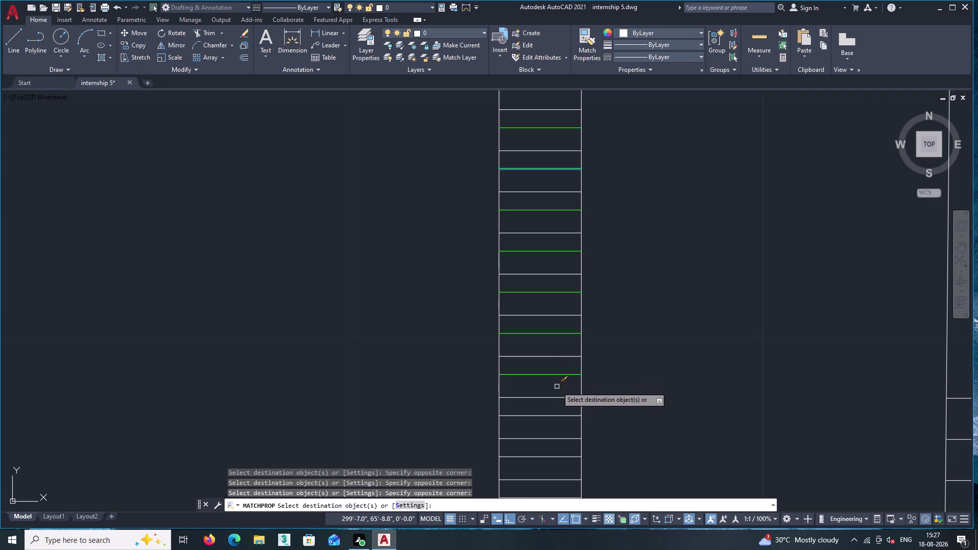
click(556, 420)
click(556, 414)
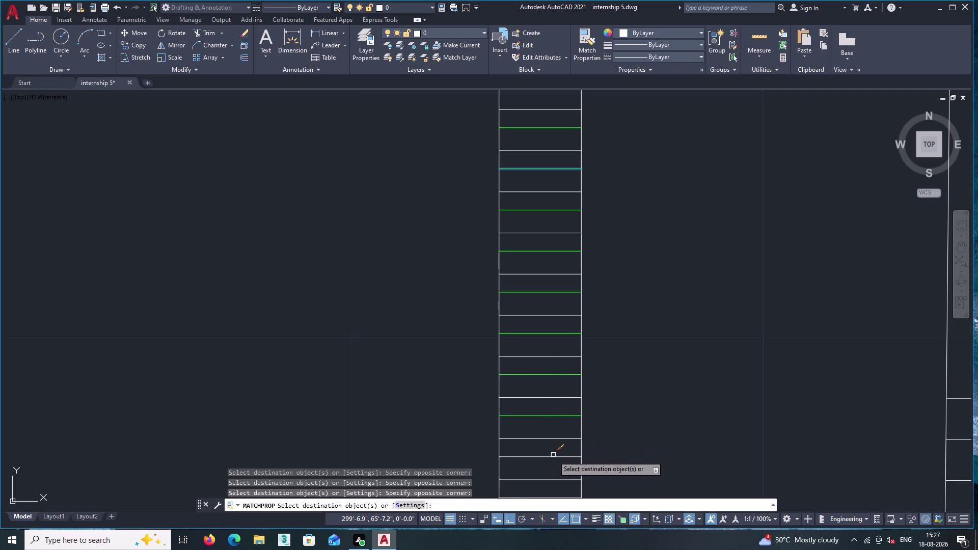
click(554, 460)
click(558, 456)
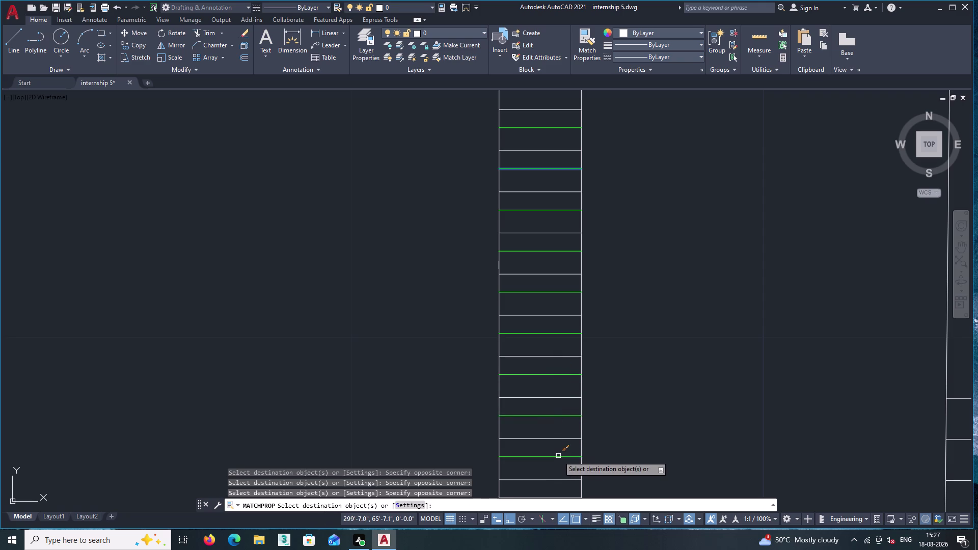
Continue turning alternate slats green further down the left rail.
middle_drag(559, 456, 695, 366)
click(674, 412)
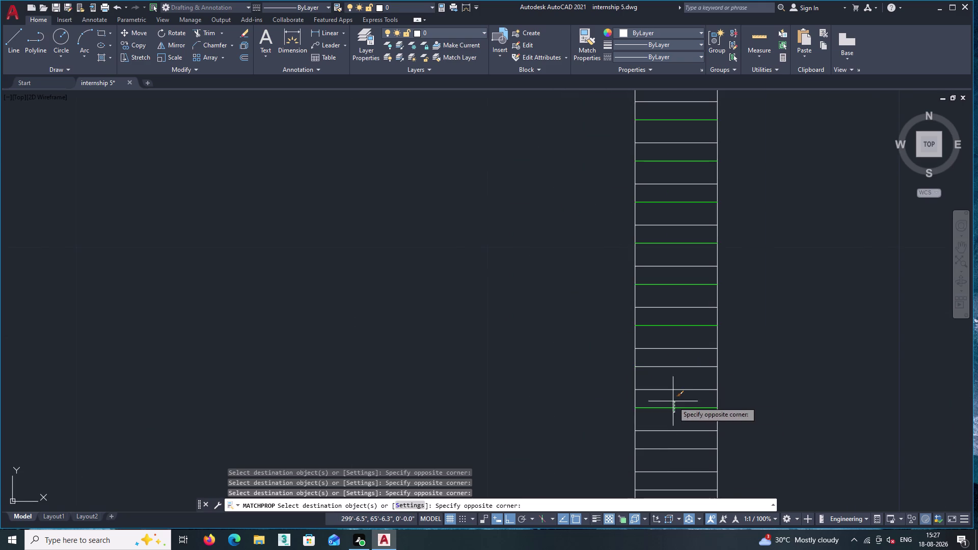
click(673, 402)
middle_drag(672, 401, 613, 269)
click(616, 324)
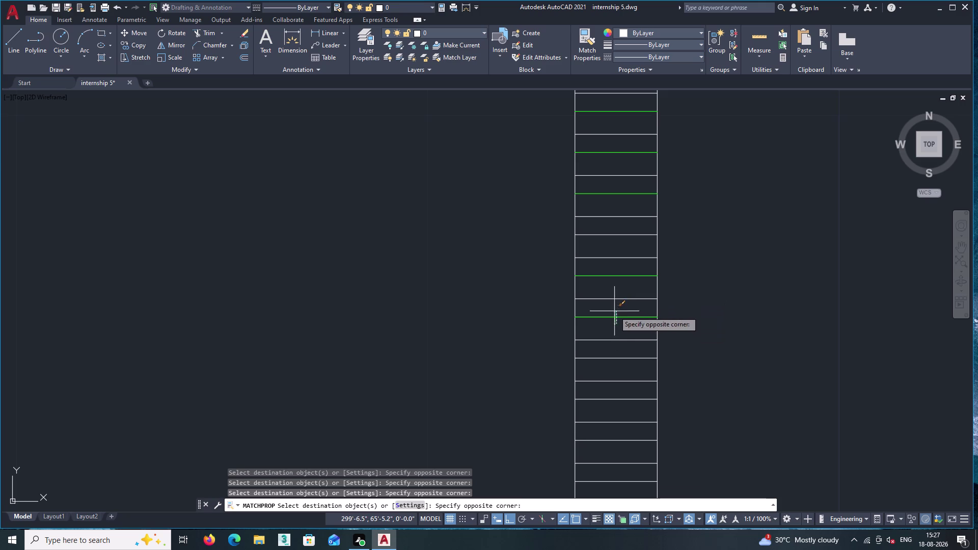
click(614, 311)
click(622, 365)
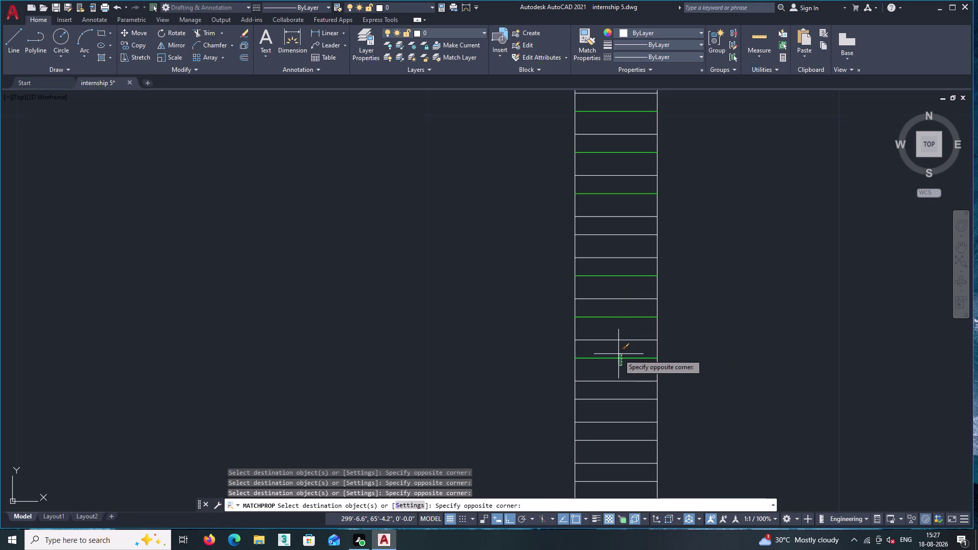
click(618, 354)
middle_drag(618, 354, 581, 272)
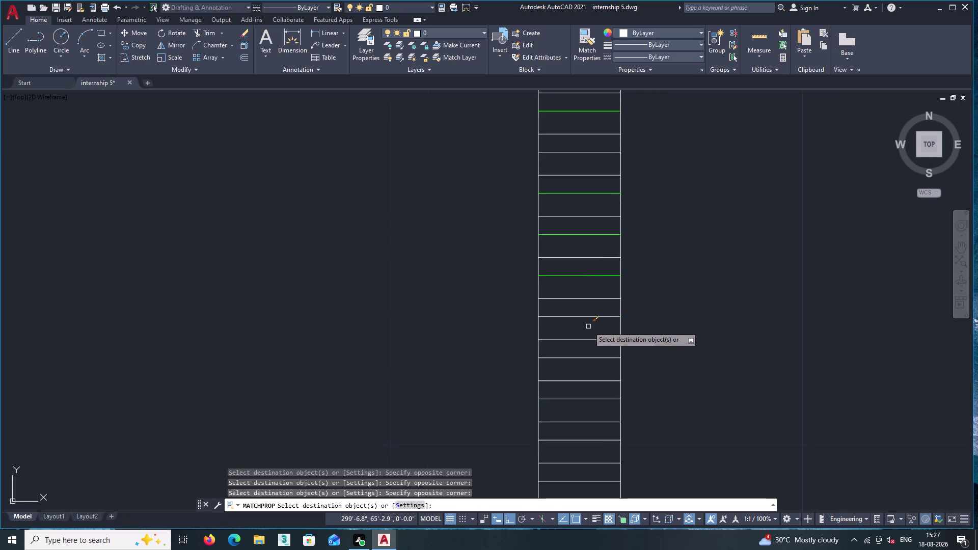
click(588, 327)
click(586, 314)
click(598, 365)
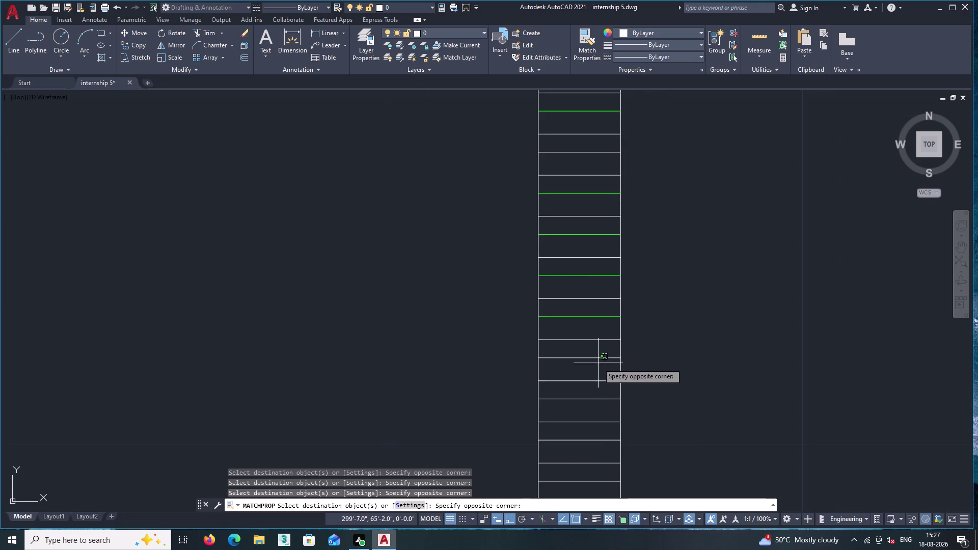
click(595, 353)
middle_drag(596, 353, 589, 278)
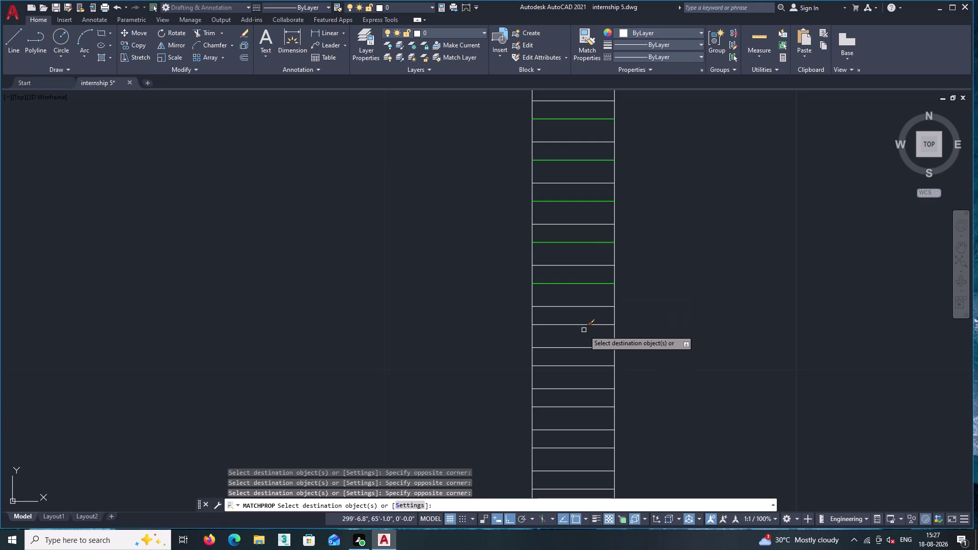
click(583, 330)
click(580, 318)
middle_drag(581, 318, 568, 266)
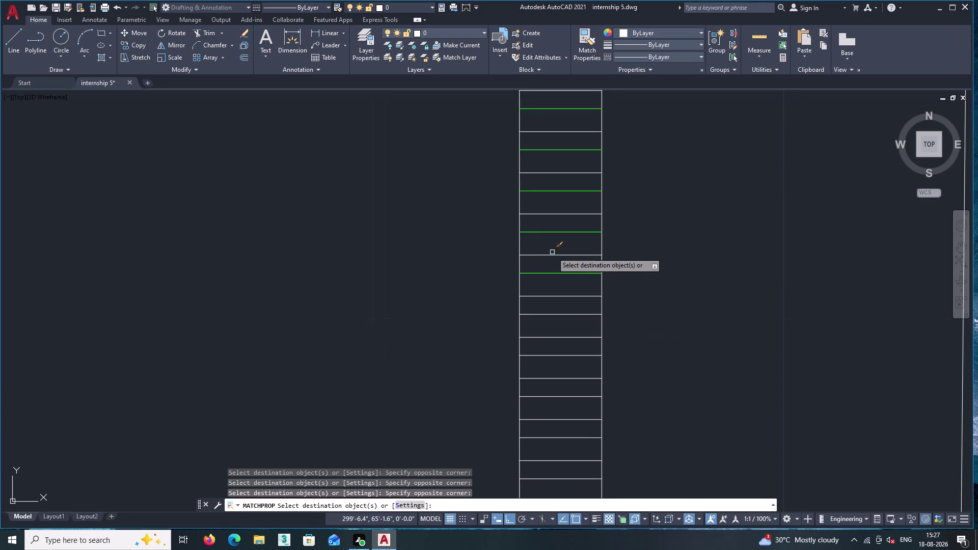
click(558, 320)
click(558, 312)
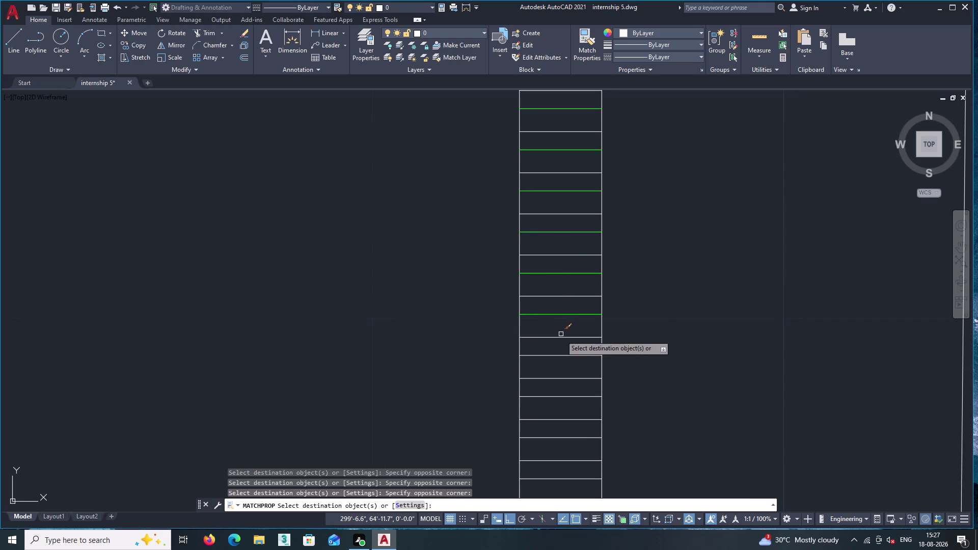
double_click(562, 362)
click(562, 352)
click(563, 401)
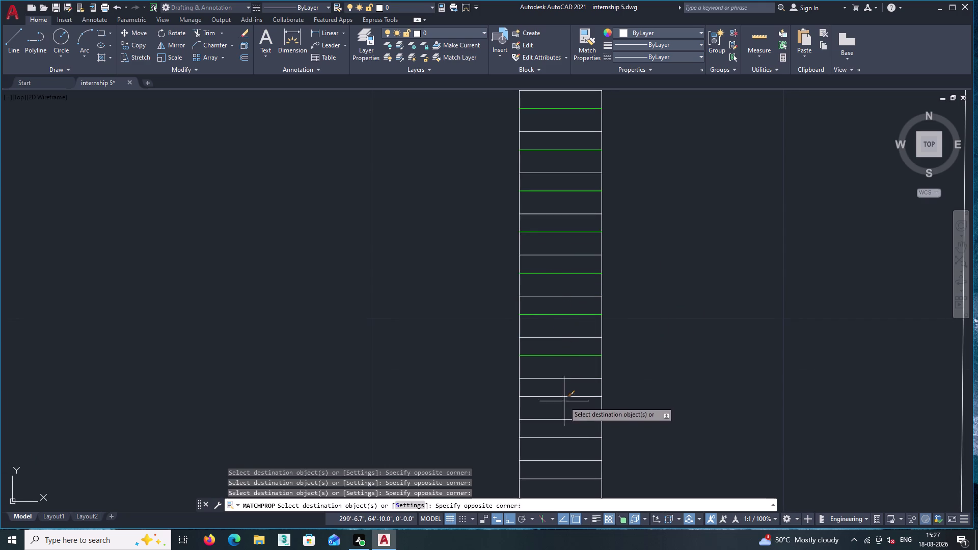
click(564, 394)
Turn the remaining alternate slats green down to the bottom corner and end matching.
middle_drag(563, 394, 530, 325)
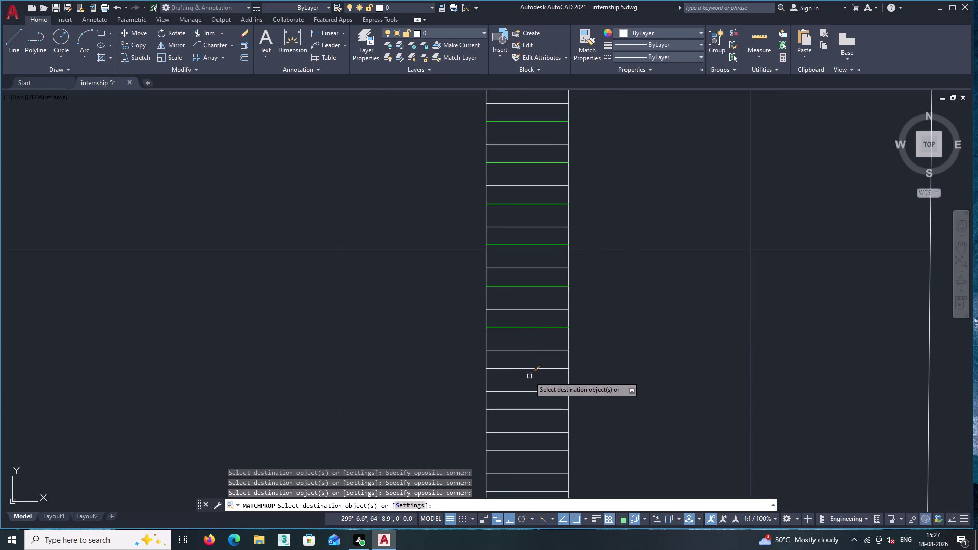
click(529, 376)
click(529, 366)
click(534, 414)
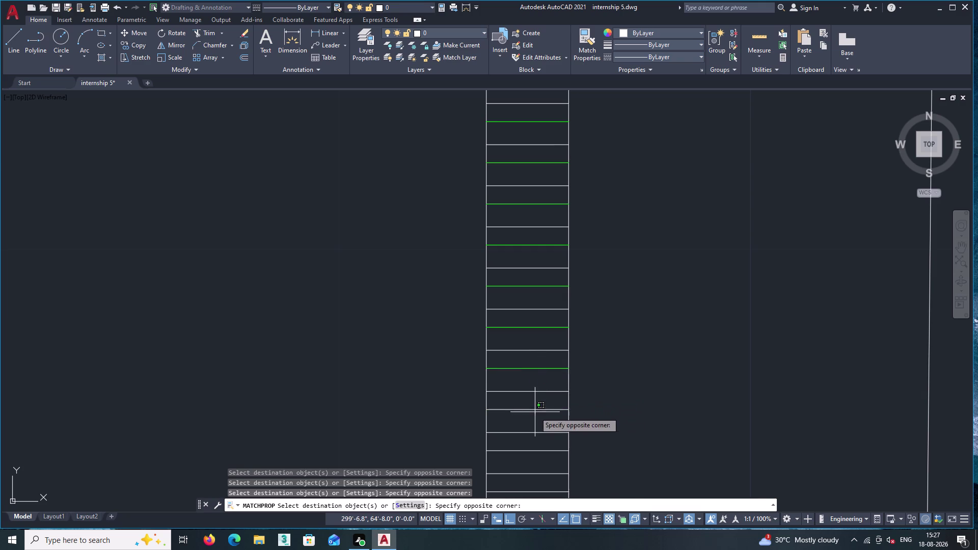
click(536, 405)
middle_drag(535, 405, 567, 295)
click(567, 308)
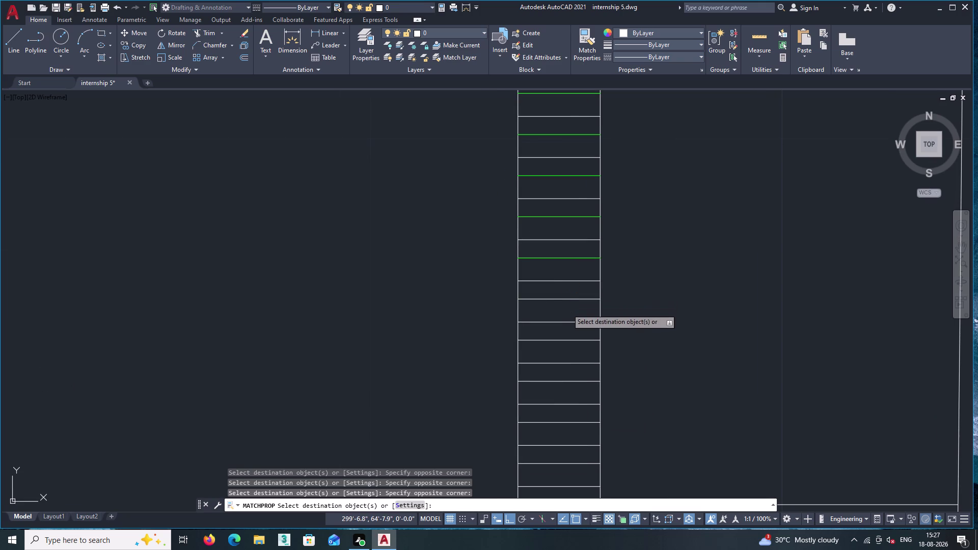
click(565, 295)
click(574, 347)
click(574, 340)
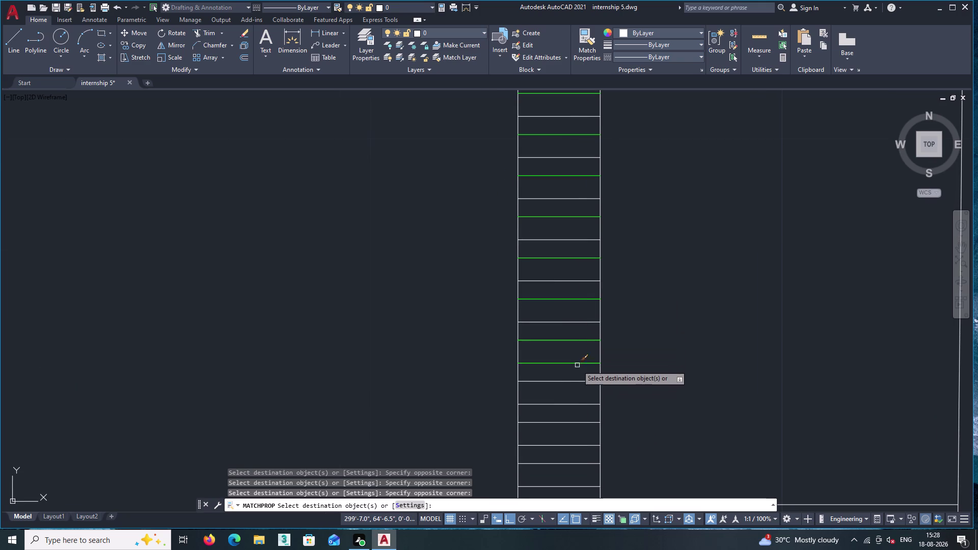
click(577, 382)
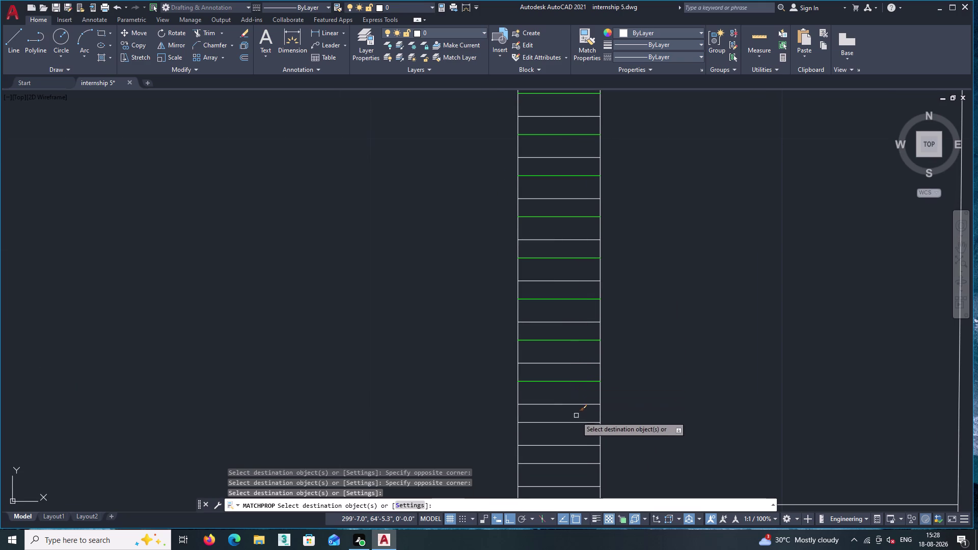
click(578, 421)
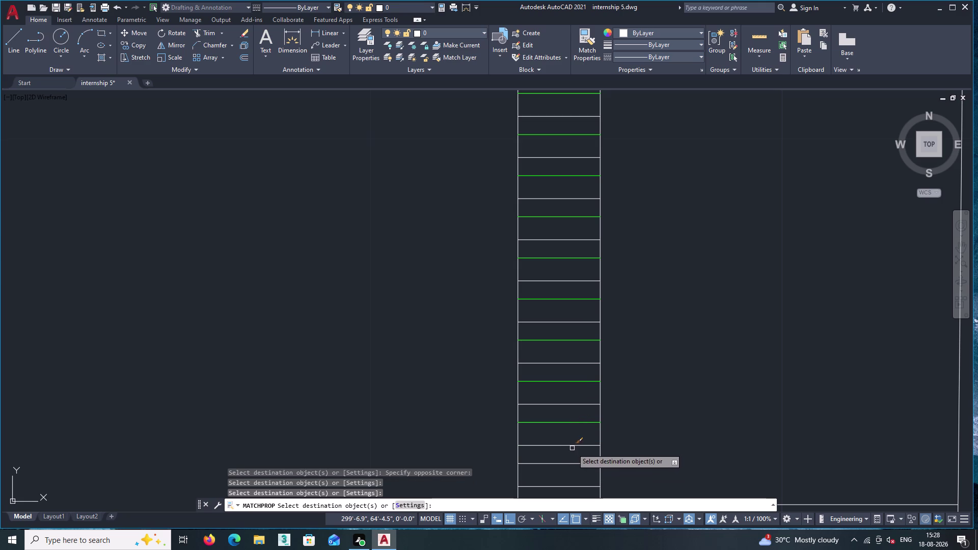
middle_drag(625, 409, 621, 313)
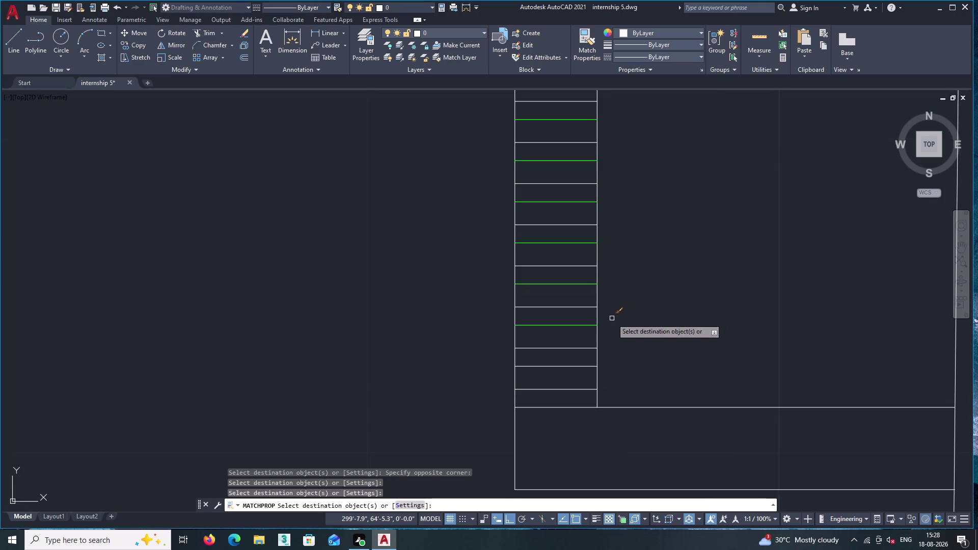
click(576, 365)
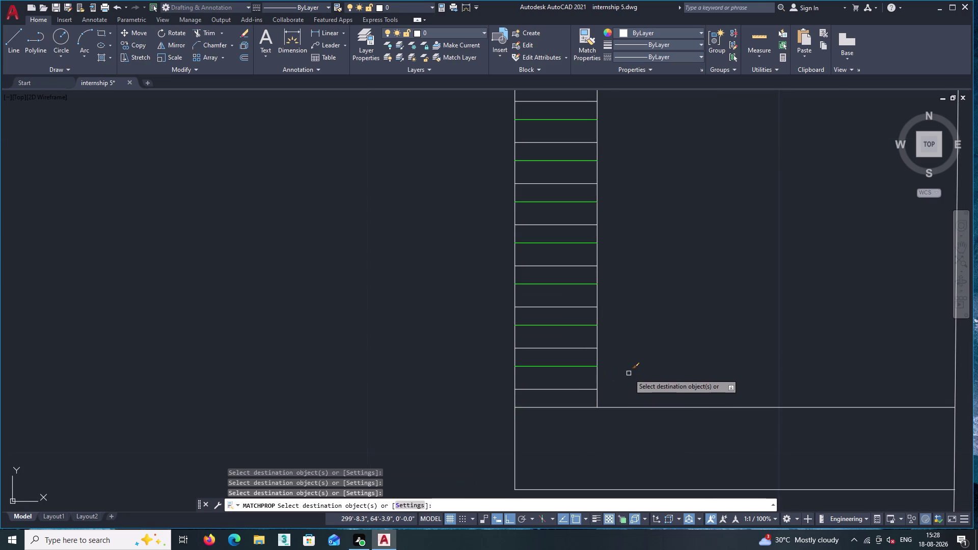
scroll(down, 3)
key(Return)
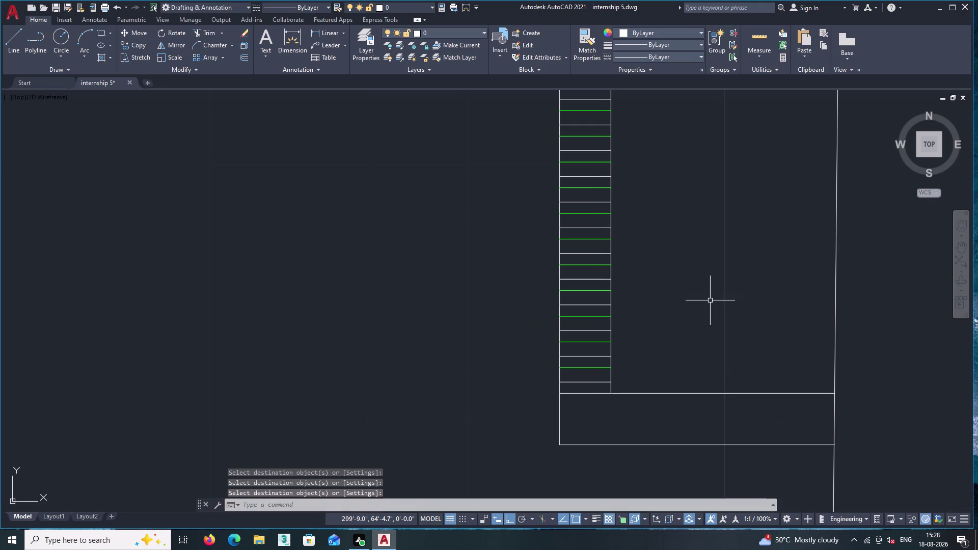
Pan along the top rail to its right corner and start the LINE command.
scroll(down, 3)
middle_drag(709, 294, 650, 459)
scroll(down, 3)
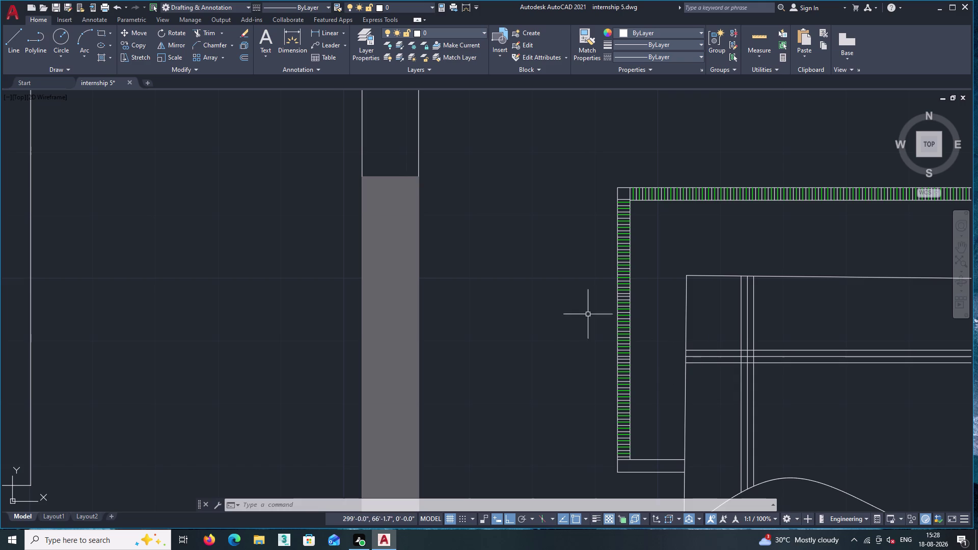
middle_drag(599, 307, 385, 308)
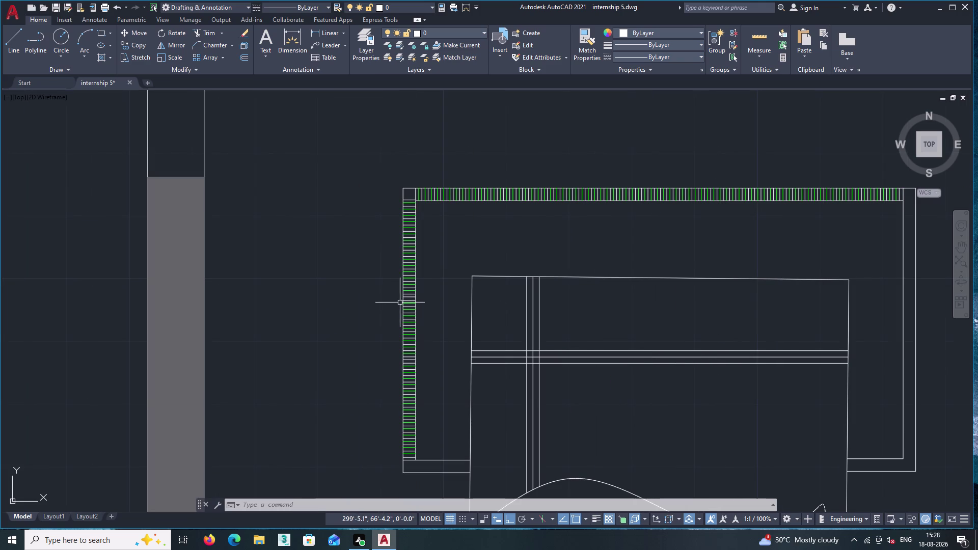
middle_drag(474, 257, 291, 243)
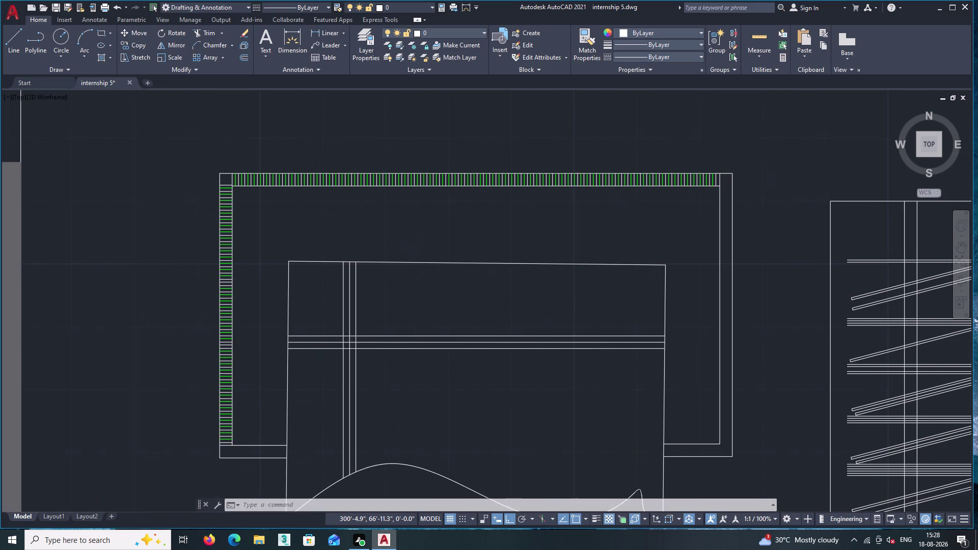
middle_drag(704, 201, 593, 212)
scroll(up, 3)
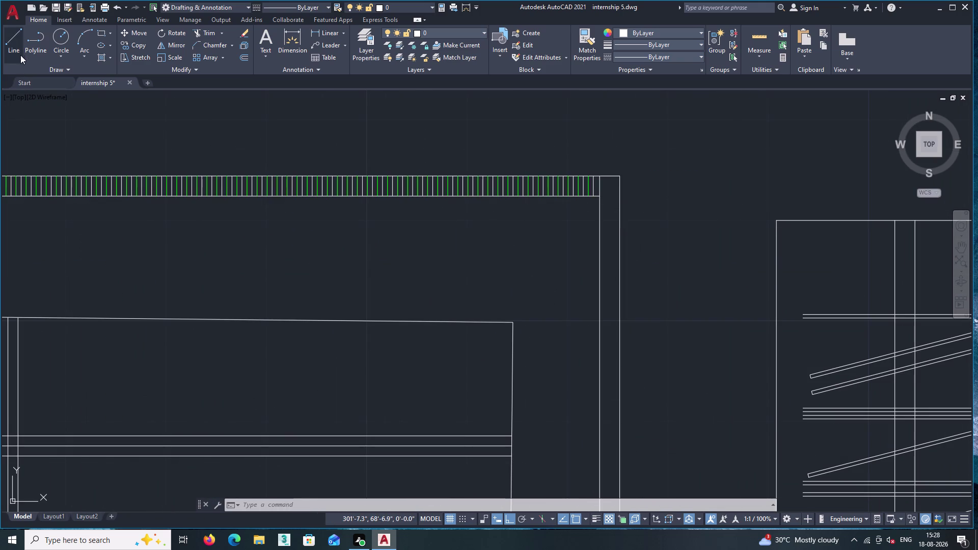
double_click(13, 40)
scroll(up, 3)
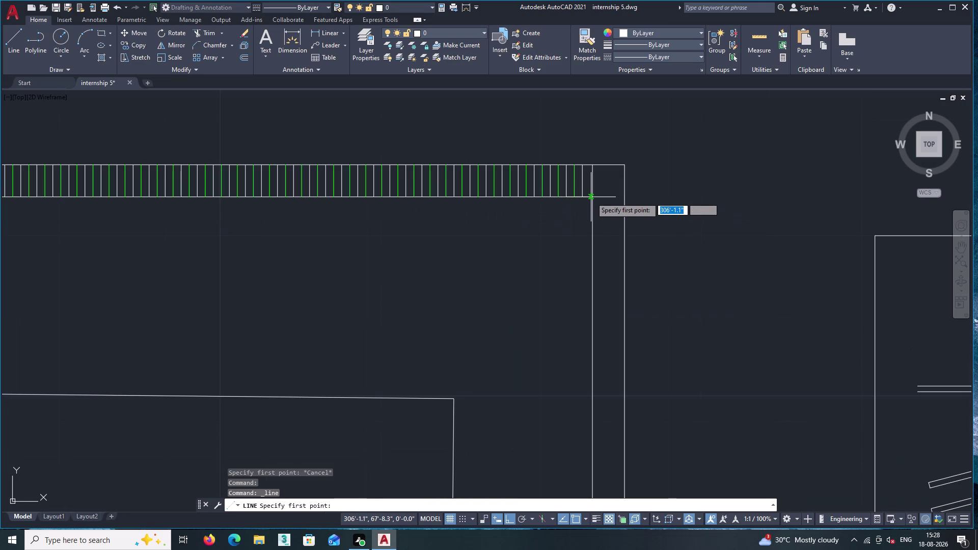
Draw a short line across the right strip below the top rail and begin a rectangular array.
click(591, 197)
click(623, 196)
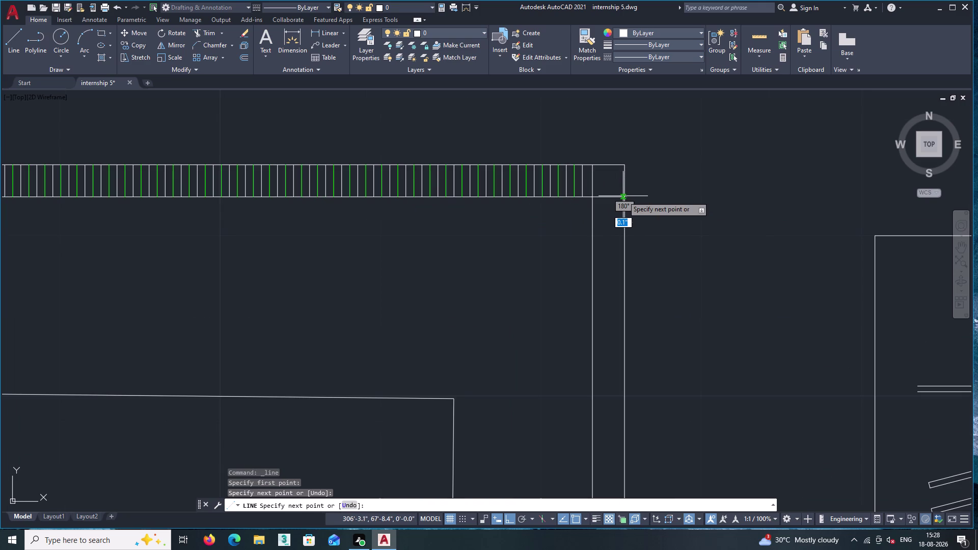
key(Return)
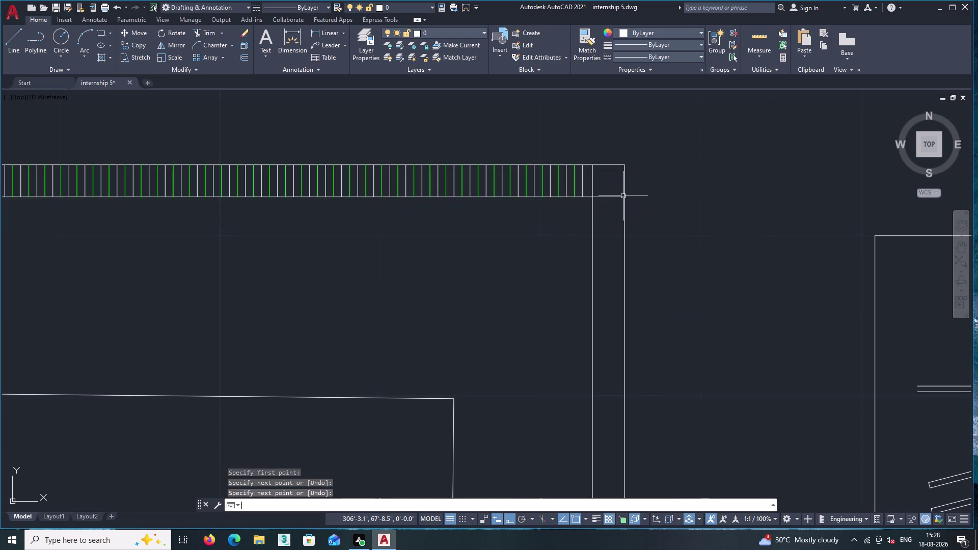
scroll(up, 3)
middle_drag(617, 175, 523, 291)
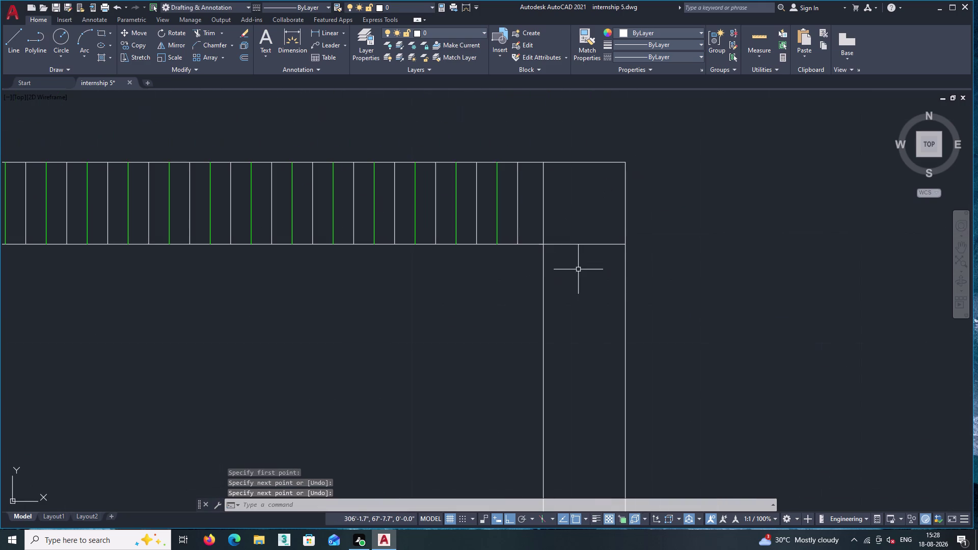
click(581, 242)
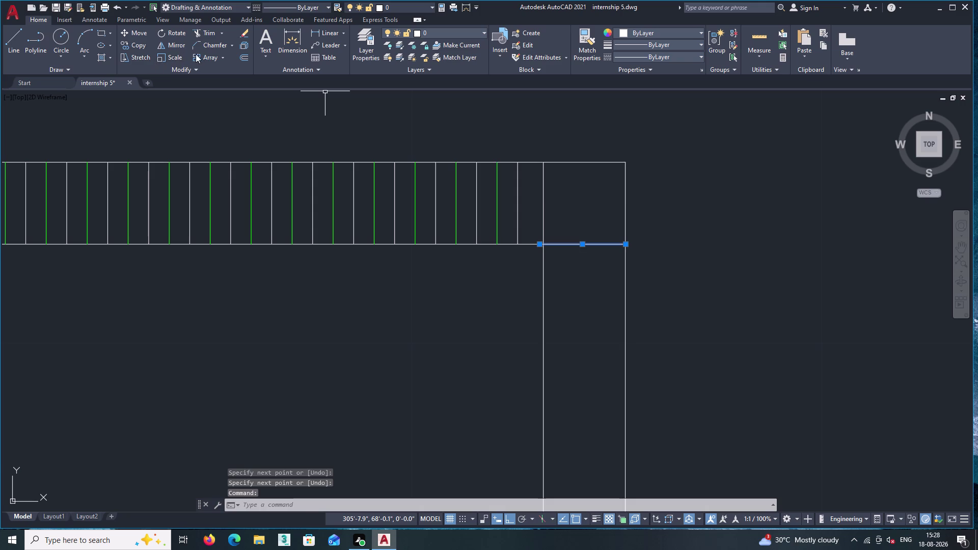
click(203, 54)
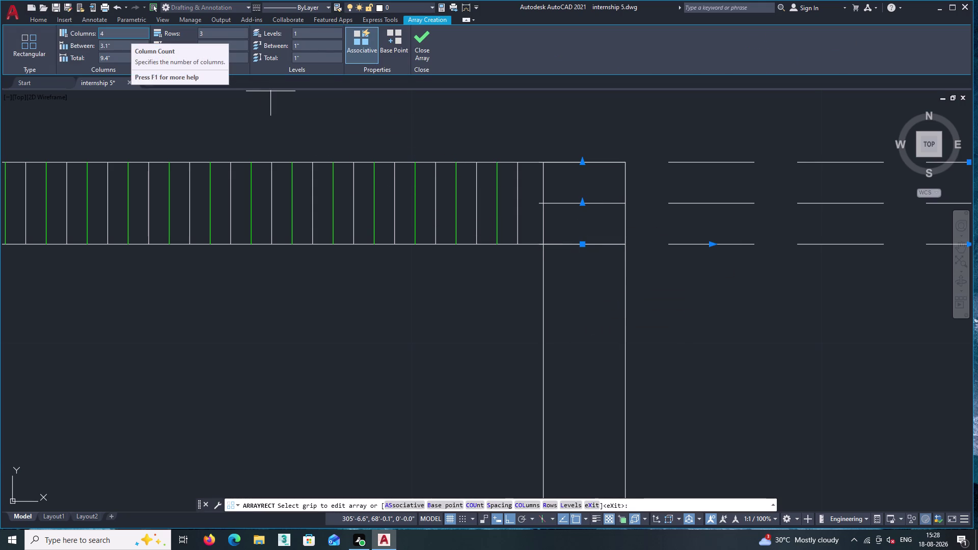
Restart the rectangular array of the short line with 1 column and 45 rows.
key(1)
key(Escape)
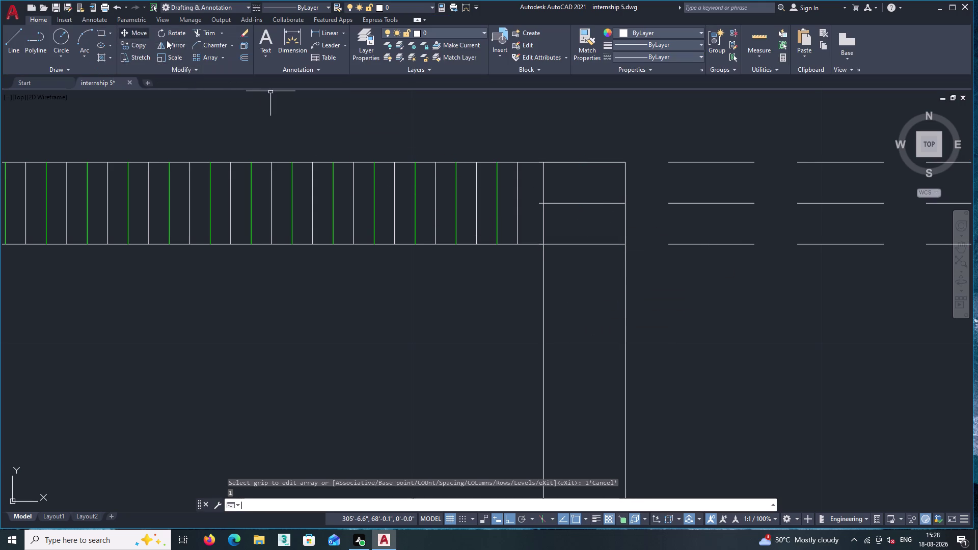
click(591, 212)
click(587, 193)
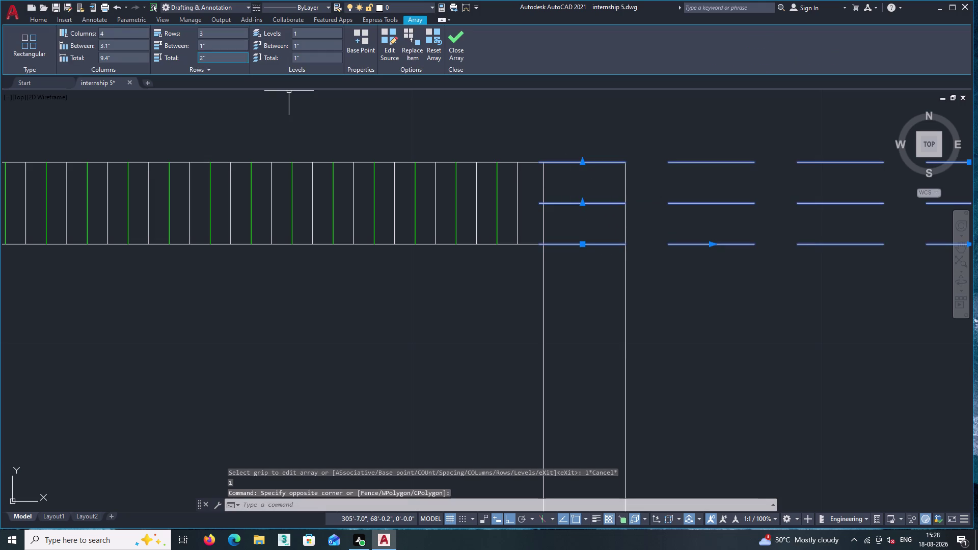
click(110, 30)
key(1)
key(Return)
double_click(208, 33)
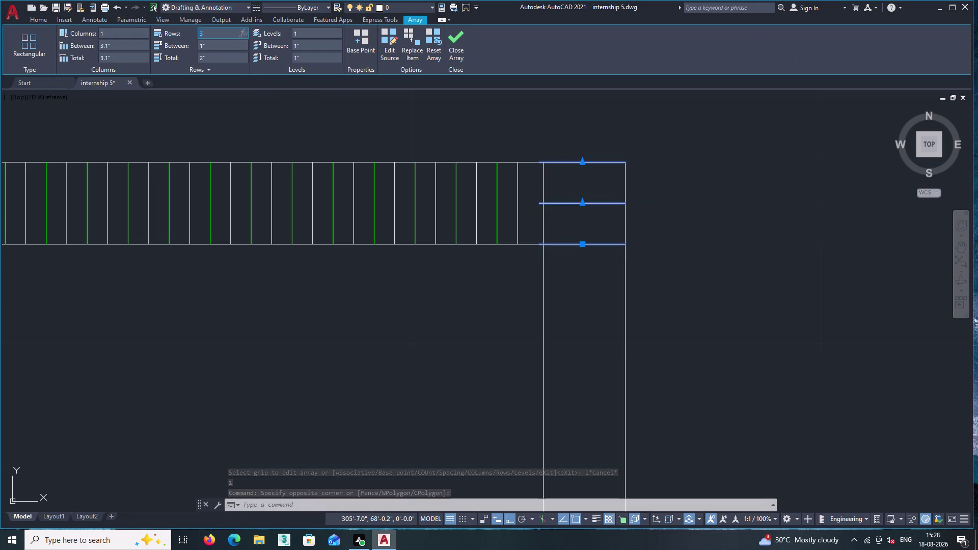
text(45)
key(Return)
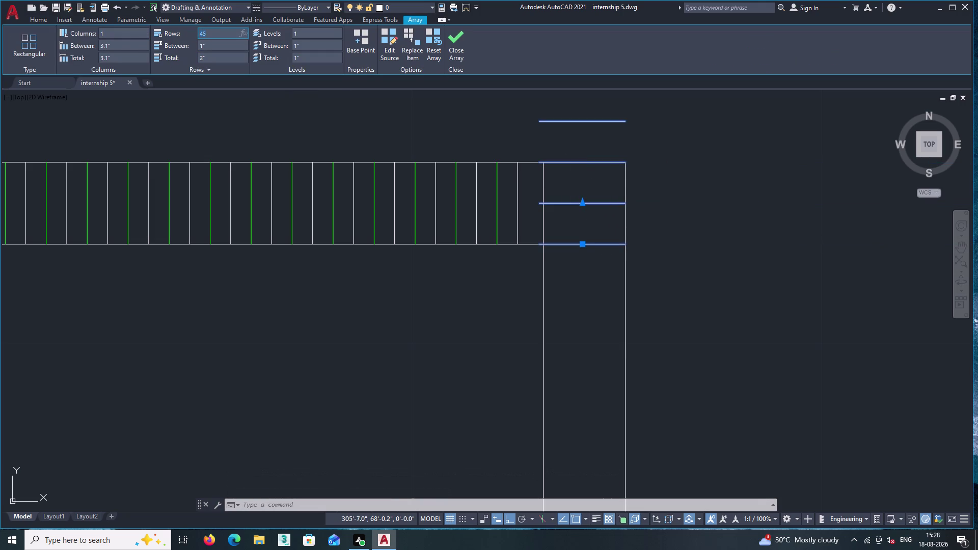
scroll(down, 3)
scroll(down, 3)
middle_drag(657, 243, 647, 316)
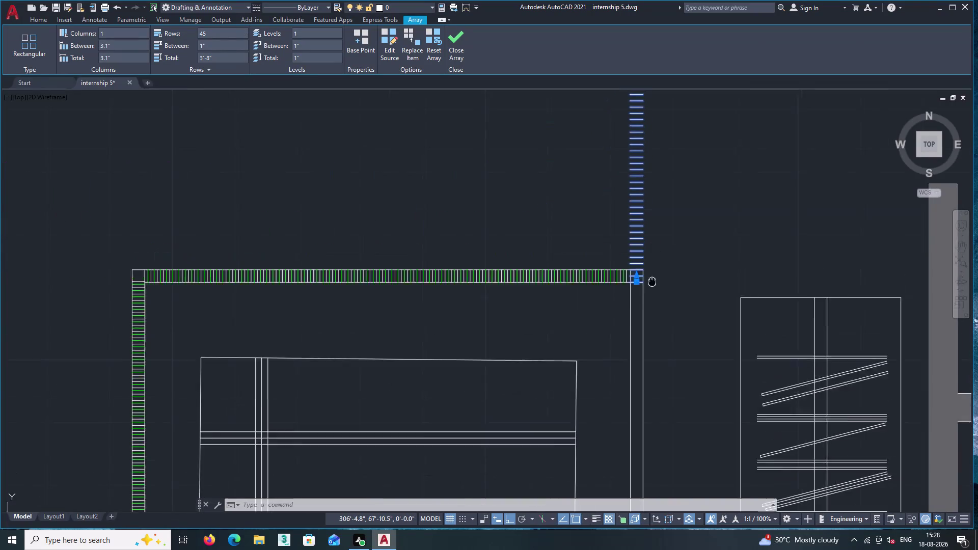
middle_drag(647, 316, 647, 355)
Cancel the extra one-column array and select the 45-row slat column.
key(Return)
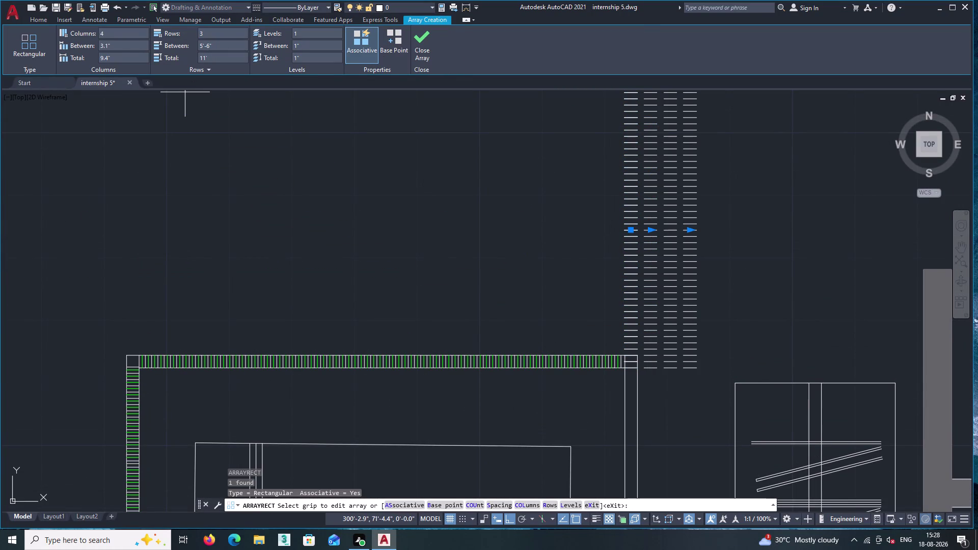
click(128, 35)
key(1)
key(Return)
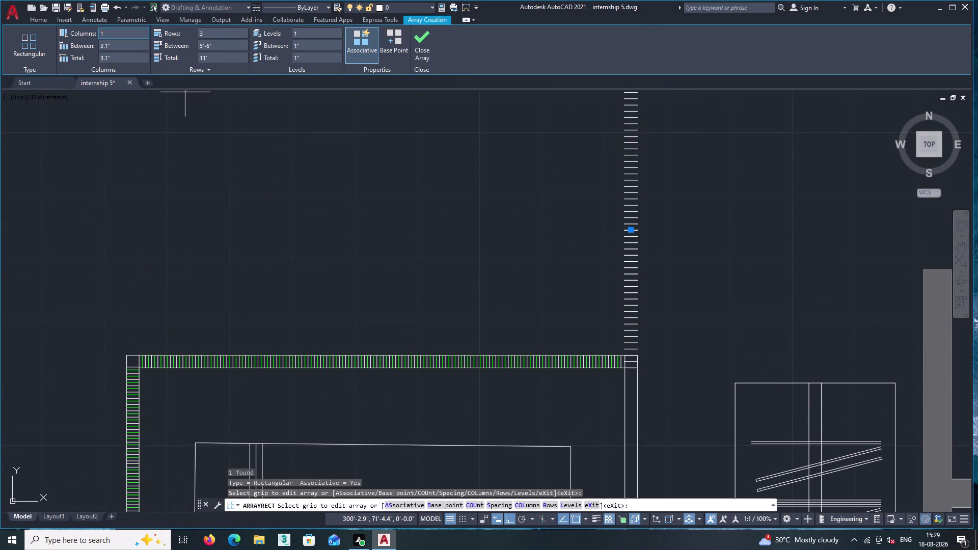
key(Escape)
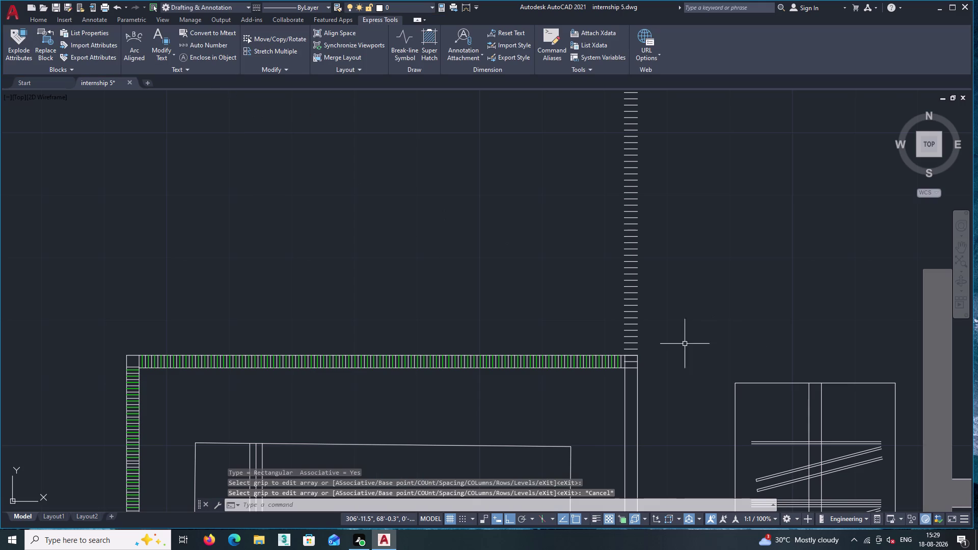
scroll(up, 3)
scroll(up, 3)
middle_drag(643, 376, 584, 236)
scroll(up, 3)
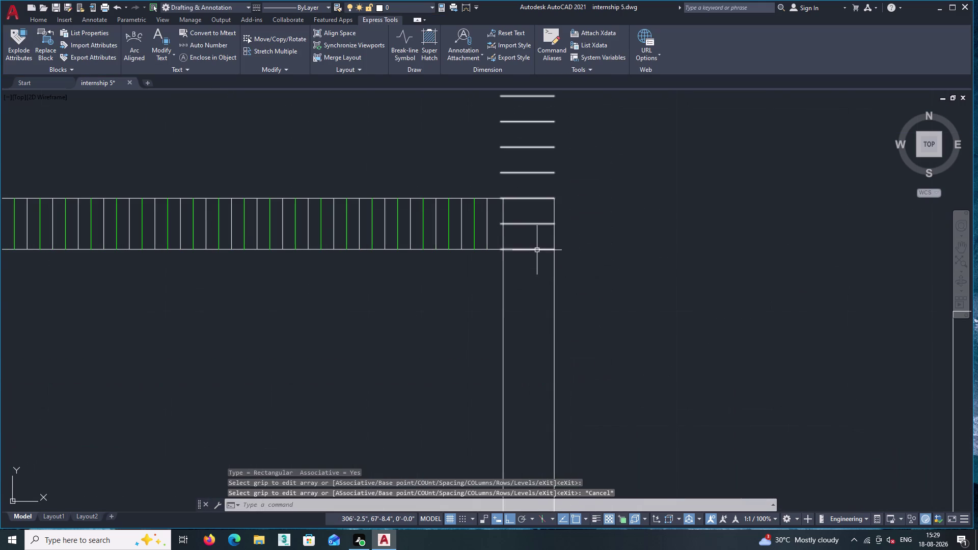
click(537, 250)
Move the slat column from the rail corner down inside the right frame strip.
right_click(581, 241)
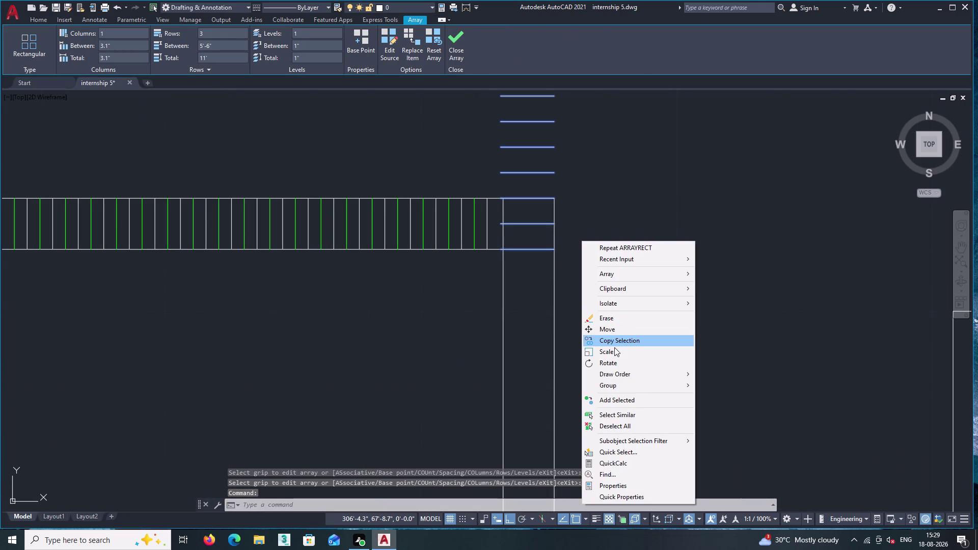
click(612, 330)
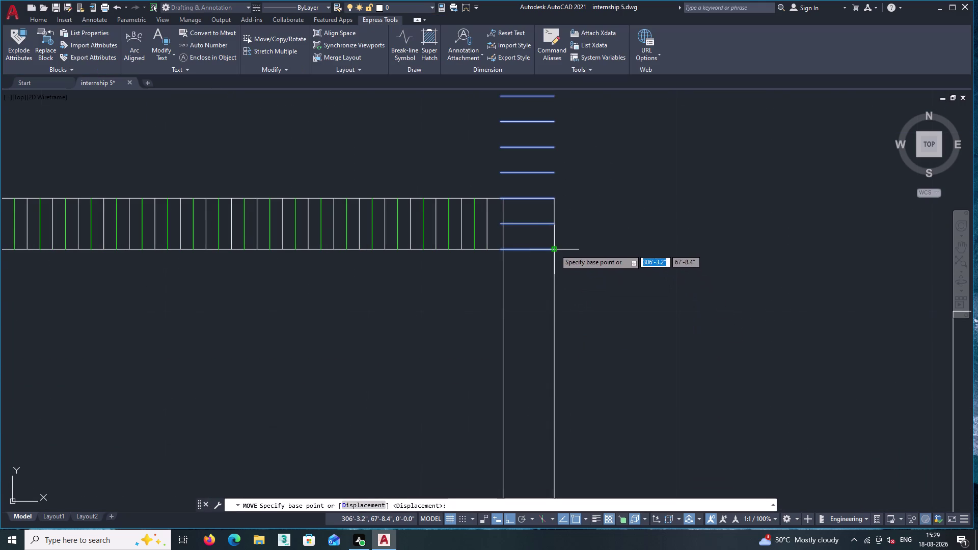
double_click(554, 249)
middle_drag(574, 356, 538, 126)
scroll(down, 3)
middle_drag(505, 357, 507, 95)
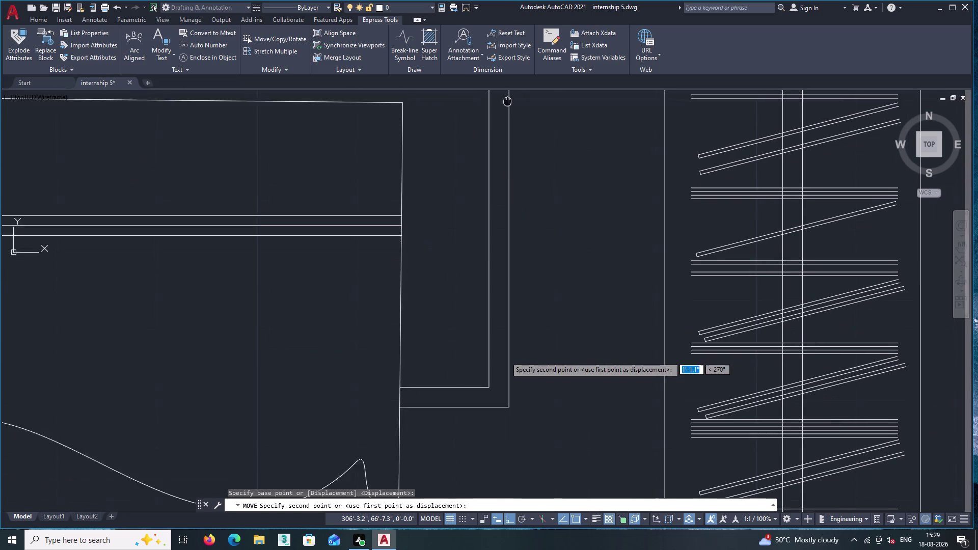
middle_drag(507, 96, 509, 91)
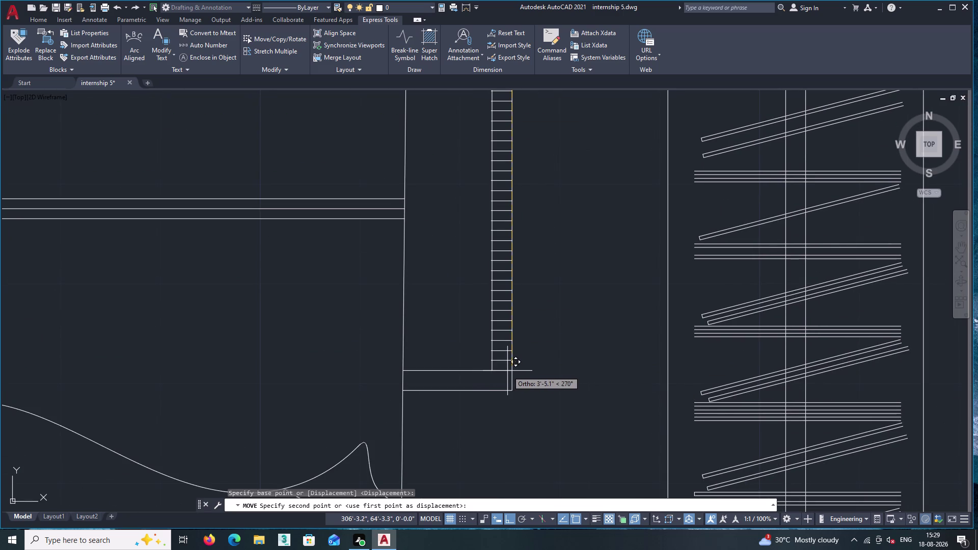
click(508, 371)
scroll(up, 3)
scroll(up, 3)
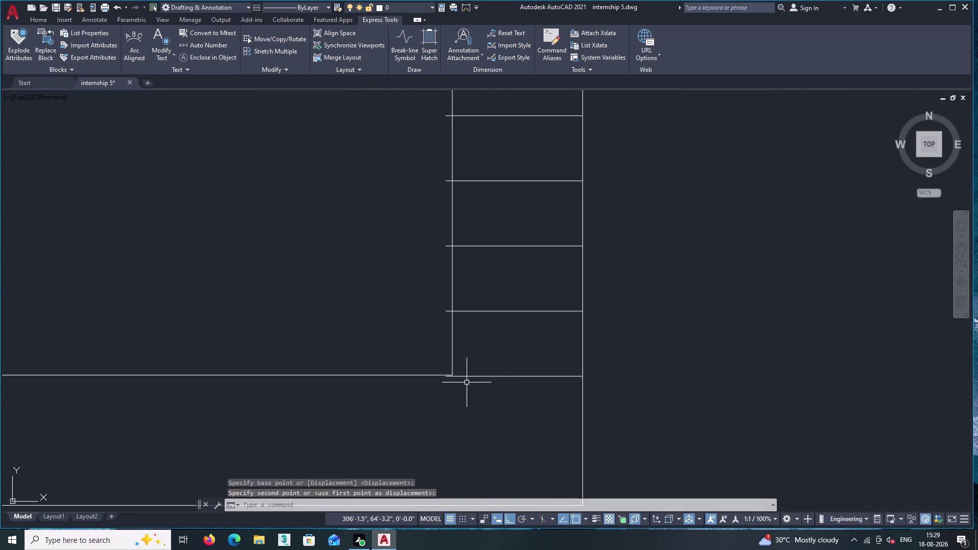
scroll(up, 3)
Move the short line so it starts exactly at the frame's vertical edge.
click(473, 373)
click(471, 356)
right_click(471, 355)
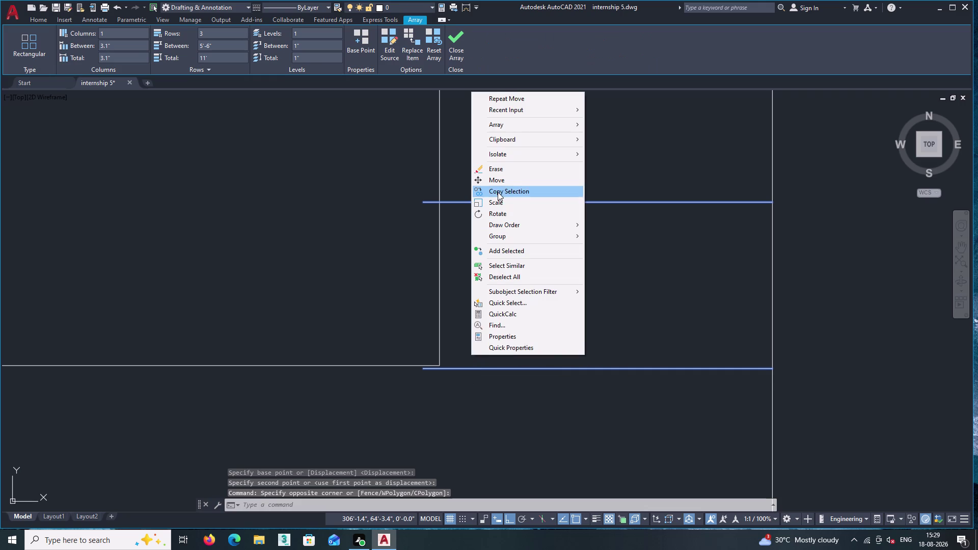
click(495, 180)
click(423, 370)
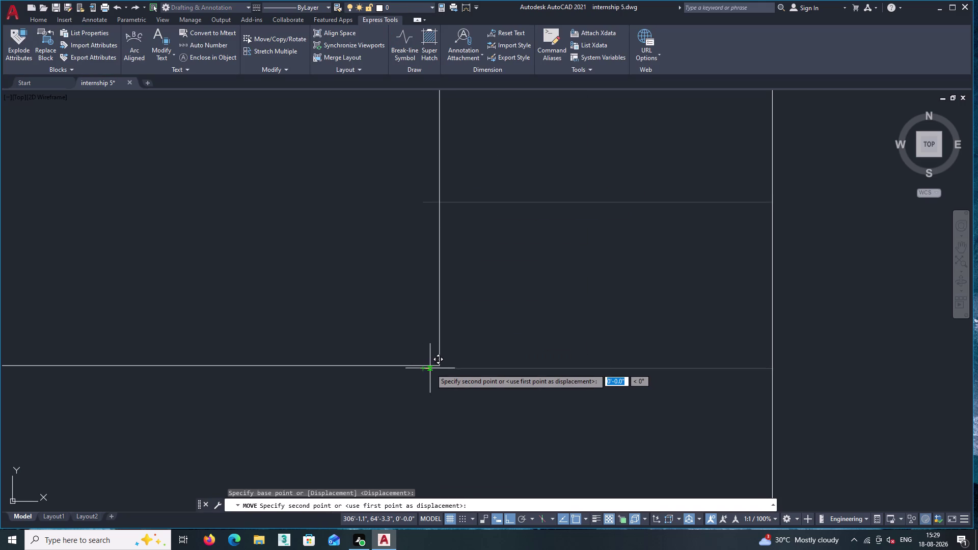
click(441, 365)
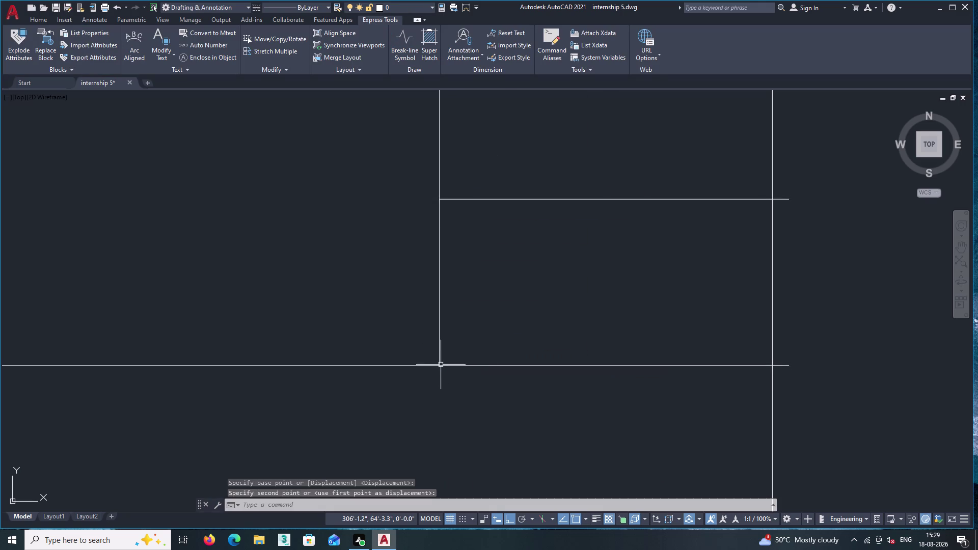
Pan and zoom across the bed to show the striped slats and rail corner.
scroll(down, 3)
middle_drag(532, 311, 537, 419)
scroll(down, 3)
scroll(down, 3)
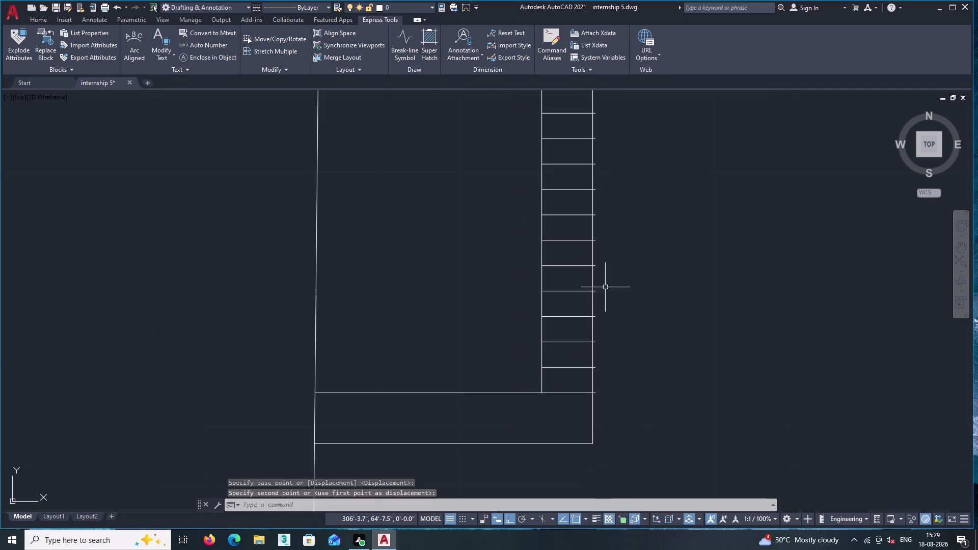
middle_drag(605, 286, 565, 465)
scroll(down, 3)
middle_drag(570, 274, 575, 425)
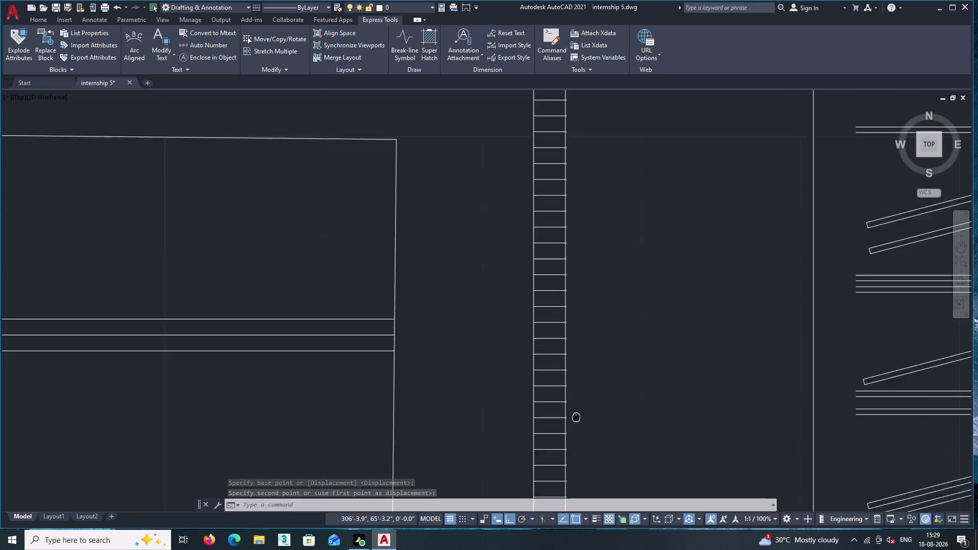
middle_drag(575, 426, 596, 527)
scroll(down, 3)
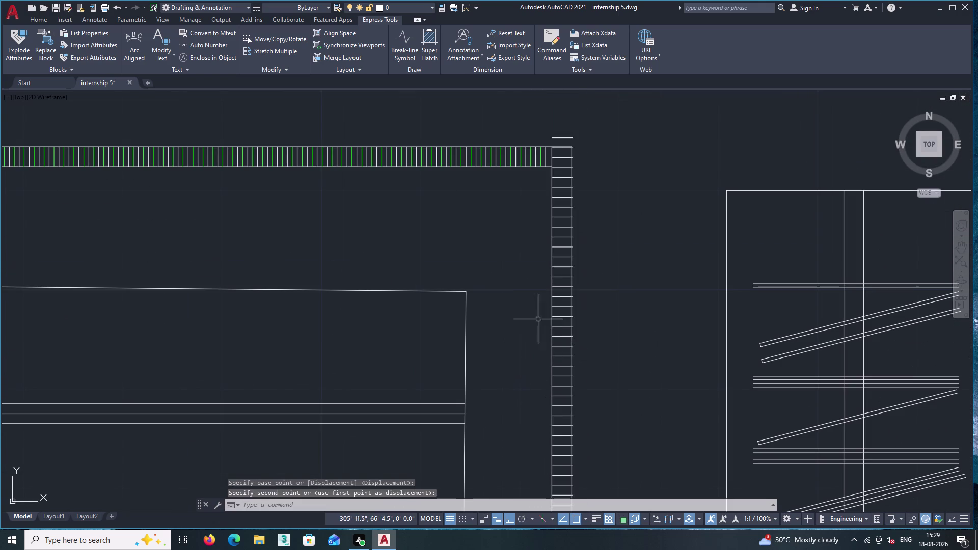
scroll(up, 3)
middle_drag(553, 178, 522, 302)
scroll(up, 3)
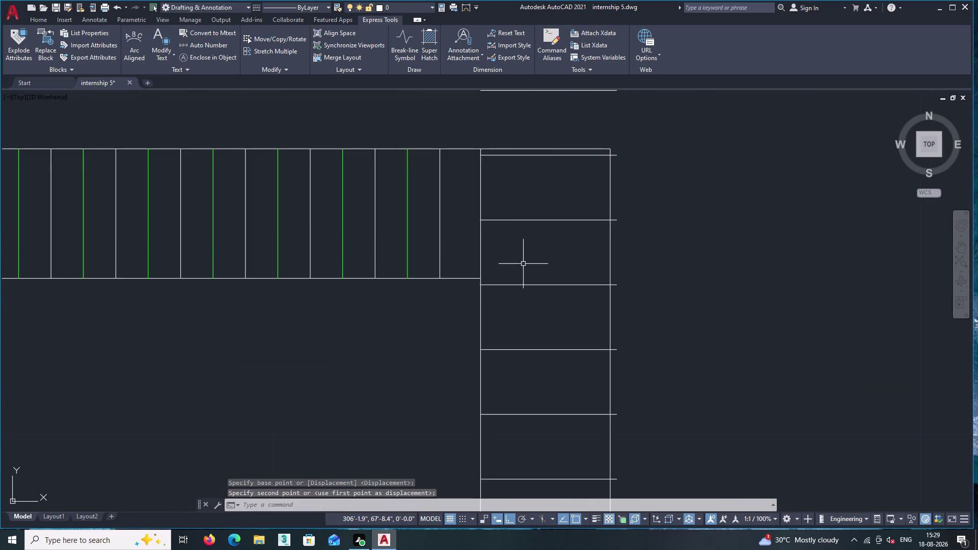
scroll(up, 3)
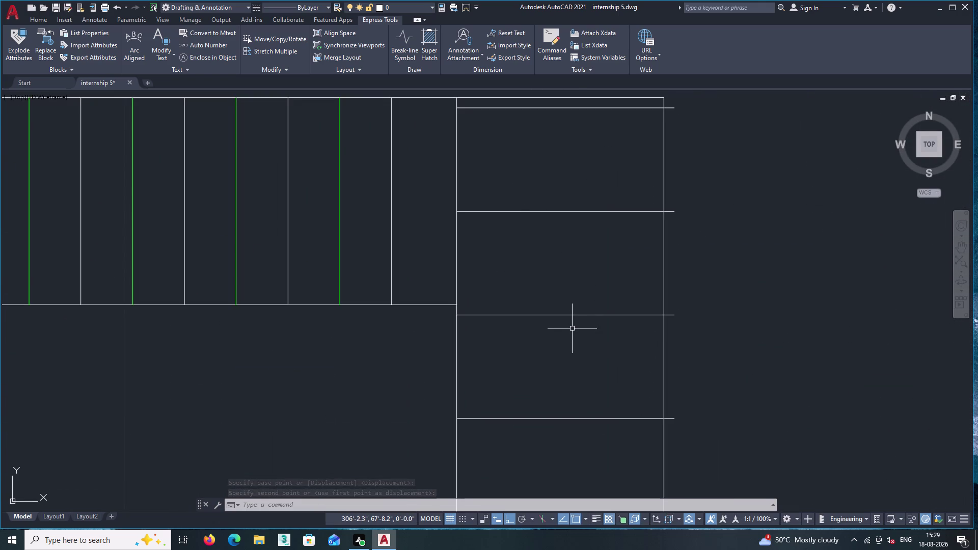
Try extending the rail array lines to a boundary edge, then cancel the attempt.
key(e)
key(Escape)
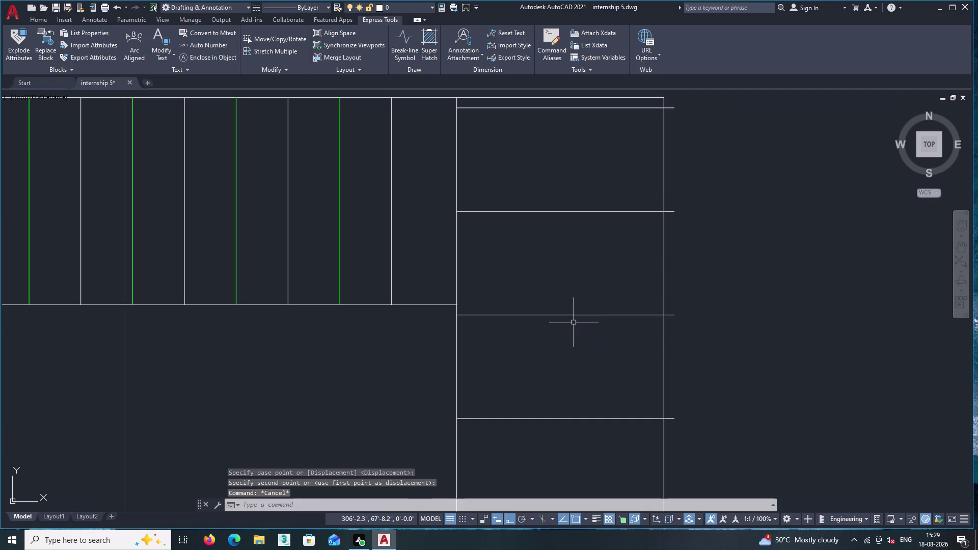
click(576, 320)
double_click(555, 243)
text(e)
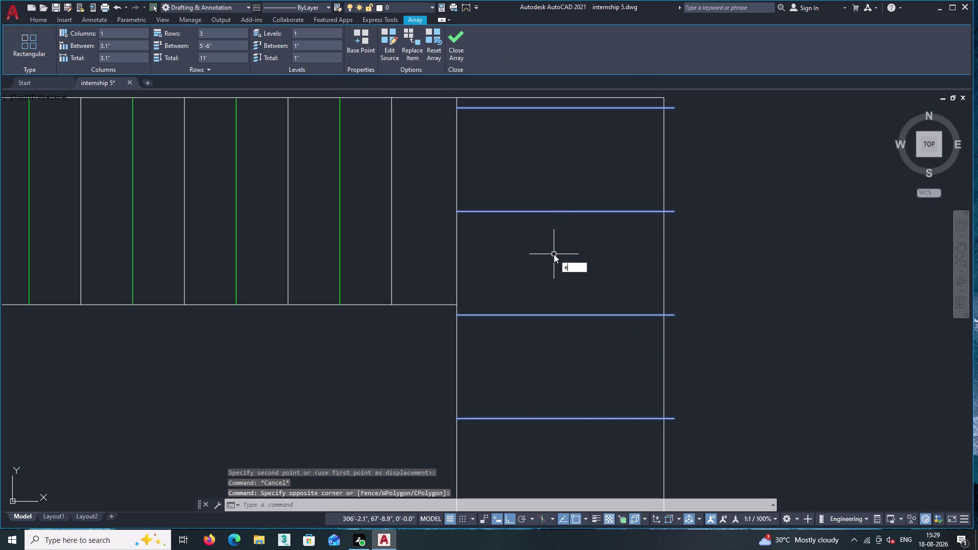
text(x)
key(Return)
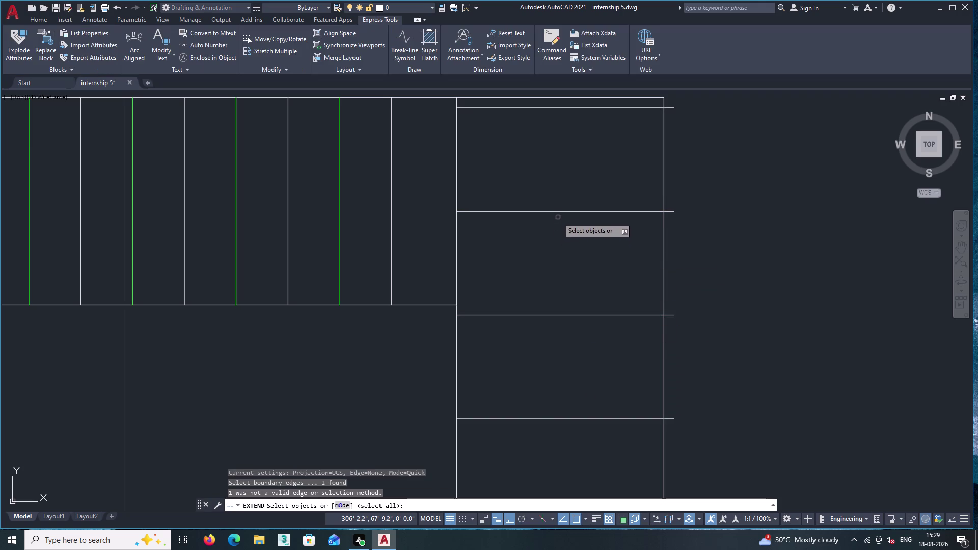
click(558, 213)
key(Escape)
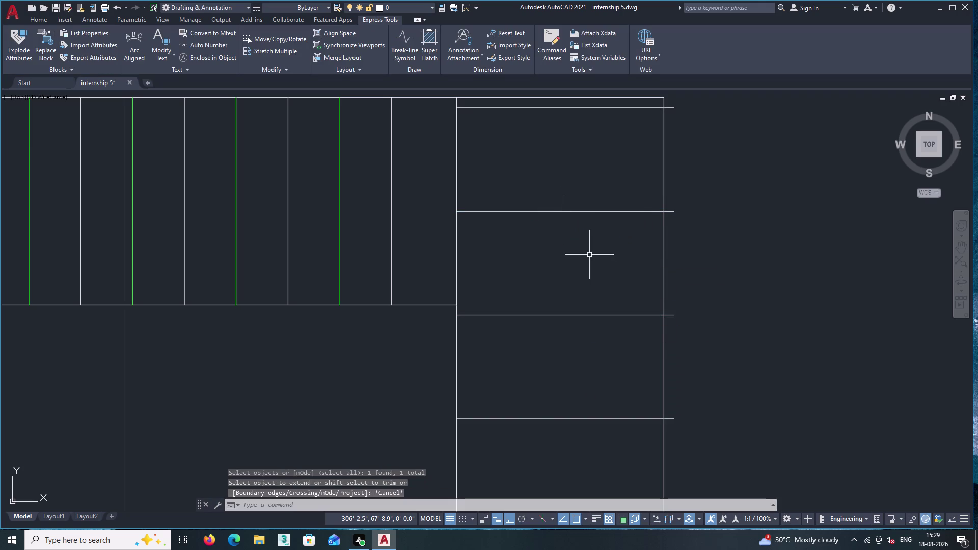
Try a fence trim on the stray line above the frame, then cancel it.
scroll(down, 3)
middle_drag(590, 255, 573, 297)
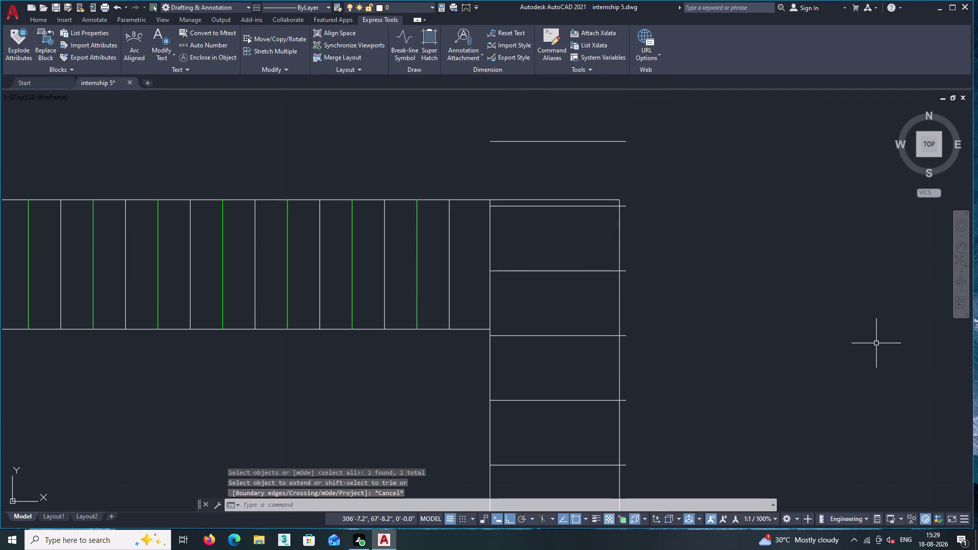
text(tr)
key(Return)
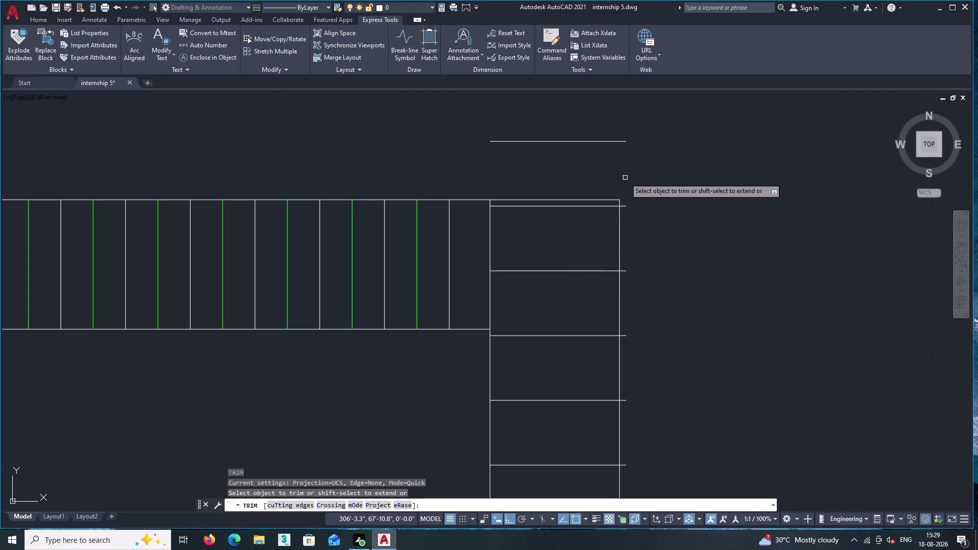
middle_drag(625, 177, 743, 424)
scroll(down, 3)
double_click(717, 418)
click(700, 361)
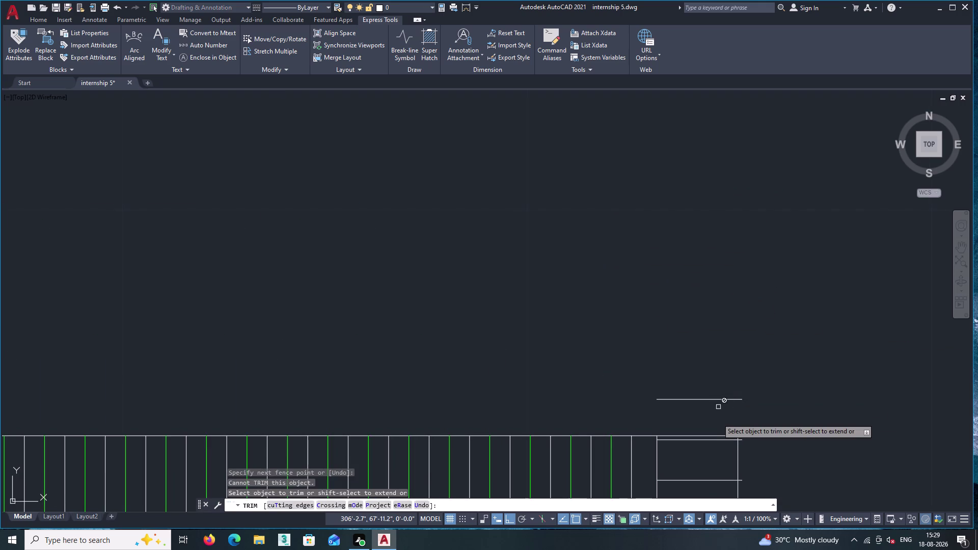
click(718, 409)
click(707, 367)
key(Escape)
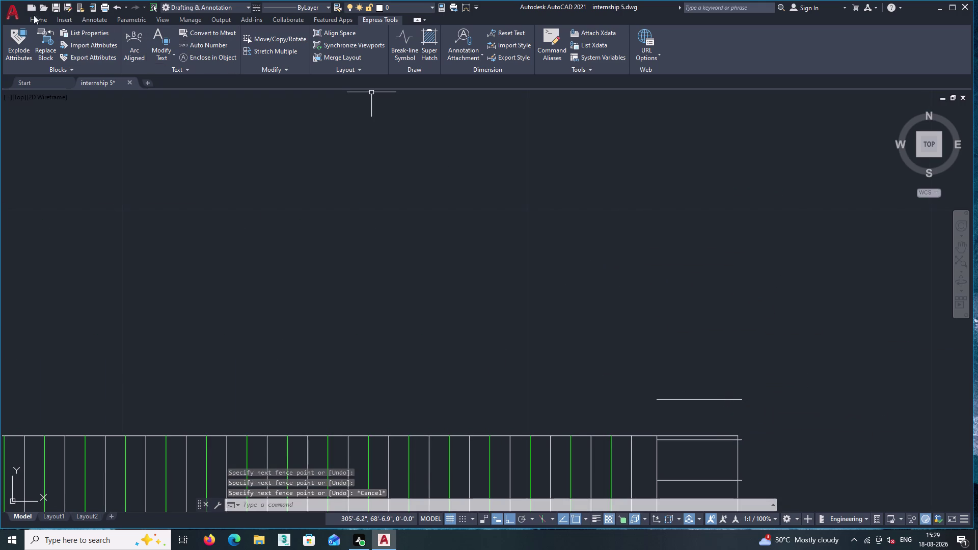
double_click(36, 16)
Explode the rail line array at the frame corner into separate lines.
click(241, 45)
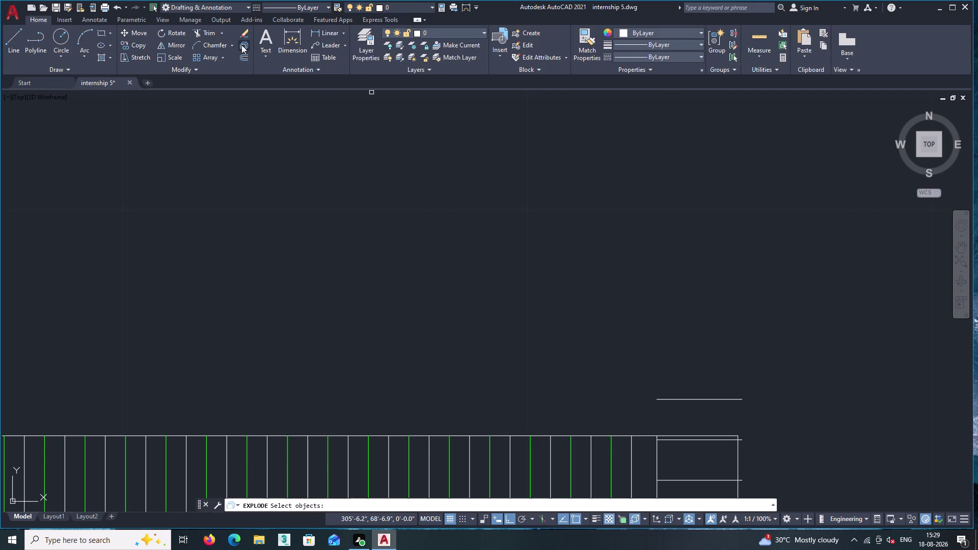
middle_drag(547, 250, 406, 96)
click(557, 250)
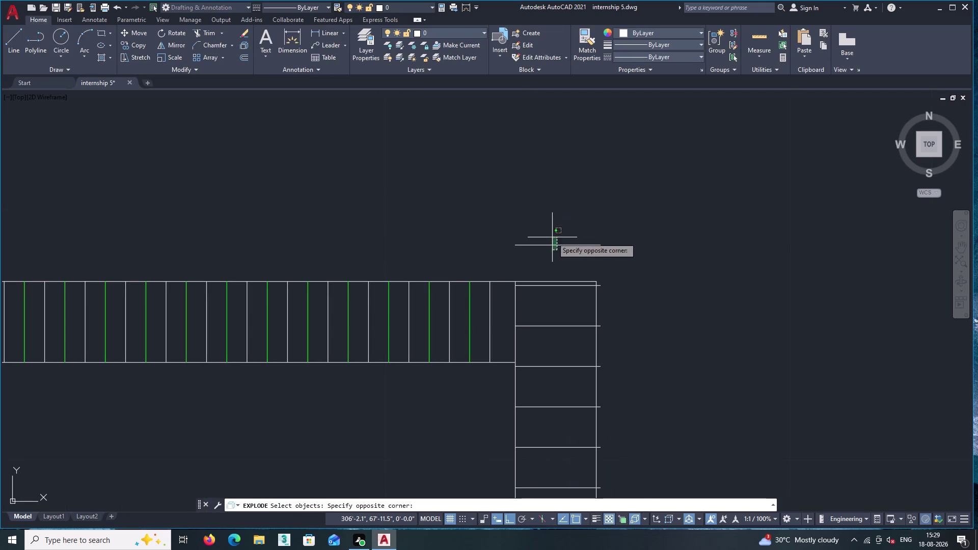
click(545, 226)
key(Return)
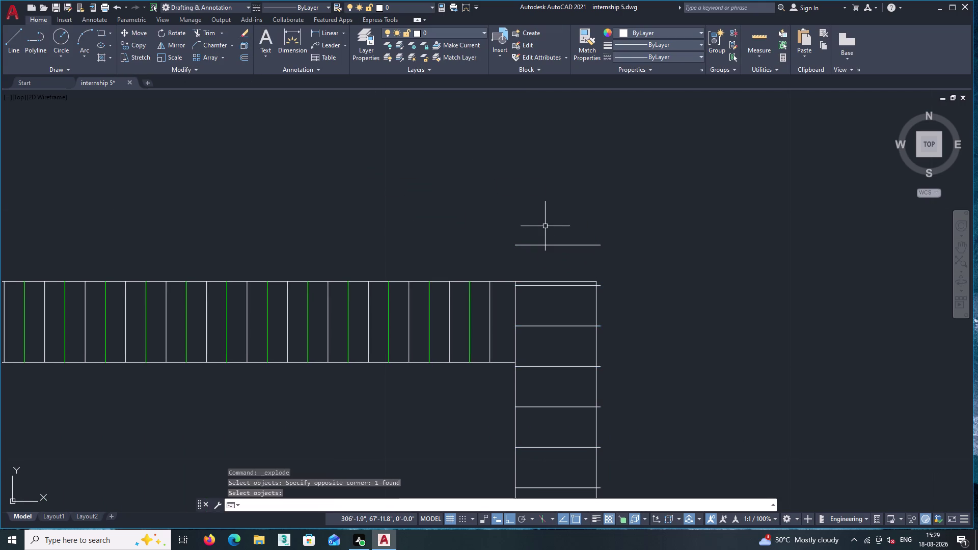
Try trimming the stray line above the frame, then cancel the trim.
text(tr)
key(Return)
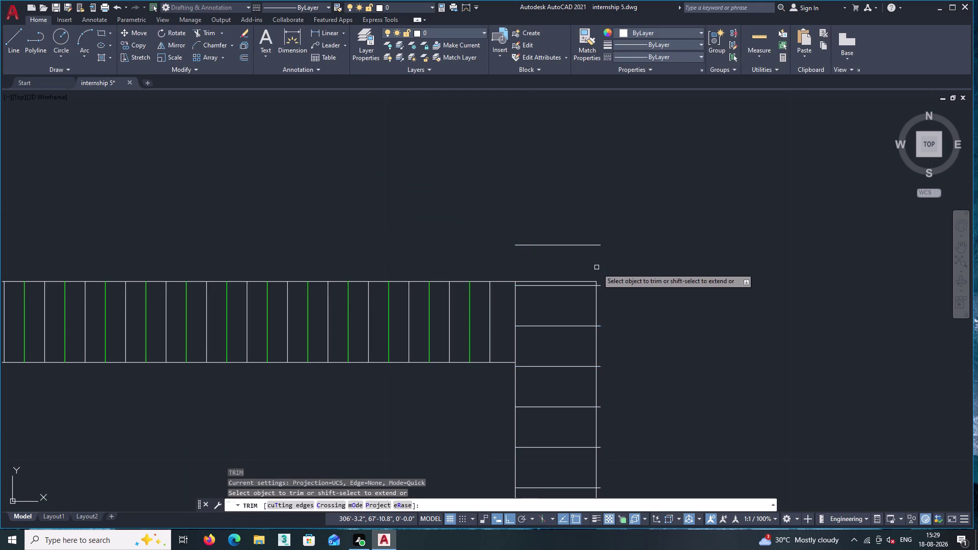
click(597, 268)
click(573, 213)
click(575, 248)
click(569, 224)
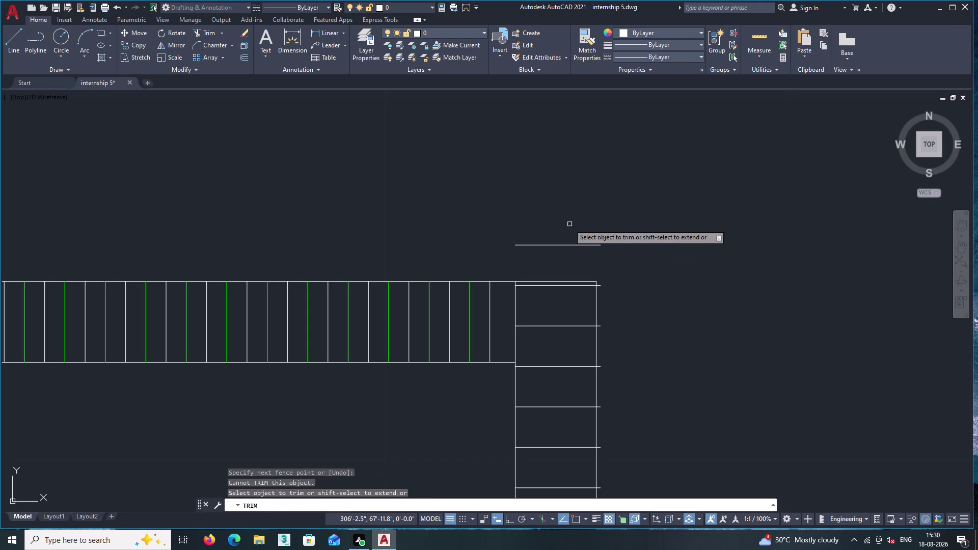
key(Escape)
Explode the remaining rail array into separate lines.
middle_drag(603, 269, 554, 206)
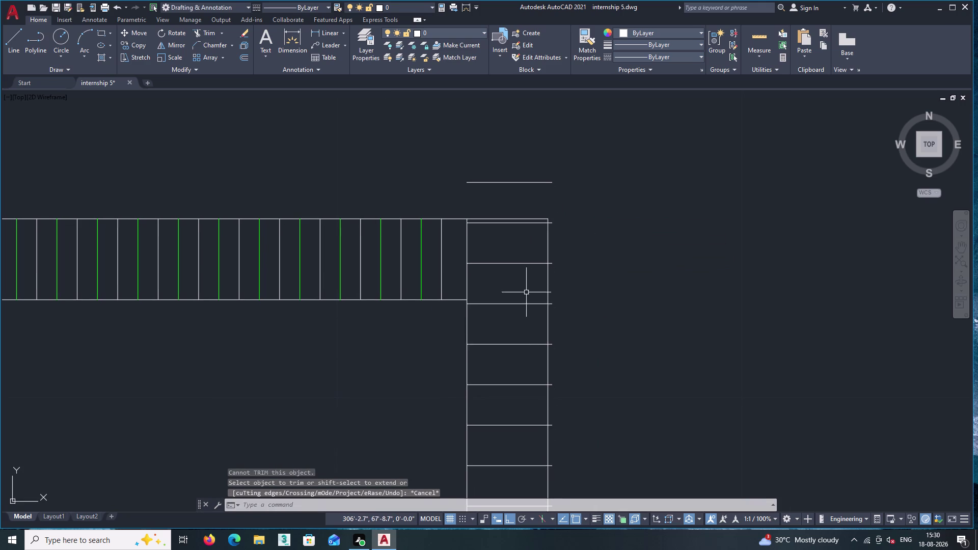
click(521, 360)
click(514, 311)
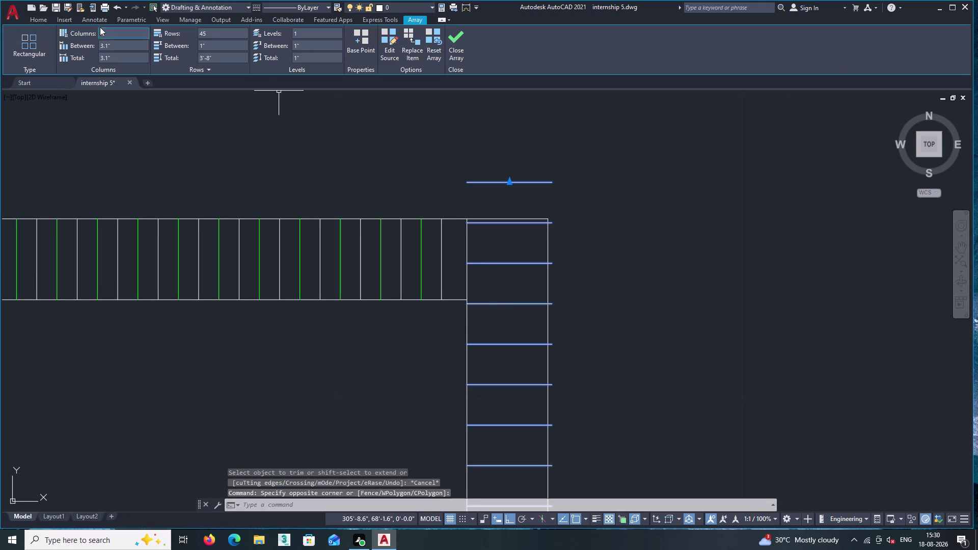
double_click(35, 18)
click(242, 45)
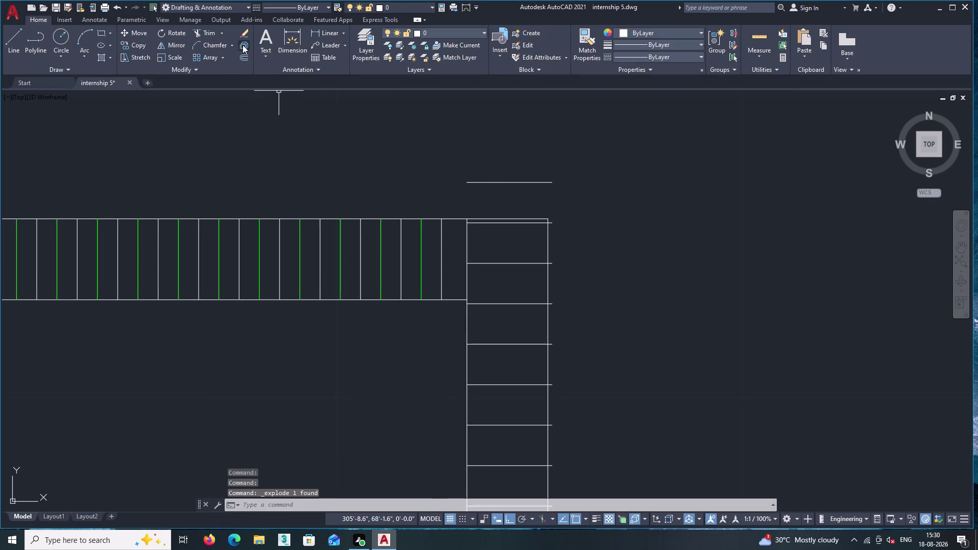
click(498, 292)
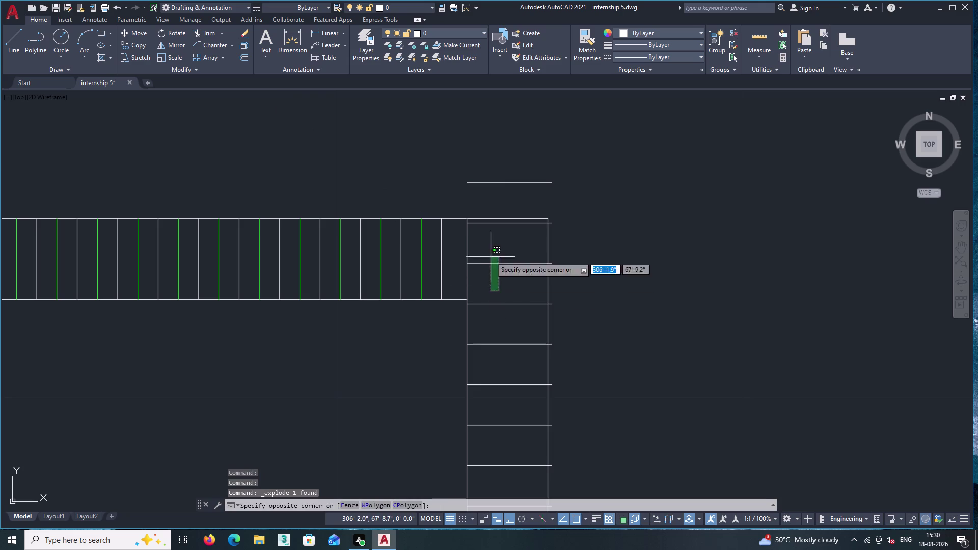
double_click(487, 241)
key(Escape)
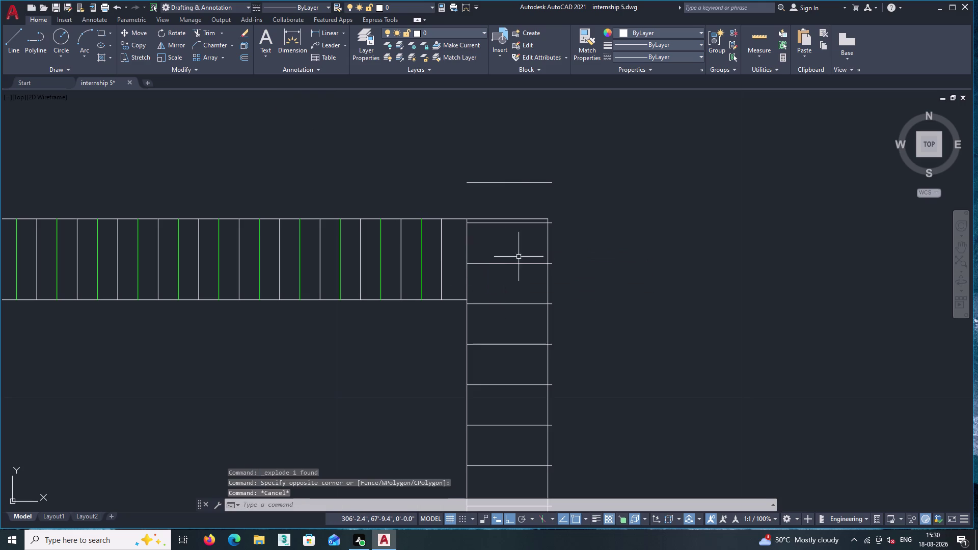
Delete the stray line, the duplicate rung on the frame top, and the corner rung.
click(519, 191)
double_click(512, 169)
key(Delete)
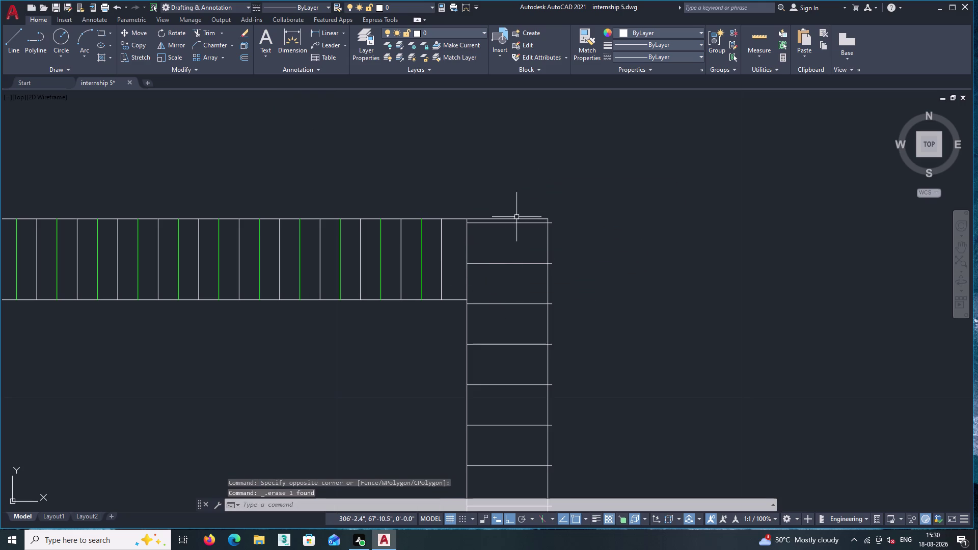
click(515, 222)
key(Delete)
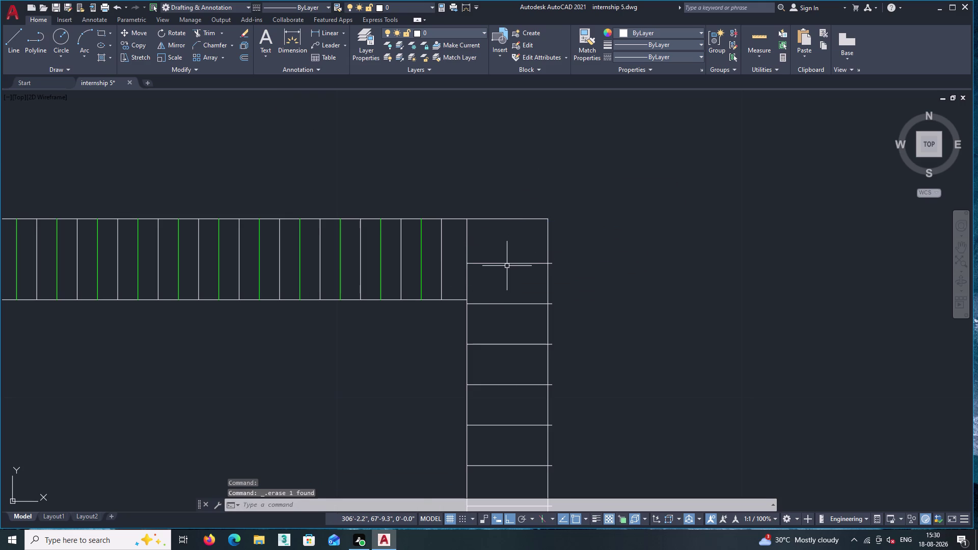
click(507, 265)
click(506, 256)
key(Delete)
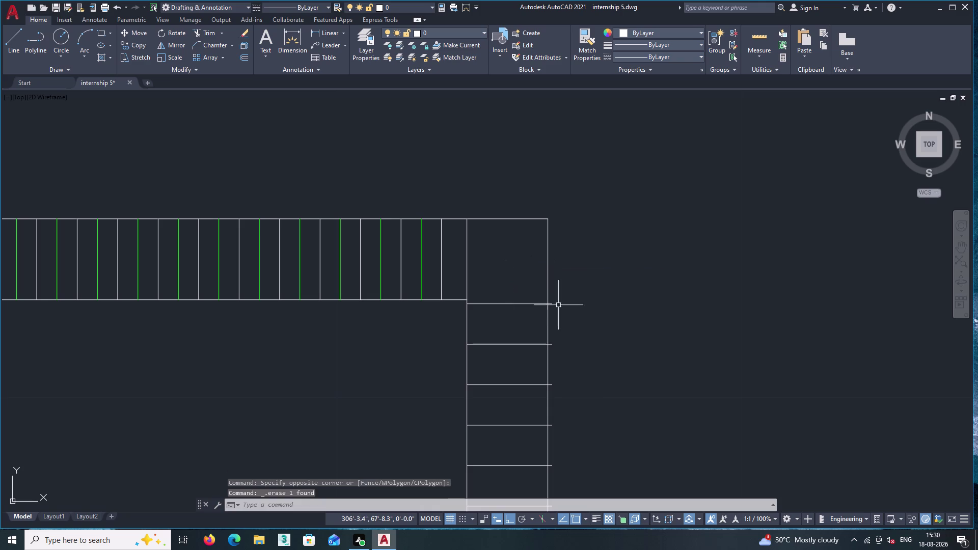
text(tr)
key(Return)
Fence-trim the first run of slat ends overshooting the right rail near the corner.
scroll(up, 3)
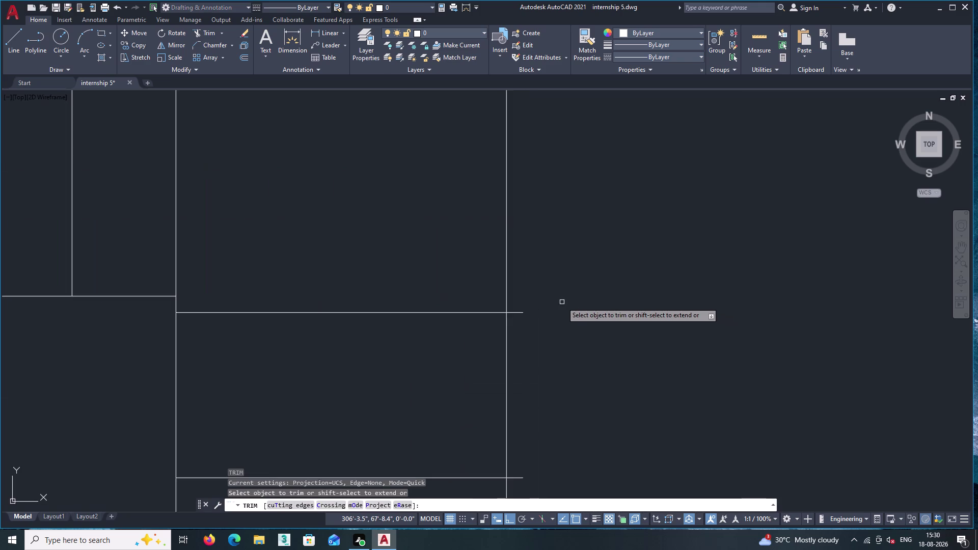
middle_drag(551, 301, 613, 88)
middle_drag(565, 155, 505, 255)
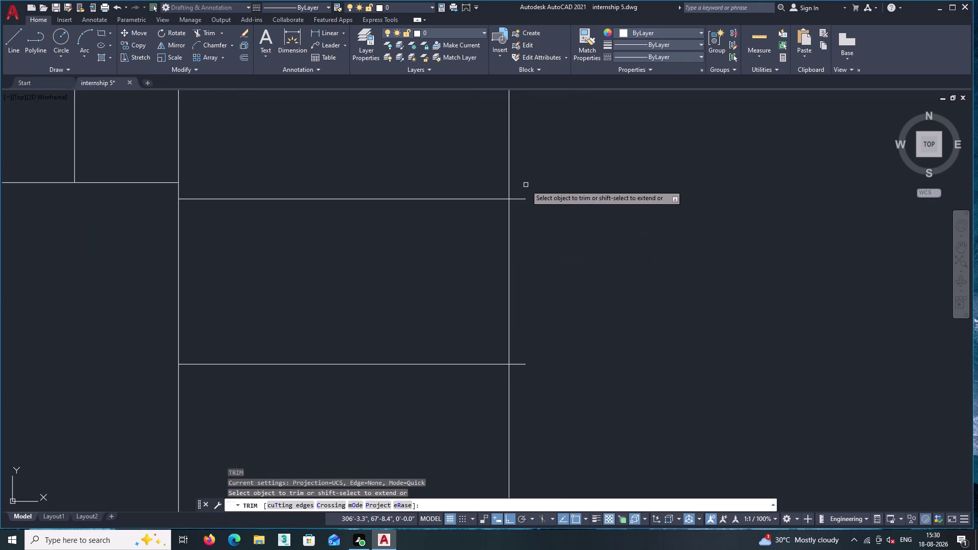
click(518, 187)
middle_drag(511, 367, 508, 286)
scroll(down, 3)
scroll(down, 3)
middle_drag(515, 356, 497, 109)
scroll(down, 3)
middle_drag(503, 449, 496, 379)
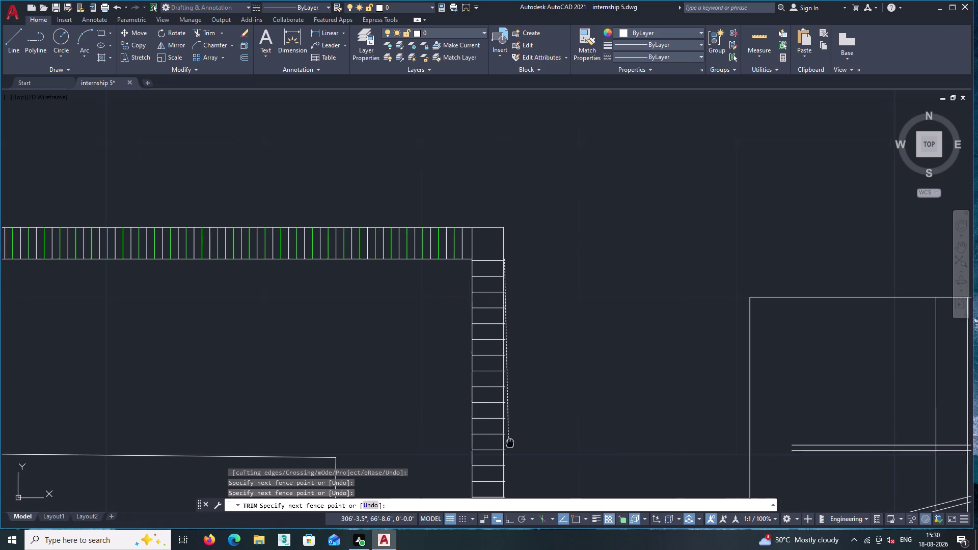
middle_drag(496, 378, 477, 237)
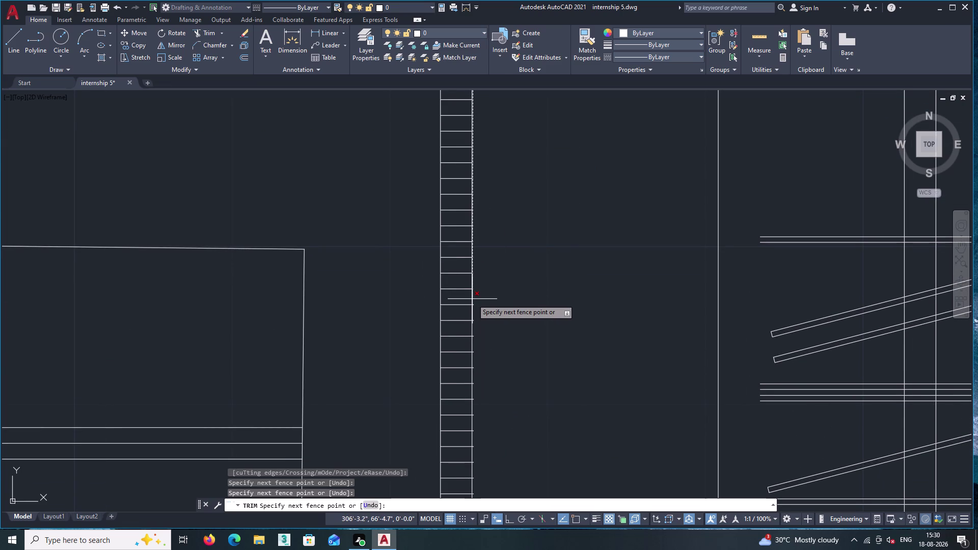
click(473, 299)
Fence-trim the next stretch of protruding slat ends further down the strip.
middle_drag(477, 319, 508, 227)
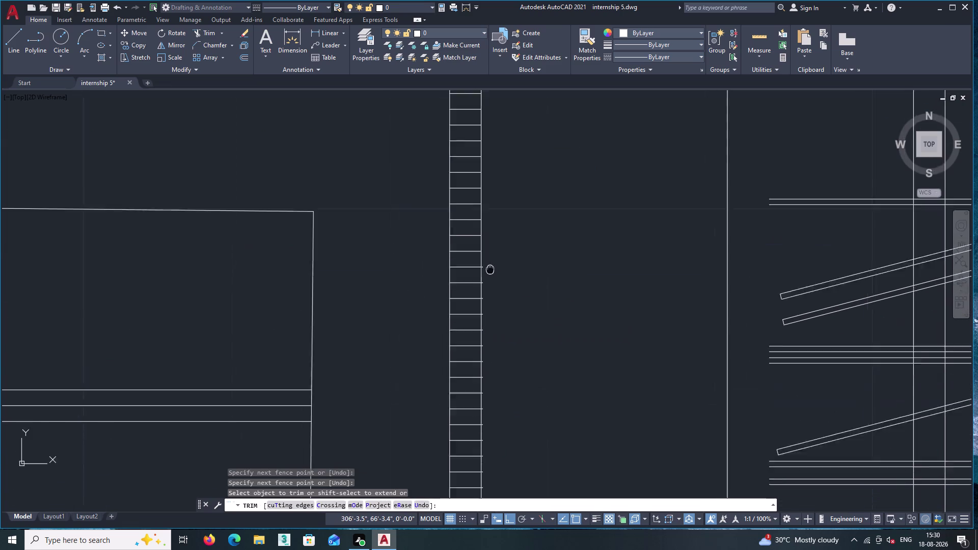
middle_drag(509, 227, 524, 198)
scroll(up, 3)
scroll(up, 3)
scroll(up, 3)
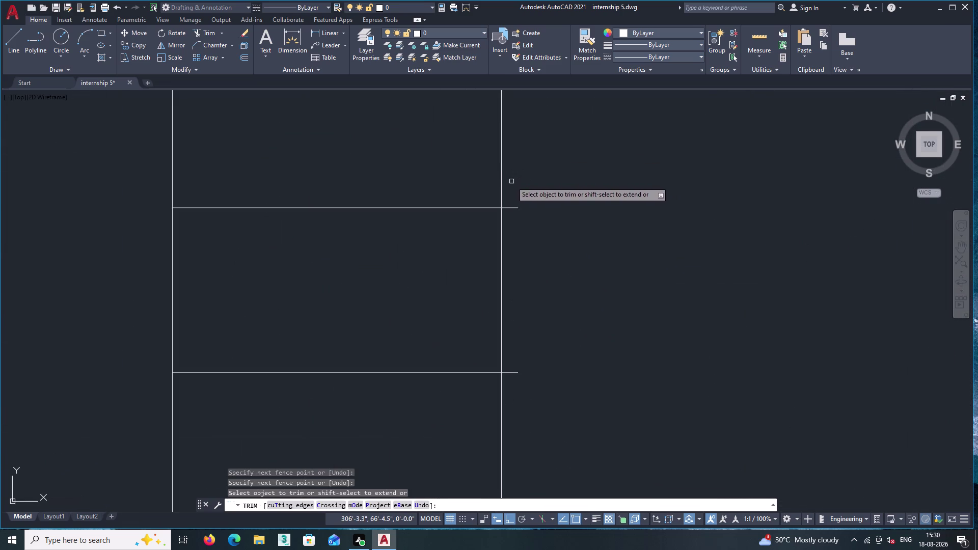
click(513, 182)
middle_drag(507, 350, 517, 117)
scroll(down, 3)
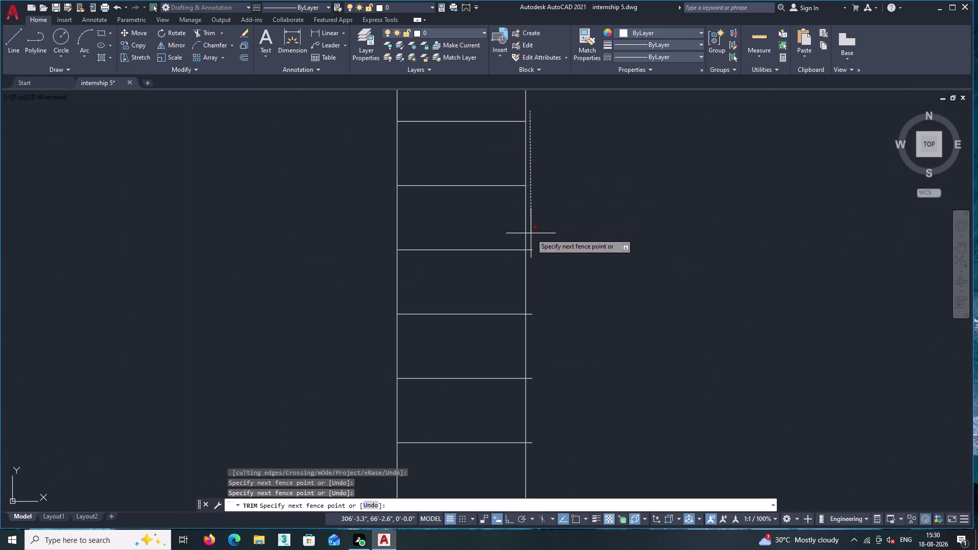
middle_drag(551, 416, 529, 178)
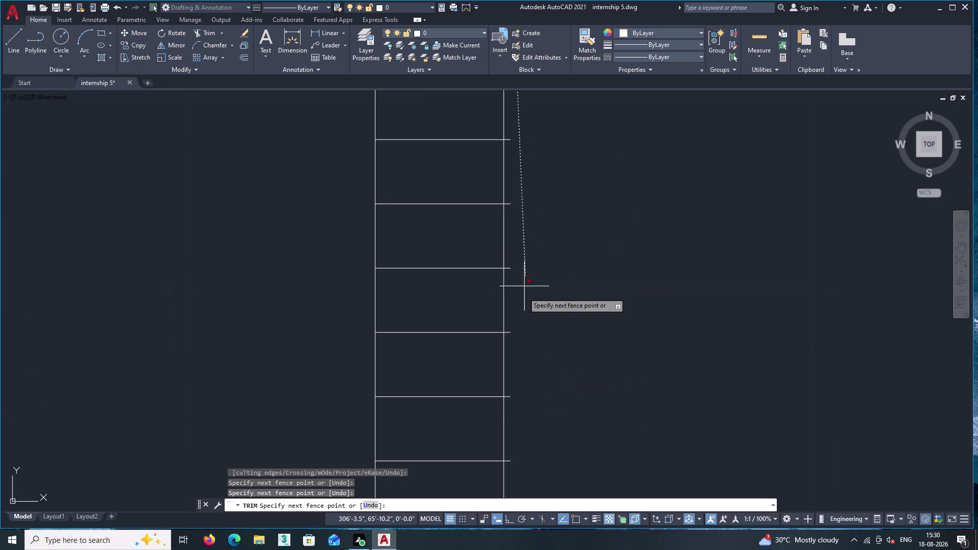
scroll(down, 3)
middle_drag(511, 451, 490, 274)
scroll(down, 3)
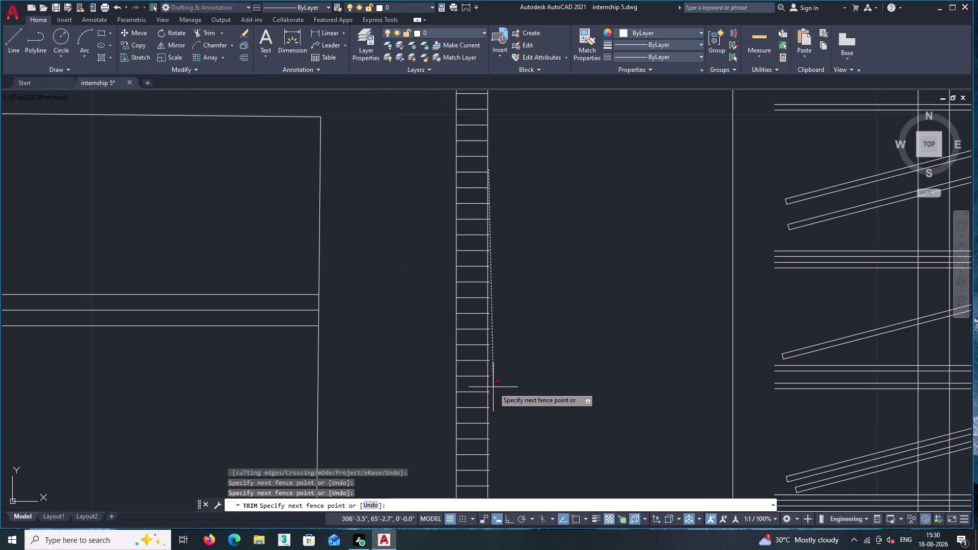
scroll(up, 3)
scroll(up, 3)
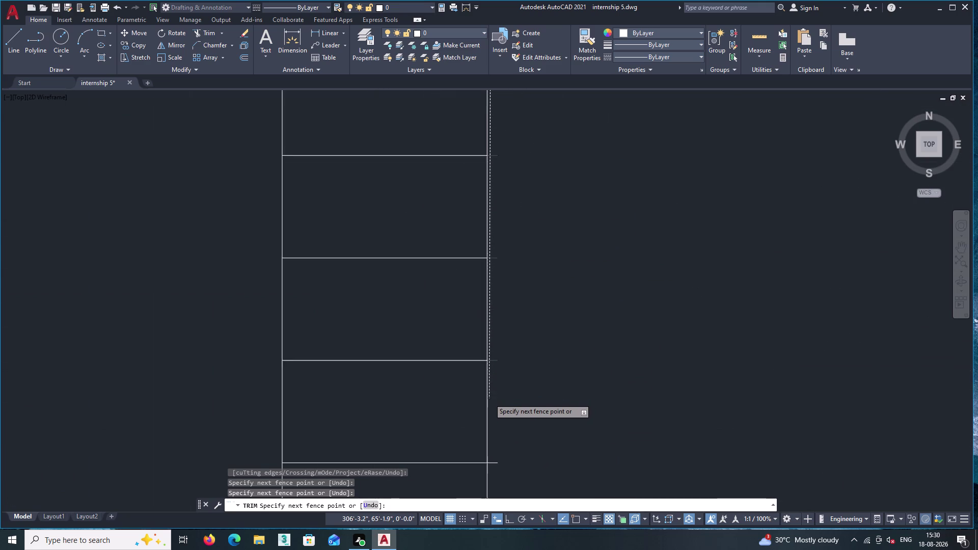
click(489, 395)
Fence-trim the last two stretches of slat ends beyond the right rail.
scroll(down, 3)
middle_drag(528, 387, 515, 271)
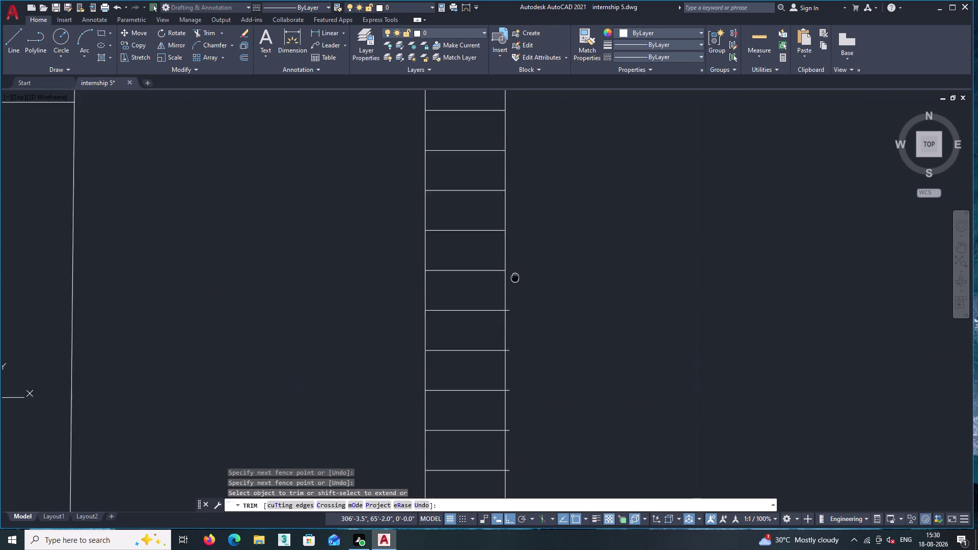
middle_drag(515, 272, 515, 268)
scroll(up, 3)
click(490, 248)
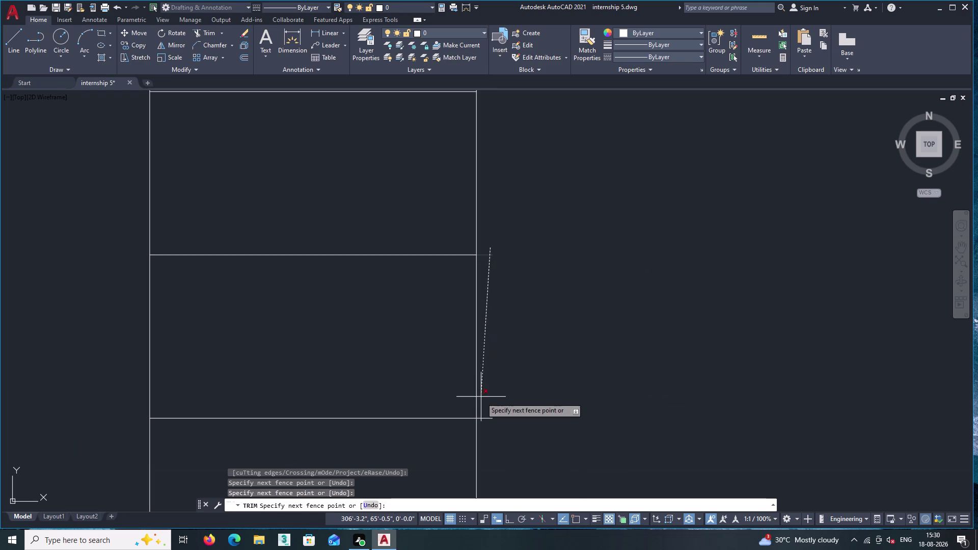
click(485, 430)
scroll(down, 3)
middle_drag(497, 418, 459, 103)
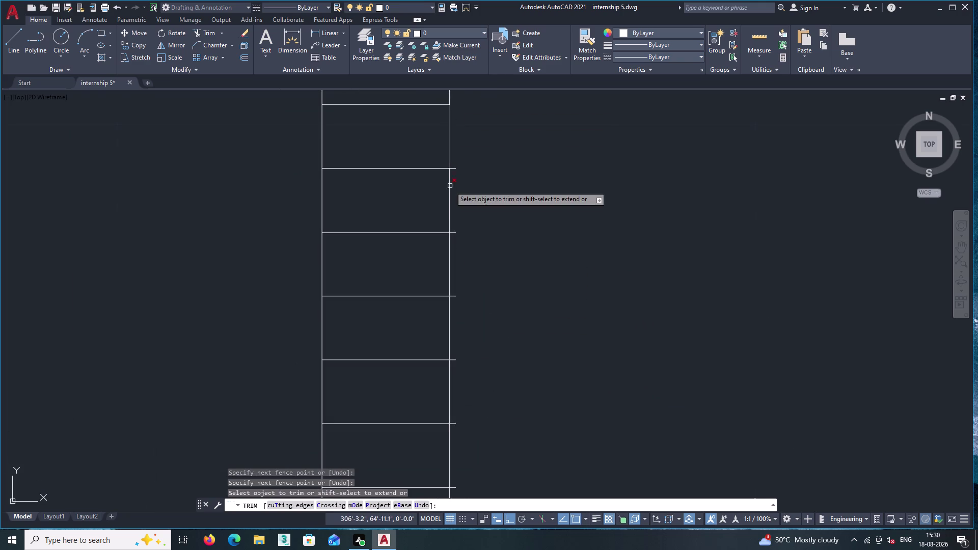
scroll(up, 3)
click(455, 126)
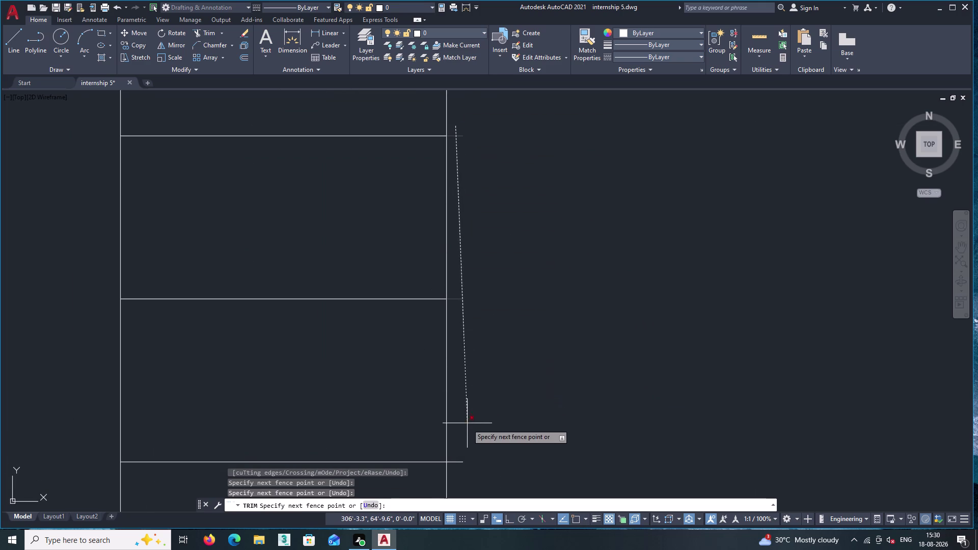
middle_drag(467, 424, 442, 162)
scroll(down, 3)
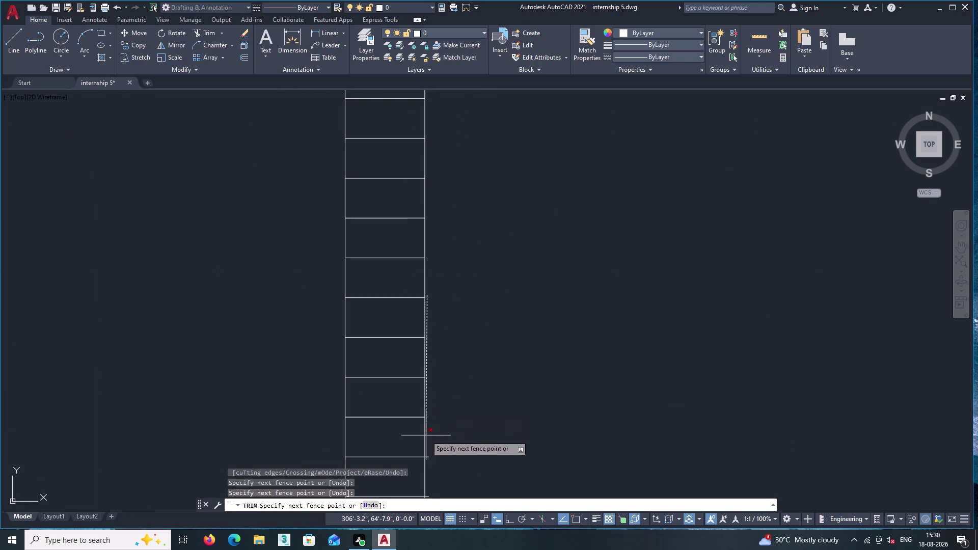
scroll(down, 3)
middle_drag(455, 415, 468, 127)
scroll(up, 3)
middle_drag(453, 193, 445, 360)
scroll(up, 3)
click(428, 272)
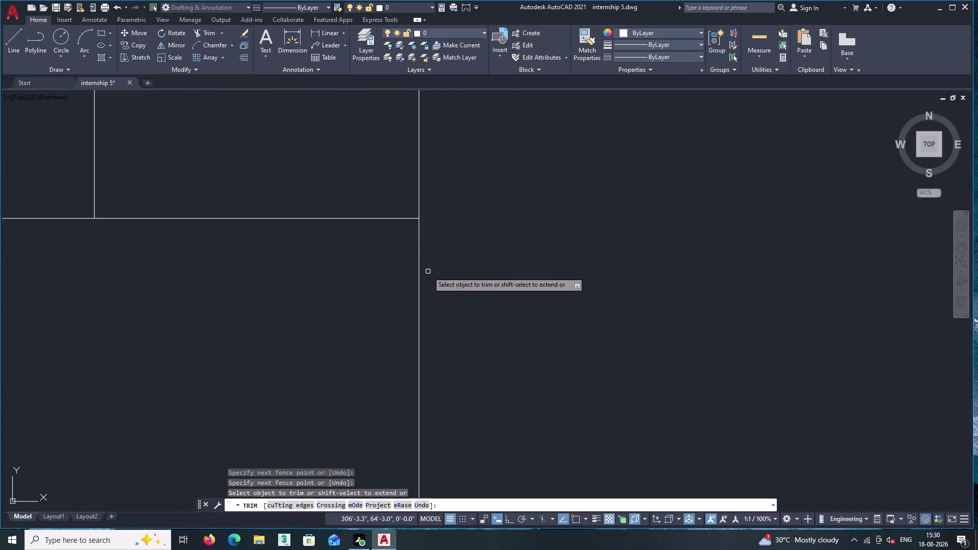
scroll(down, 3)
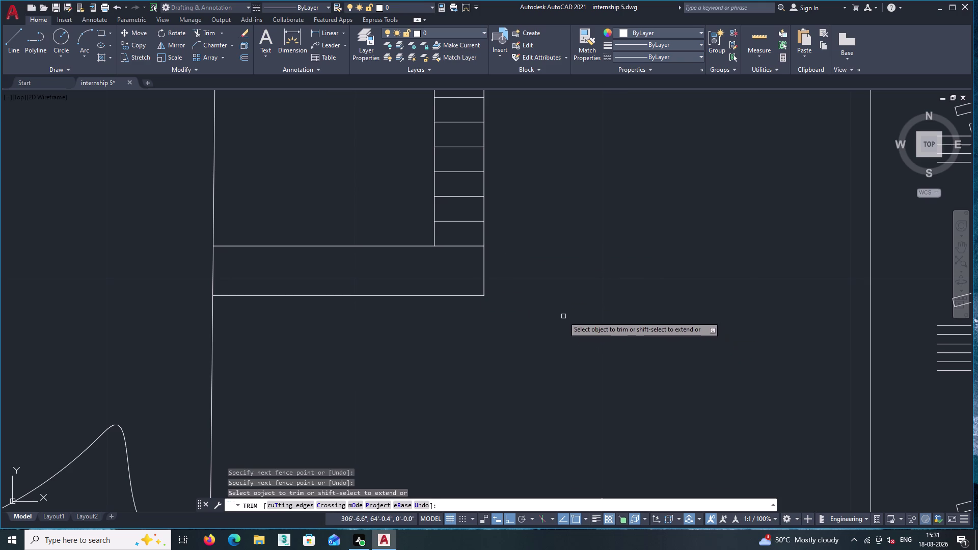
Draw a vertical line from the left slat strip corner down to the frame's bottom edge.
scroll(down, 3)
scroll(down, 3)
scroll(down, 3)
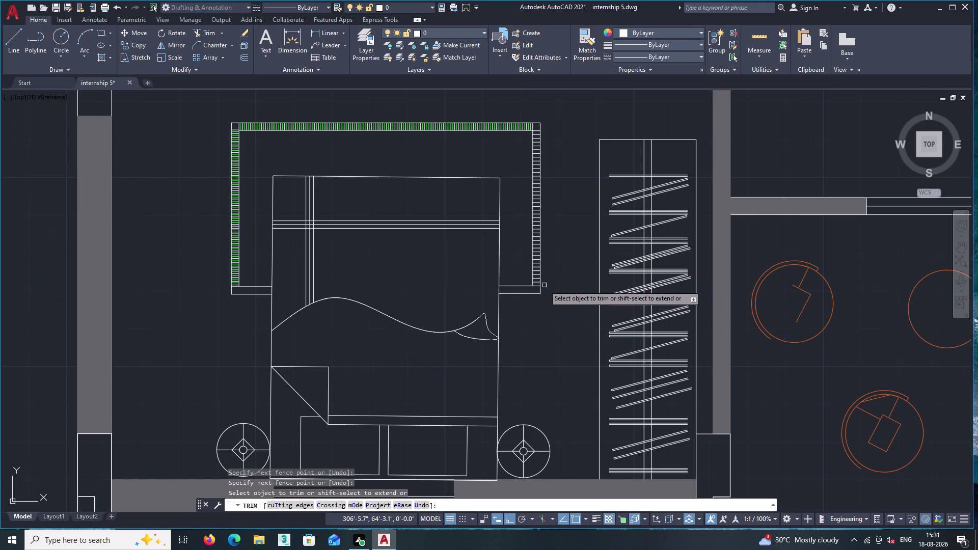
click(19, 40)
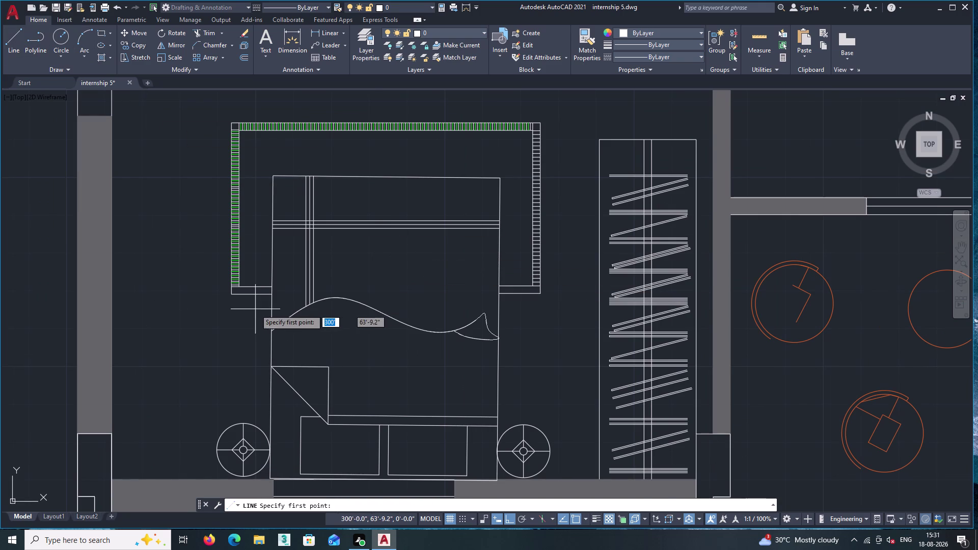
scroll(up, 3)
scroll(up, 3)
click(259, 269)
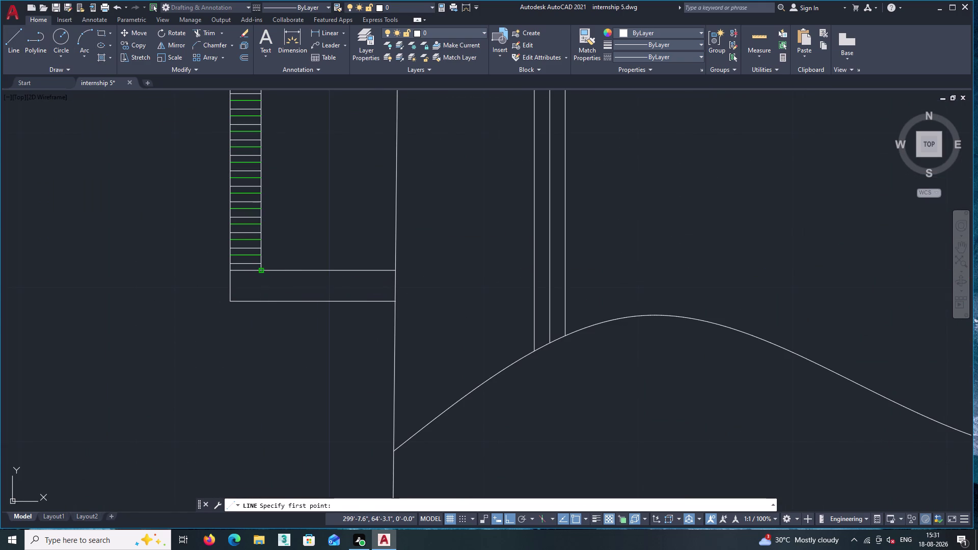
triple_click(260, 301)
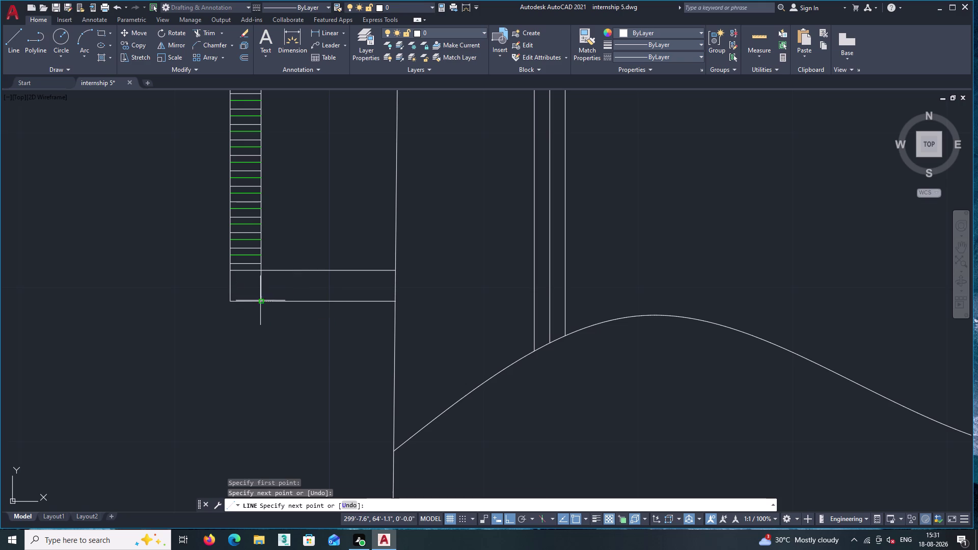
key(Return)
Draw the matching vertical line on the right side, perpendicular to the bottom edge.
key(Return)
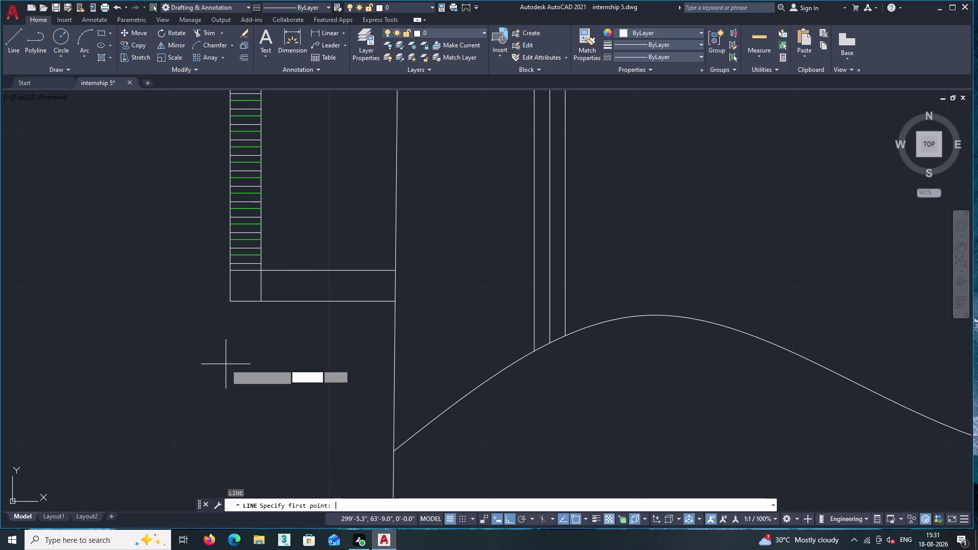
middle_drag(757, 270, 94, 329)
scroll(up, 3)
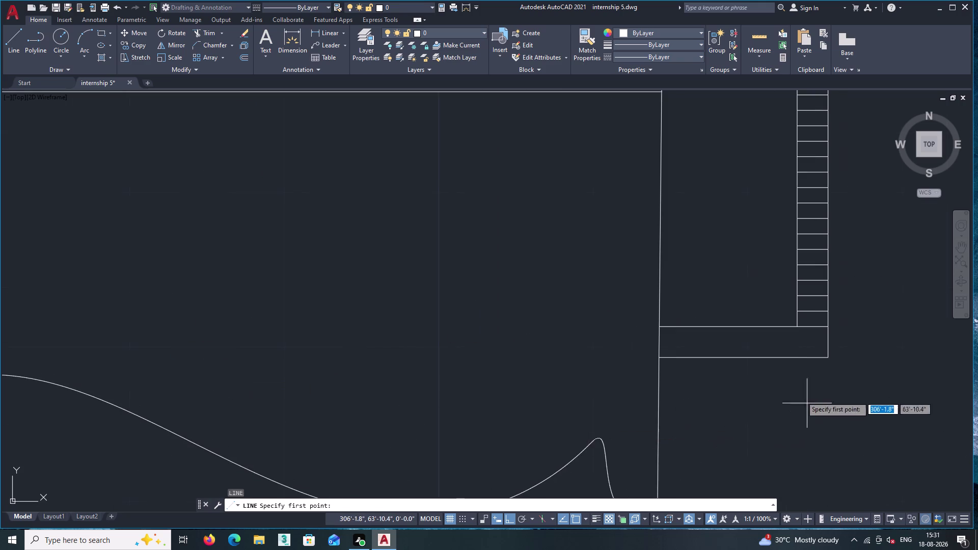
scroll(up, 3)
click(801, 240)
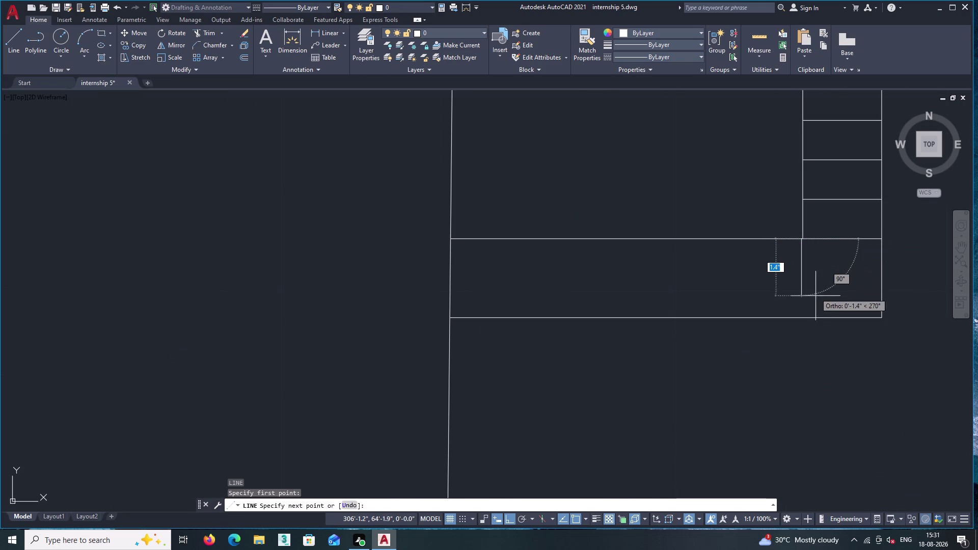
key(Escape)
key(Return)
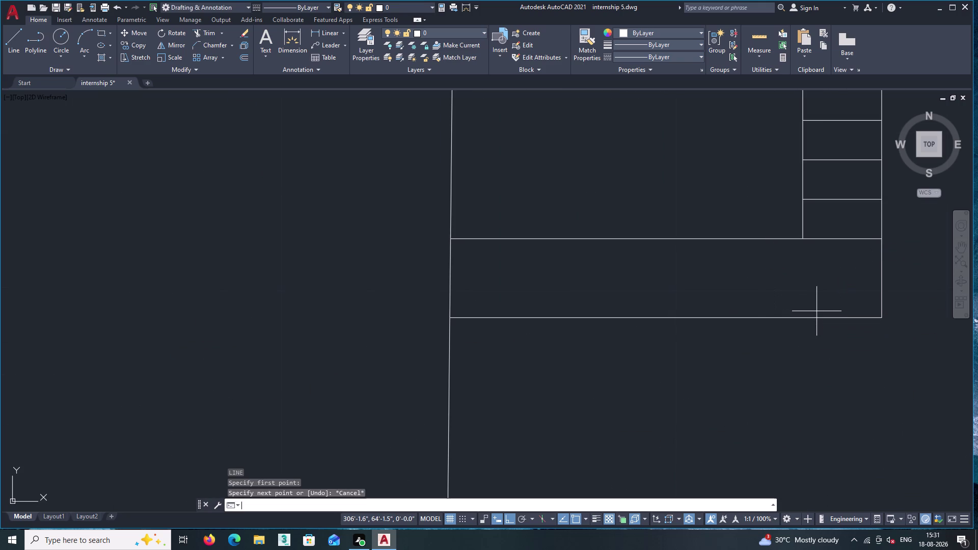
click(802, 240)
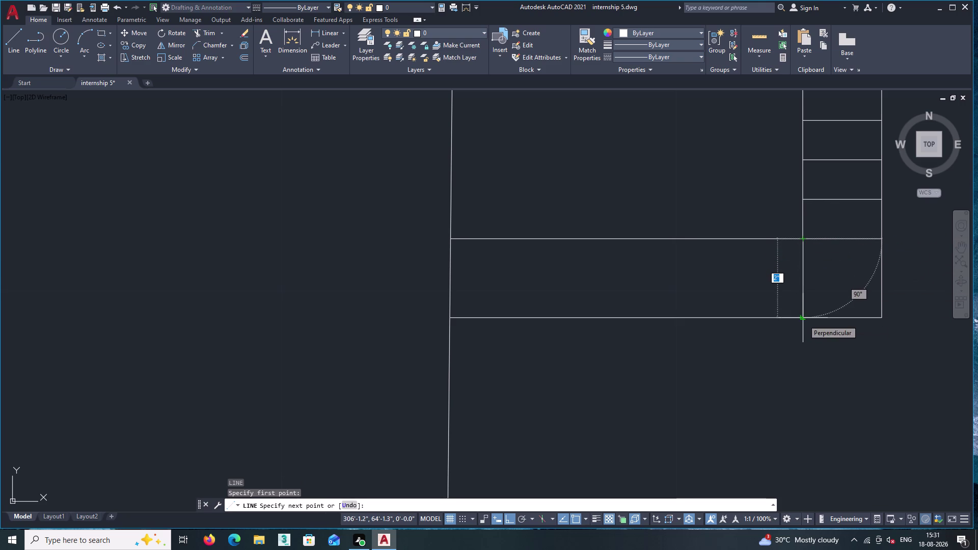
double_click(803, 320)
key(Return)
scroll(down, 3)
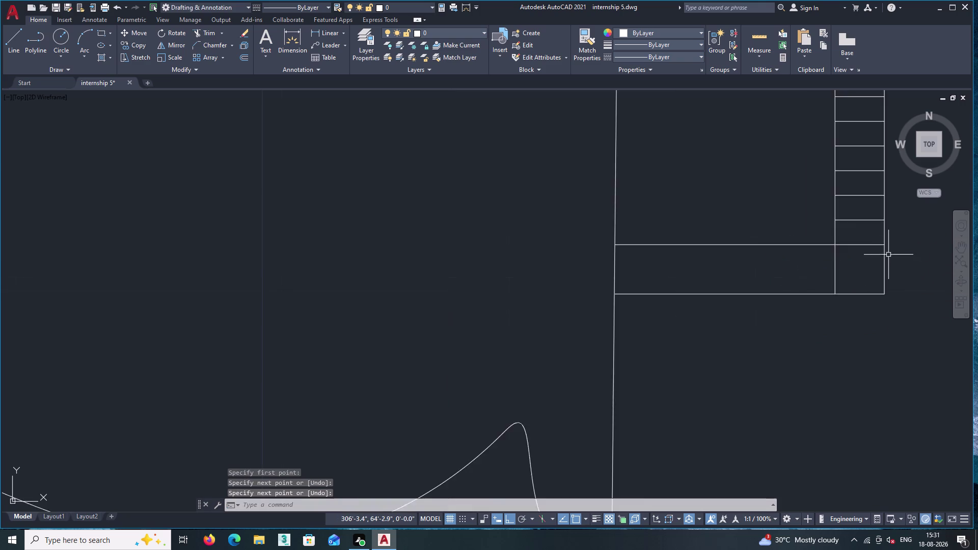
scroll(down, 3)
middle_drag(870, 261, 637, 406)
scroll(down, 3)
middle_drag(620, 251, 628, 508)
scroll(up, 3)
middle_drag(649, 386, 614, 222)
scroll(up, 3)
scroll(up, 3)
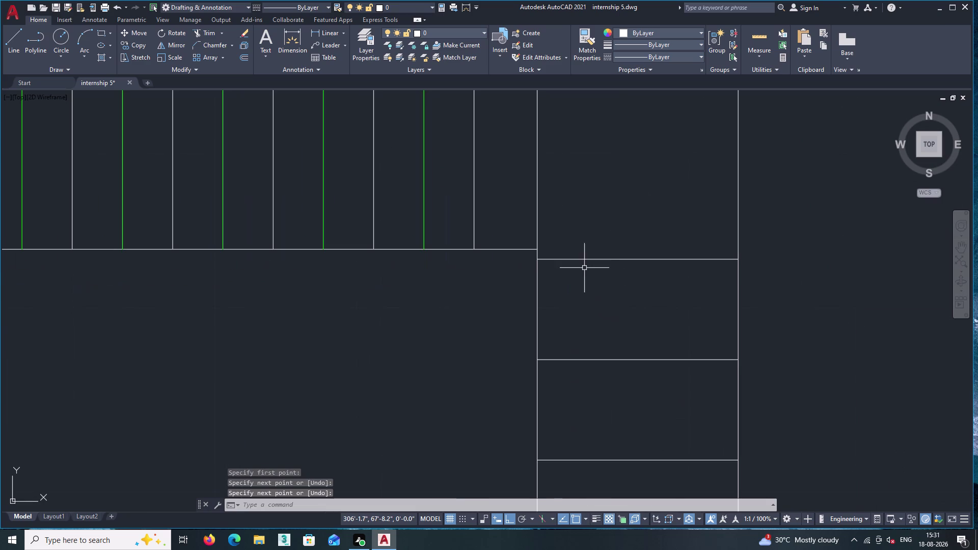
Start moving the lower rectangle's horizontal slat, then undo and abandon the move.
click(584, 259)
right_click(592, 224)
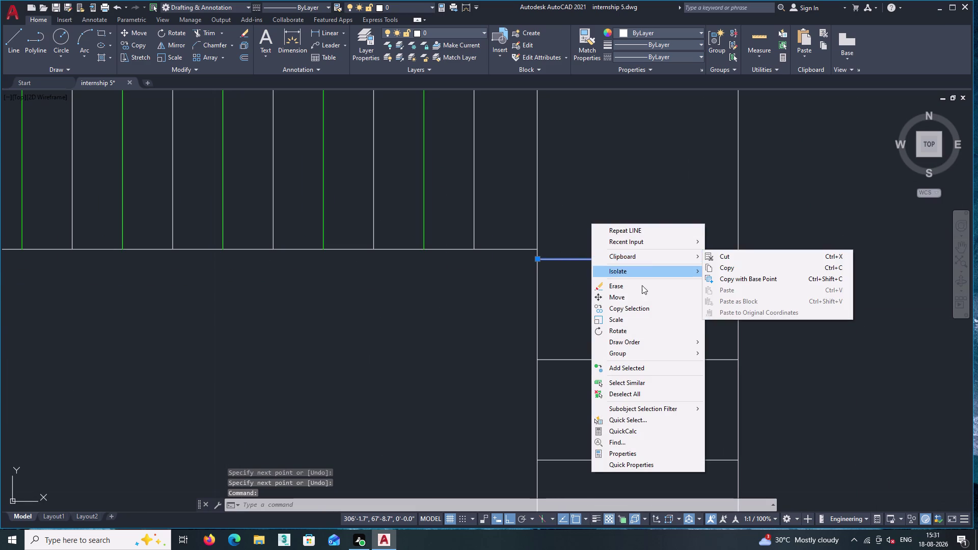
click(641, 301)
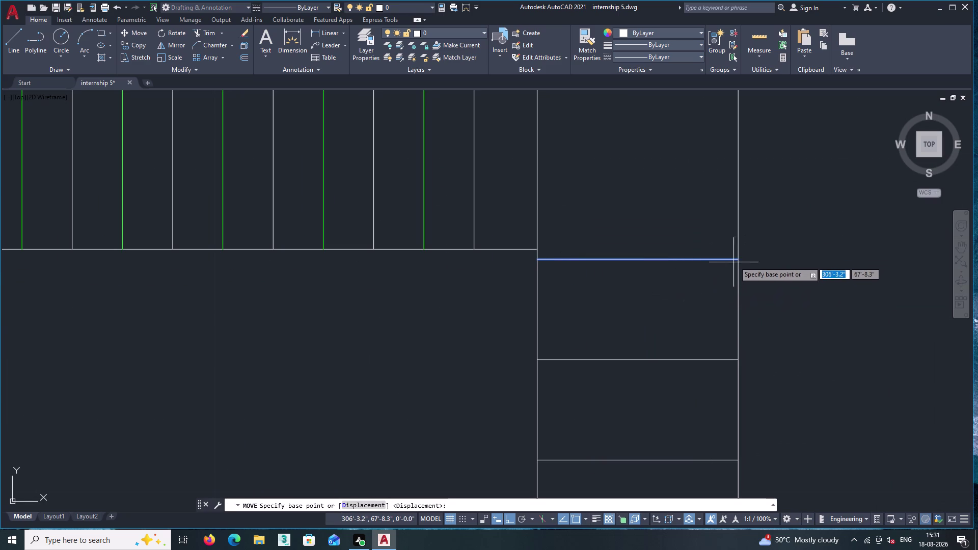
click(738, 261)
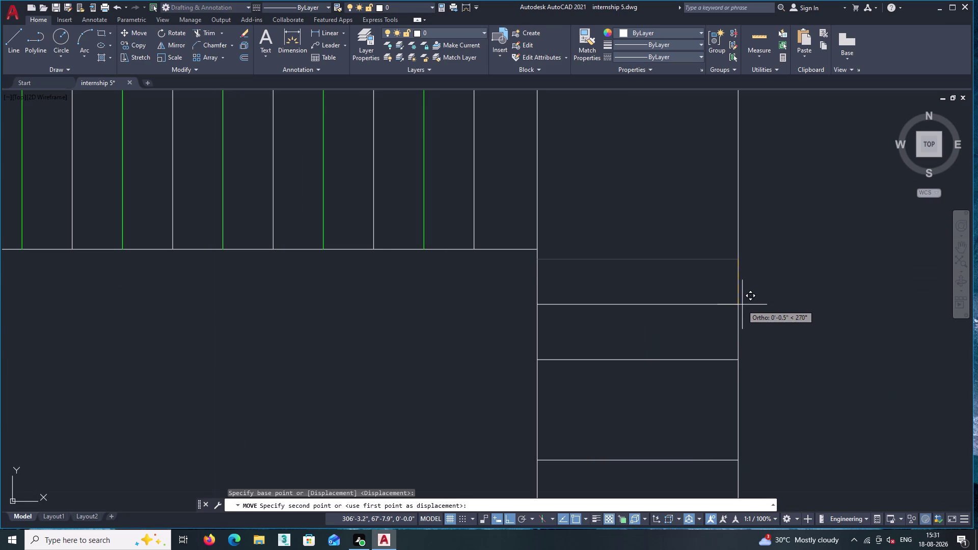
key(ctrl+z)
key(Escape)
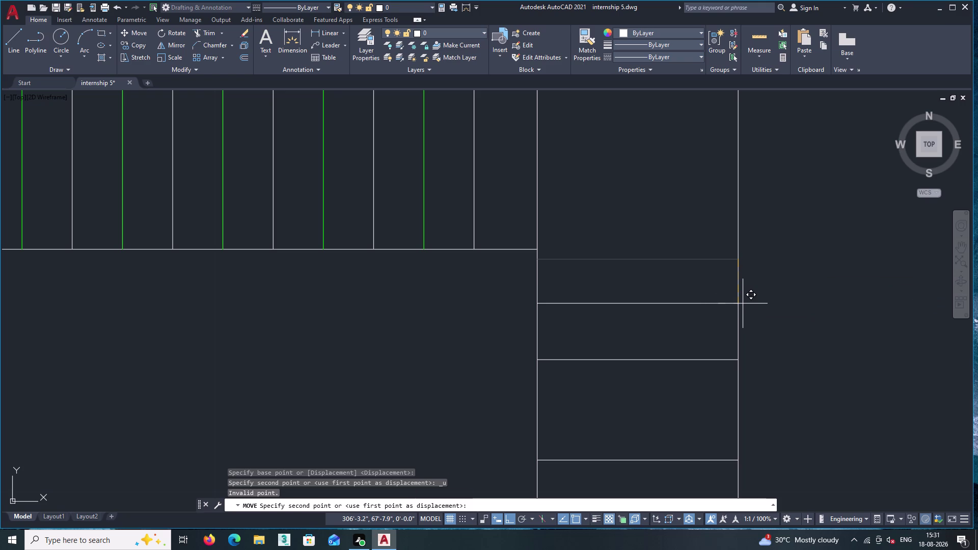
click(720, 302)
Copy the slat with the m2p option to the midpoint between two side-frame slats.
click(698, 245)
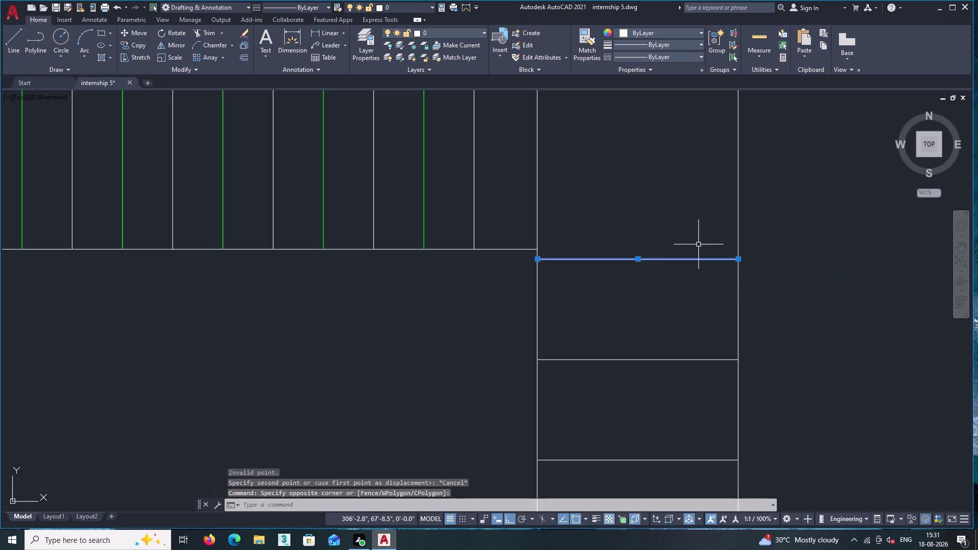
right_click(696, 242)
click(730, 324)
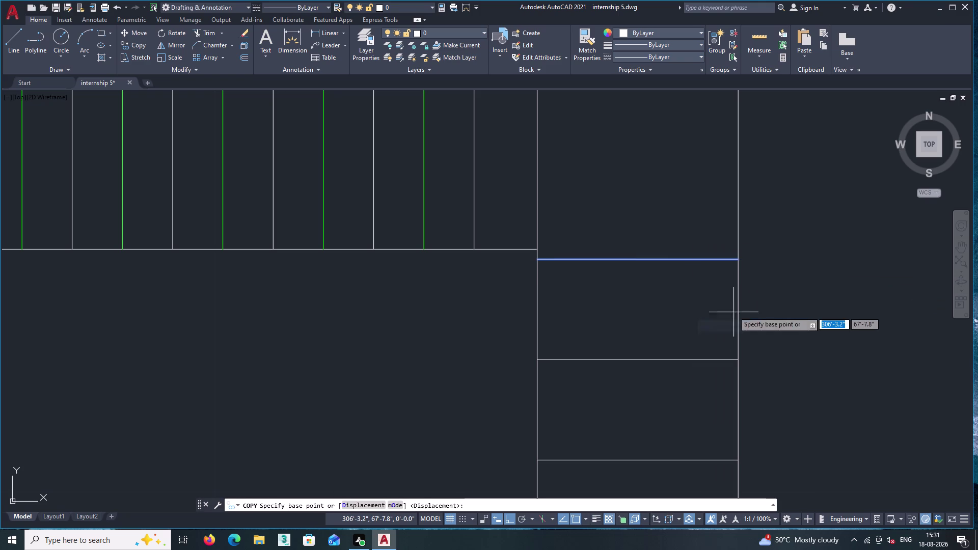
click(737, 260)
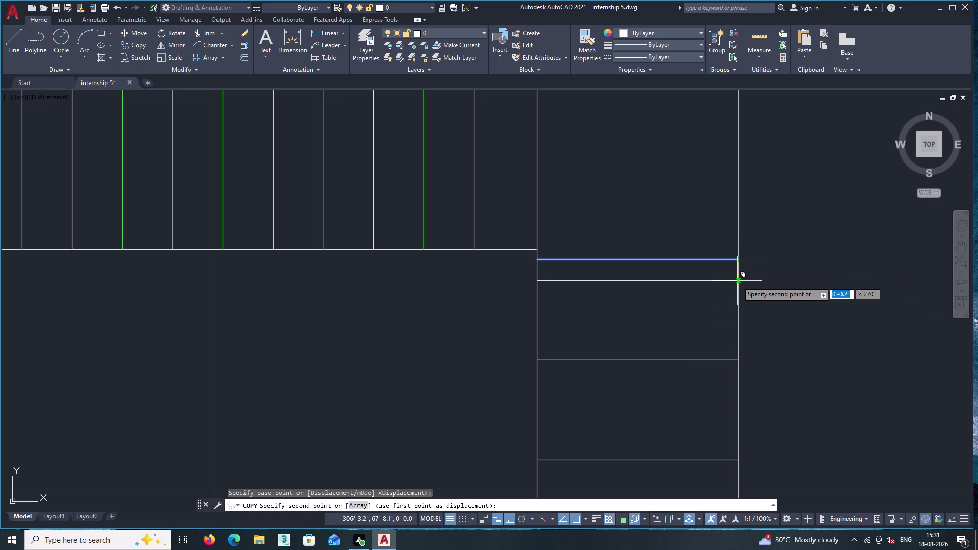
text(m)
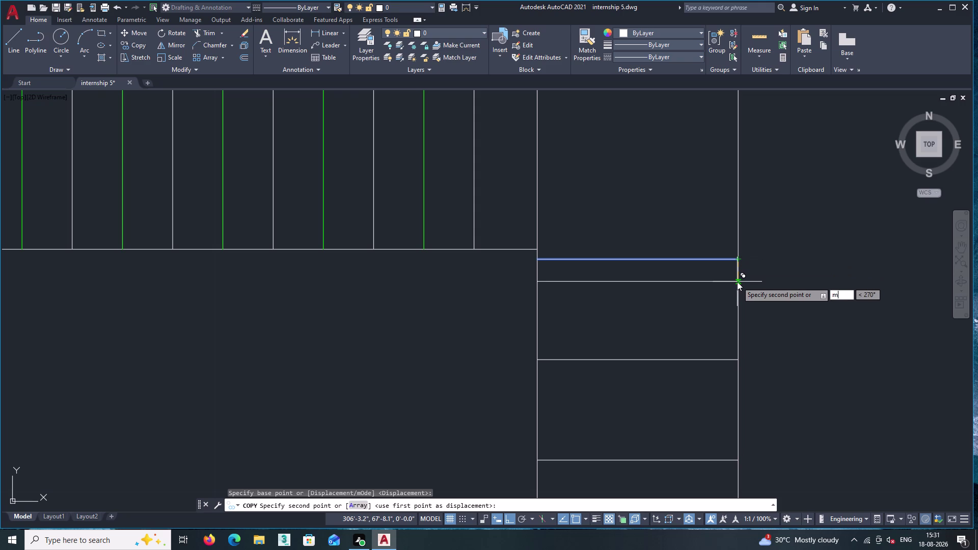
text(2p)
key(Return)
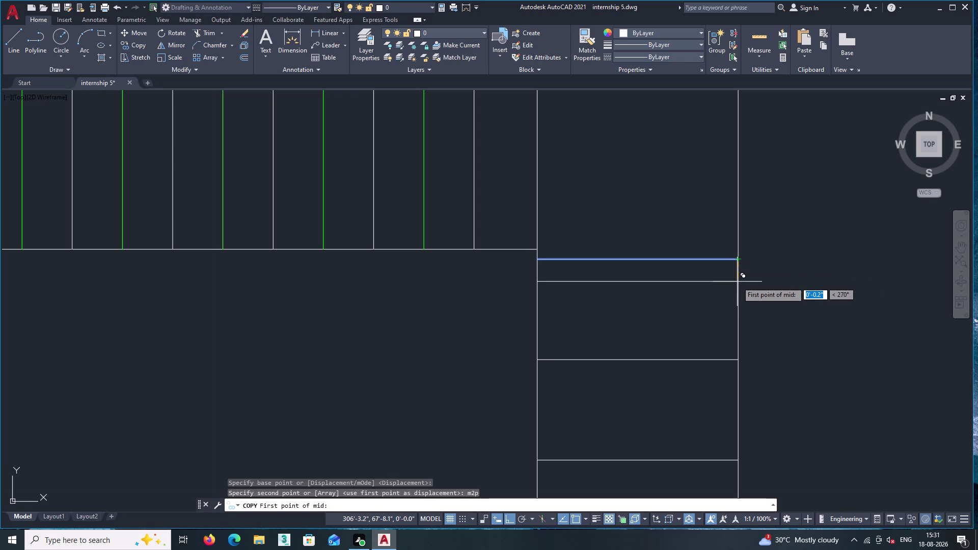
click(738, 261)
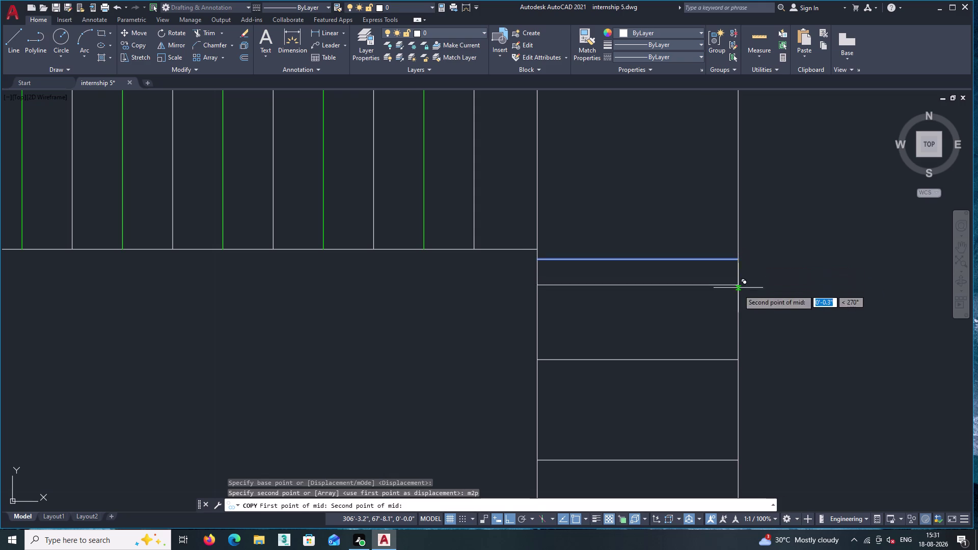
click(739, 360)
key(Return)
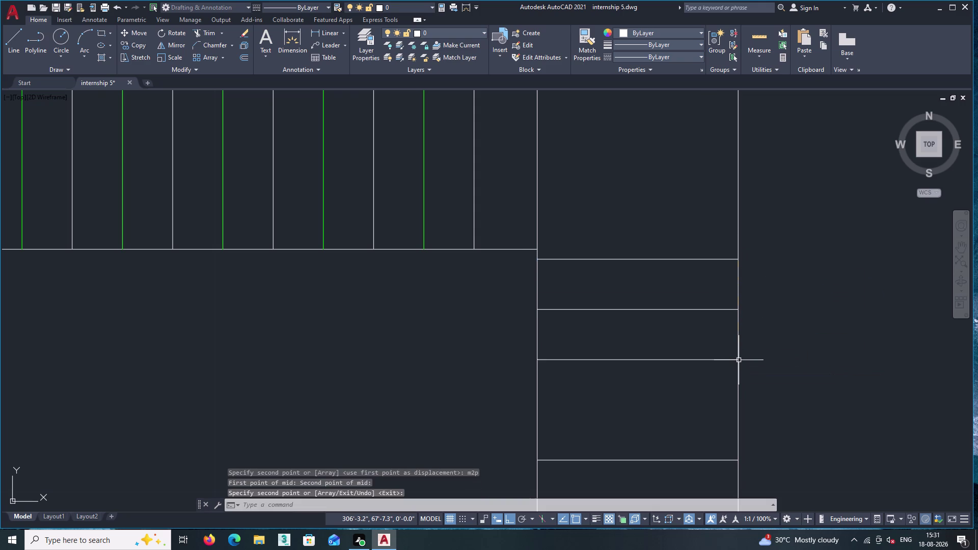
Set the middle side-frame slat's colour to Green.
middle_drag(723, 333, 765, 343)
click(721, 337)
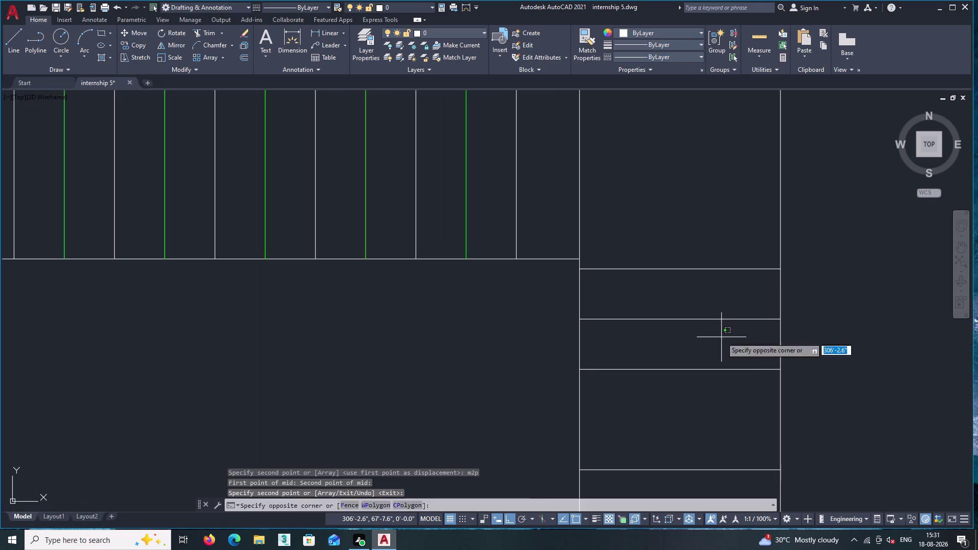
double_click(708, 304)
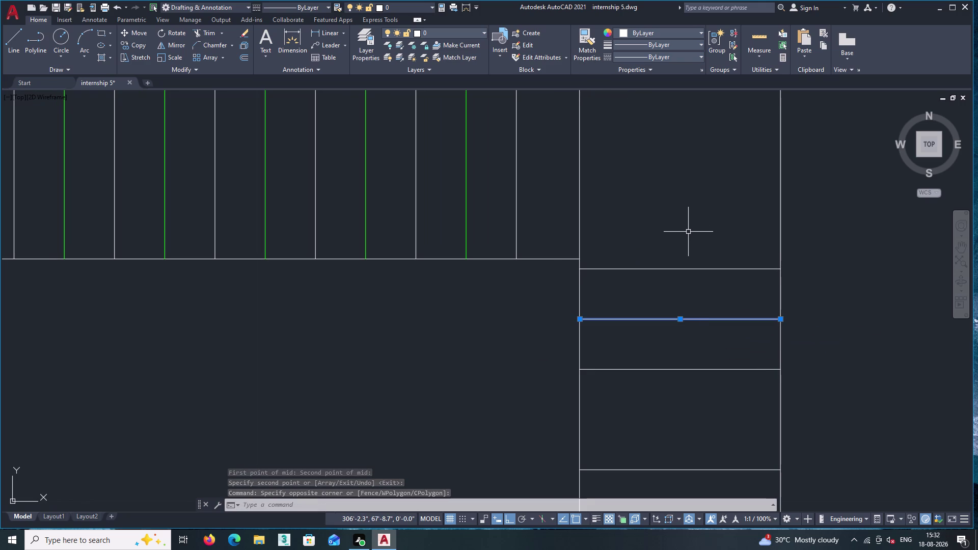
key(Escape)
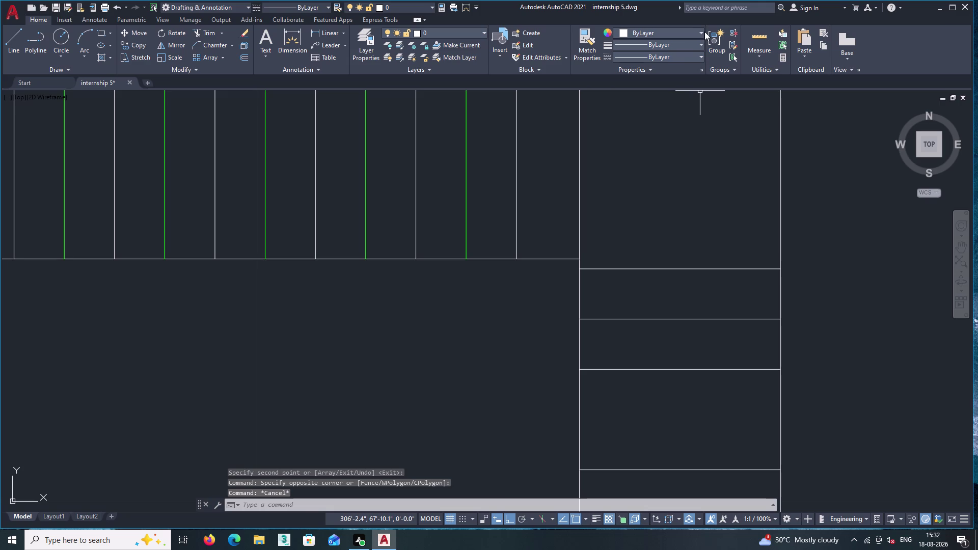
click(699, 339)
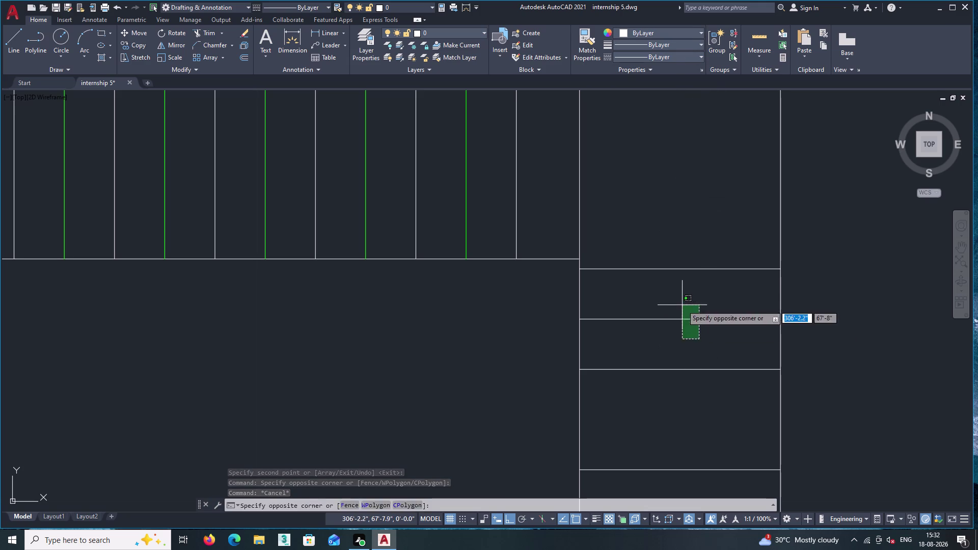
click(681, 303)
click(628, 36)
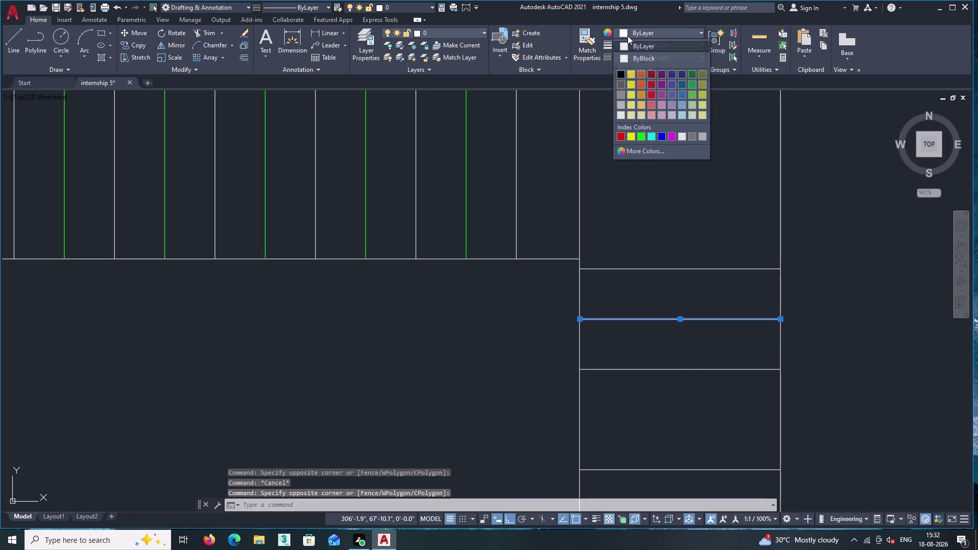
click(638, 136)
key(Escape)
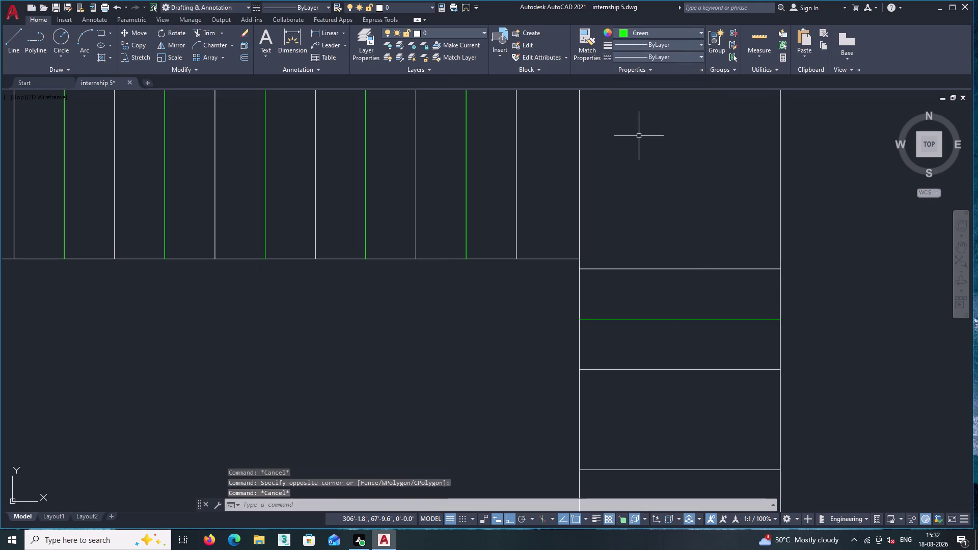
middle_drag(667, 249, 680, 58)
middle_click(685, 271)
scroll(down, 3)
scroll(down, 3)
middle_drag(809, 382, 770, 265)
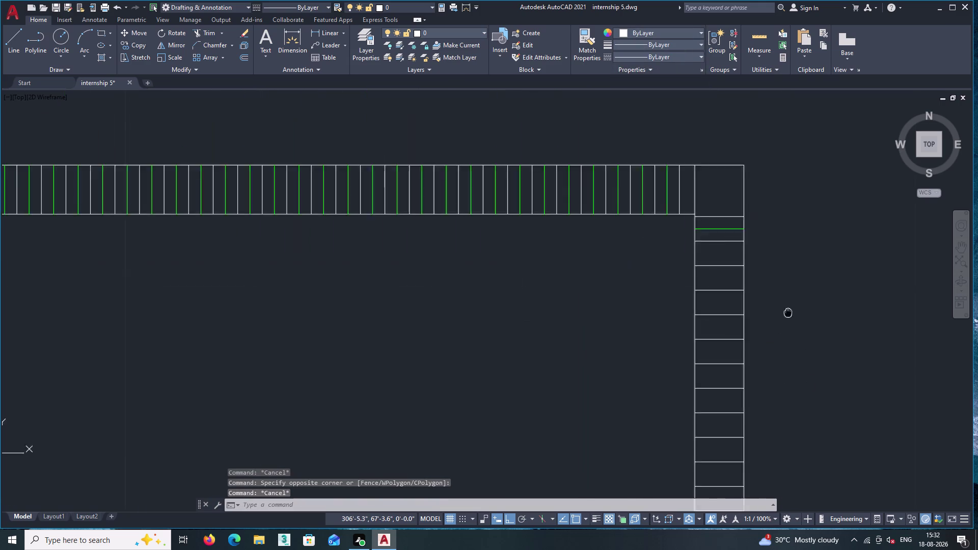
Bring the lower side-frame slats into view and select the lower slat.
middle_drag(770, 265, 724, 37)
middle_drag(720, 44, 716, 78)
scroll(down, 3)
middle_click(716, 244)
scroll(down, 3)
middle_drag(713, 250, 713, 259)
middle_drag(711, 315, 661, 136)
scroll(up, 3)
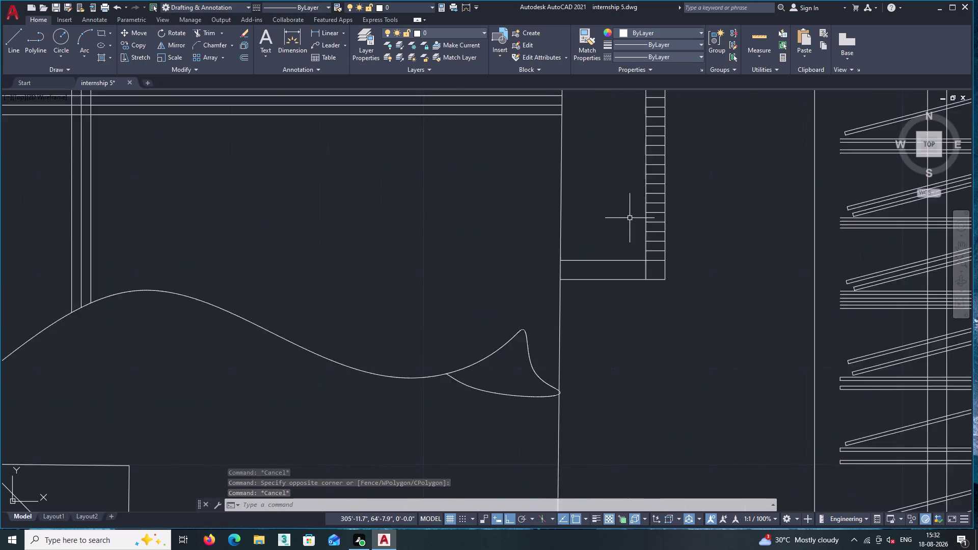
scroll(up, 3)
scroll(up, 3)
middle_drag(693, 330, 629, 345)
scroll(up, 3)
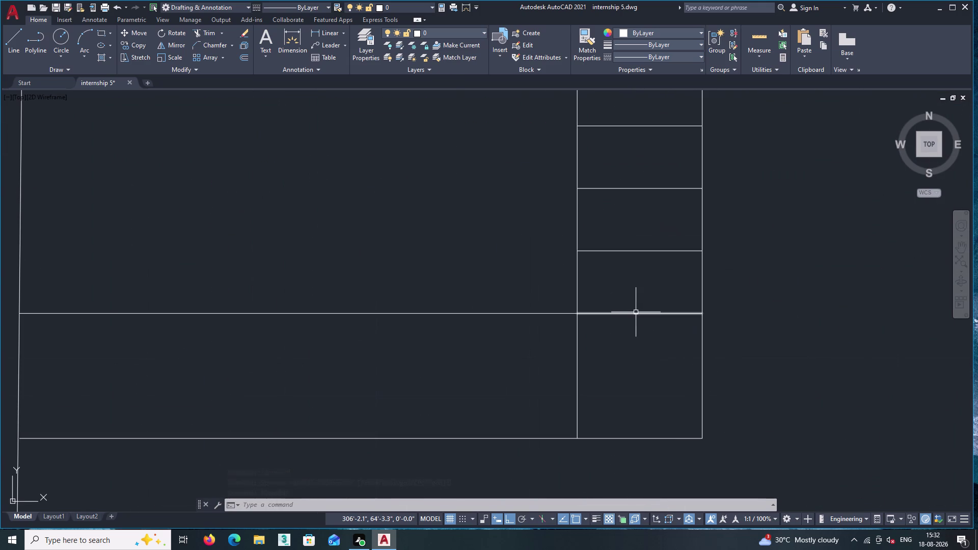
click(635, 312)
right_click(635, 287)
click(689, 121)
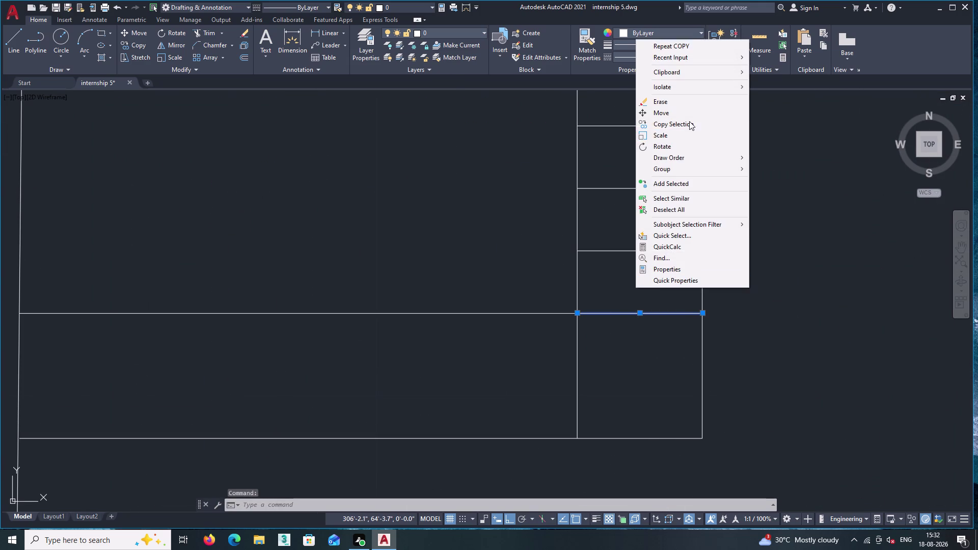
Copy the lower slat with m2p to the midpoint between two slats.
click(701, 315)
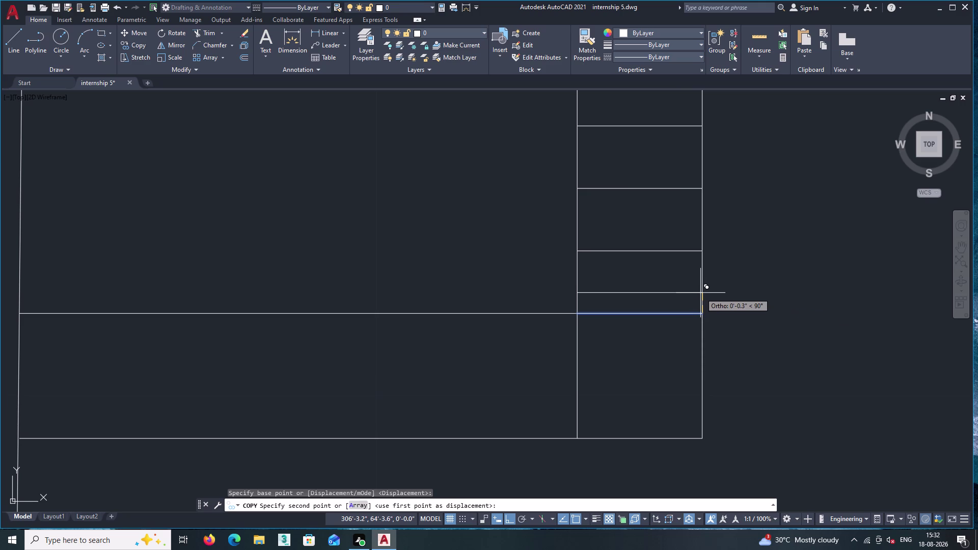
text(m2)
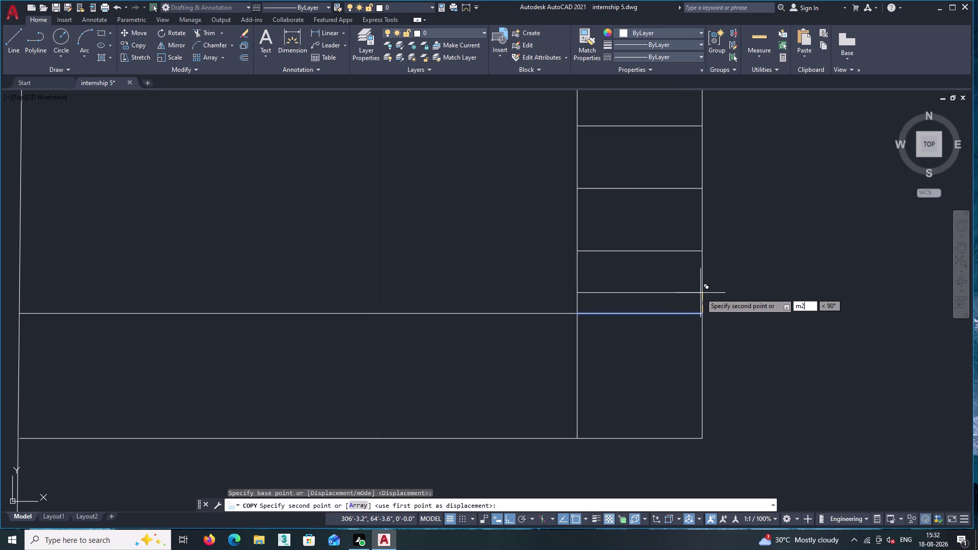
key(p)
key(Return)
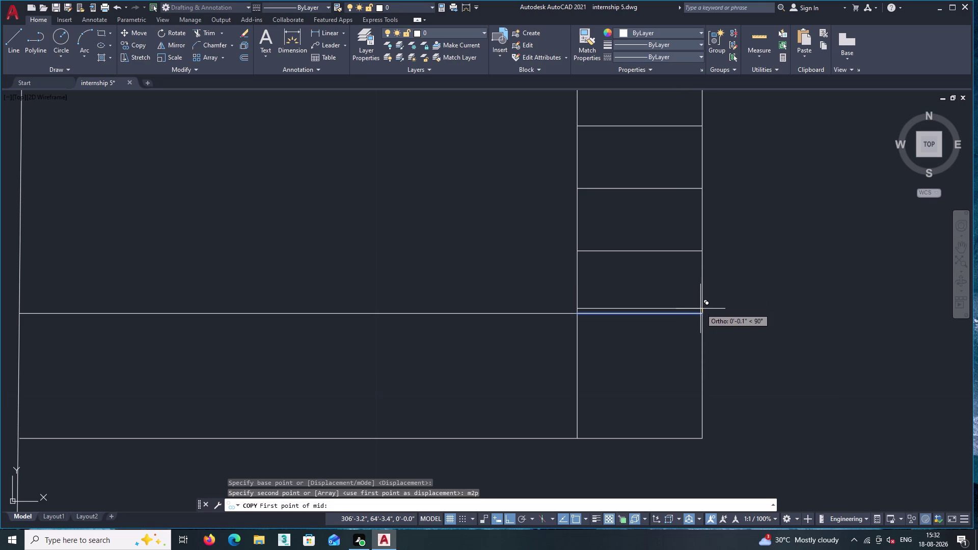
scroll(up, 3)
click(710, 323)
middle_drag(714, 249, 689, 413)
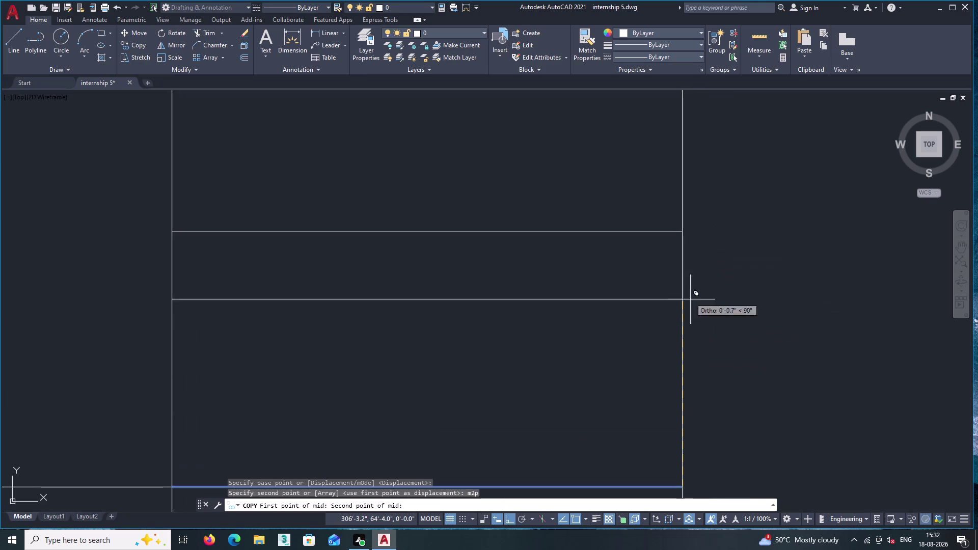
click(682, 231)
key(Escape)
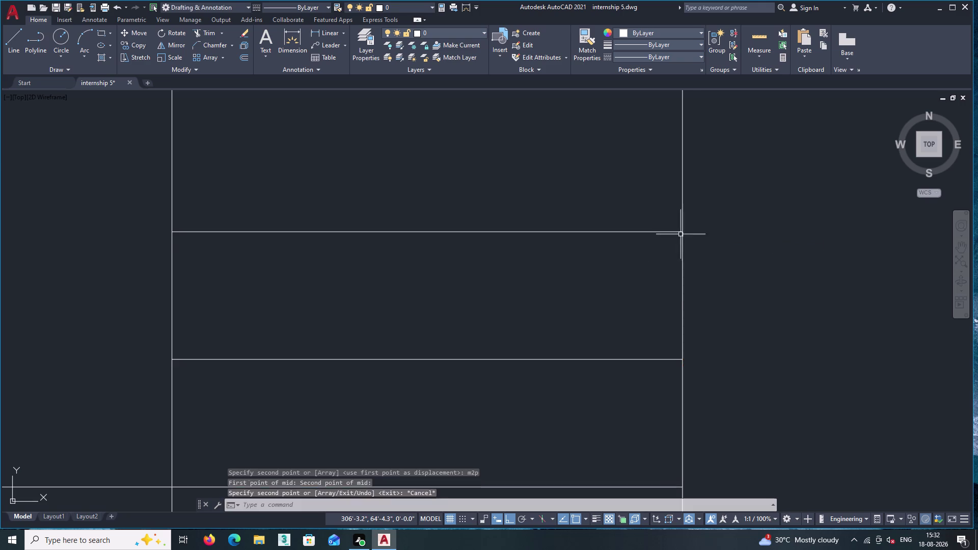
scroll(down, 3)
Give the newly copied slat the ACAD_ISO02W100 linetype.
double_click(613, 388)
click(605, 345)
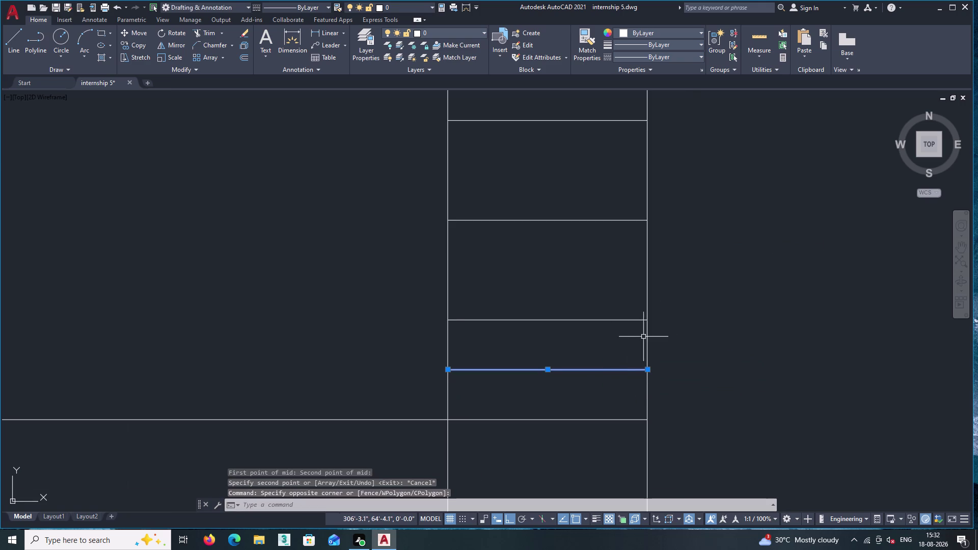
double_click(703, 57)
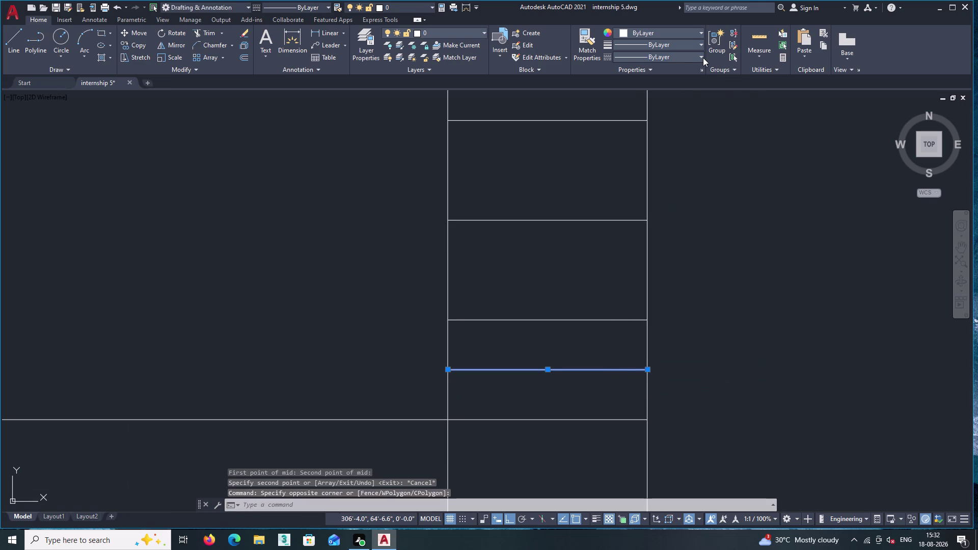
double_click(702, 57)
click(700, 53)
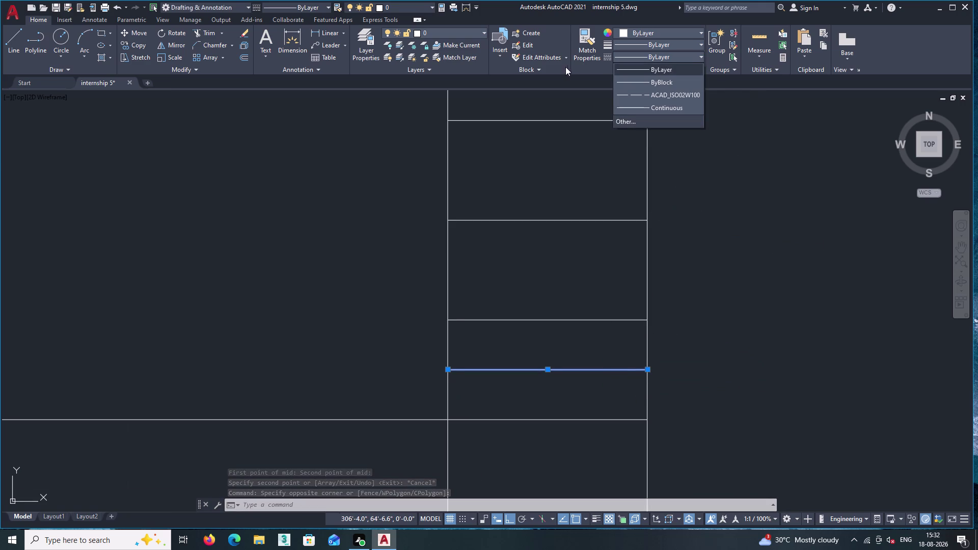
click(645, 95)
key(Escape)
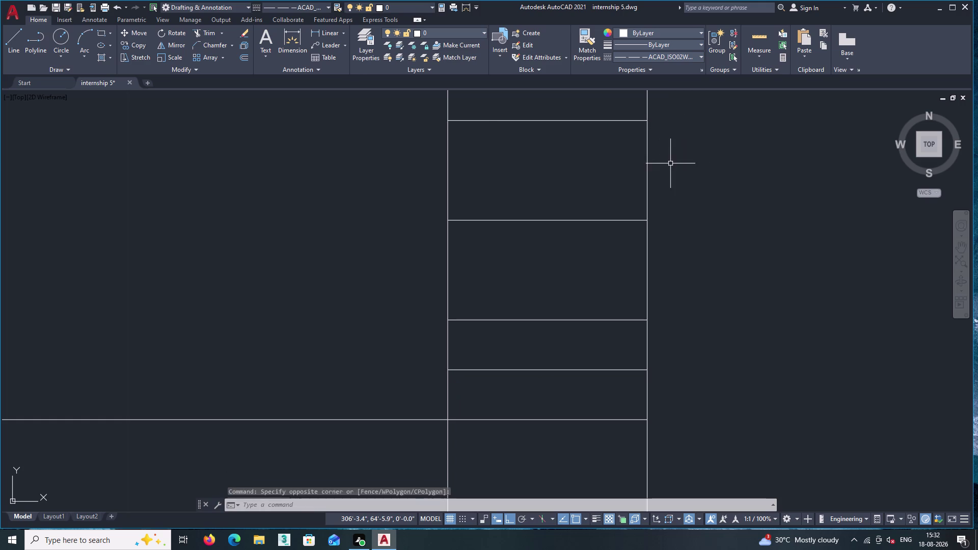
Zoom out over the whole side frame and start Match Properties.
scroll(down, 3)
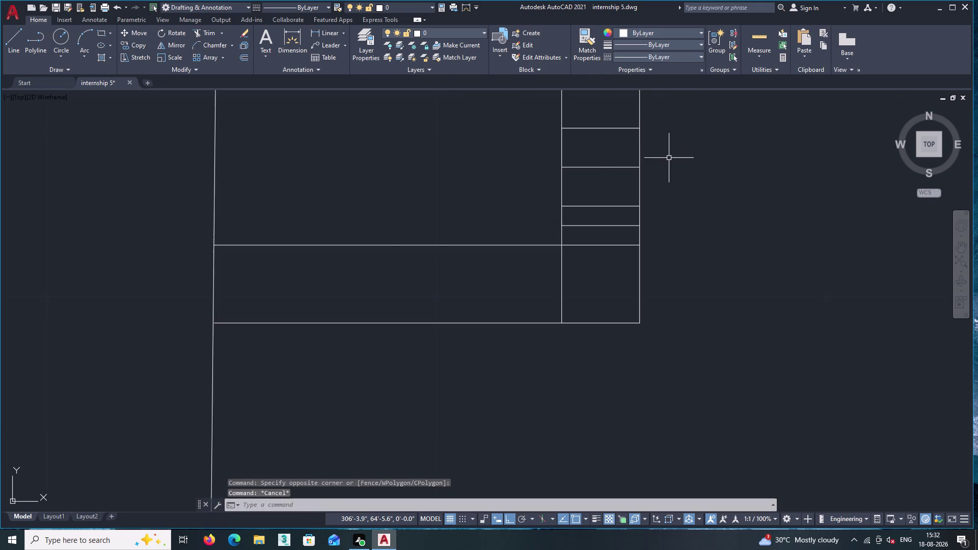
middle_click(670, 158)
scroll(down, 3)
middle_drag(677, 165, 661, 478)
middle_drag(642, 173, 651, 212)
scroll(down, 3)
middle_drag(648, 153, 646, 203)
scroll(up, 3)
middle_drag(580, 182, 557, 239)
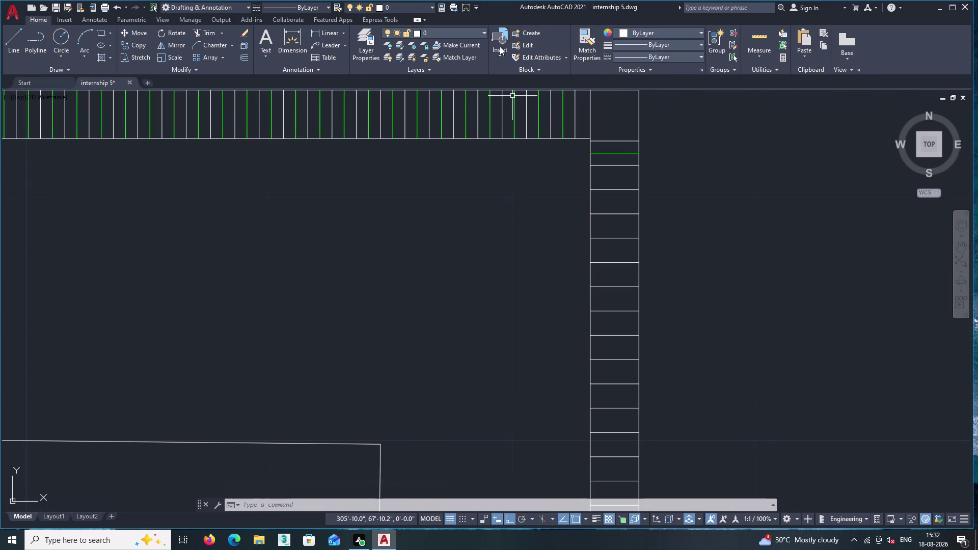
click(584, 43)
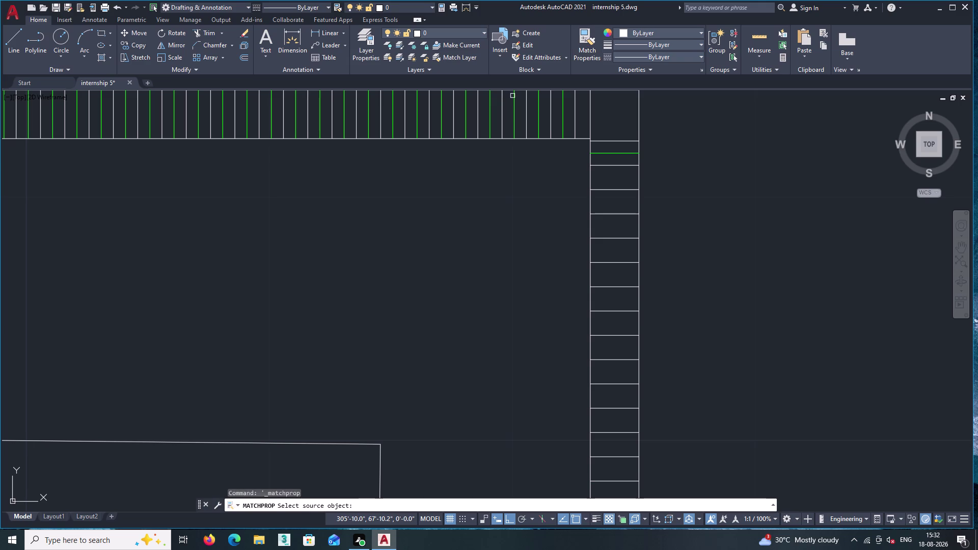
Match the green slat's properties onto the new lower slat, turning it green.
click(618, 151)
middle_drag(701, 228, 702, 236)
scroll(down, 3)
middle_drag(714, 290, 659, 89)
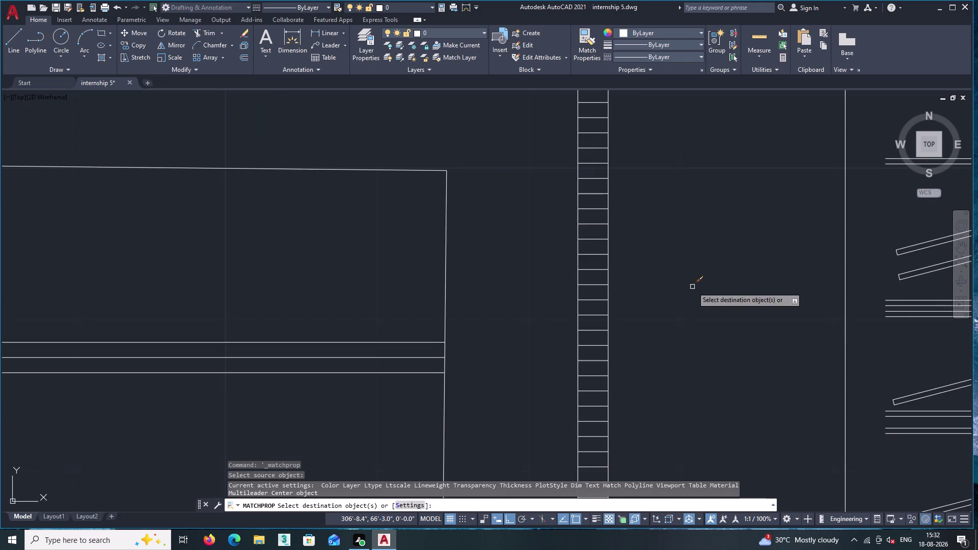
middle_drag(695, 292, 650, 51)
scroll(up, 3)
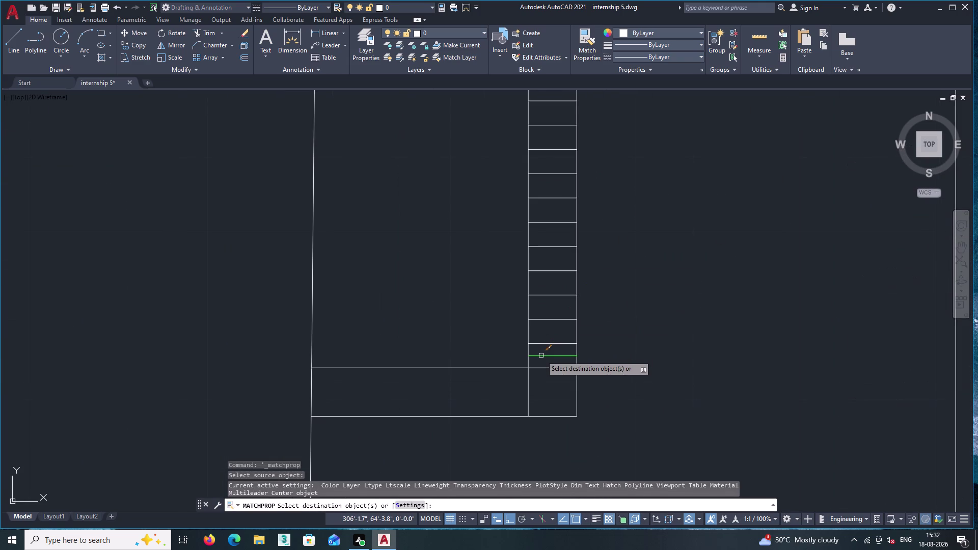
click(541, 356)
key(Return)
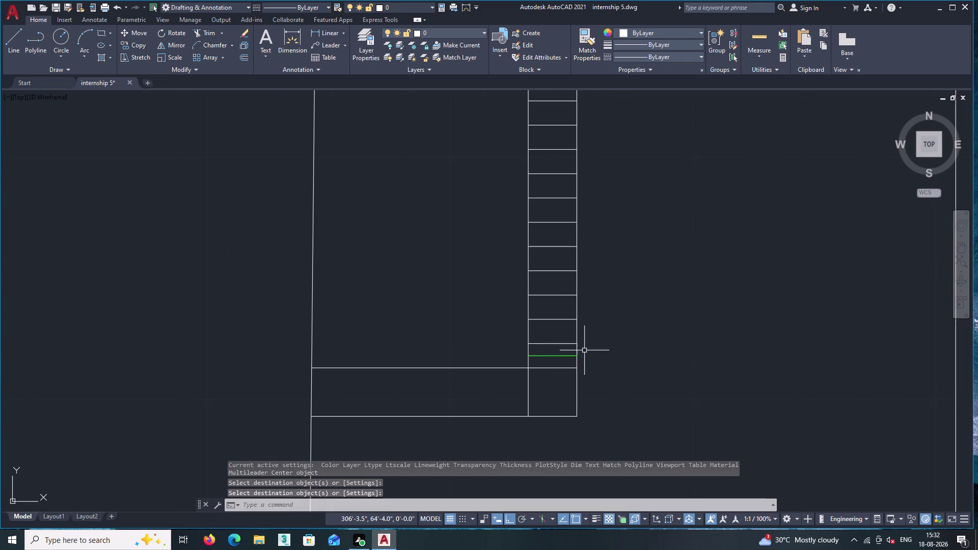
Check the now-green slat, cancel the leftover command, and start Rectangular Array.
scroll(up, 3)
click(551, 358)
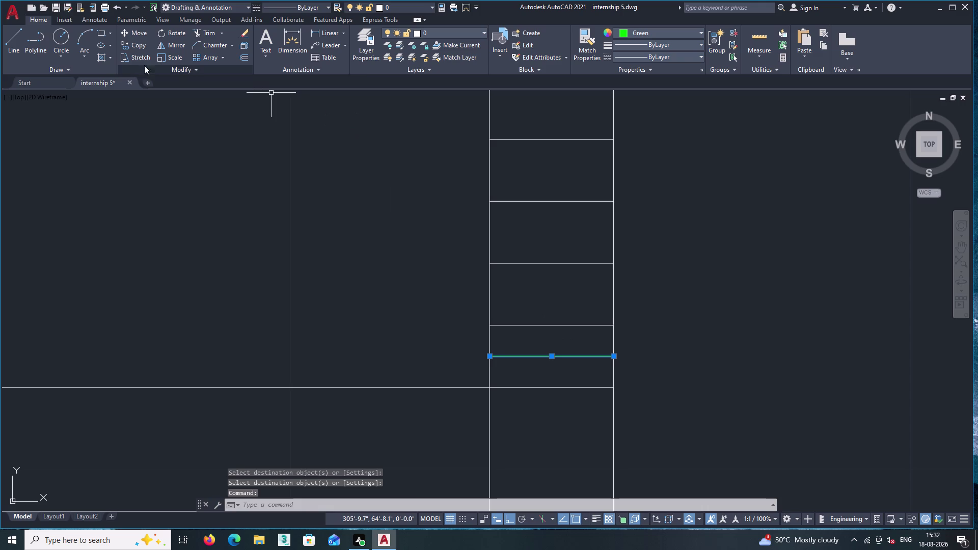
key(Escape)
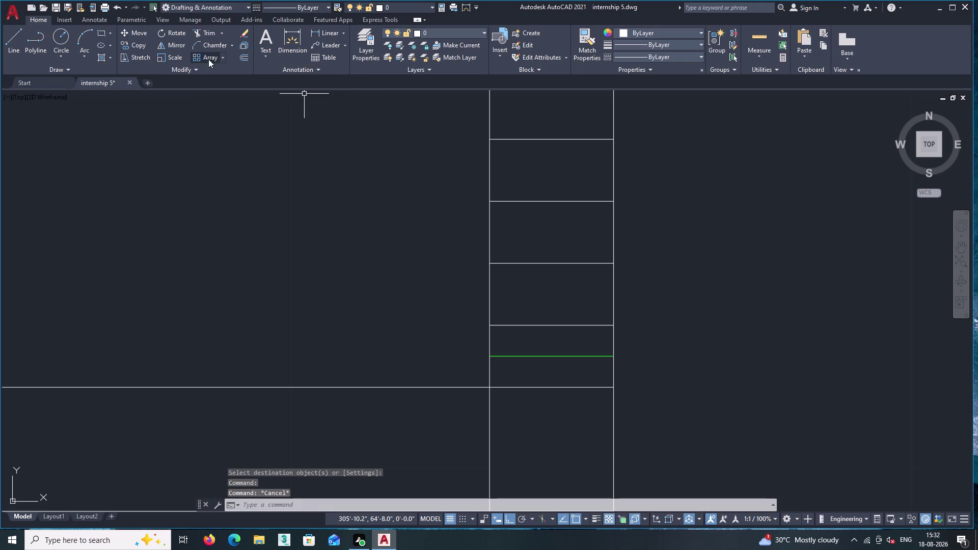
click(214, 55)
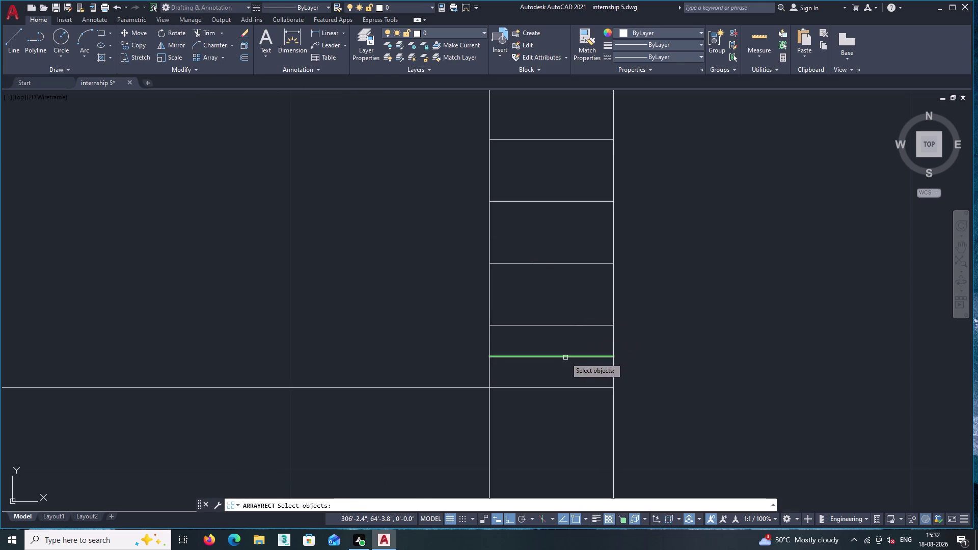
Array the green slat line as 1 column and 30 rows.
click(565, 359)
double_click(565, 349)
click(562, 356)
right_click(560, 352)
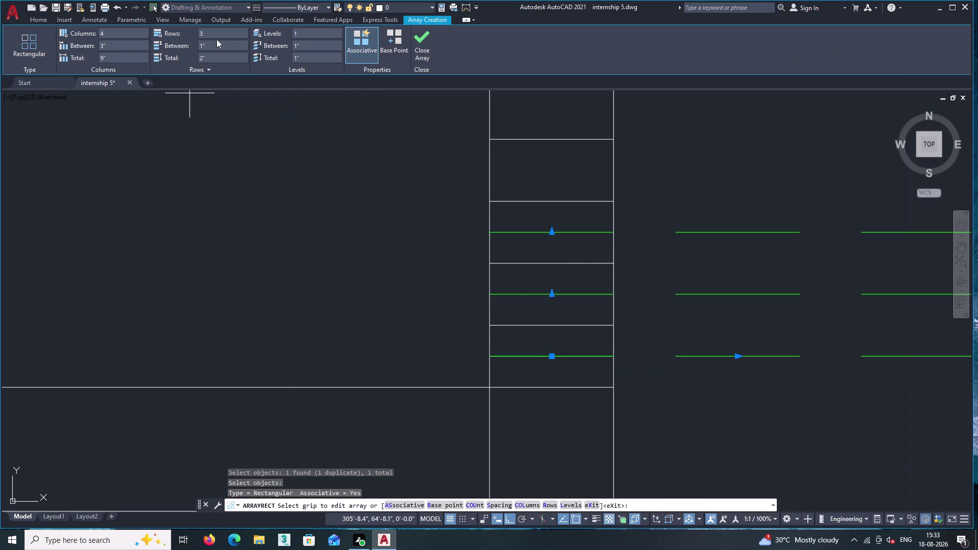
scroll(down, 3)
click(127, 34)
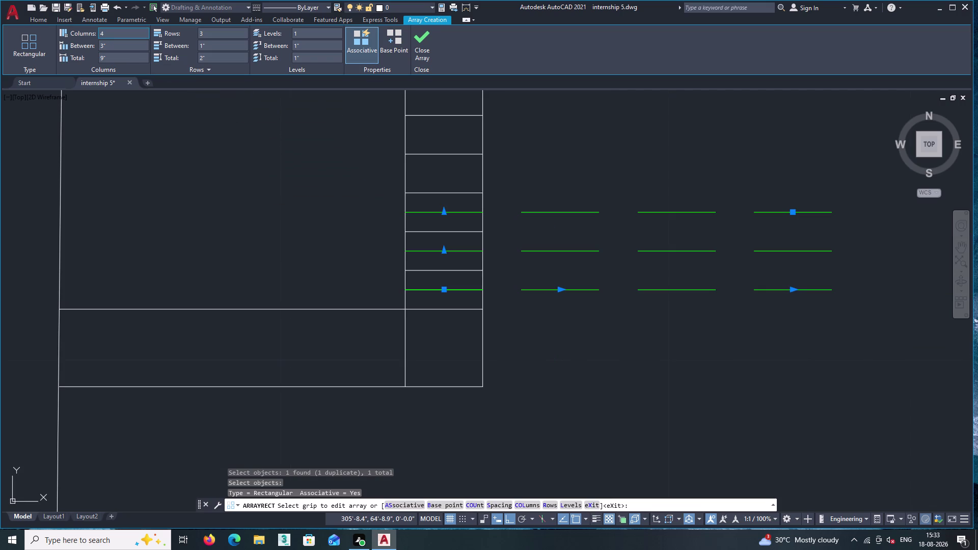
key(1)
key(Return)
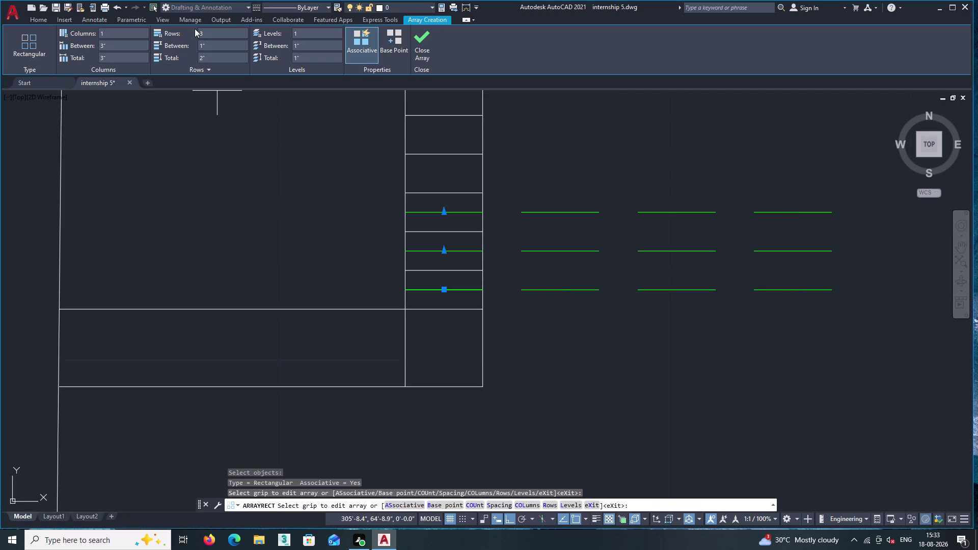
double_click(214, 36)
text(30)
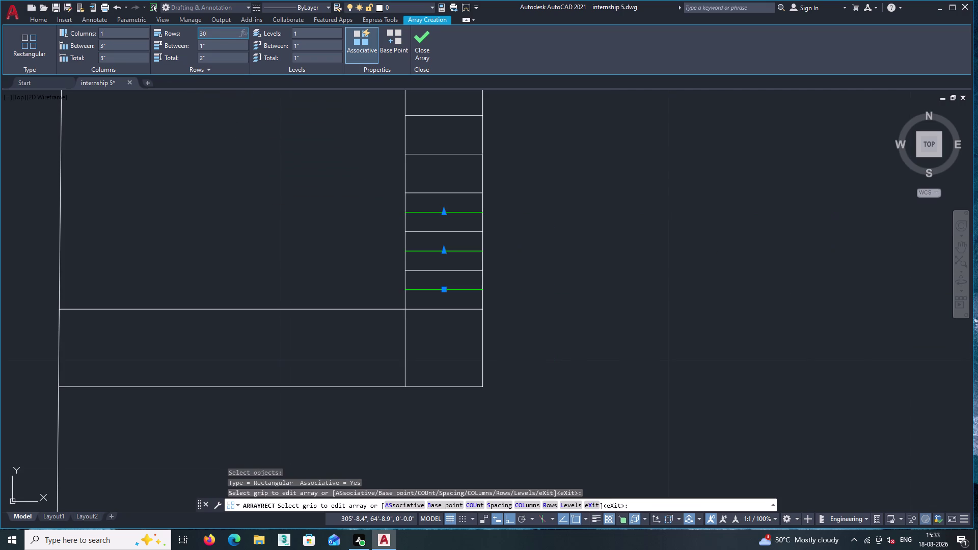
key(Return)
Inspect the 30-row slat column, then cancel the row-grip edit and end the array.
middle_drag(359, 175, 353, 389)
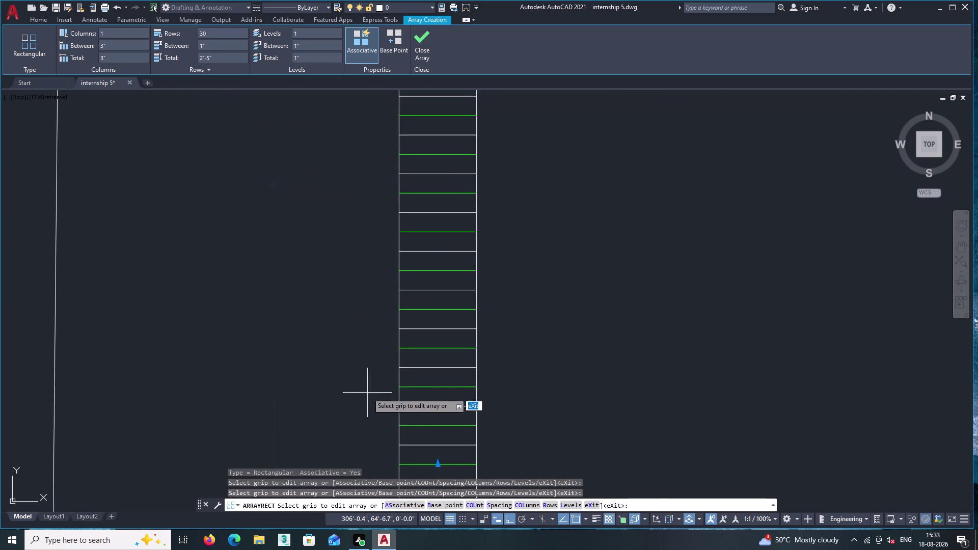
scroll(down, 3)
scroll(down, 3)
middle_drag(406, 240, 393, 339)
scroll(up, 3)
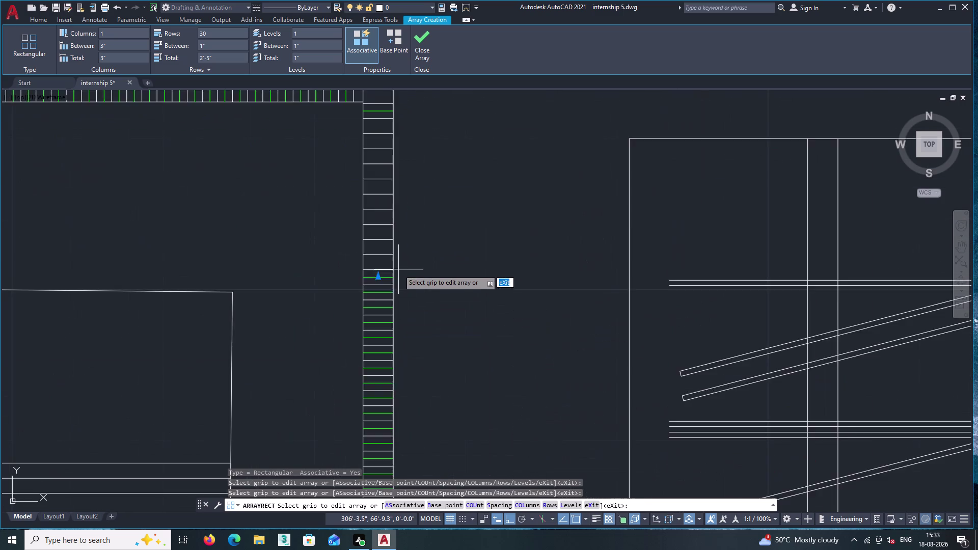
scroll(up, 3)
middle_drag(379, 282, 475, 418)
click(467, 419)
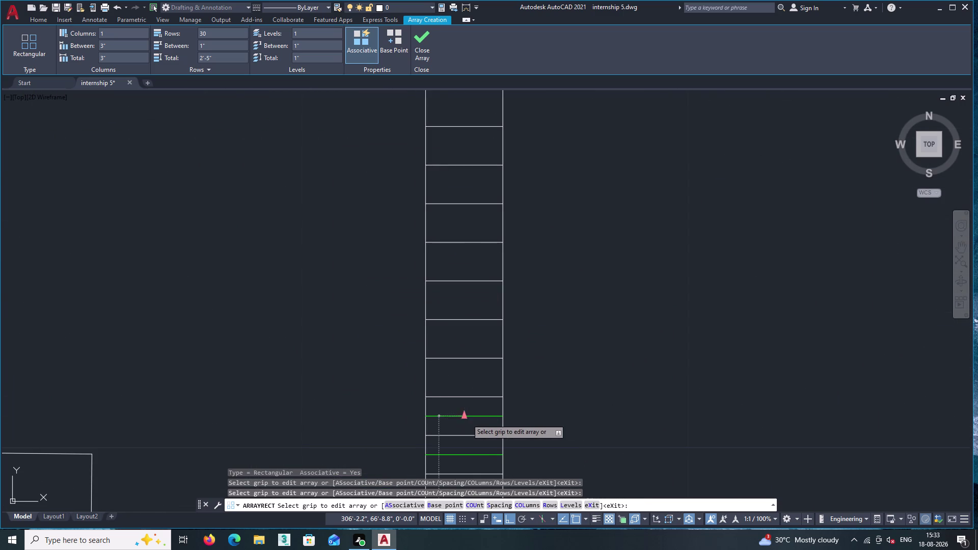
double_click(462, 416)
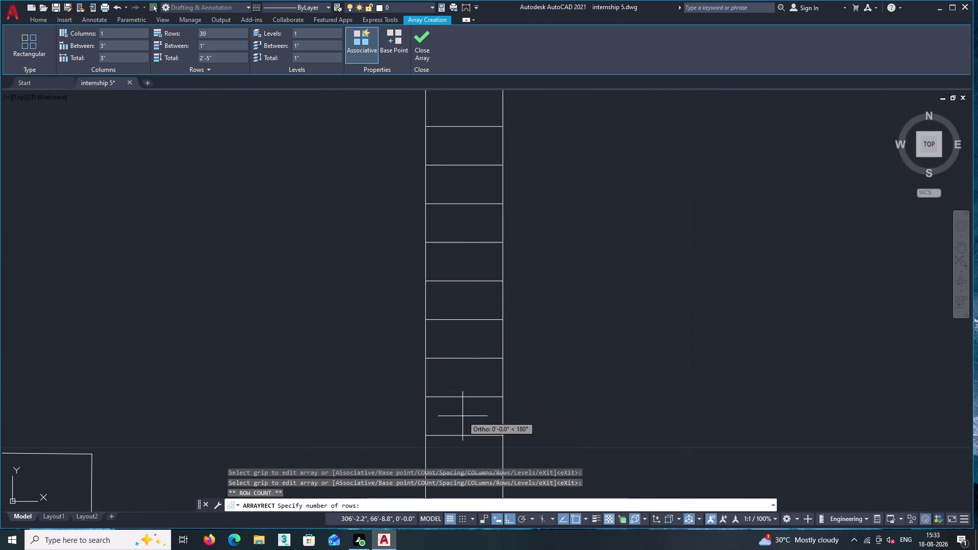
middle_drag(469, 193, 513, 549)
scroll(down, 3)
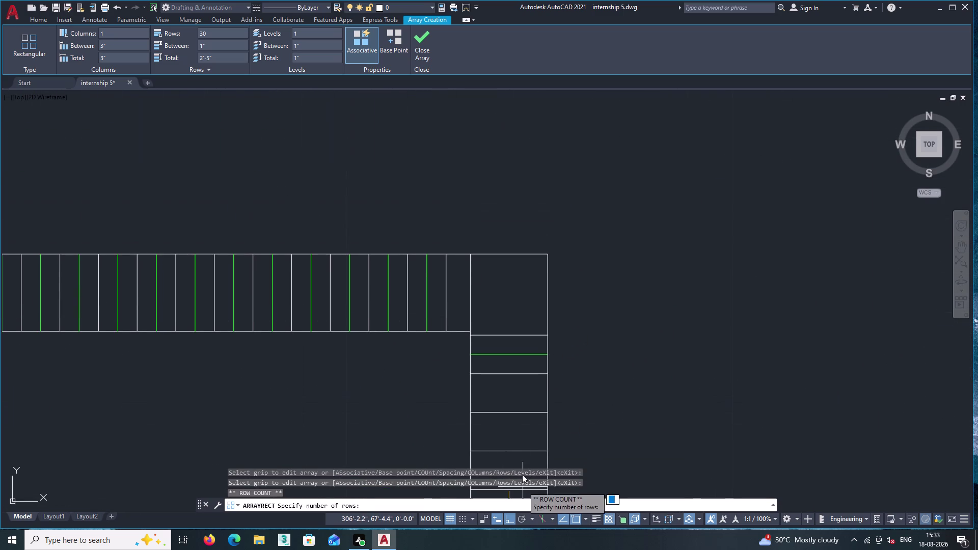
click(509, 354)
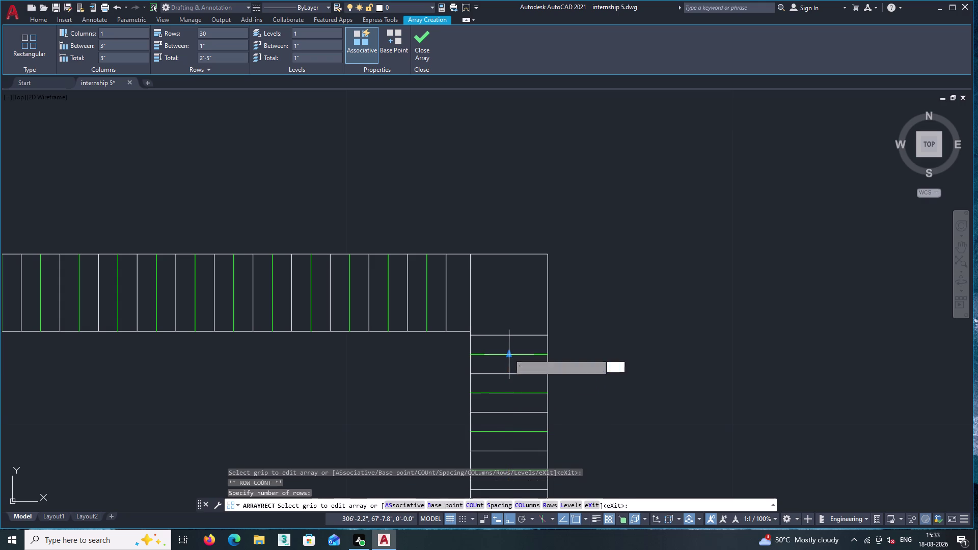
key(Escape)
scroll(down, 3)
middle_drag(609, 420, 537, 289)
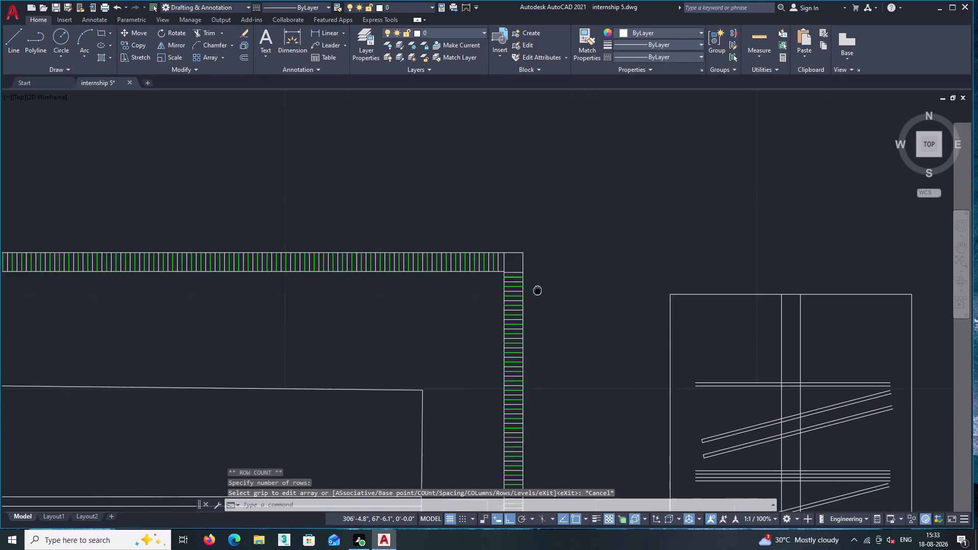
Window-select the stray striped array and delete it.
middle_drag(537, 289, 537, 289)
scroll(down, 3)
scroll(down, 3)
middle_drag(559, 265, 562, 317)
click(562, 314)
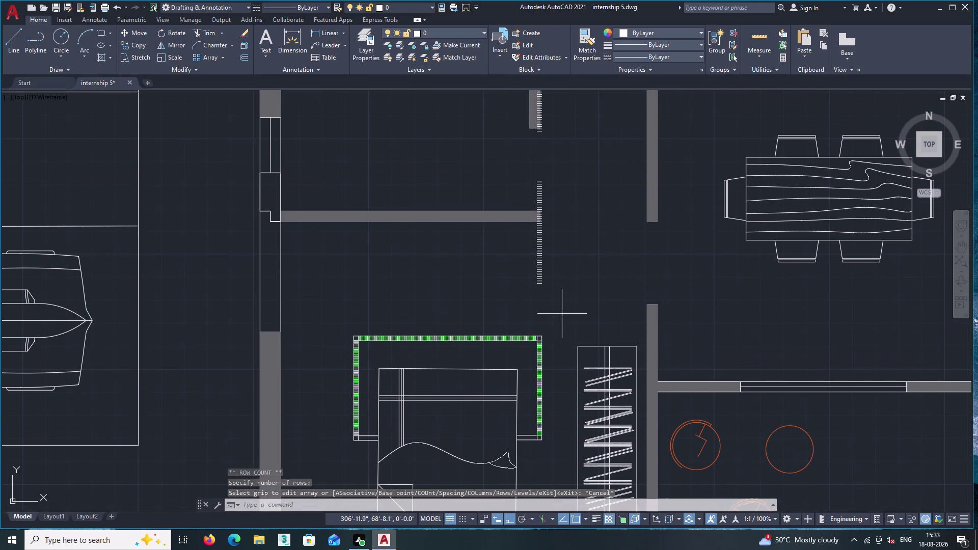
click(530, 253)
key(Delete)
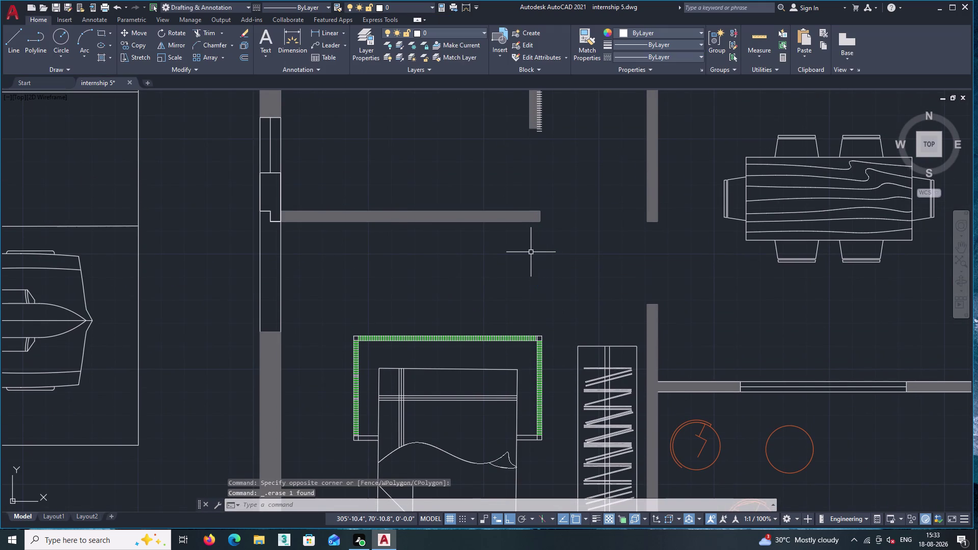
Erase the striped piece by the wall, then recenter the view on the bed.
middle_drag(572, 245, 626, 518)
click(616, 431)
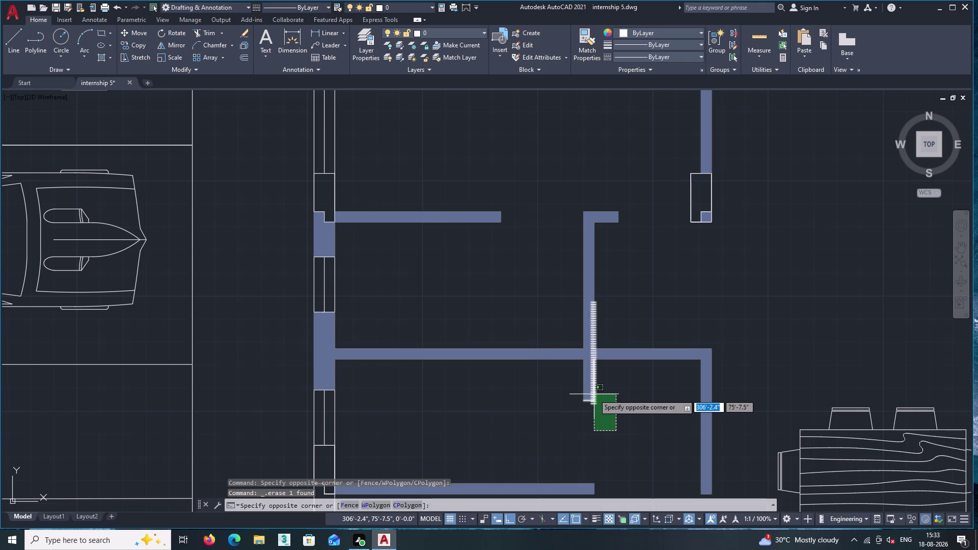
click(593, 402)
key(Delete)
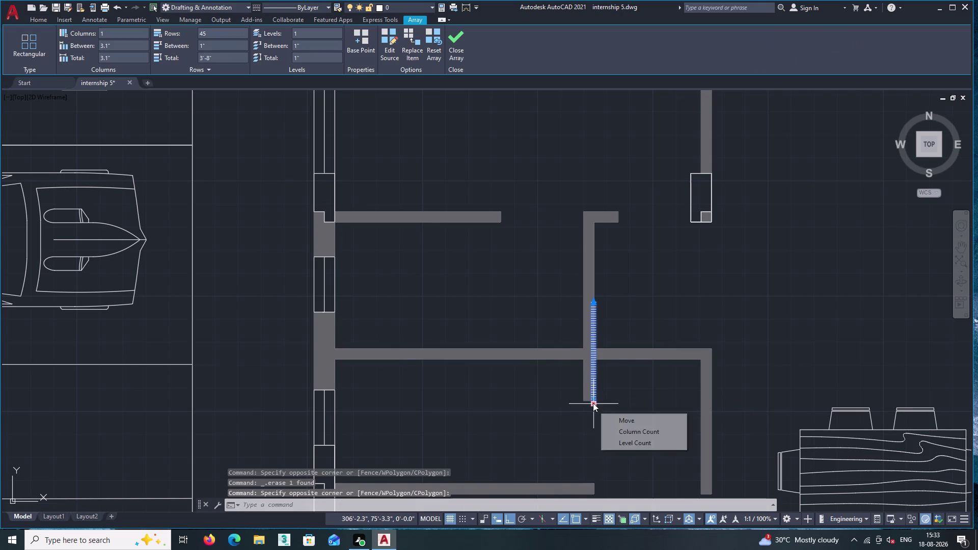
key(Delete)
right_click(619, 390)
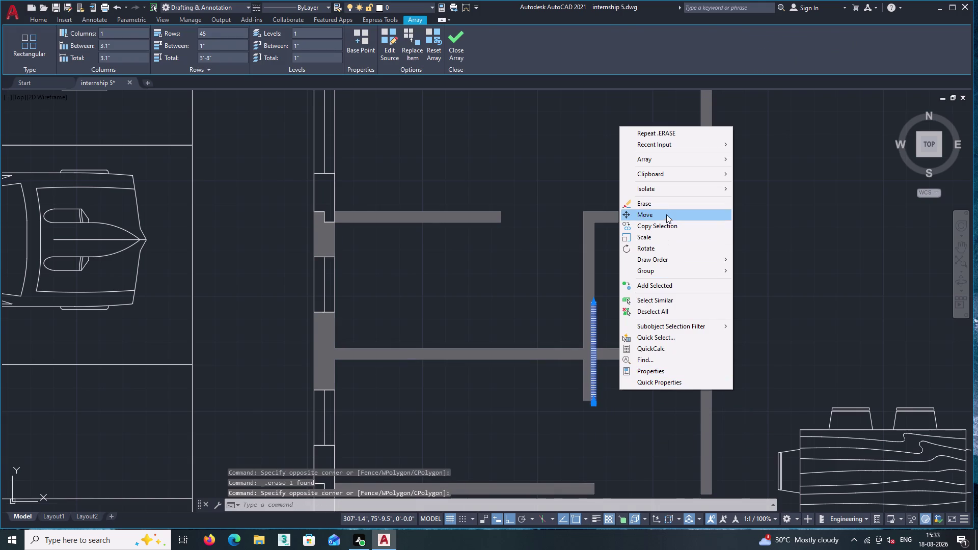
click(665, 204)
scroll(down, 3)
middle_drag(660, 444, 645, 386)
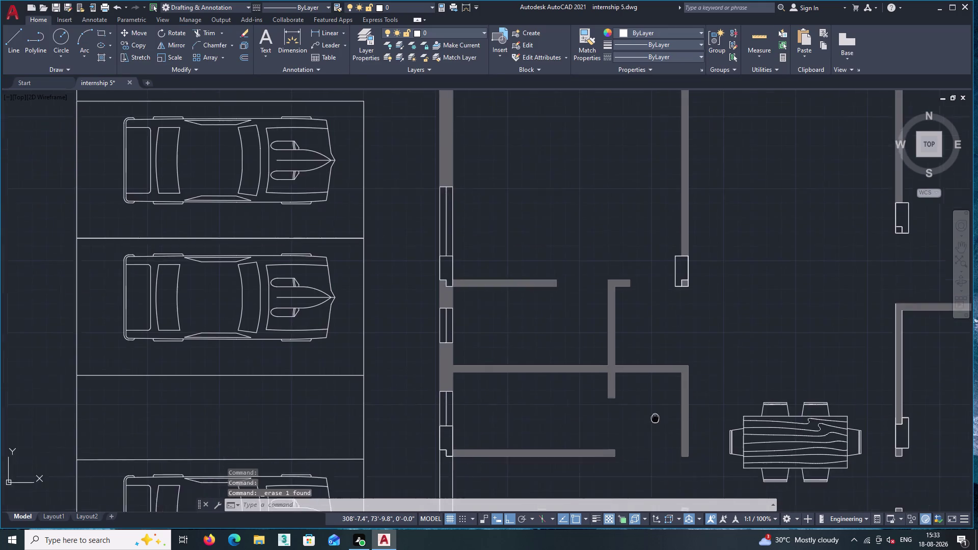
middle_drag(644, 386, 626, 307)
middle_drag(627, 420, 617, 307)
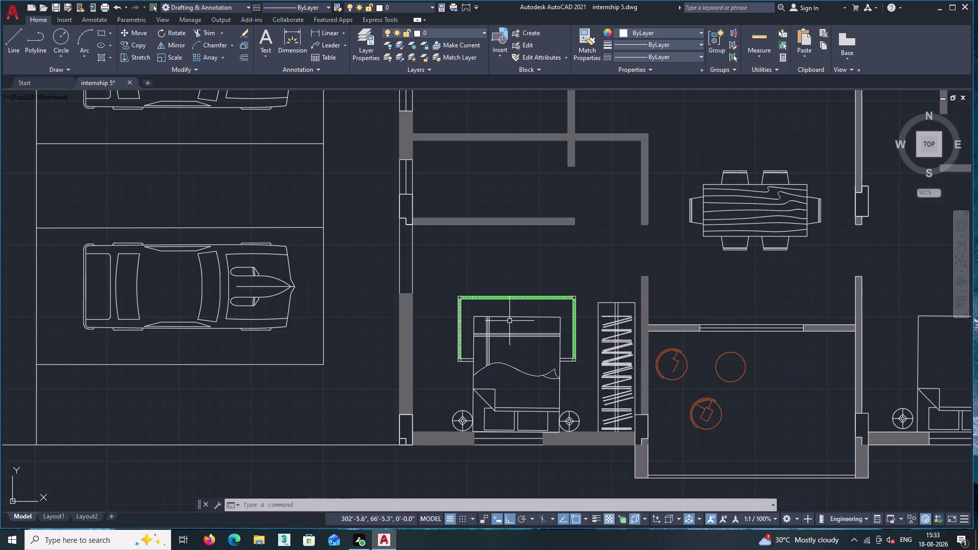
scroll(up, 3)
With Ortho off, draw a line from the frame's inner top-left corner to the inner outline's top edge.
click(11, 41)
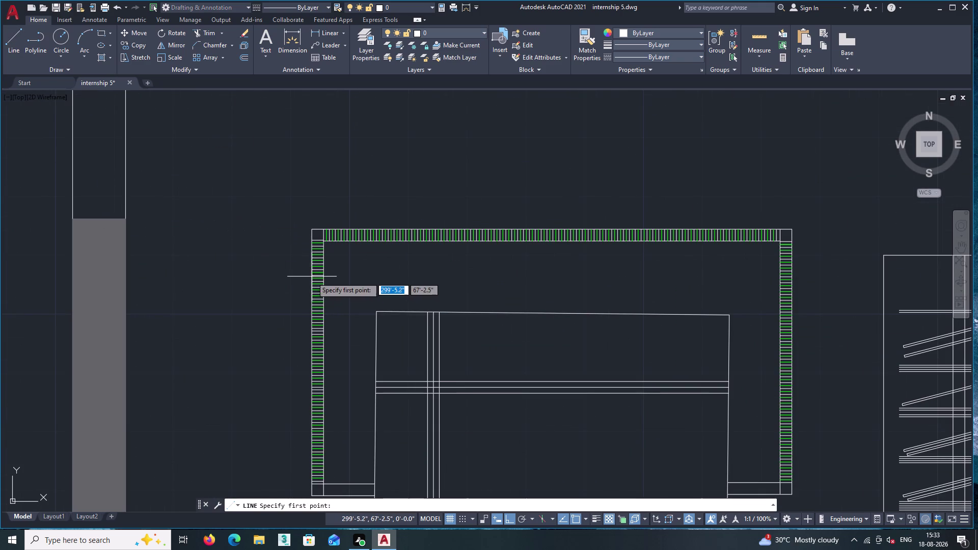
click(323, 241)
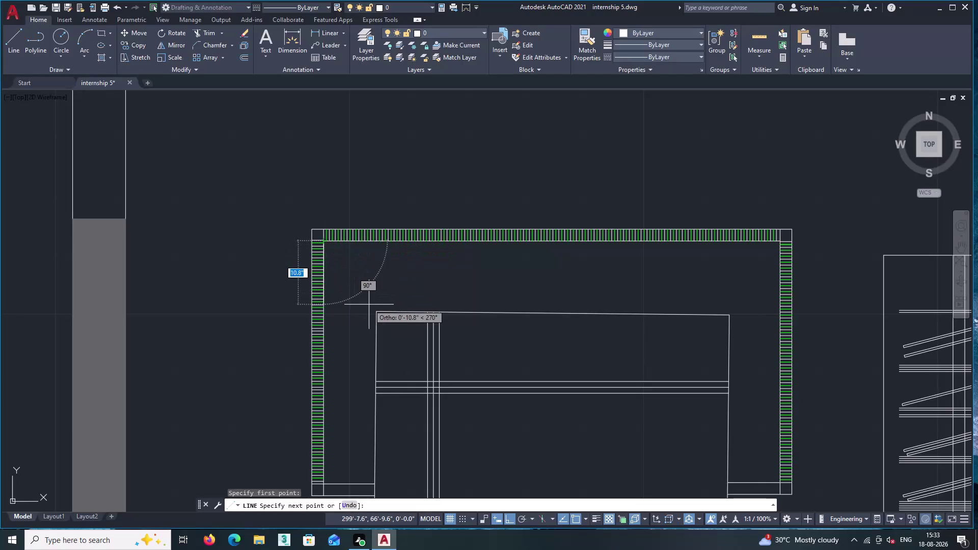
key(F8)
scroll(up, 3)
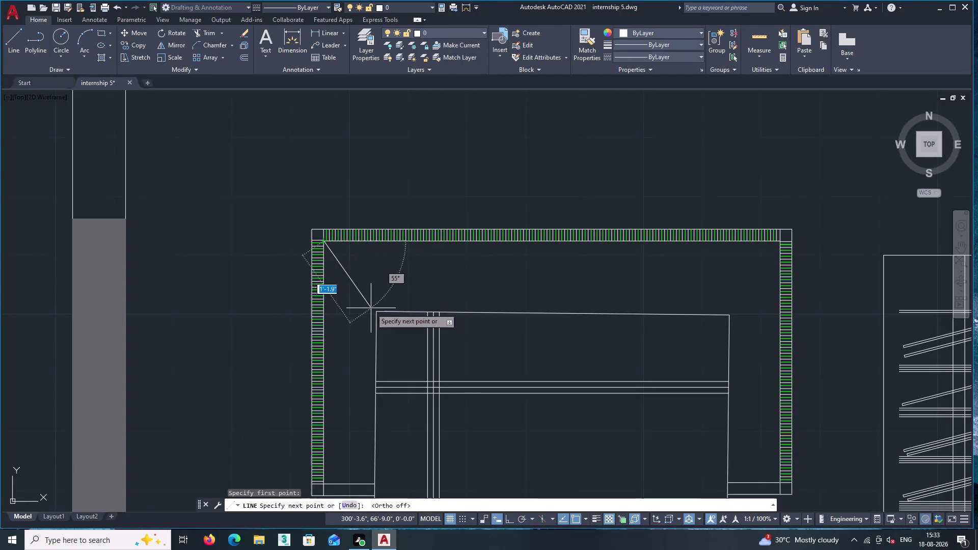
scroll(up, 3)
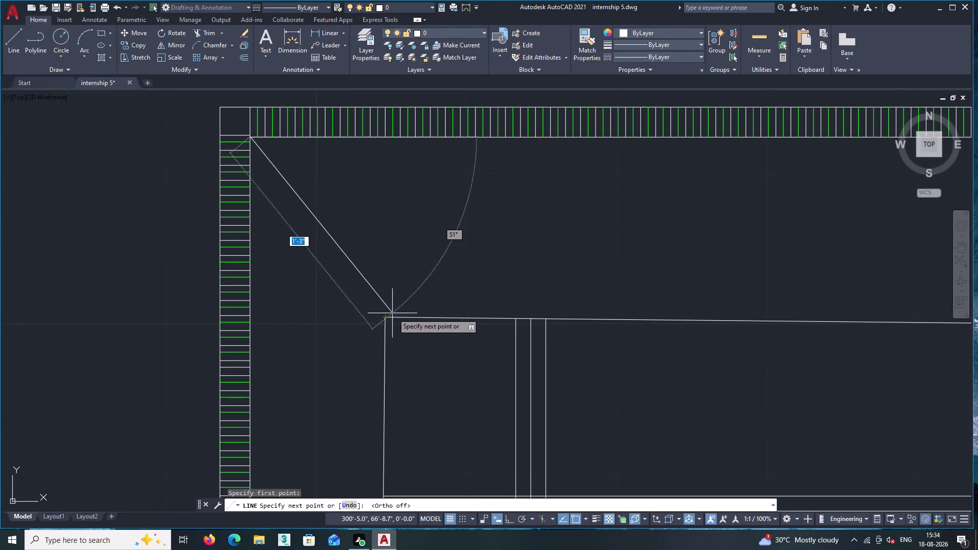
click(410, 319)
key(Return)
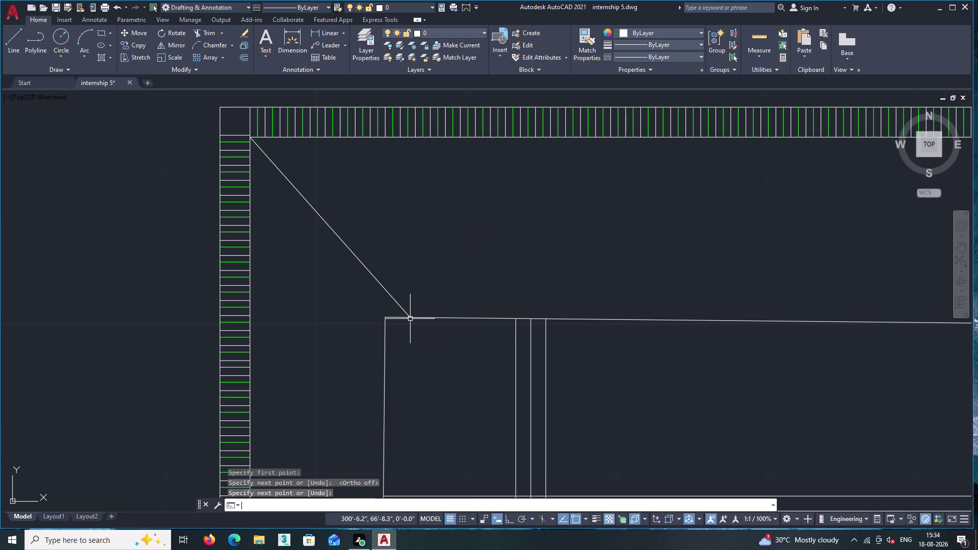
click(247, 55)
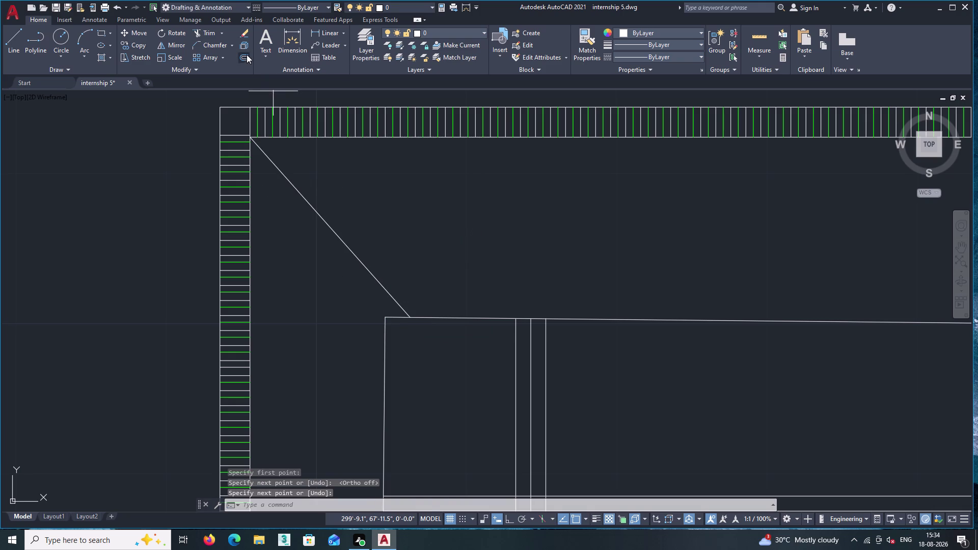
Offset the outermost diagonal line at distance 1, adding eight parallel copies to the right.
key(1)
key(Return)
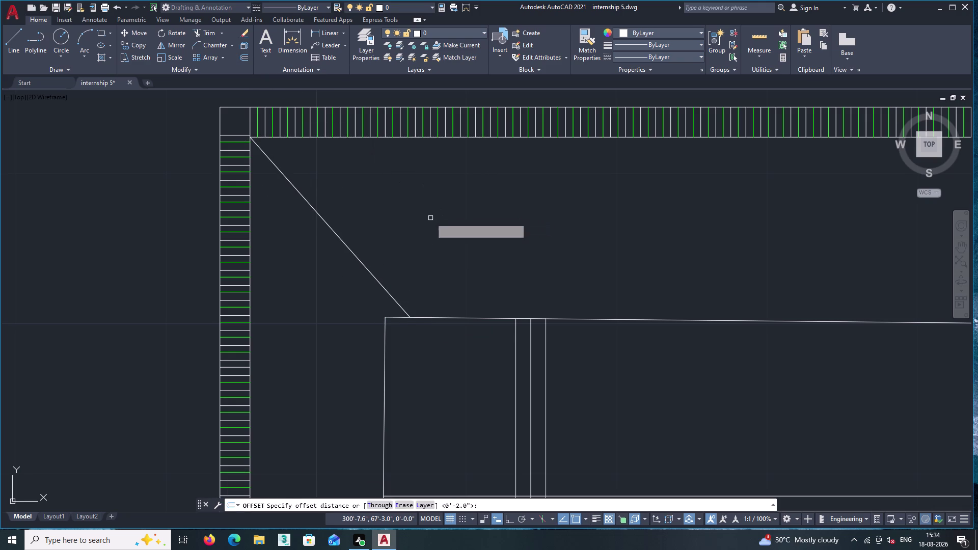
click(374, 275)
click(401, 255)
click(385, 265)
click(420, 247)
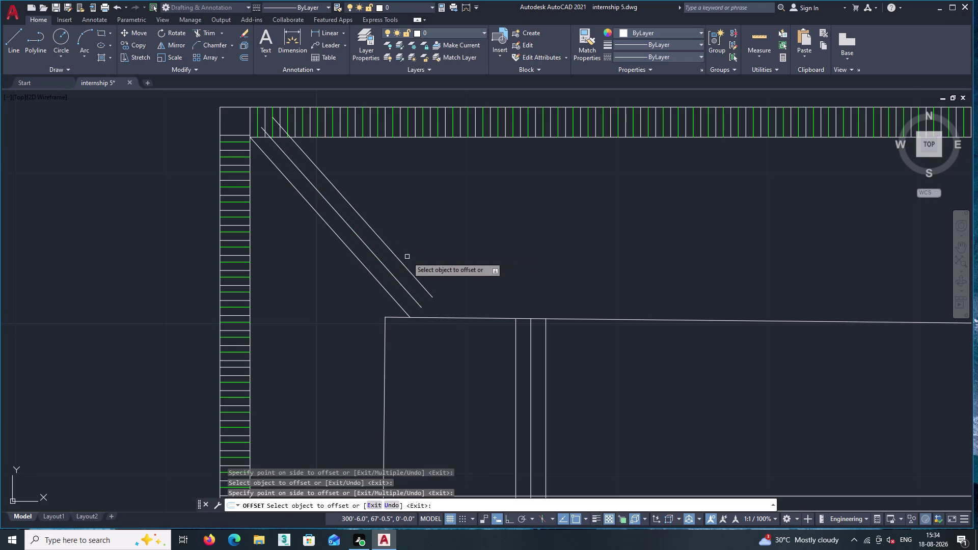
click(403, 262)
click(428, 241)
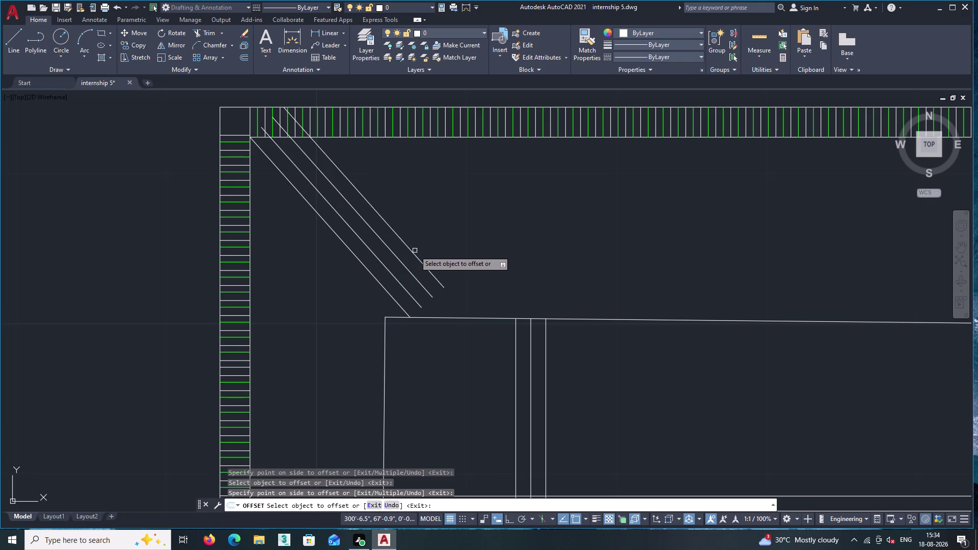
click(414, 252)
click(475, 217)
click(434, 255)
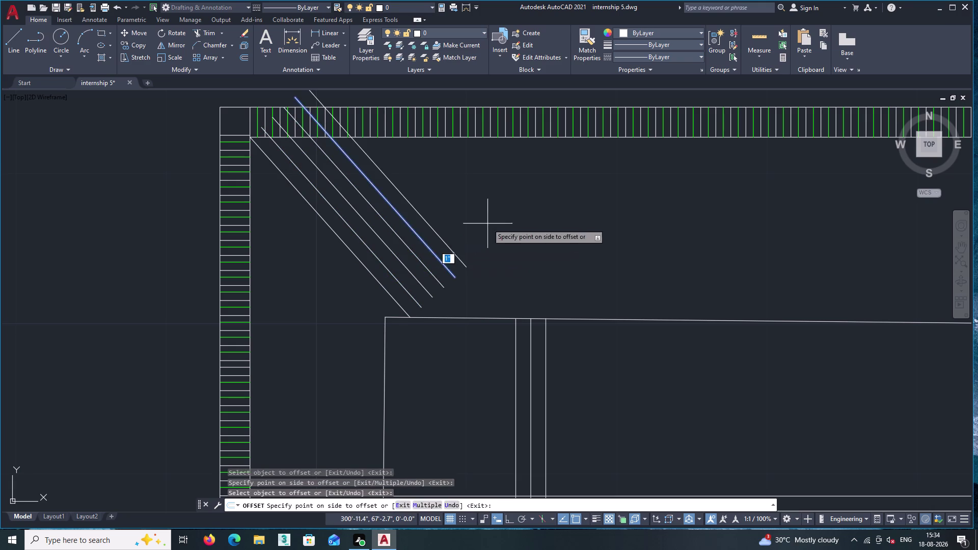
click(488, 223)
click(449, 249)
click(486, 224)
click(466, 241)
click(518, 203)
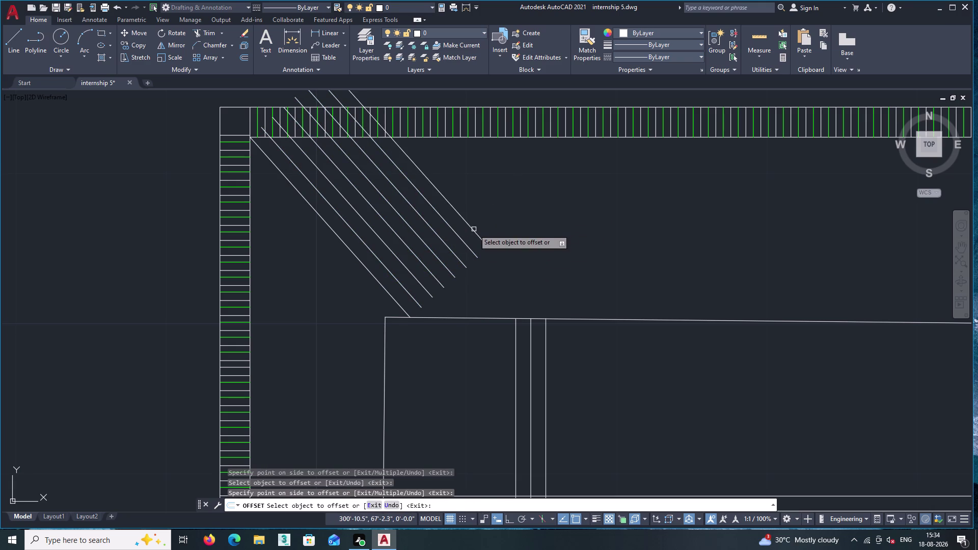
click(473, 229)
click(565, 178)
Keep offsetting each newest diagonal across the top slat, then end the offset command.
click(487, 221)
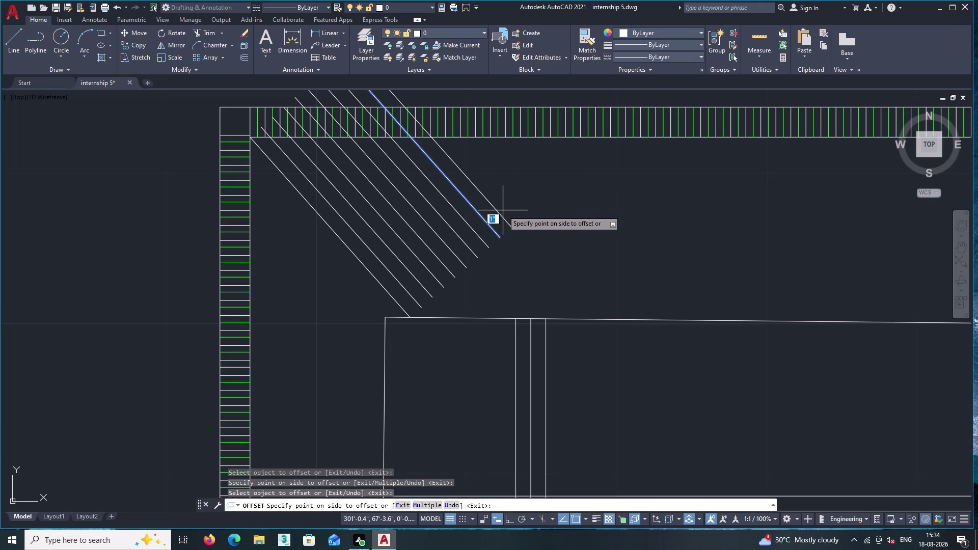
click(503, 211)
click(548, 178)
click(498, 211)
double_click(527, 193)
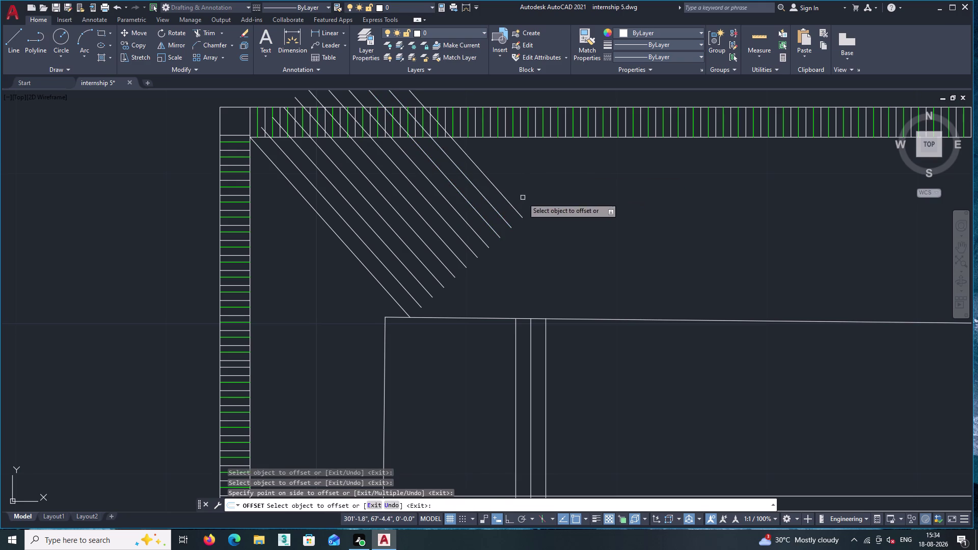
click(513, 207)
click(567, 171)
click(522, 195)
click(574, 162)
click(533, 187)
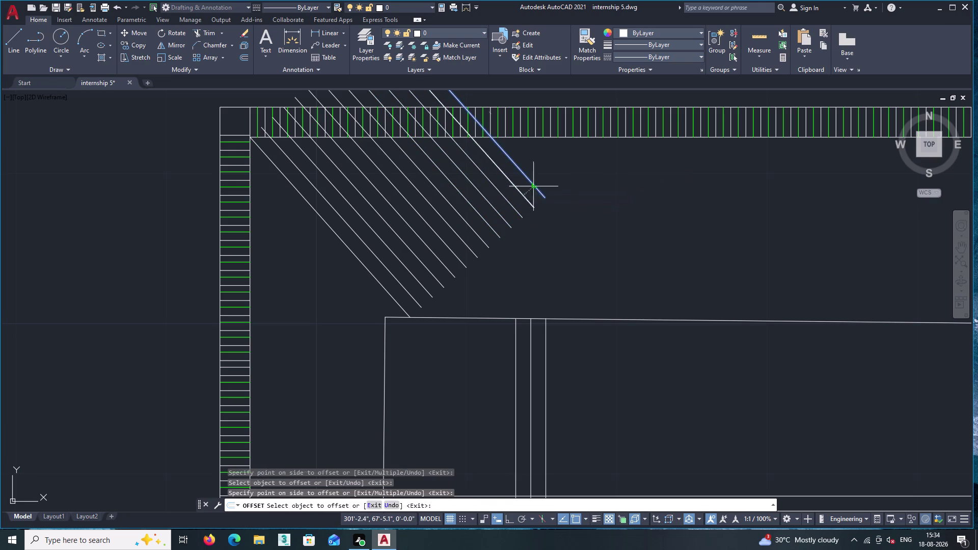
click(606, 145)
click(551, 179)
click(601, 147)
click(560, 170)
click(603, 142)
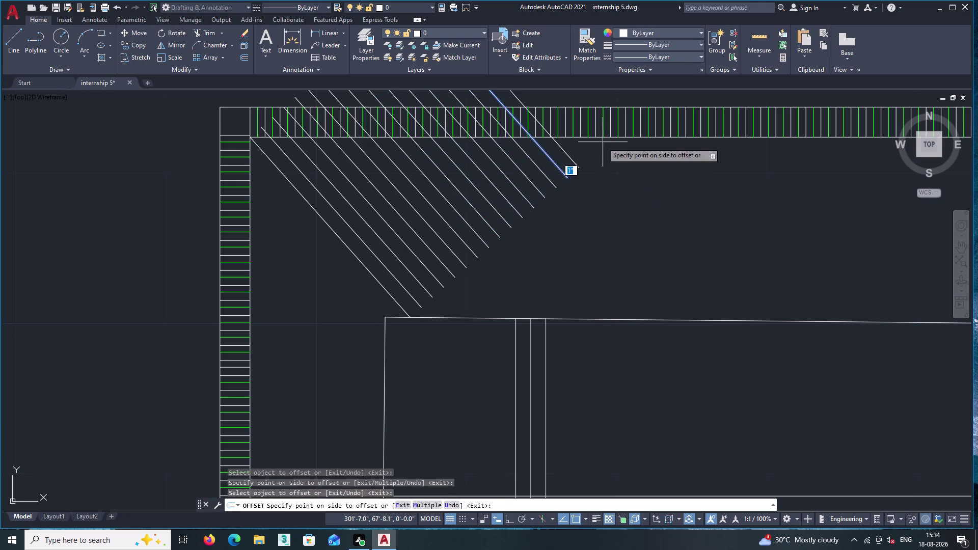
click(572, 159)
double_click(595, 142)
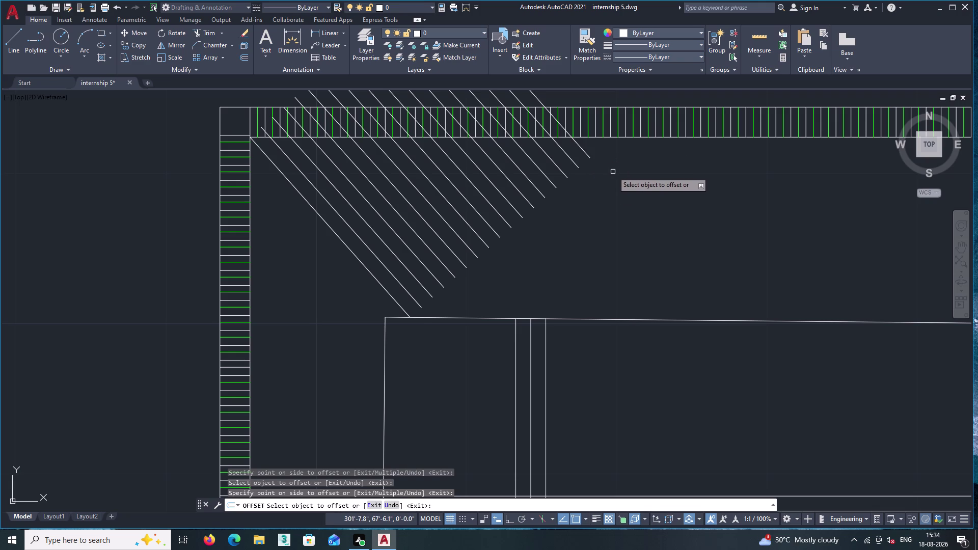
middle_drag(602, 188, 599, 248)
scroll(down, 3)
scroll(up, 3)
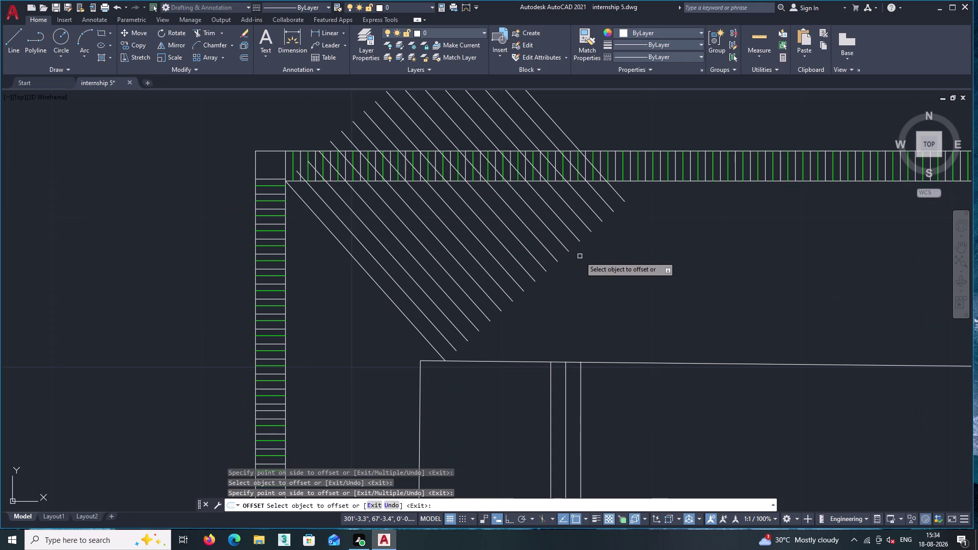
middle_drag(521, 277, 445, 252)
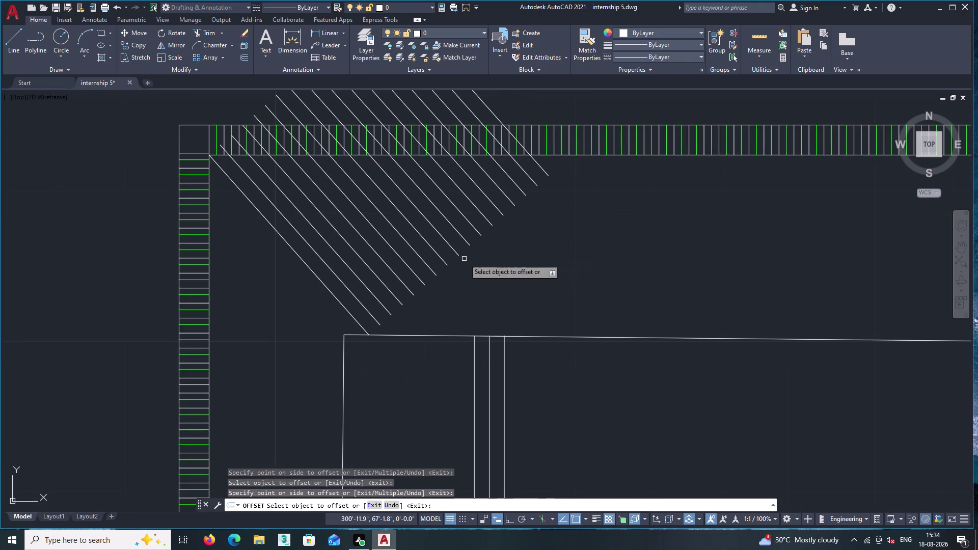
scroll(down, 3)
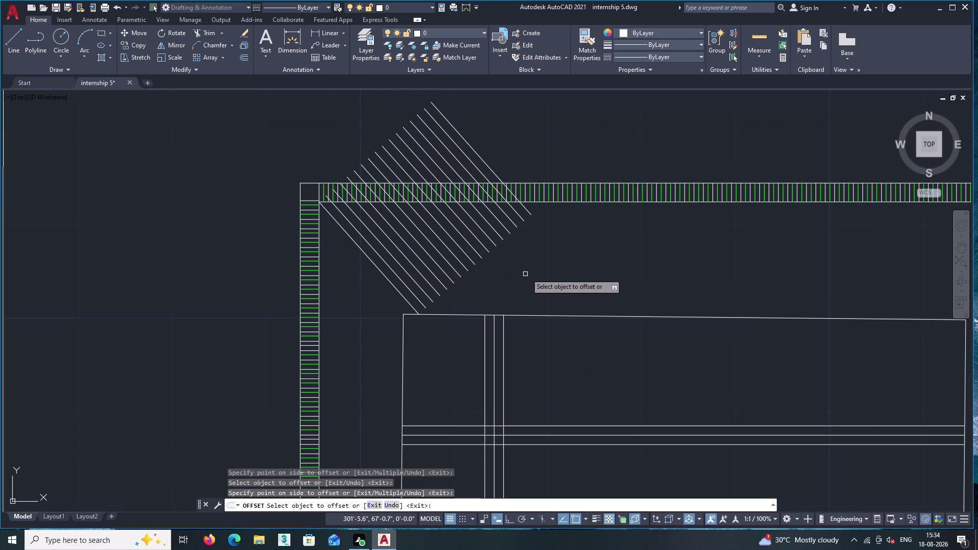
key(Return)
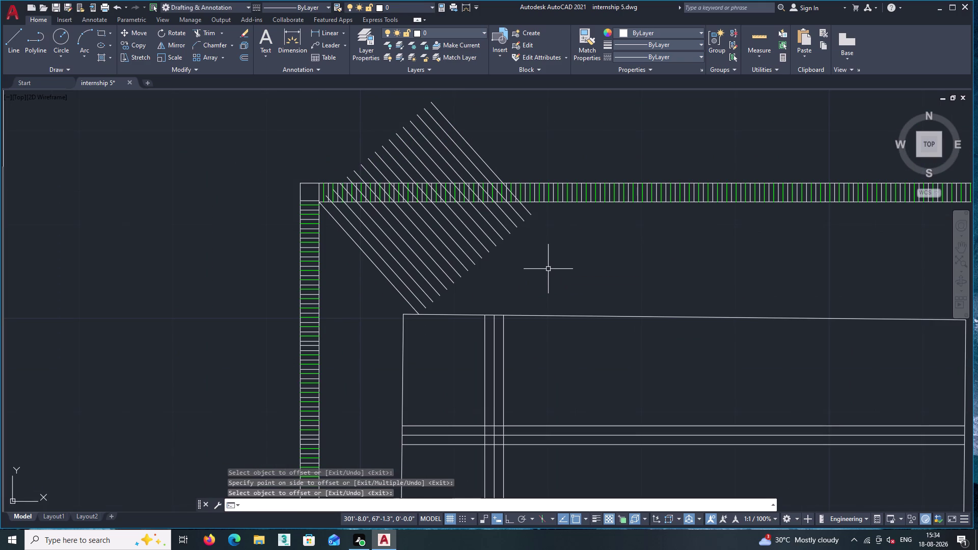
Extend the diagonal lines to the inner rectangle's top edge using an EX fence selection.
key(e)
key(x)
key(Return)
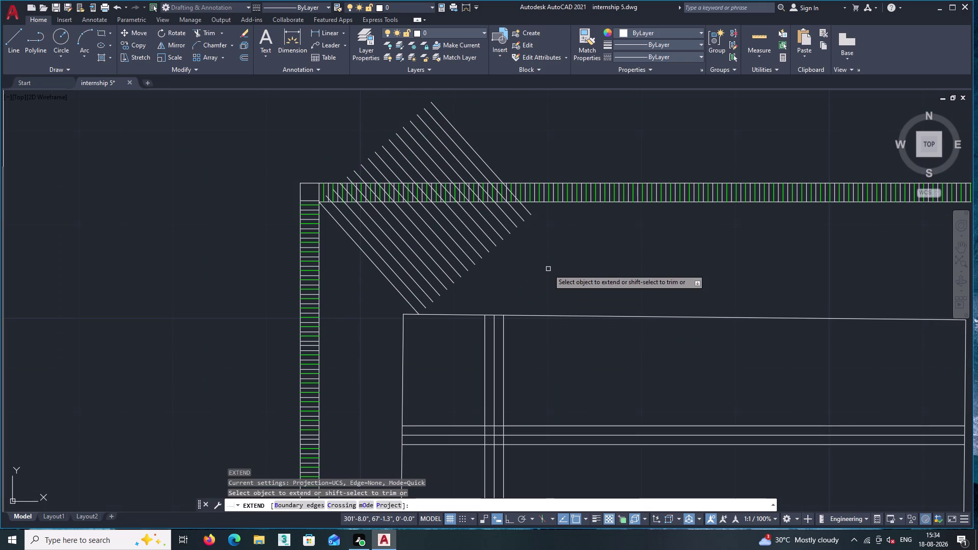
scroll(up, 3)
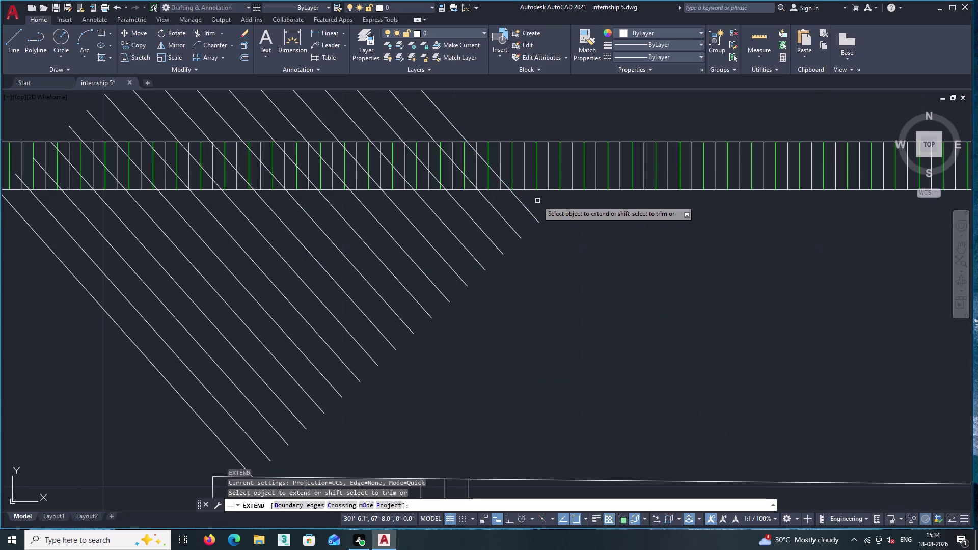
click(537, 200)
middle_drag(202, 412, 371, 315)
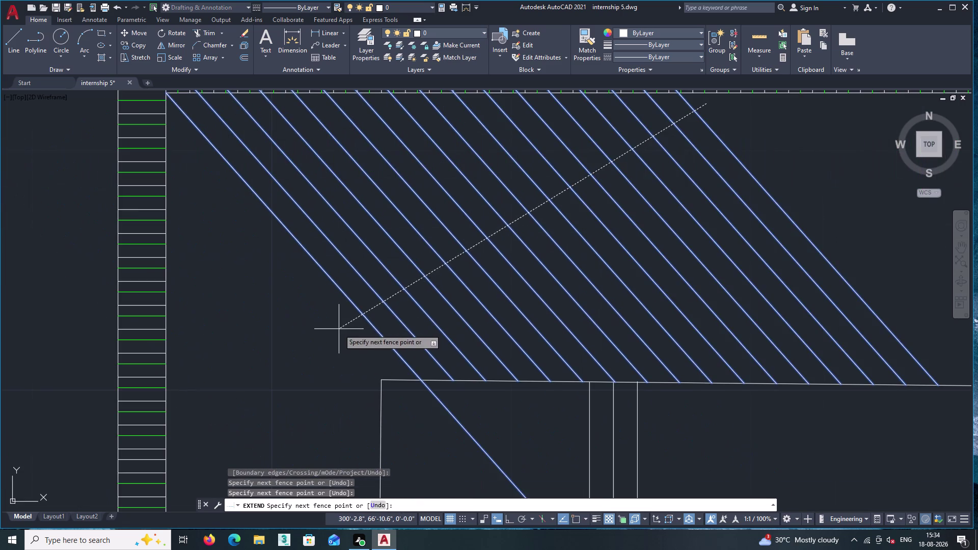
click(370, 315)
scroll(down, 3)
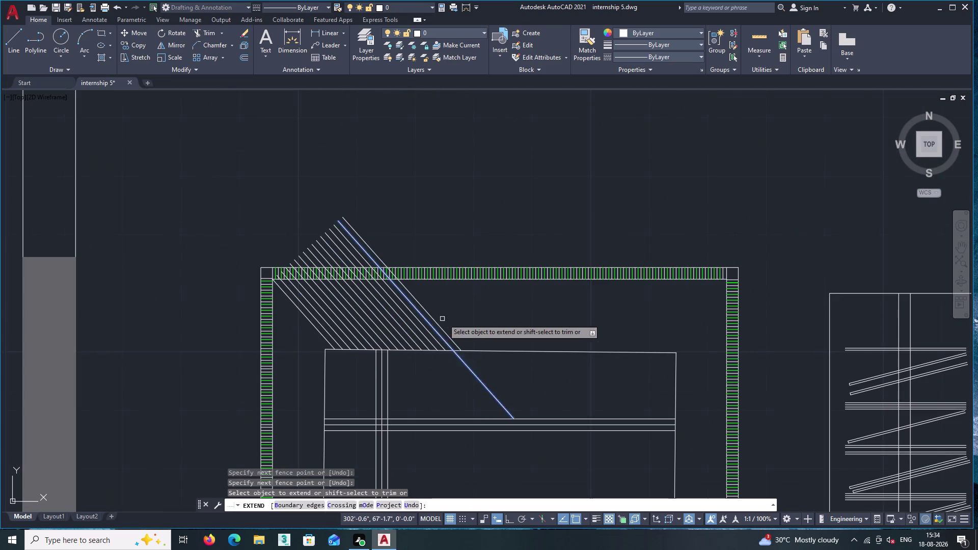
scroll(up, 3)
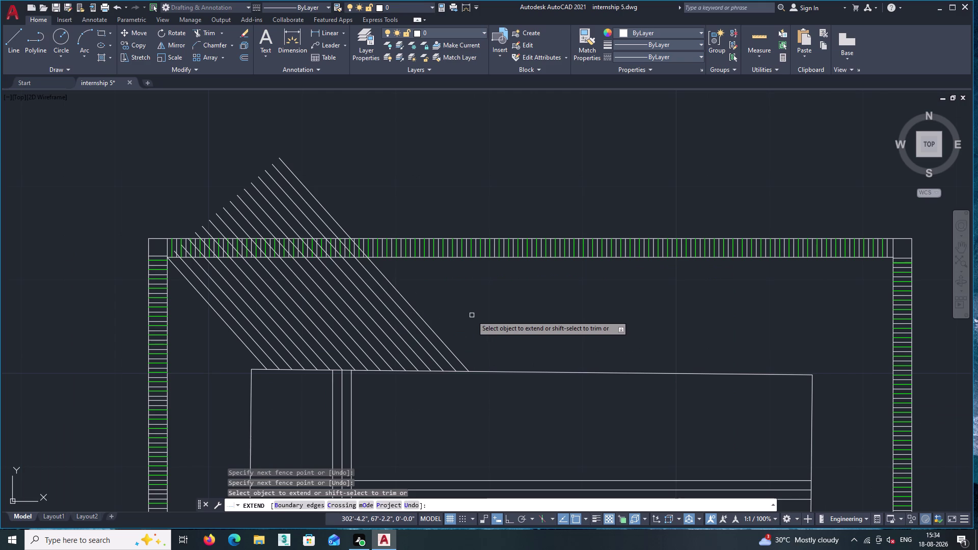
key(Return)
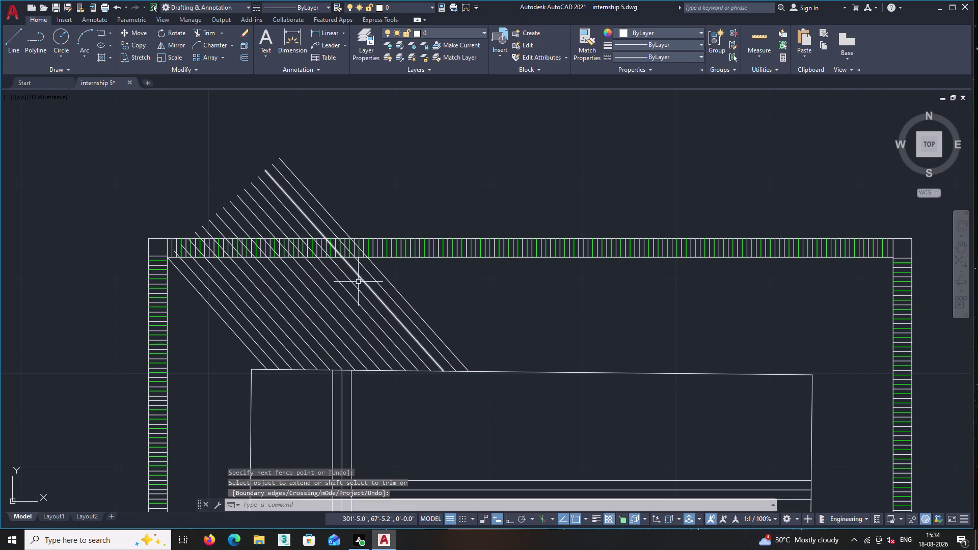
double_click(247, 59)
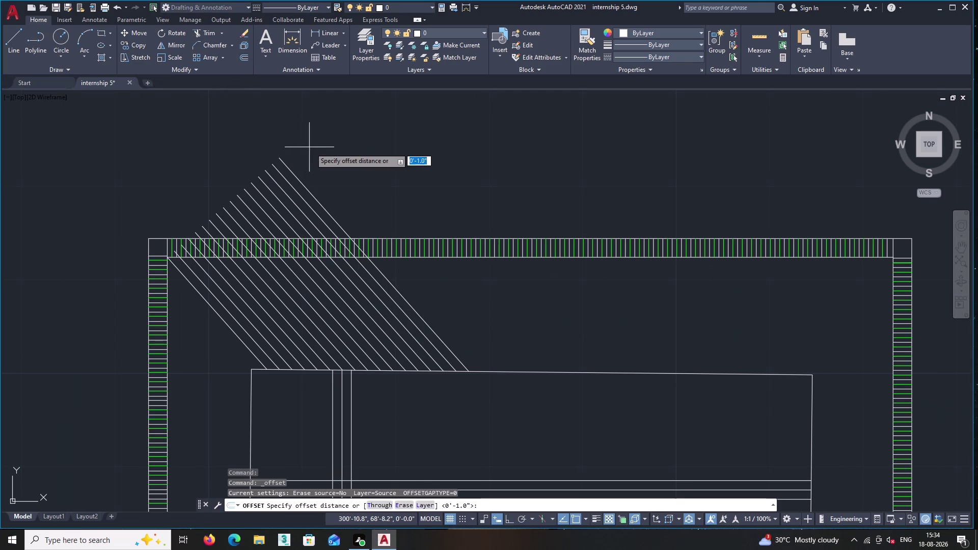
Offset the outermost diagonal at the same distance to add two more parallel lines.
key(Return)
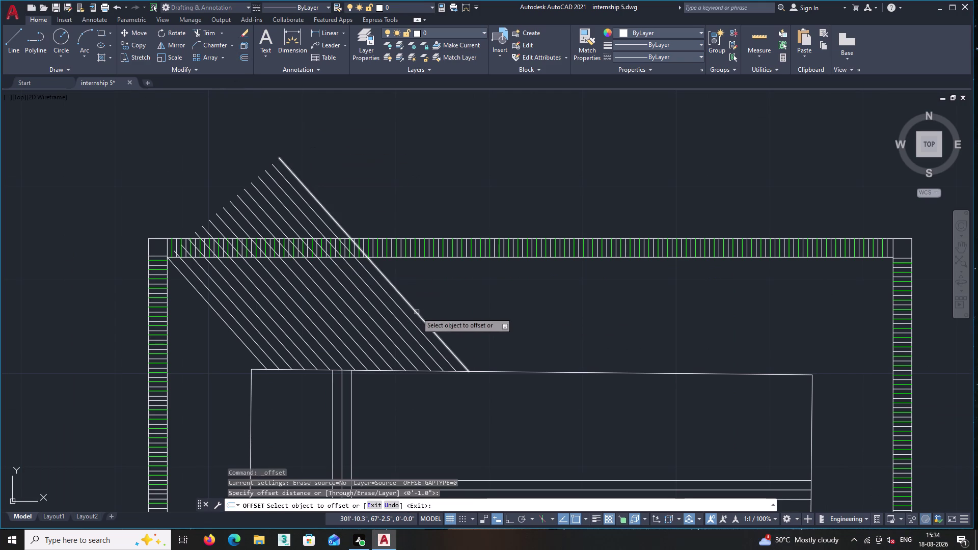
click(417, 312)
click(443, 291)
click(430, 313)
click(483, 280)
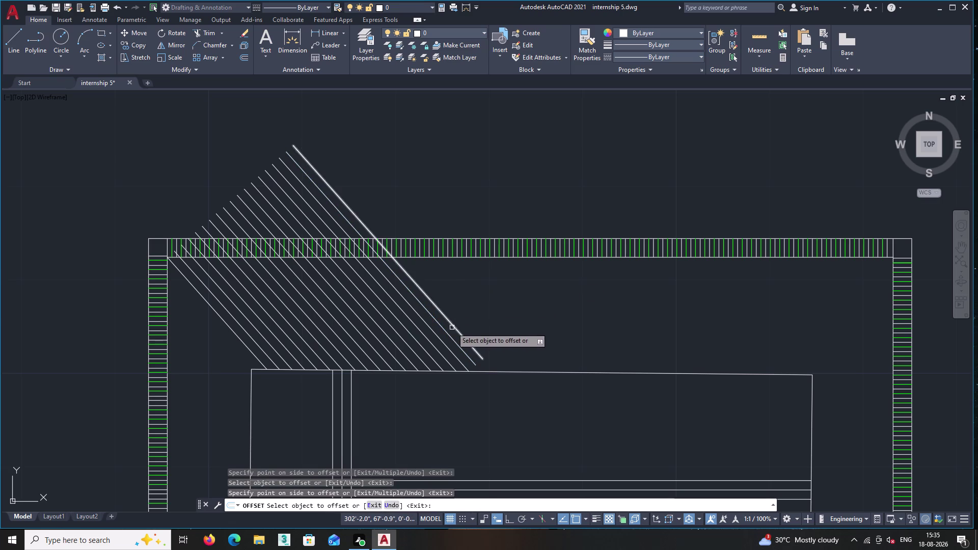
click(452, 327)
double_click(513, 283)
key(Escape)
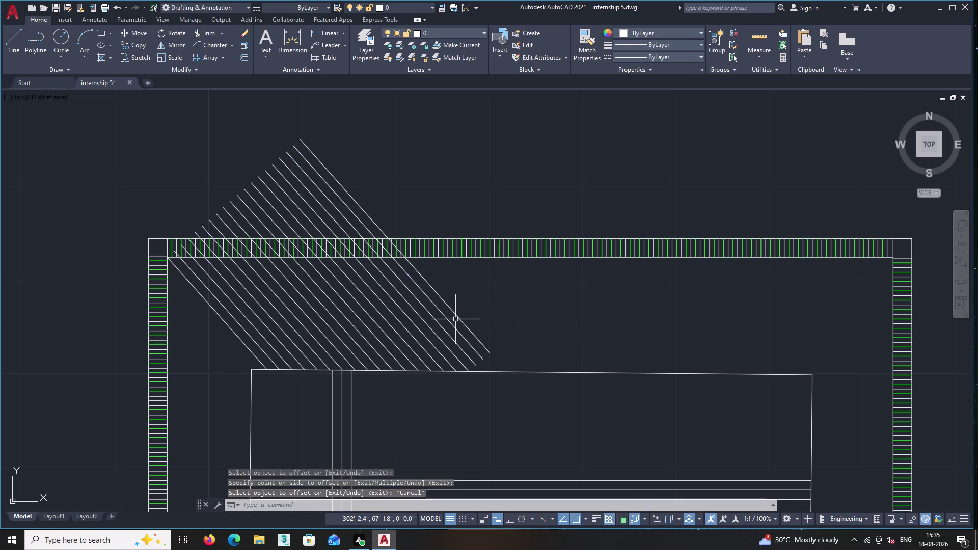
Copy the outermost diagonal line from the right-click menu and pick its base point.
middle_drag(332, 137, 465, 129)
middle_drag(347, 113, 237, 129)
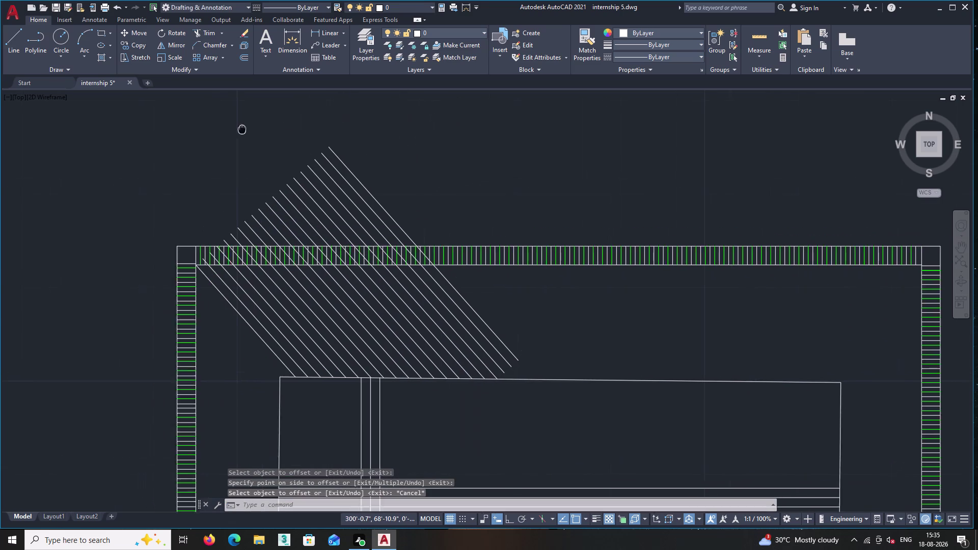
middle_drag(236, 130, 227, 129)
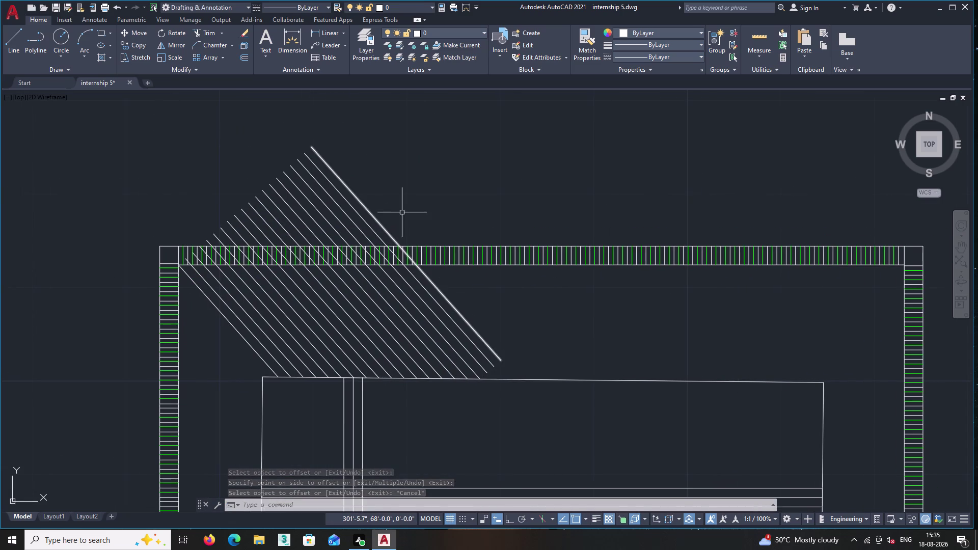
double_click(392, 237)
right_click(387, 189)
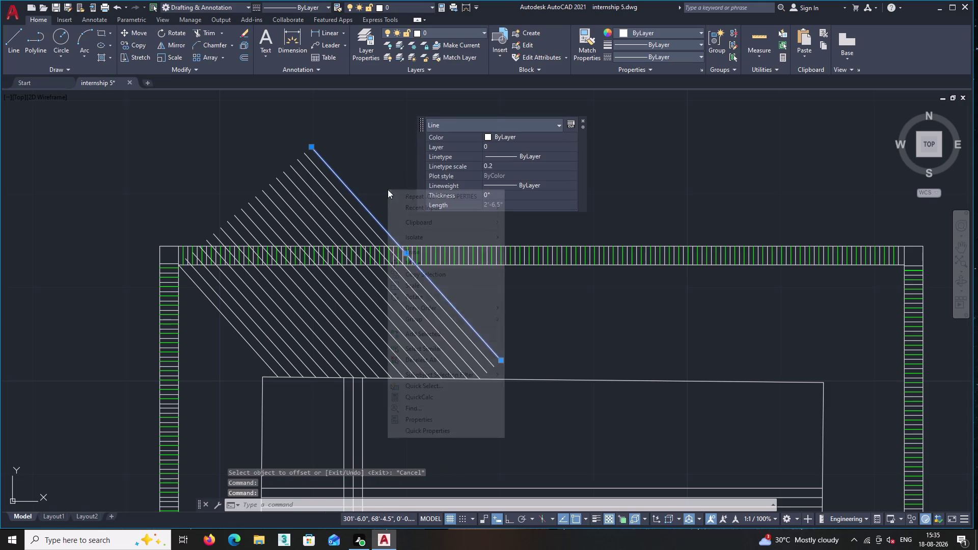
click(425, 273)
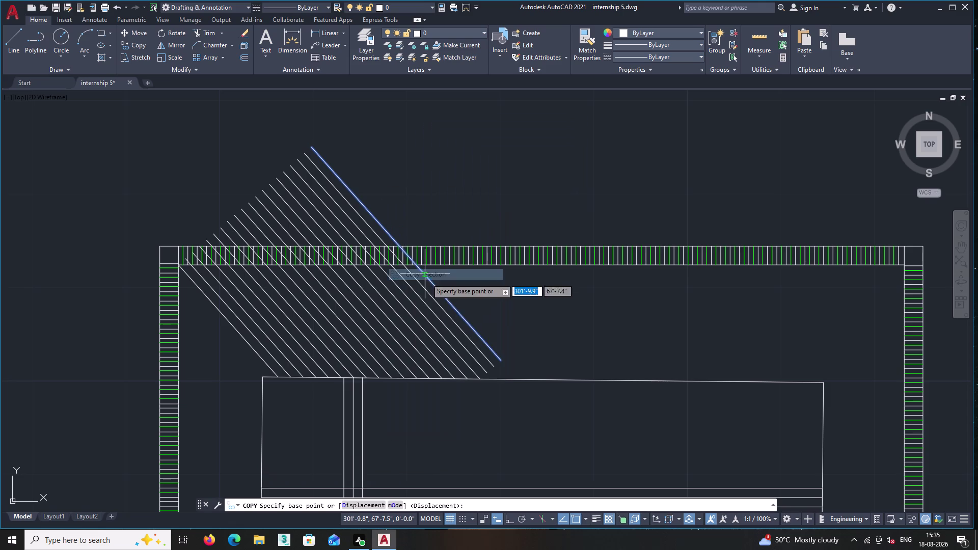
click(456, 310)
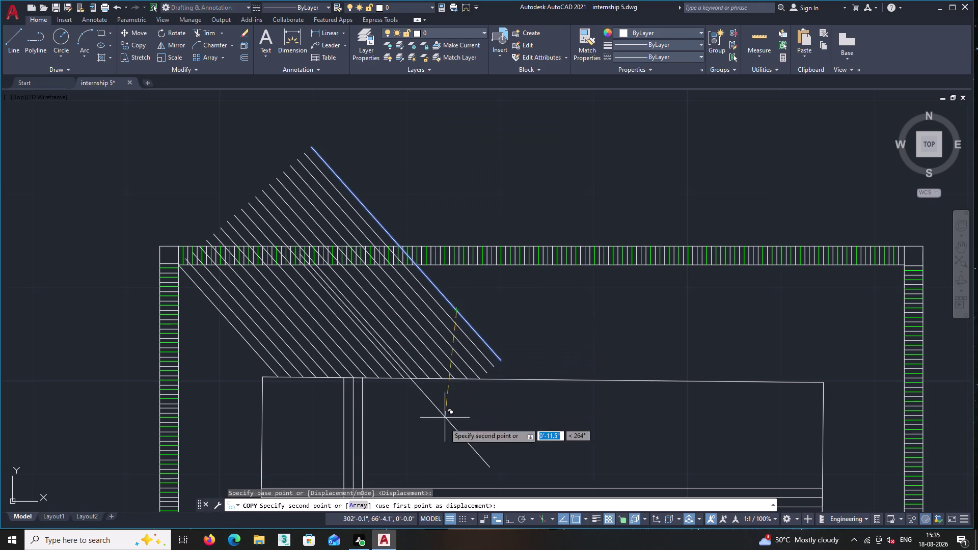
Set up a 30-item horizontal array of the diagonal line with spacing 1.
click(362, 504)
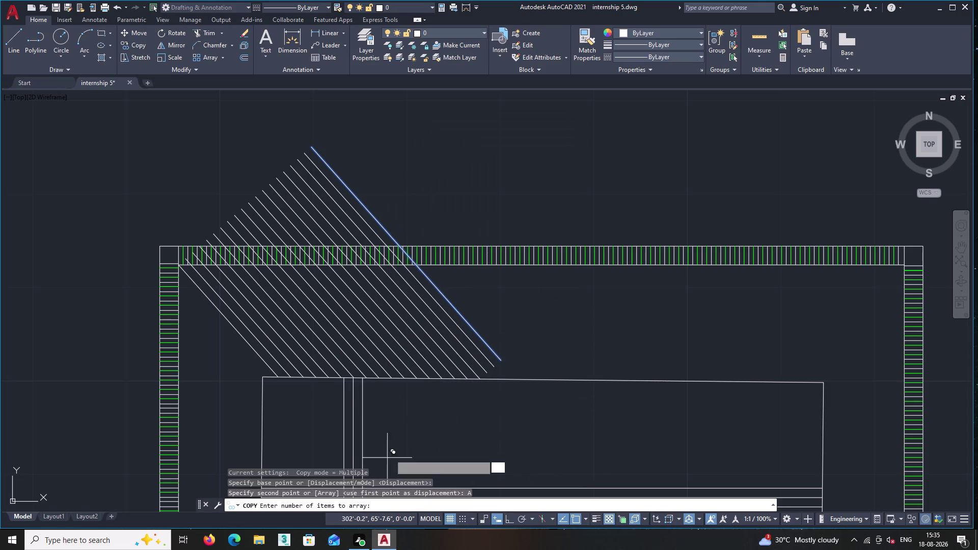
text(30)
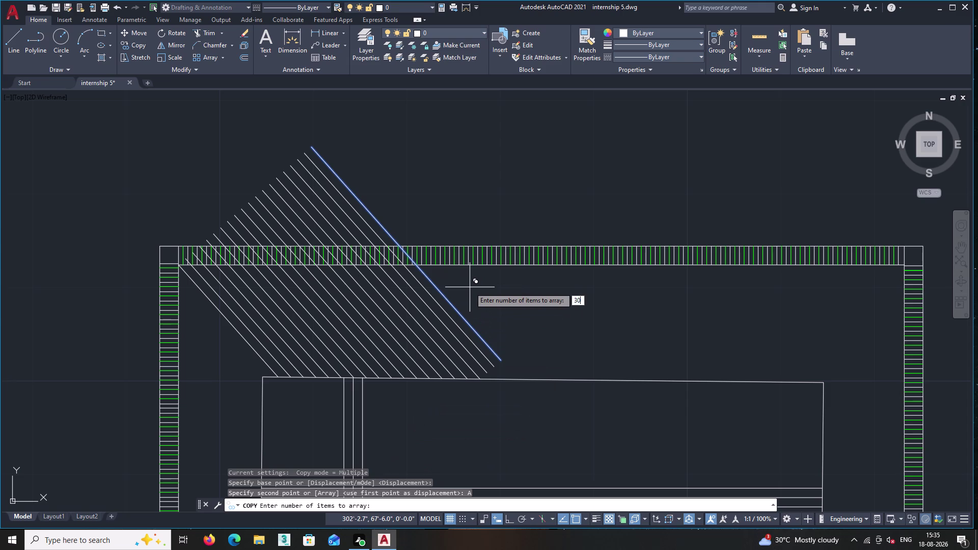
key(Return)
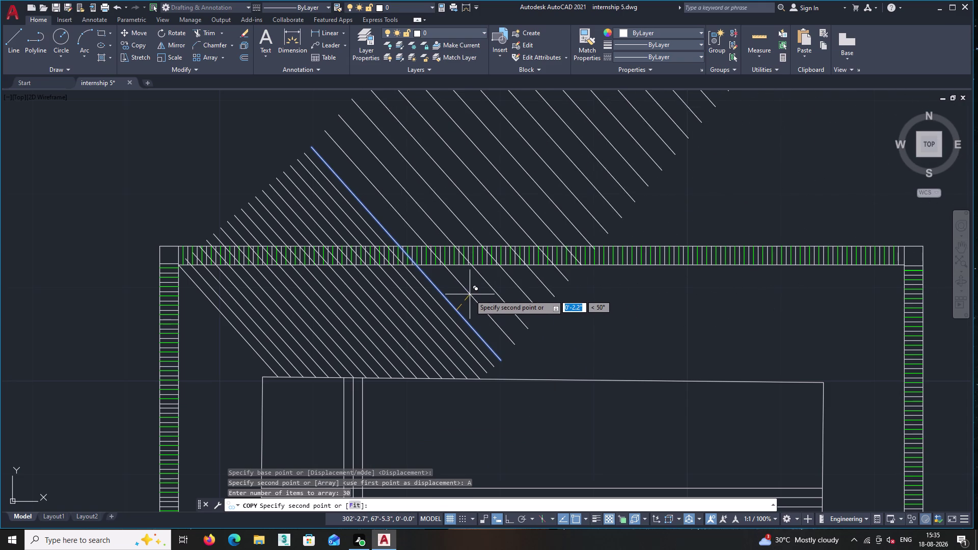
scroll(up, 3)
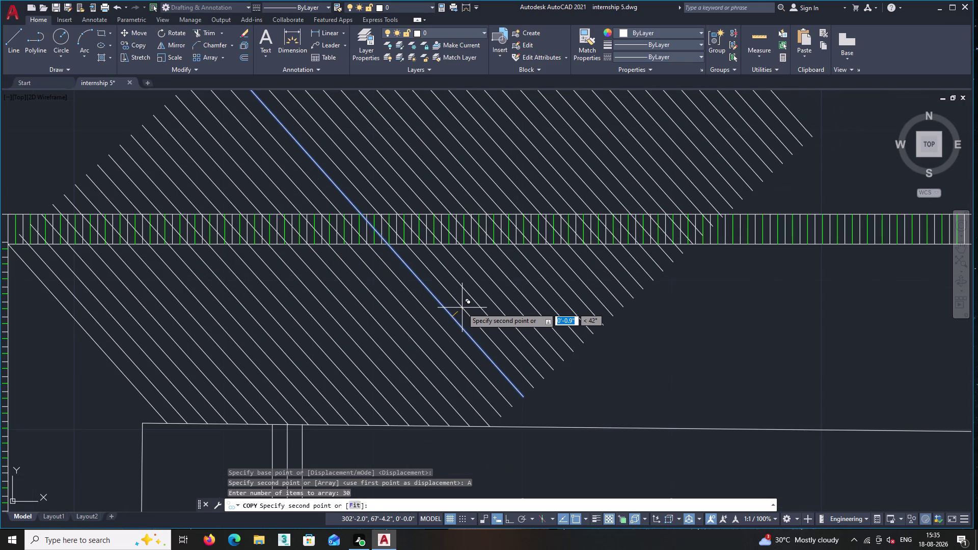
key(F8)
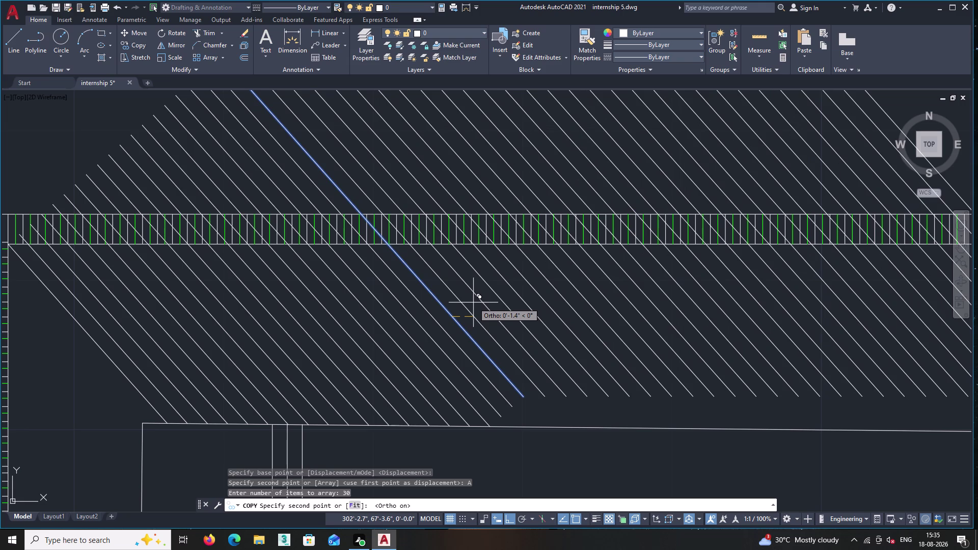
key(1)
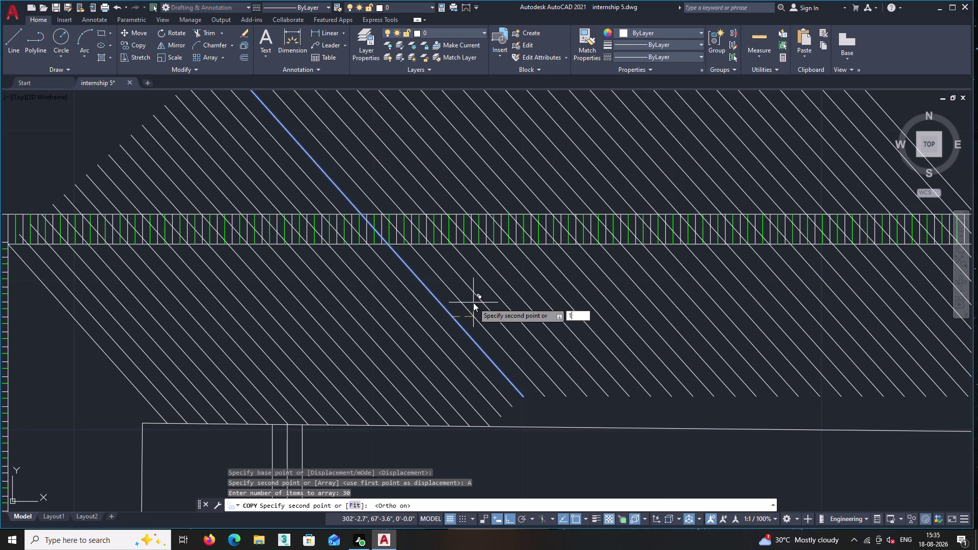
key(Return)
Cancel the array and pan to frame the diagonal stripes on the bed frame.
scroll(up, 3)
key(Escape)
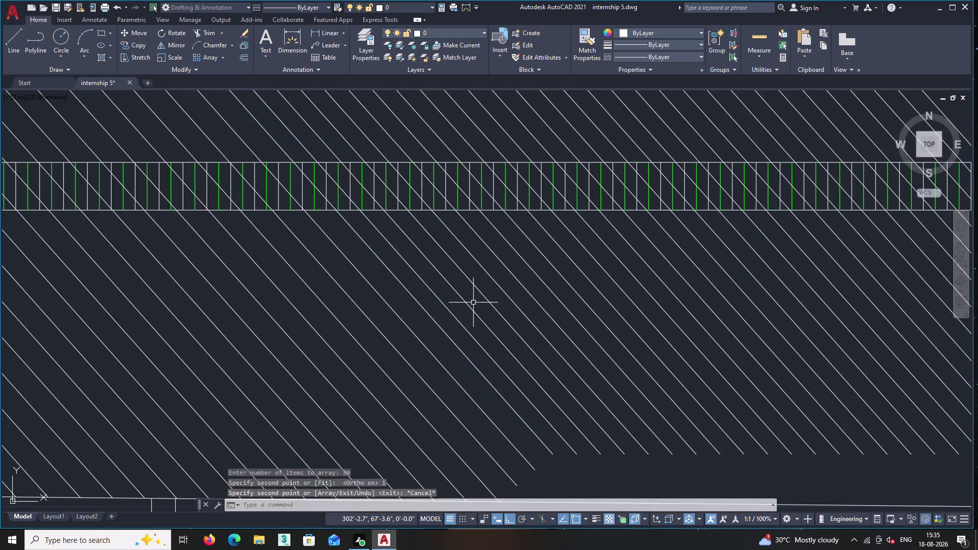
scroll(down, 3)
scroll(up, 3)
middle_drag(704, 309, 658, 302)
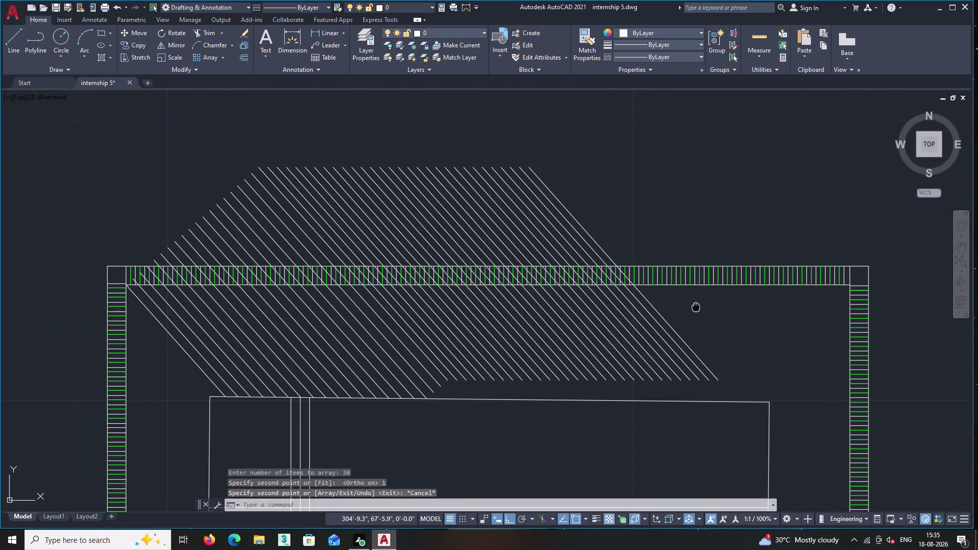
middle_drag(657, 302, 632, 299)
scroll(up, 3)
scroll(down, 3)
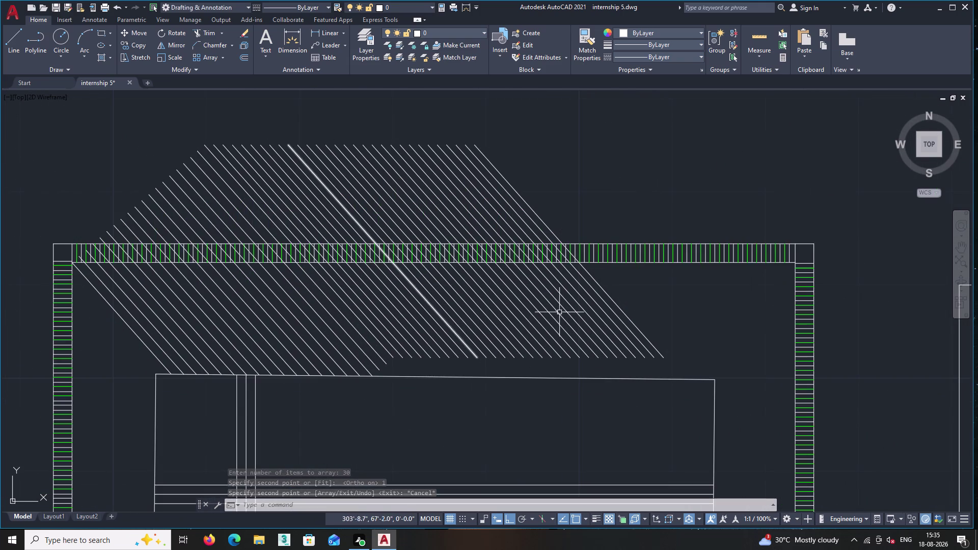
middle_drag(609, 295, 624, 363)
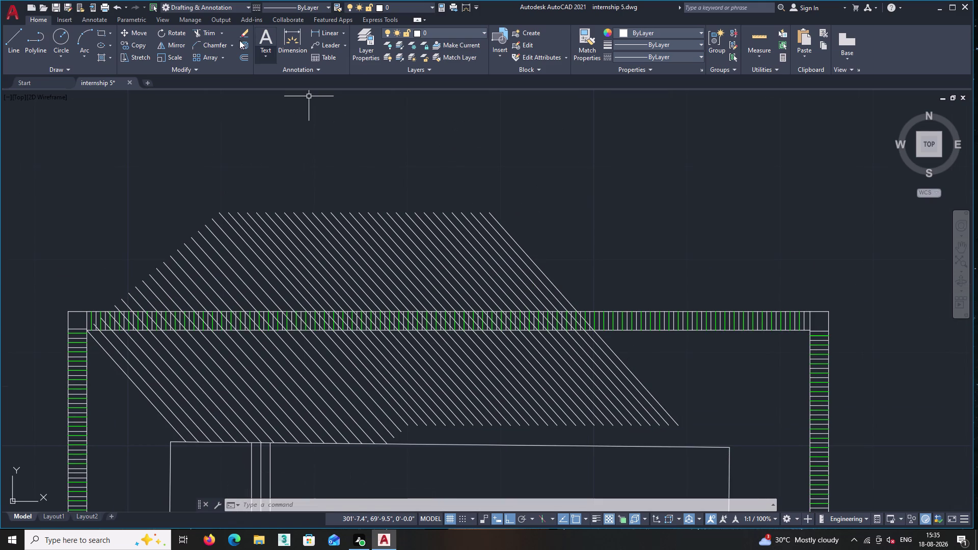
Fence-trim the diagonal segments at the top-left corner of the upper slat band.
double_click(203, 32)
click(586, 251)
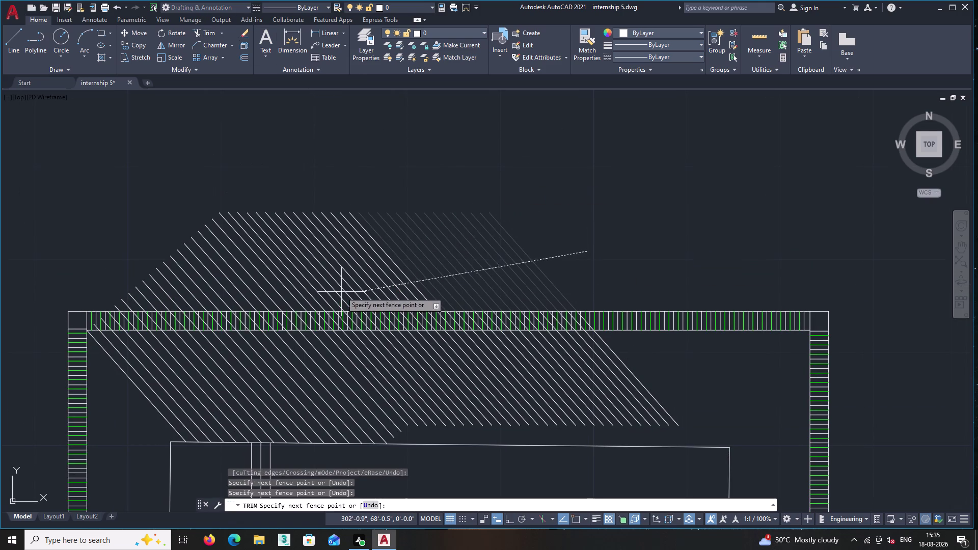
scroll(up, 3)
scroll(up, 3)
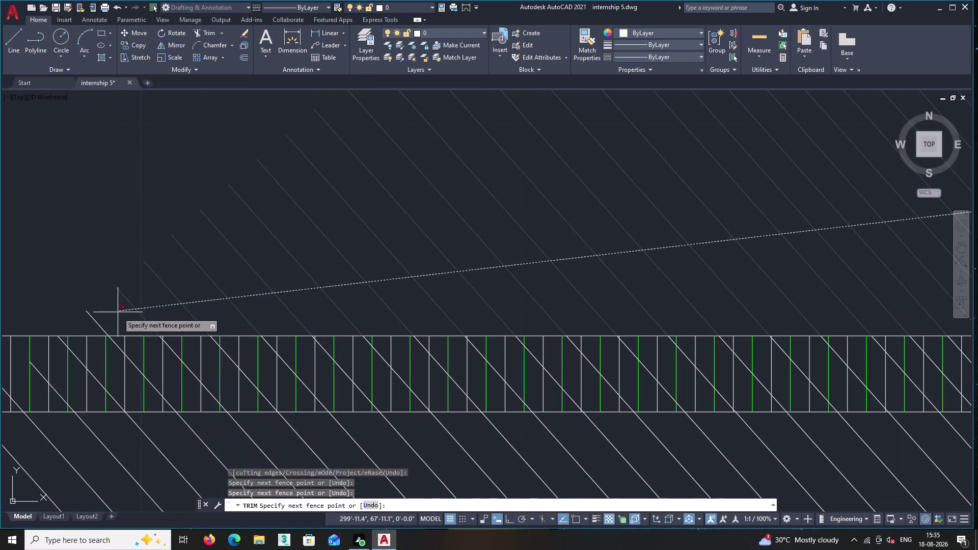
click(90, 331)
scroll(down, 3)
middle_drag(259, 241, 533, 194)
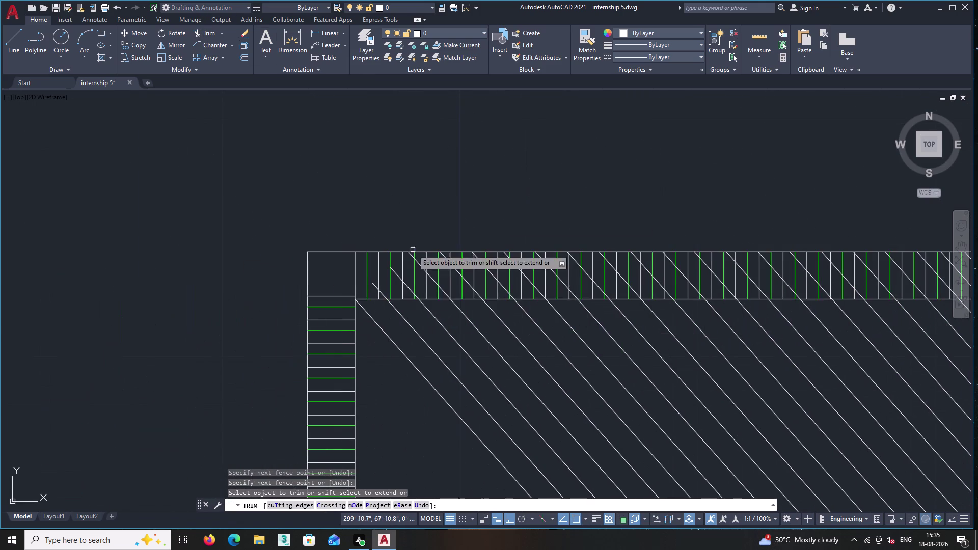
scroll(up, 3)
scroll(up, 3)
click(408, 256)
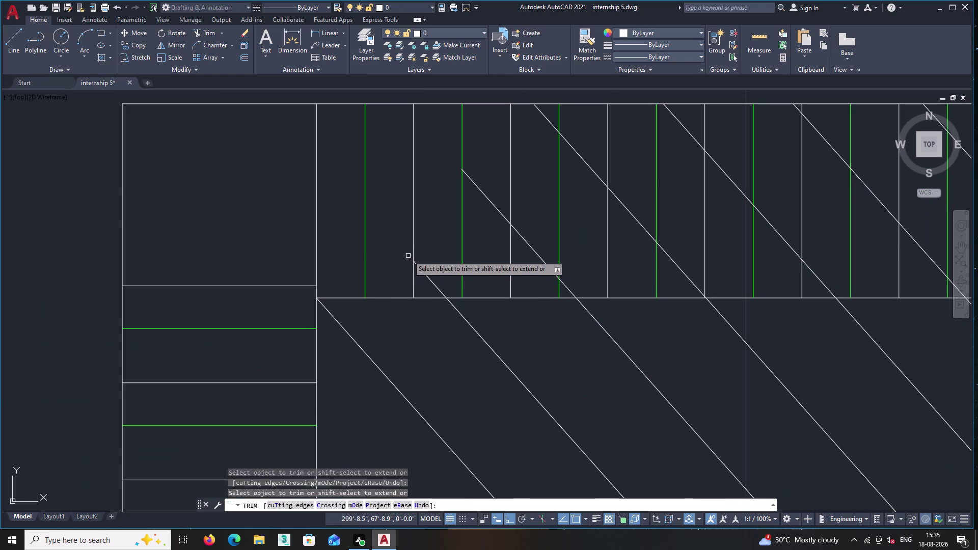
click(432, 277)
scroll(down, 3)
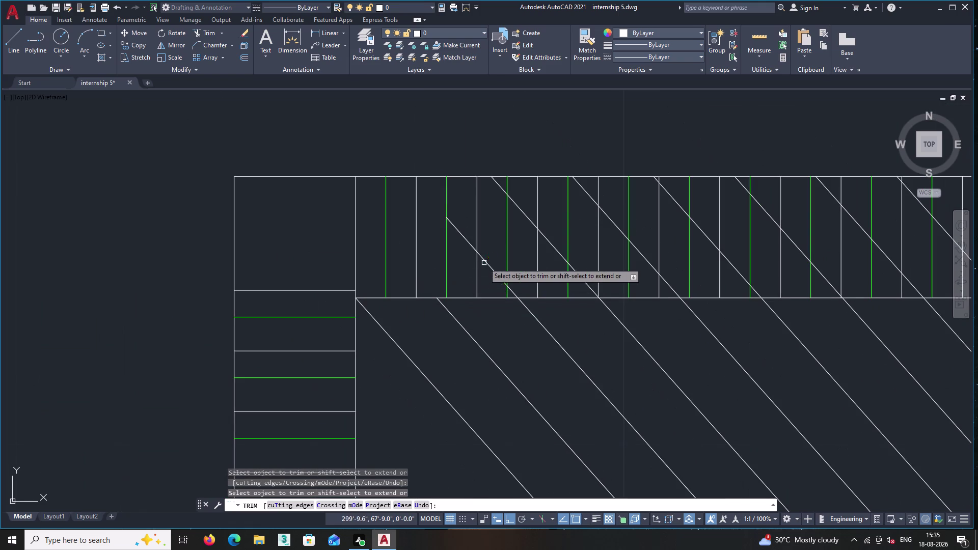
Fence-trim the next few diagonal segments inside the upper slat band.
click(472, 213)
click(459, 258)
click(500, 243)
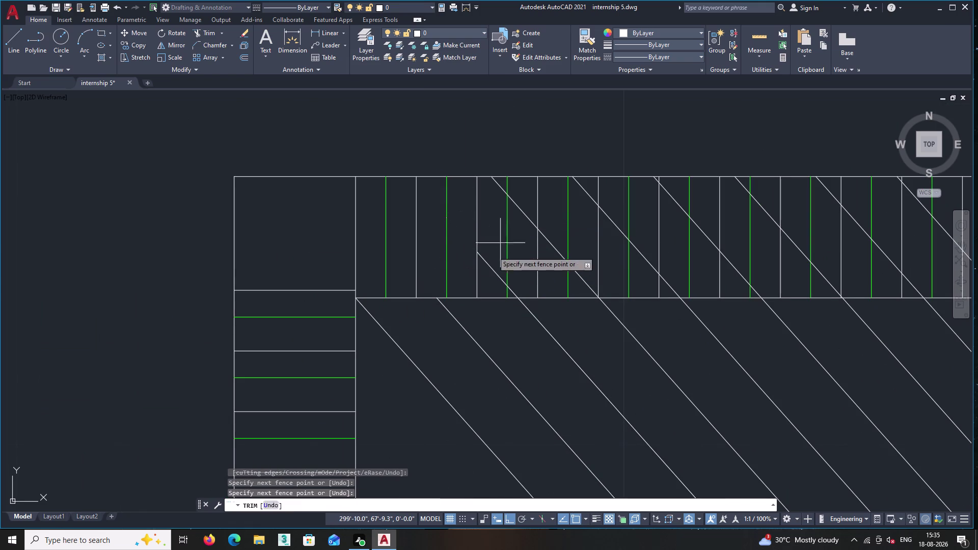
click(479, 289)
scroll(up, 3)
click(507, 165)
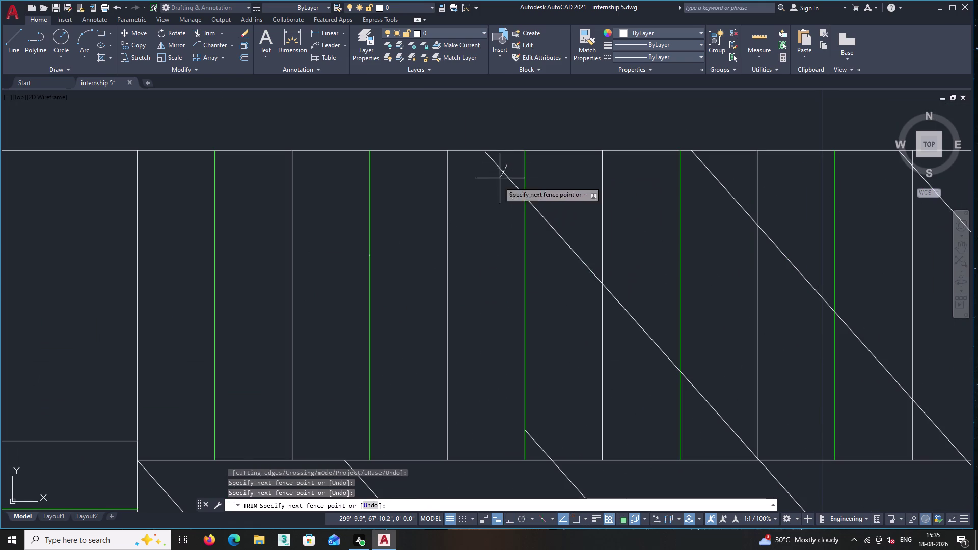
click(494, 237)
double_click(556, 203)
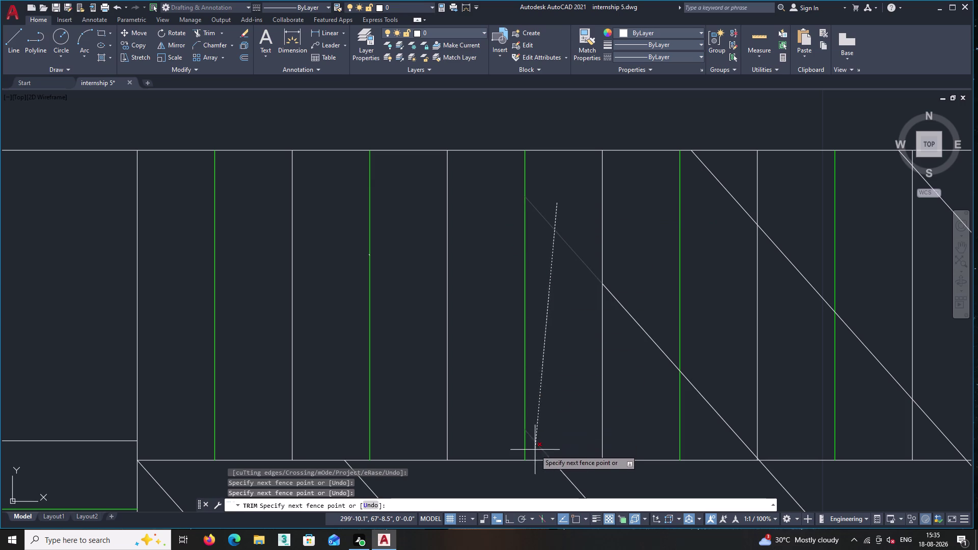
double_click(535, 450)
click(635, 230)
double_click(627, 423)
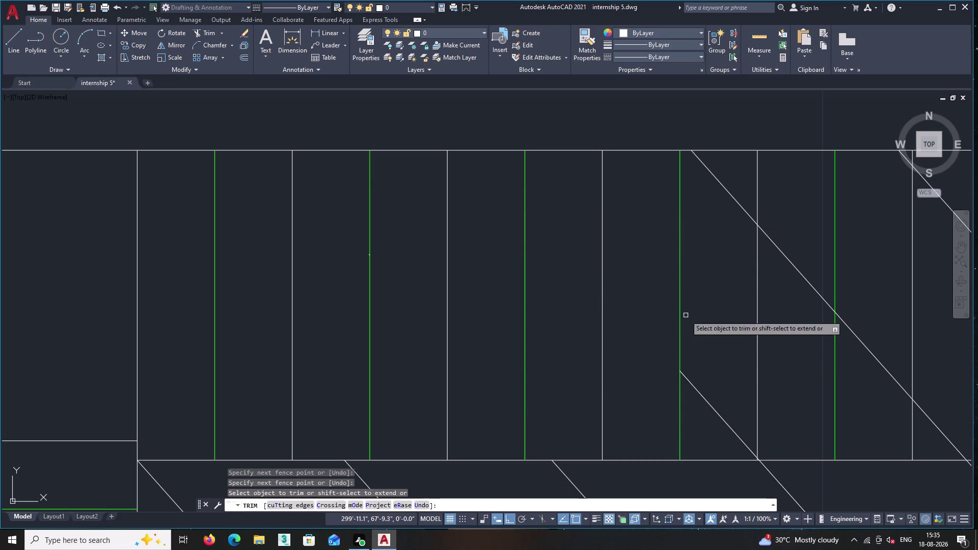
Trim more diagonal segments while moving right along the upper band.
click(727, 170)
click(720, 446)
middle_drag(721, 368, 619, 359)
click(692, 231)
click(693, 306)
middle_drag(693, 305, 611, 308)
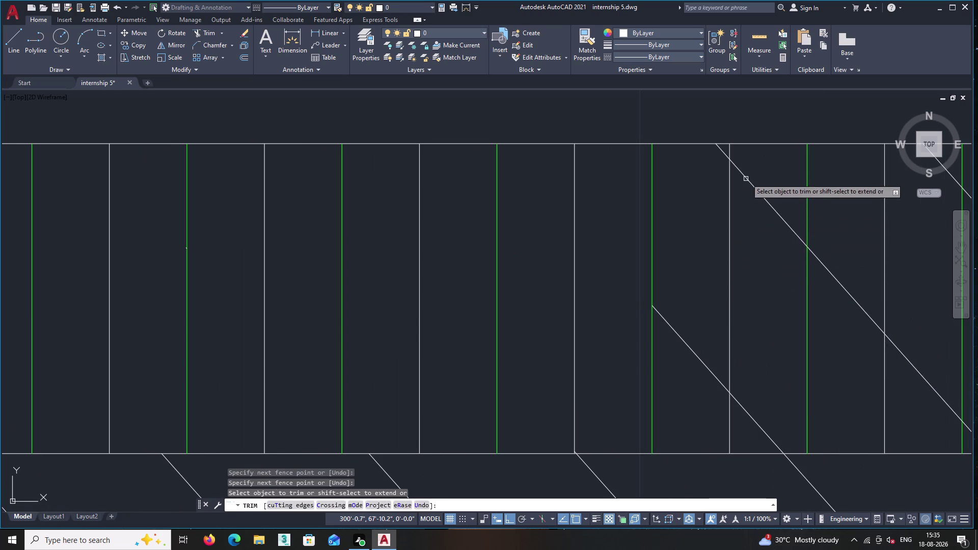
click(751, 164)
click(751, 428)
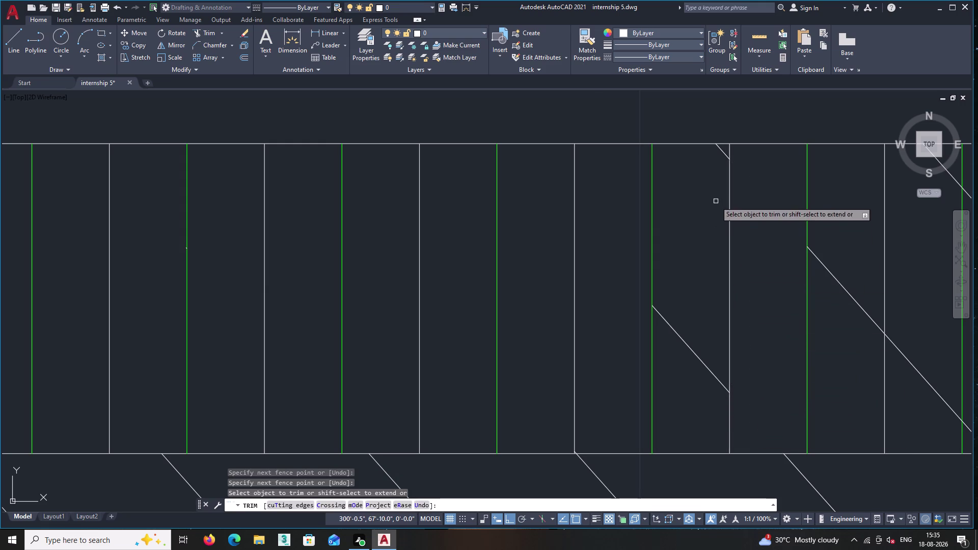
scroll(up, 3)
click(735, 121)
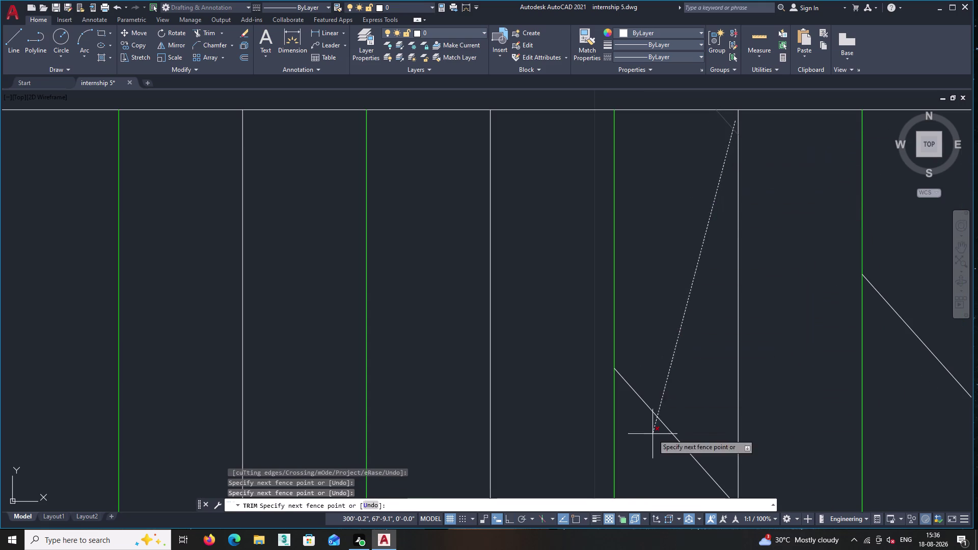
click(650, 446)
middle_drag(659, 388, 442, 342)
scroll(down, 3)
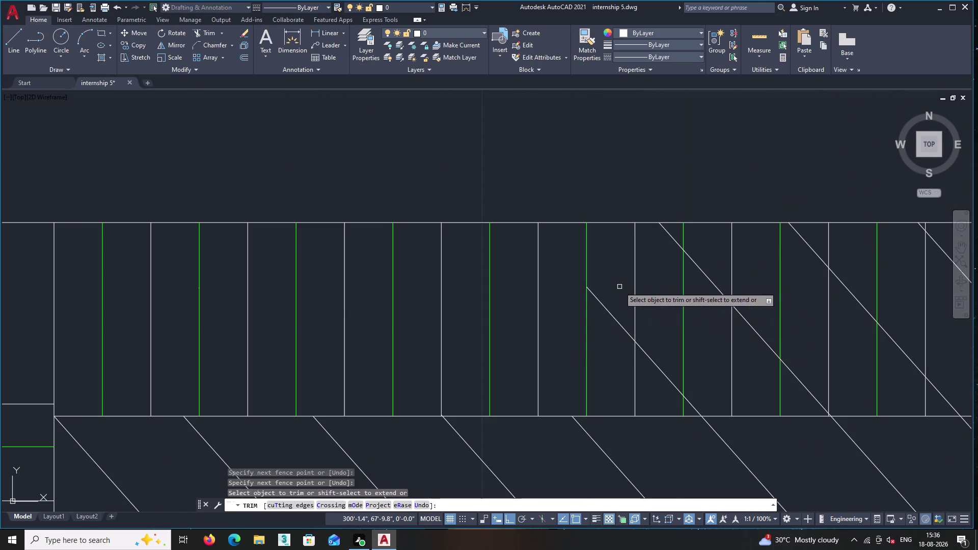
Cut another diagonal line inside the band with a multi-point fence.
click(619, 286)
click(608, 361)
click(672, 228)
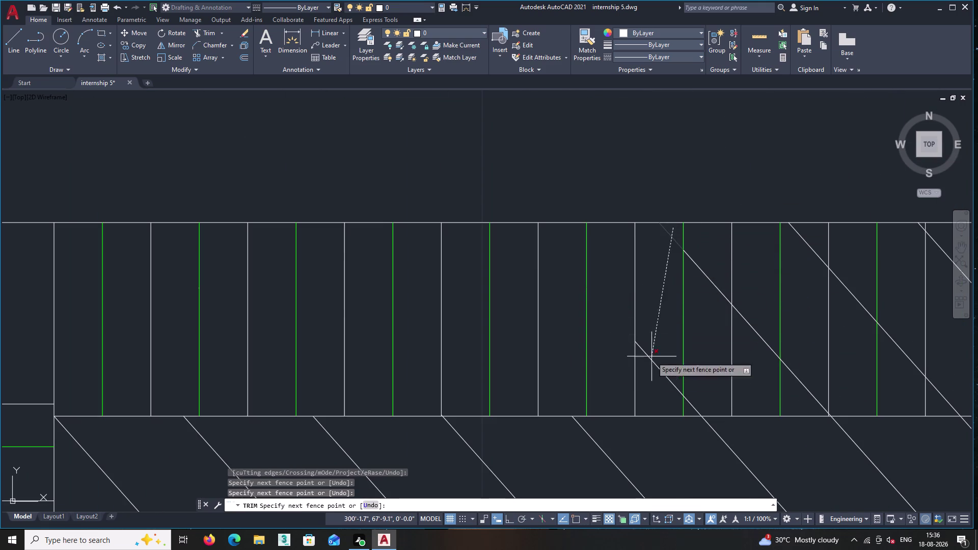
click(651, 380)
click(720, 255)
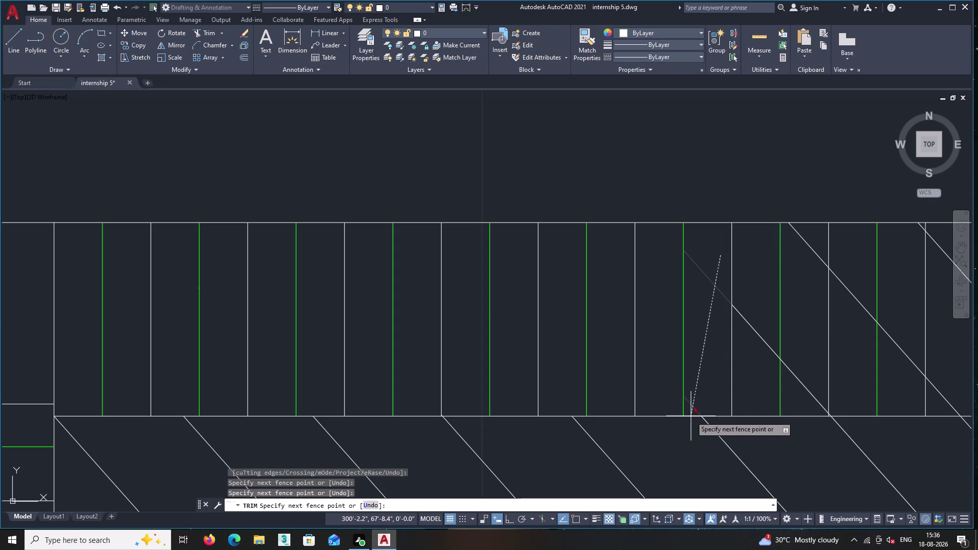
click(690, 416)
click(770, 309)
double_click(754, 379)
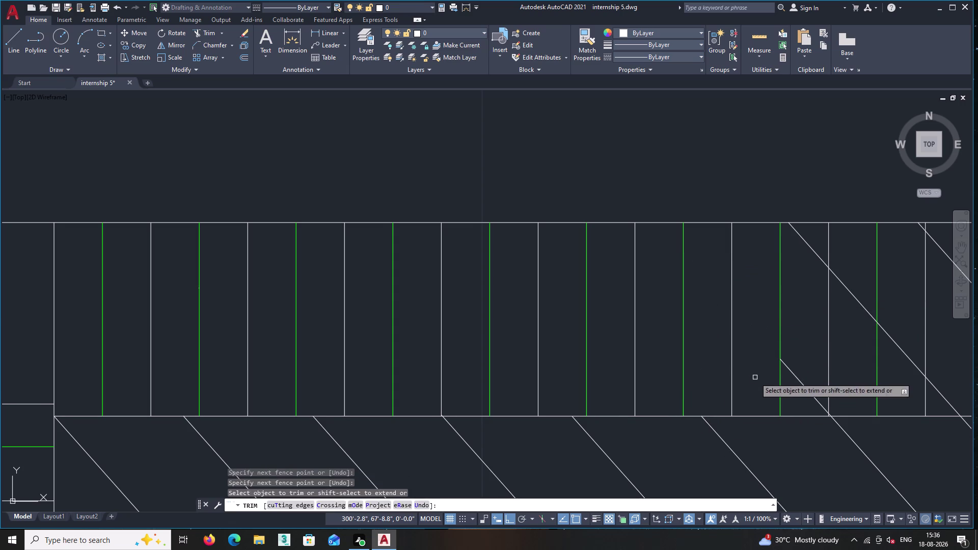
Fence-trim the next diagonal segment farther along the band.
middle_drag(755, 377, 665, 316)
click(726, 190)
click(713, 299)
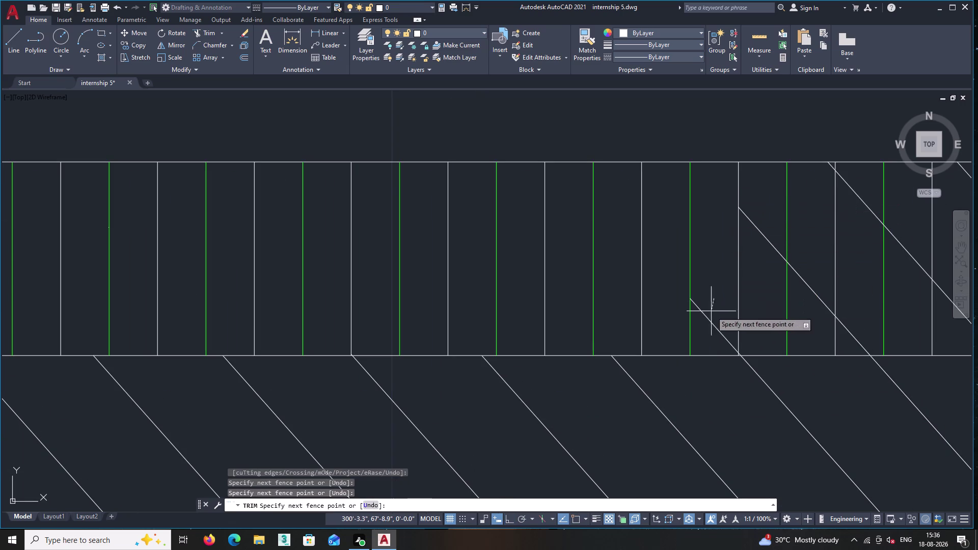
click(705, 341)
click(766, 208)
click(757, 321)
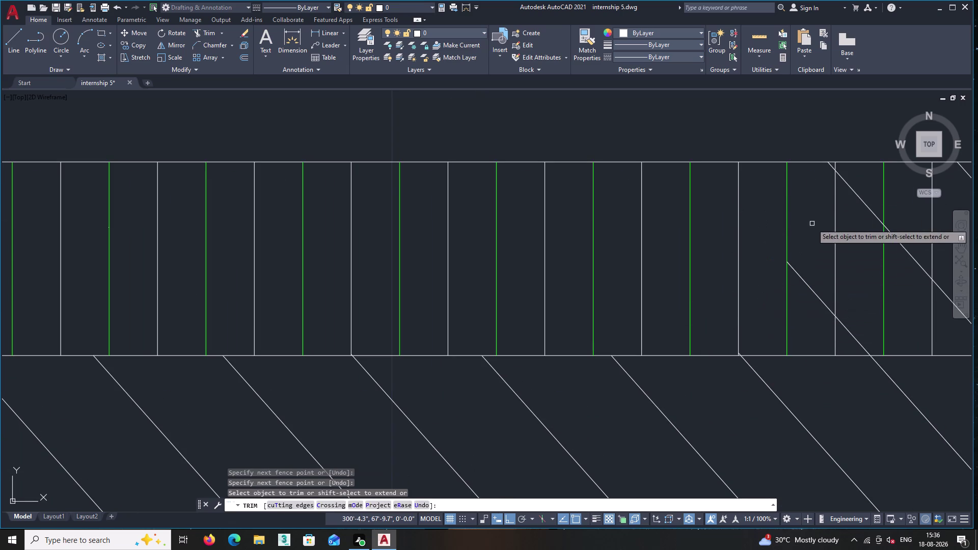
Trim four more diagonal segments inside the upper slat band.
scroll(up, 3)
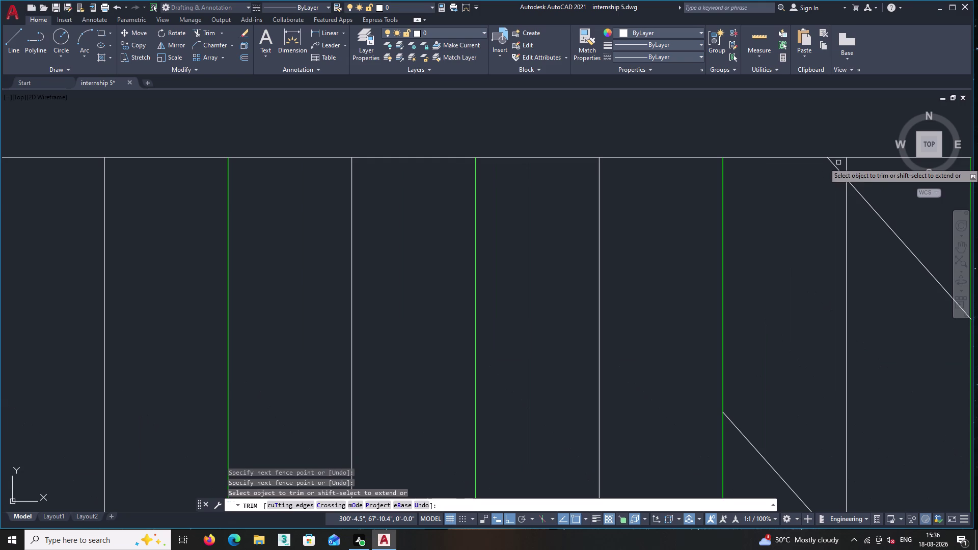
click(838, 162)
click(822, 188)
click(783, 336)
click(746, 473)
scroll(down, 3)
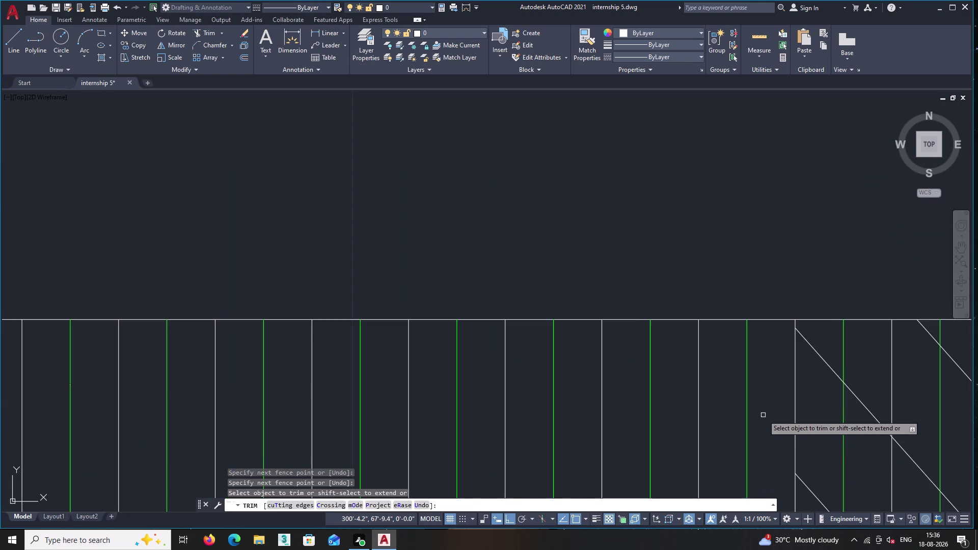
middle_drag(762, 411, 708, 403)
Fence-trim the diagonal segments near the right end of the band.
click(774, 326)
middle_drag(753, 404, 743, 274)
scroll(down, 3)
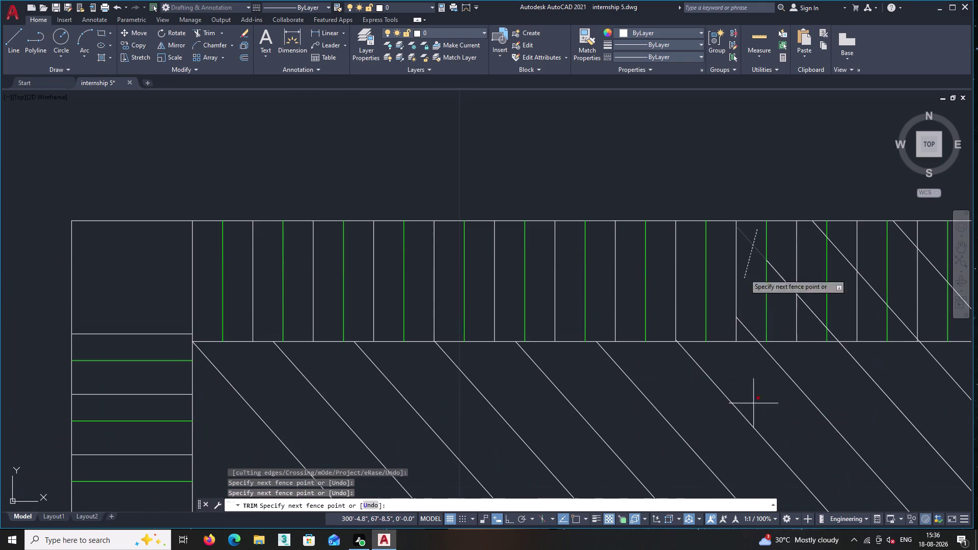
click(745, 332)
middle_drag(745, 330, 679, 338)
click(721, 274)
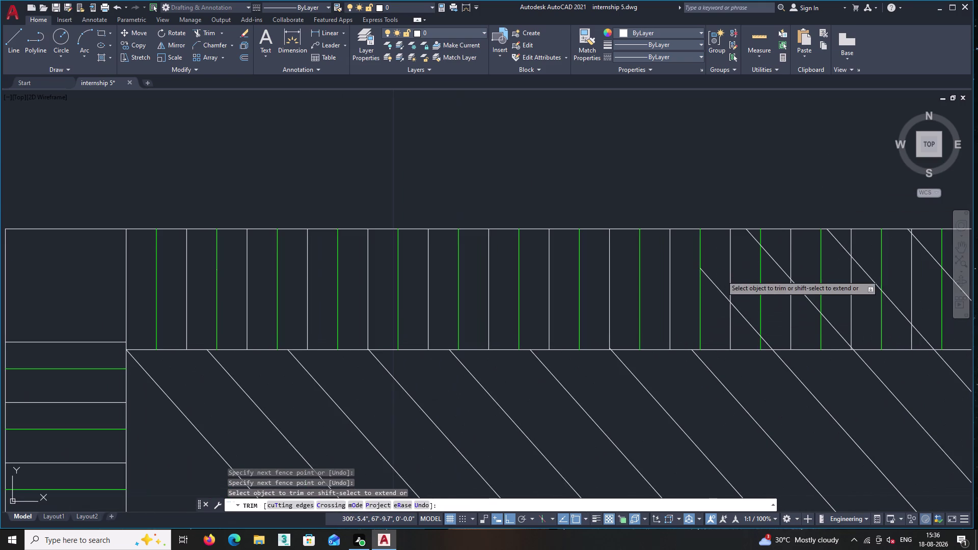
click(715, 326)
click(759, 235)
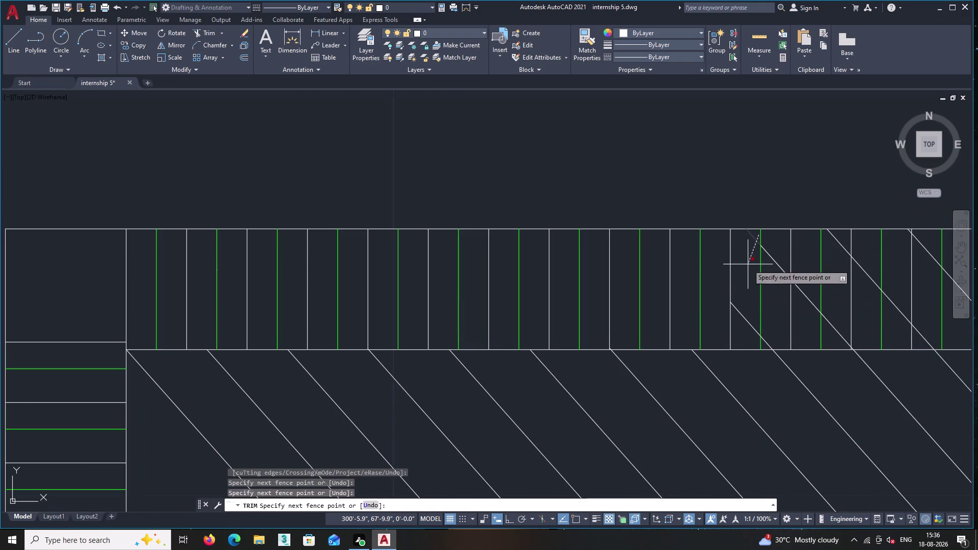